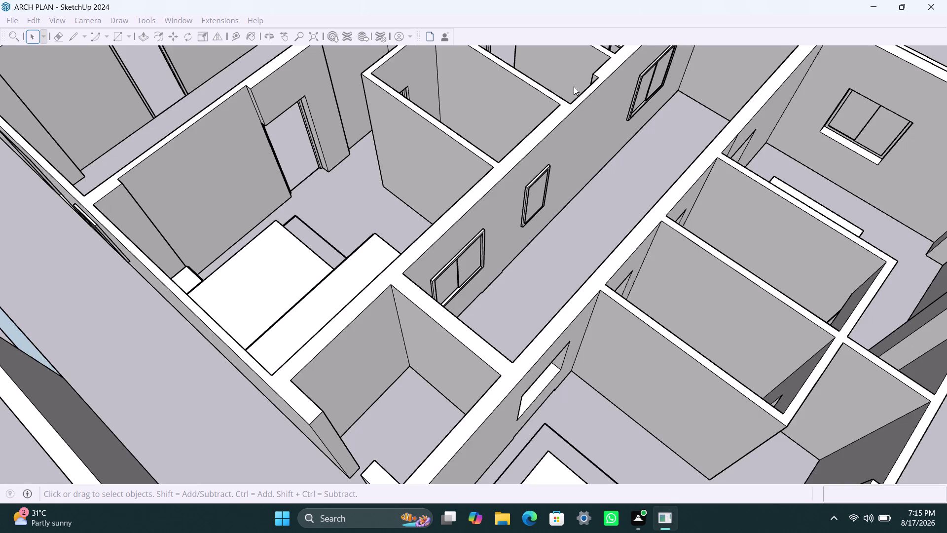
Zoom out over the house layout, then orbit and zoom in on the wall's four window openings.
scroll(down, 3)
scroll(down, 3)
scroll(down, 3)
scroll(down, 3)
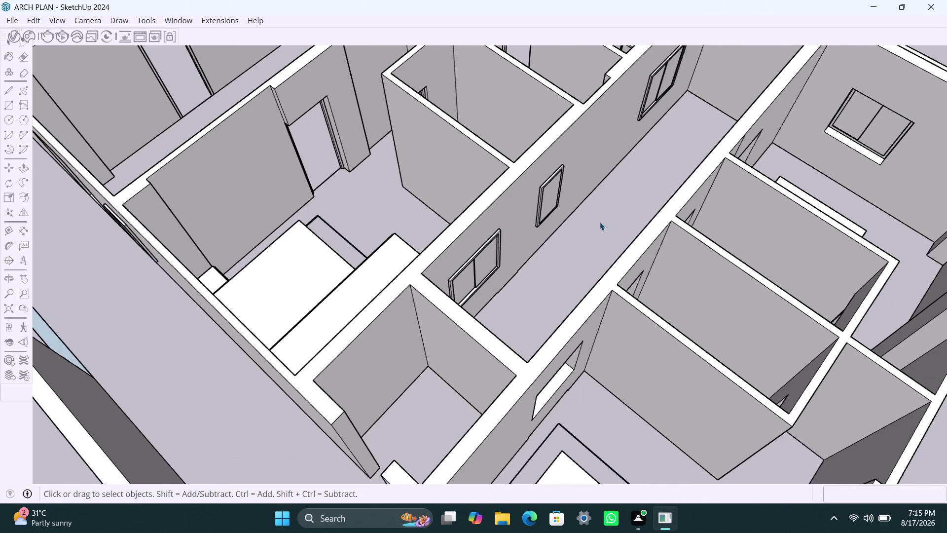
scroll(down, 3)
scroll(down, 3)
scroll(down, 3)
scroll(down, 3)
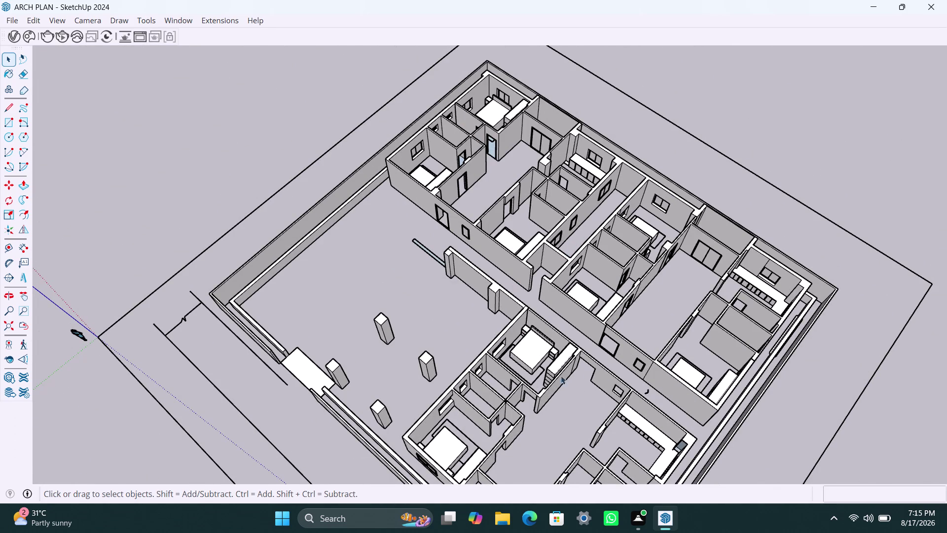
middle_drag(534, 386, 839, 341)
scroll(down, 3)
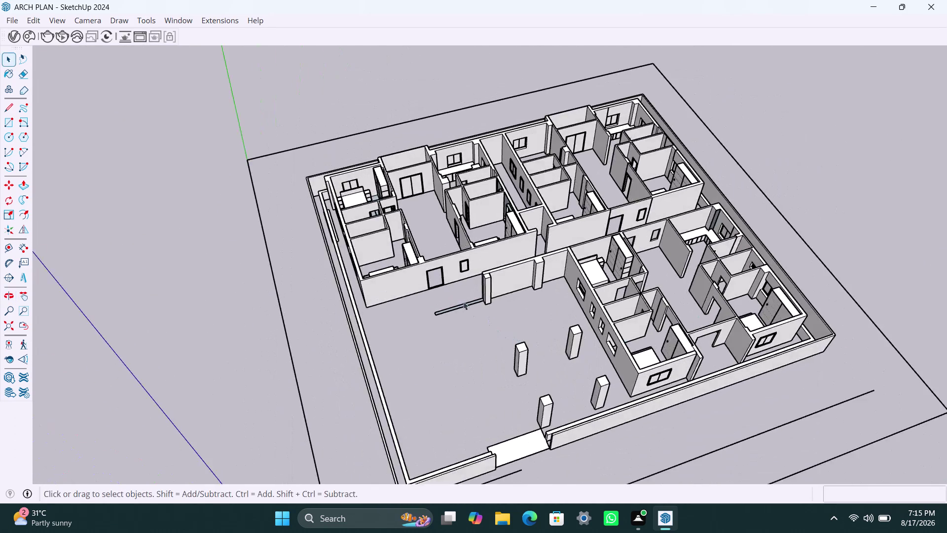
scroll(up, 3)
middle_drag(533, 211, 725, 227)
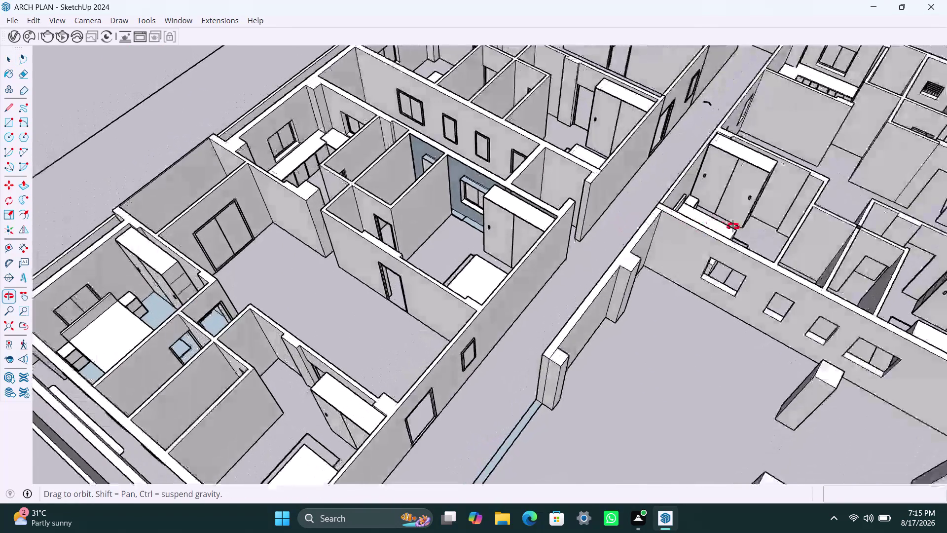
middle_drag(725, 227, 736, 226)
scroll(up, 3)
middle_drag(768, 263, 613, 236)
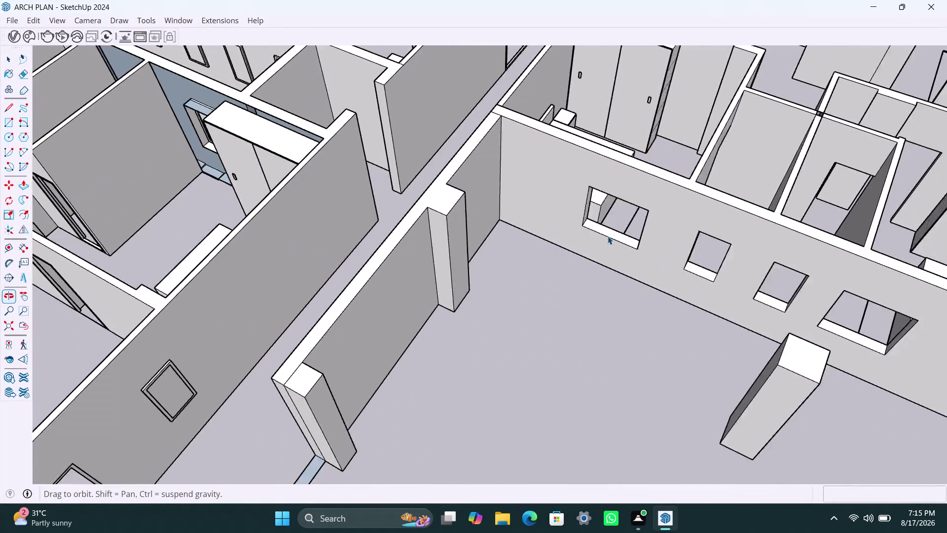
middle_drag(613, 237, 608, 236)
scroll(up, 3)
middle_drag(615, 315, 792, 314)
scroll(down, 3)
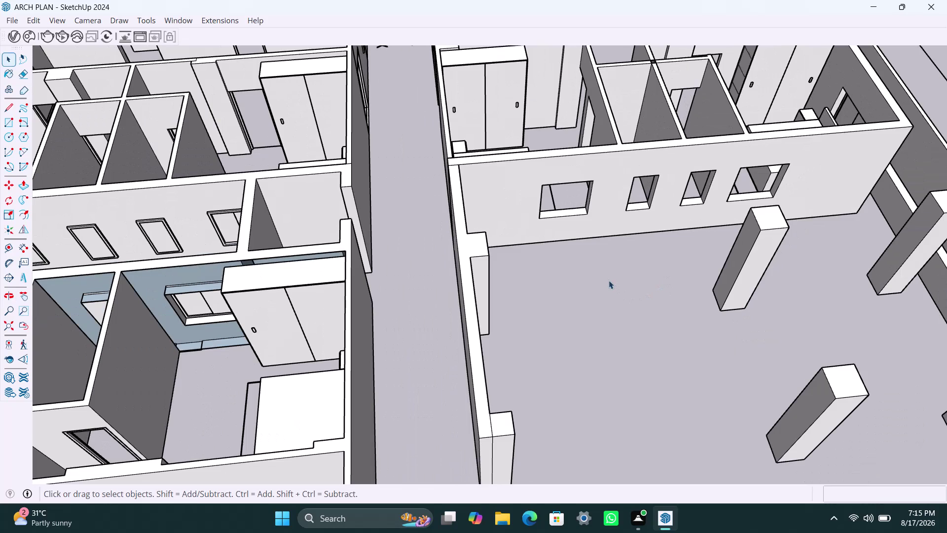
middle_drag(612, 280, 509, 321)
scroll(up, 3)
middle_drag(448, 236, 445, 173)
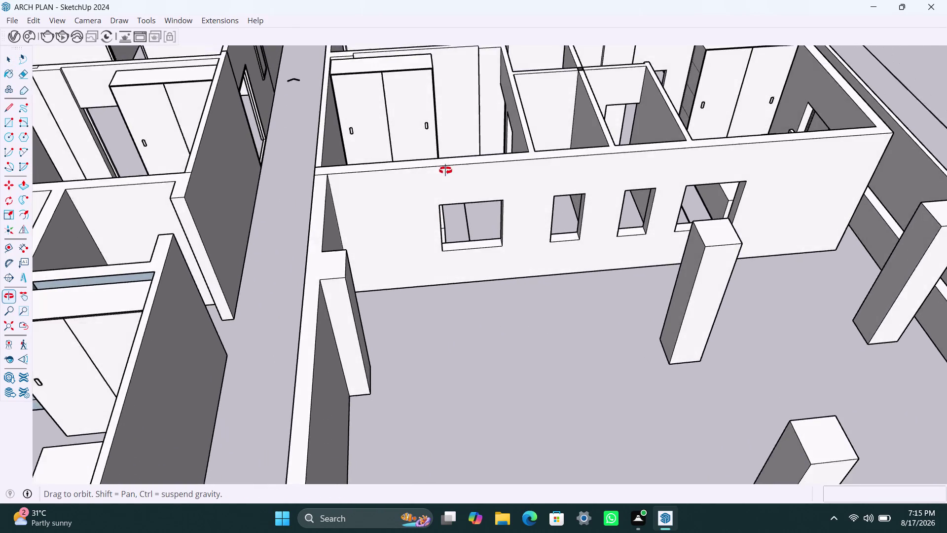
middle_drag(445, 173, 445, 170)
scroll(up, 3)
middle_drag(419, 211, 392, 204)
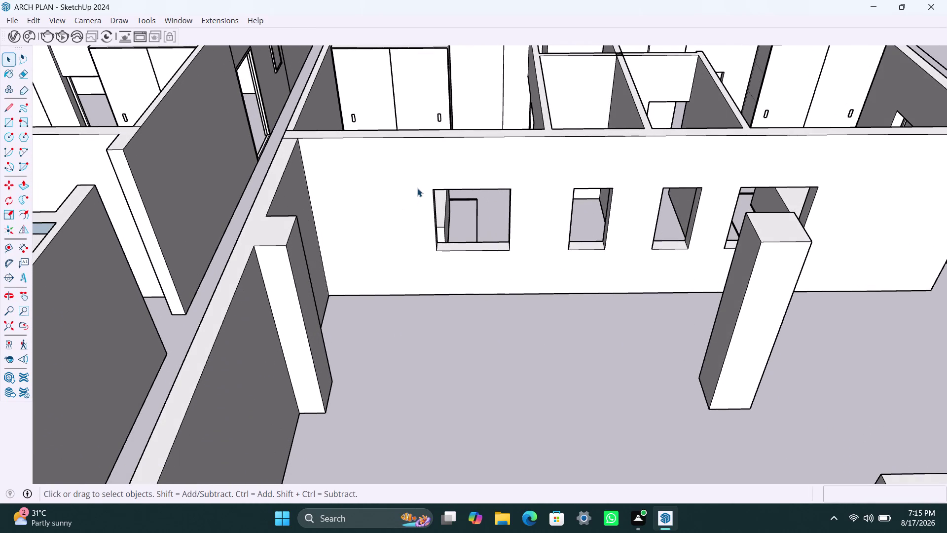
Draw a rectangle covering the first window opening and make it a group.
key(r)
click(434, 190)
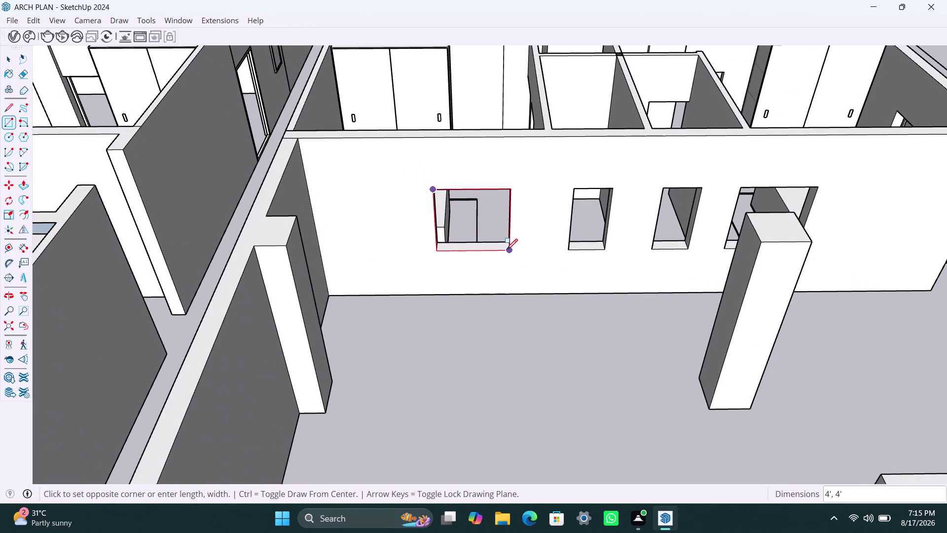
click(506, 250)
key(space)
double_click(487, 228)
right_click(486, 226)
triple_click(450, 224)
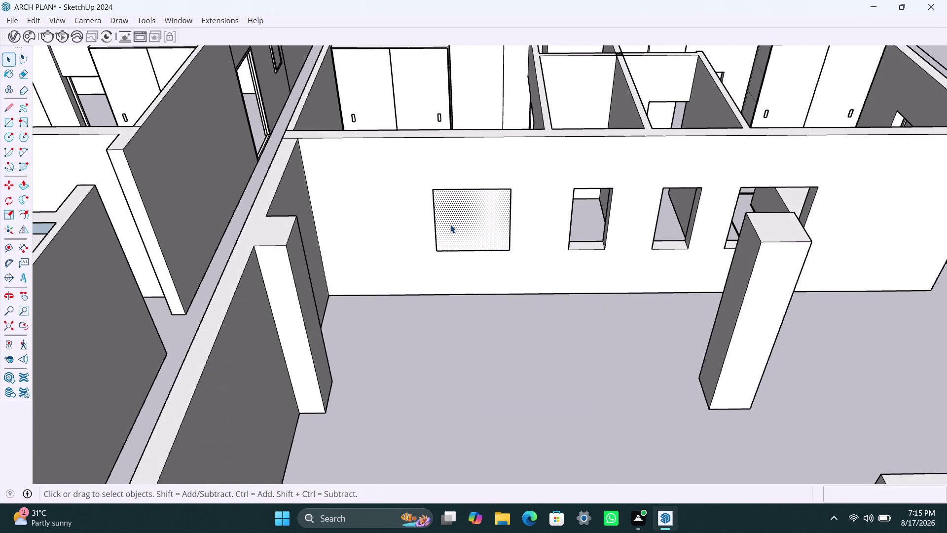
right_click(450, 224)
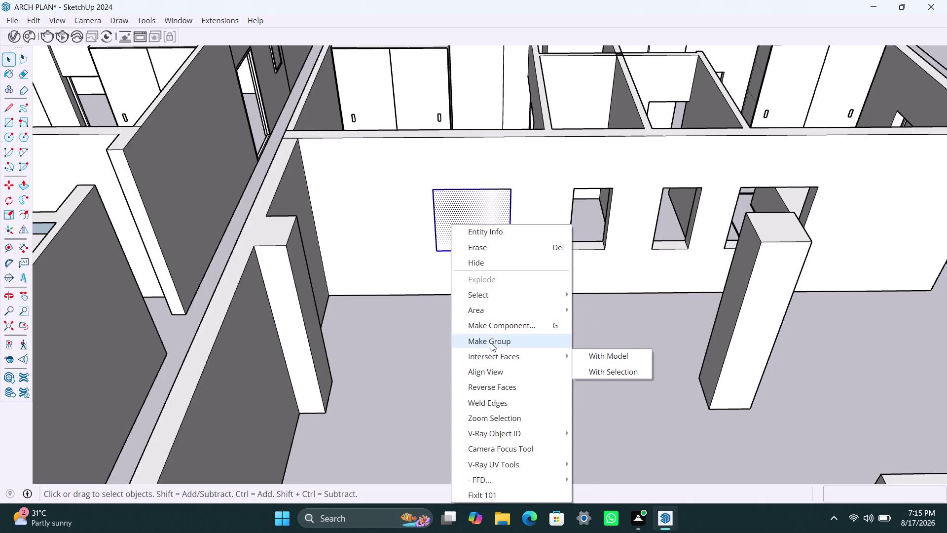
click(491, 343)
triple_click(470, 212)
Offset the rectangle 2" inward and delete the centre face, leaving the frame border.
key(f)
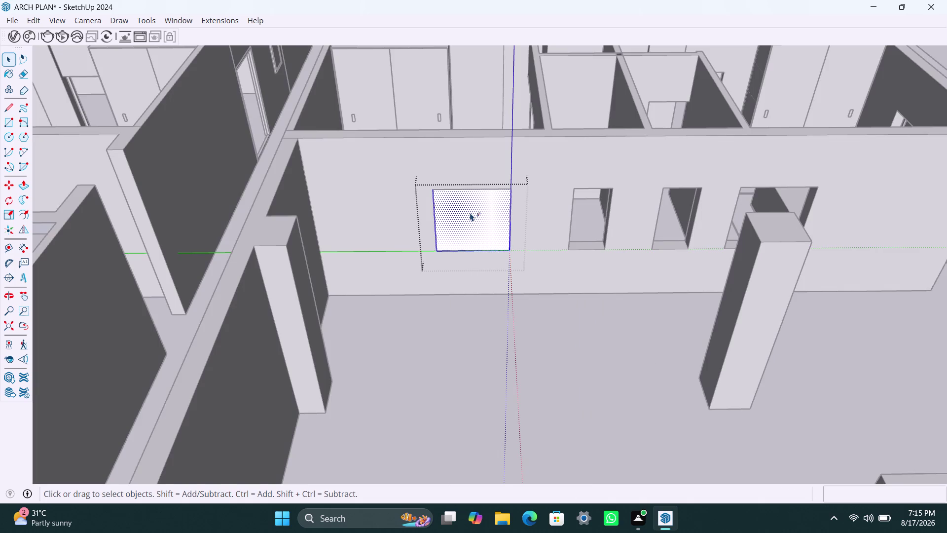
click(456, 213)
key(2)
key(shift+quotedbl)
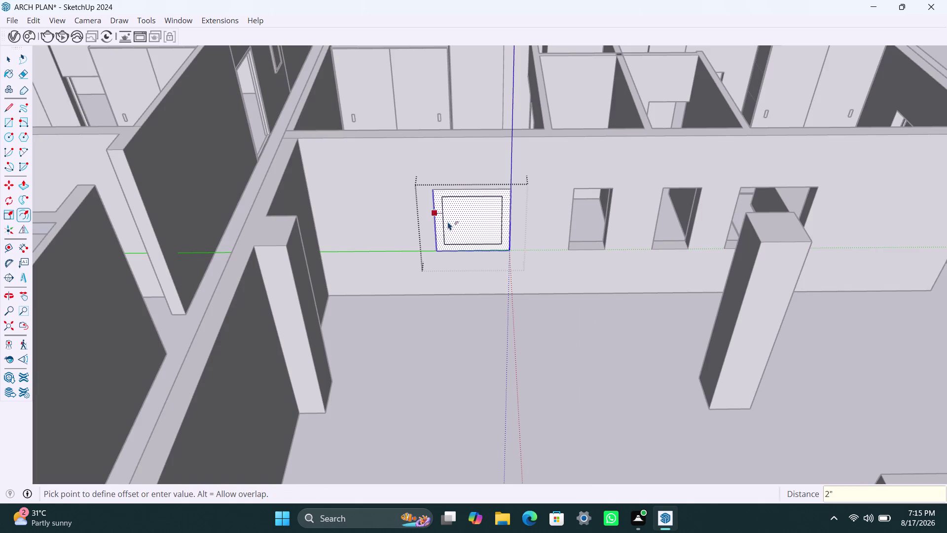
key(Return)
key(space)
click(458, 229)
key(Delete)
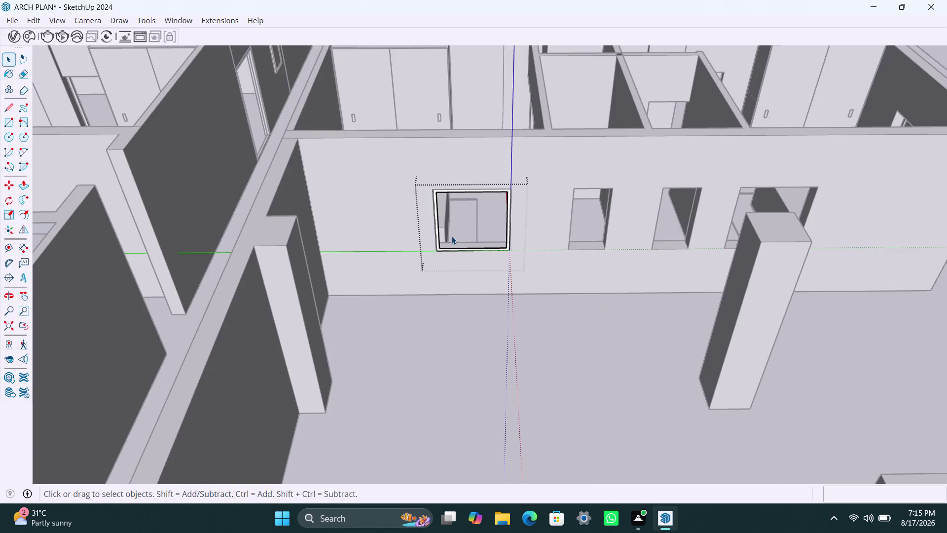
scroll(up, 3)
scroll(down, 3)
scroll(up, 3)
click(434, 202)
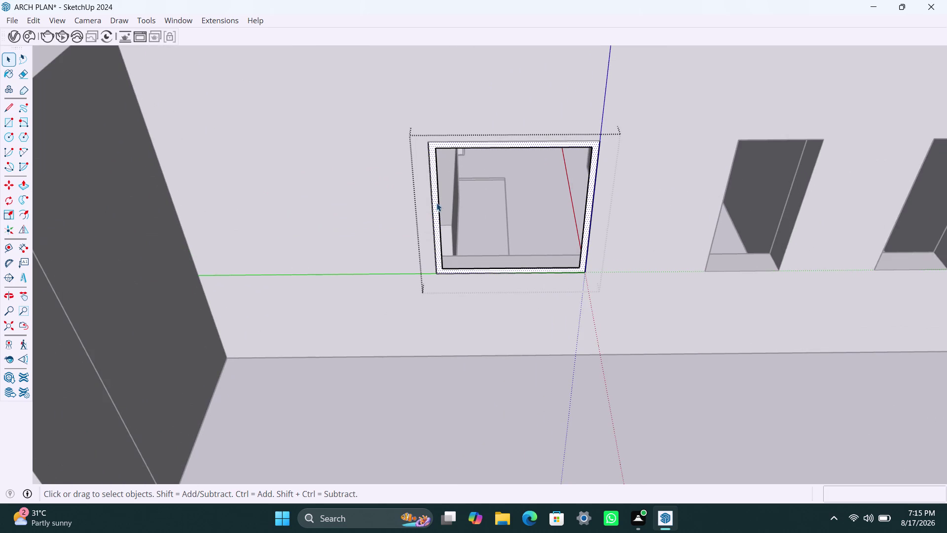
Push/Pull the frame border 1.5", applied twice.
key(p)
click(438, 209)
text(1)
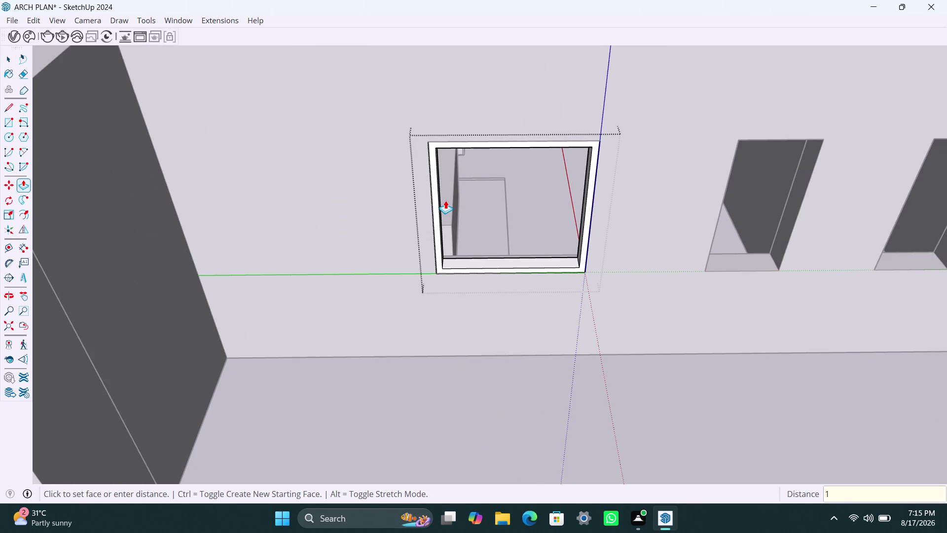
text(.5")
key(Return)
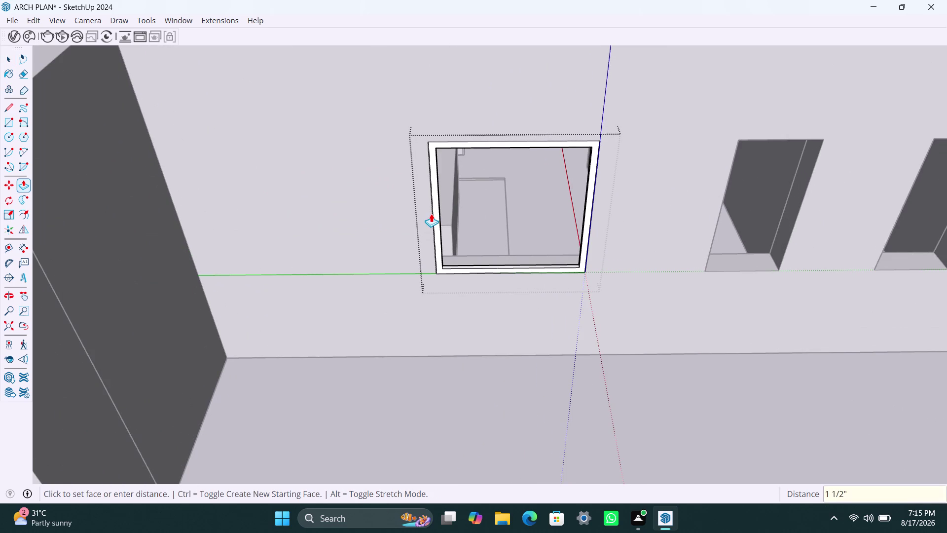
click(435, 208)
text(1)
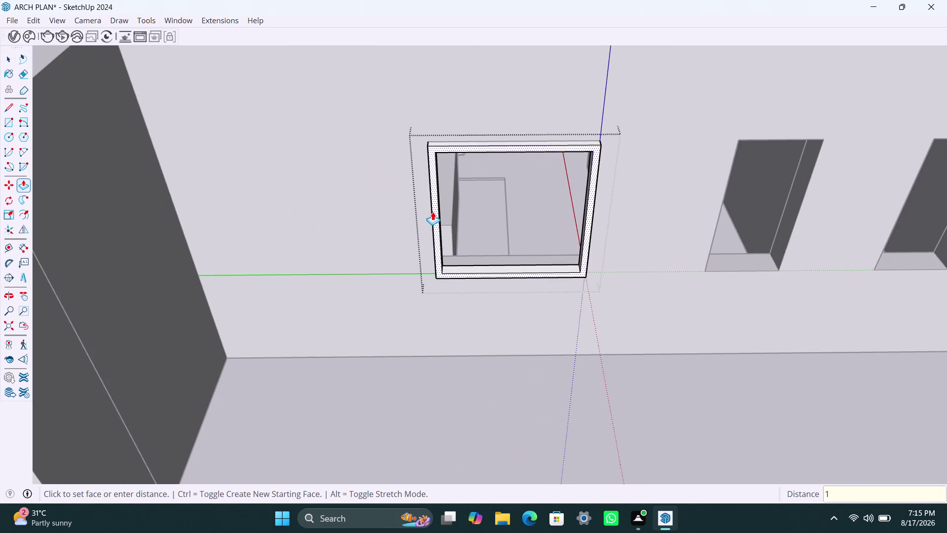
text(.5)
key(shift+quotedbl)
key(Return)
key(space)
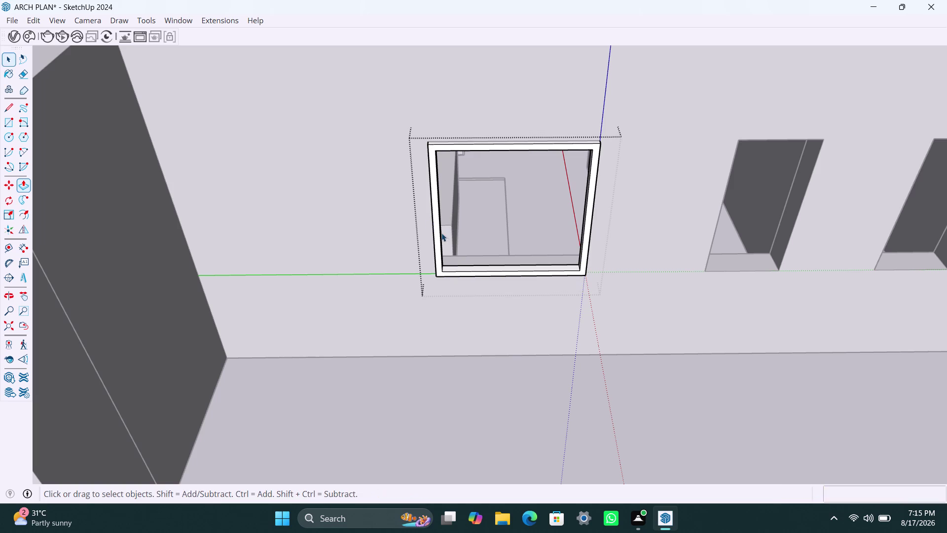
Draw a glass pane rectangle inside the frame and delete its right half.
key(r)
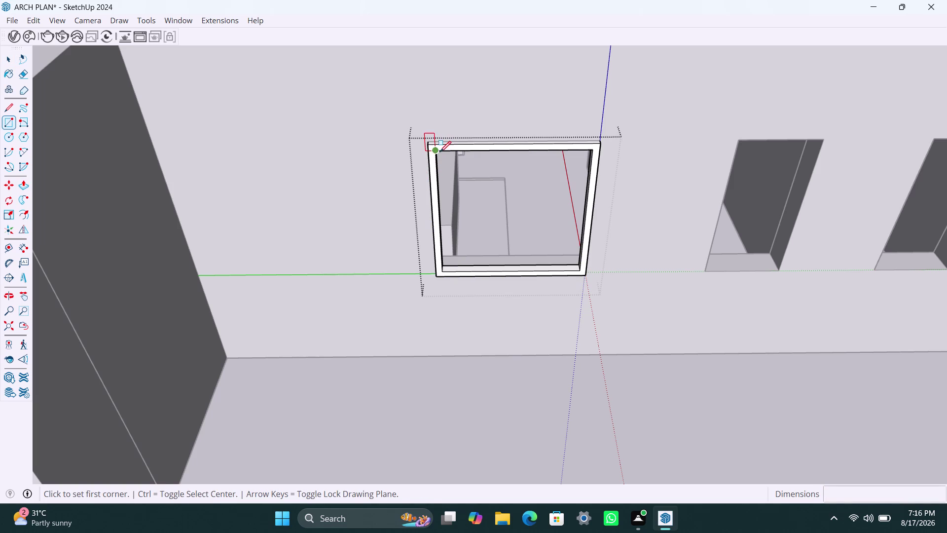
click(440, 152)
click(509, 270)
key(space)
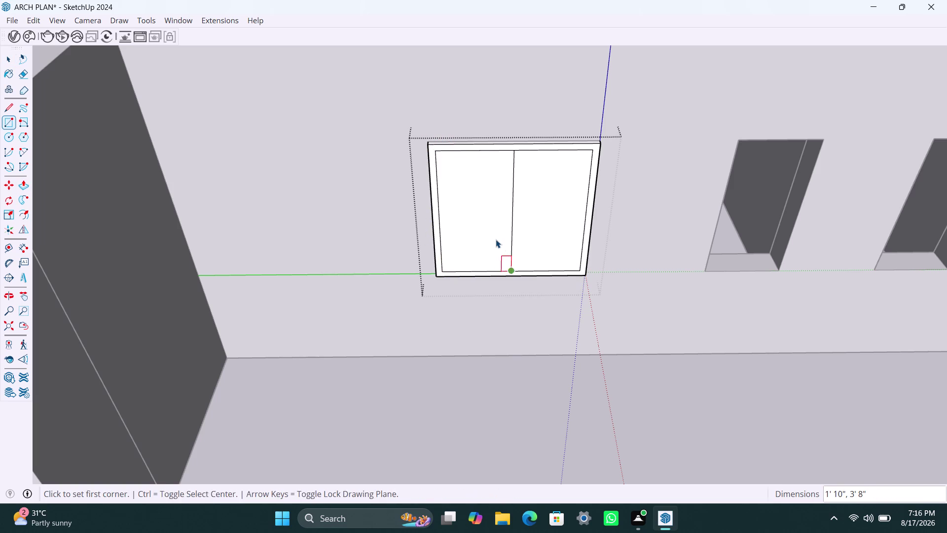
double_click(496, 238)
click(540, 219)
key(Delete)
Group the left glass pane and give it an 18 mm thickness.
double_click(485, 216)
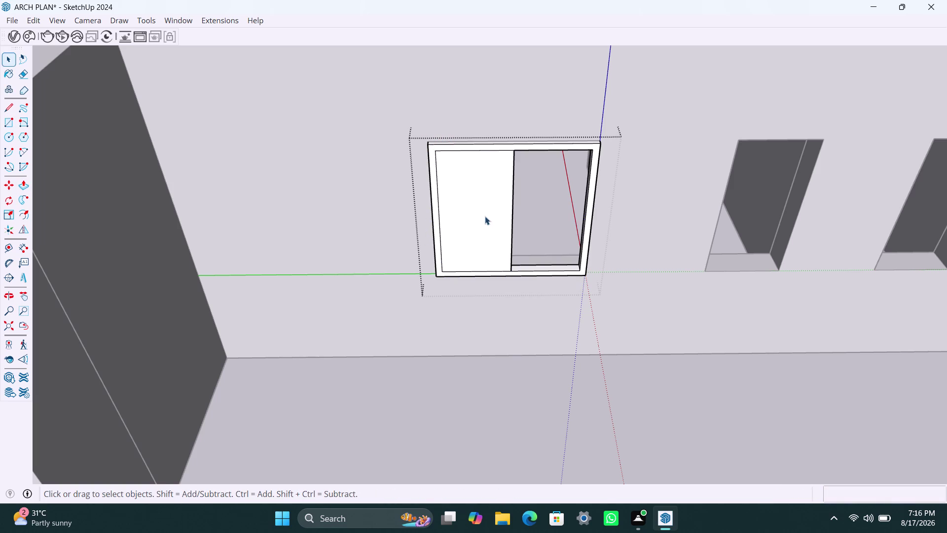
right_click(484, 216)
click(544, 328)
triple_click(503, 239)
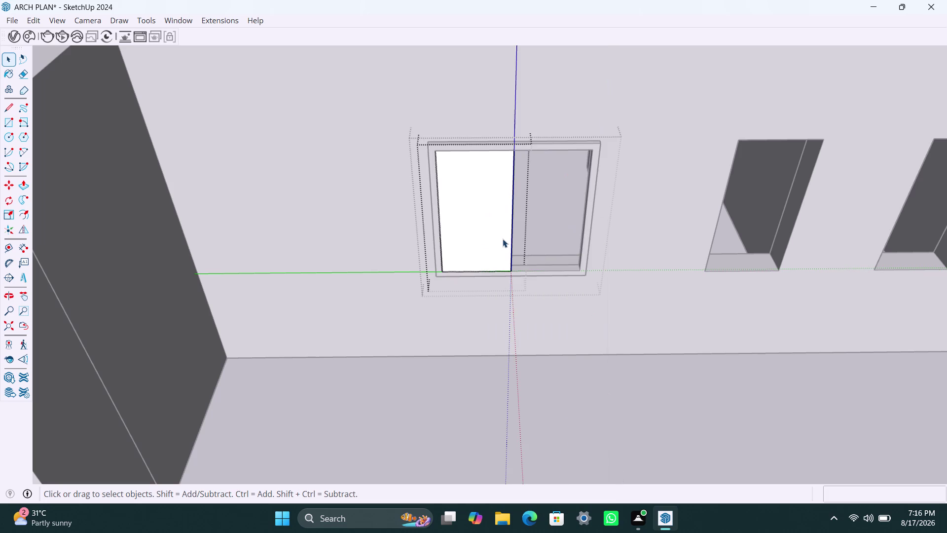
key(p)
click(502, 238)
text(1)
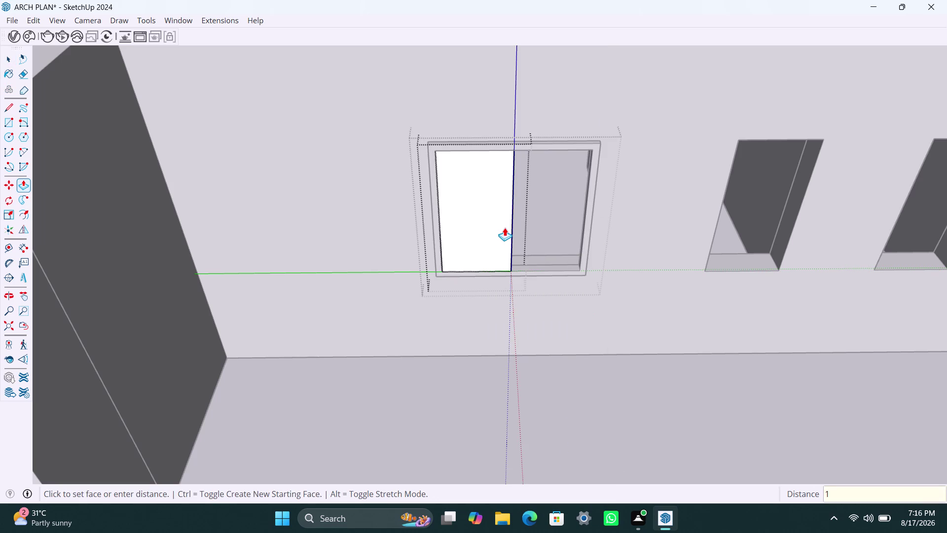
text(8MM)
key(Return)
key(space)
click(515, 324)
click(493, 243)
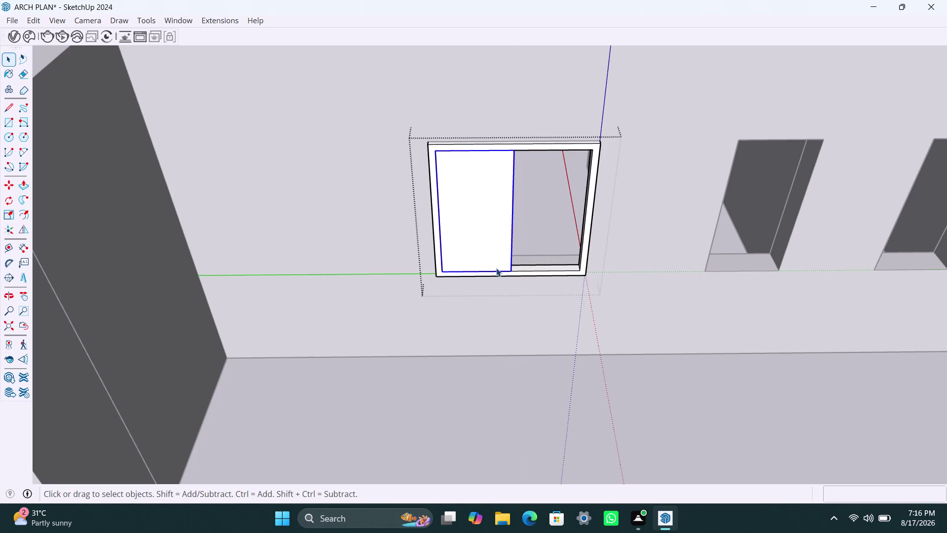
Move the pane back inside the frame and copy it to the right side.
scroll(up, 3)
key(m)
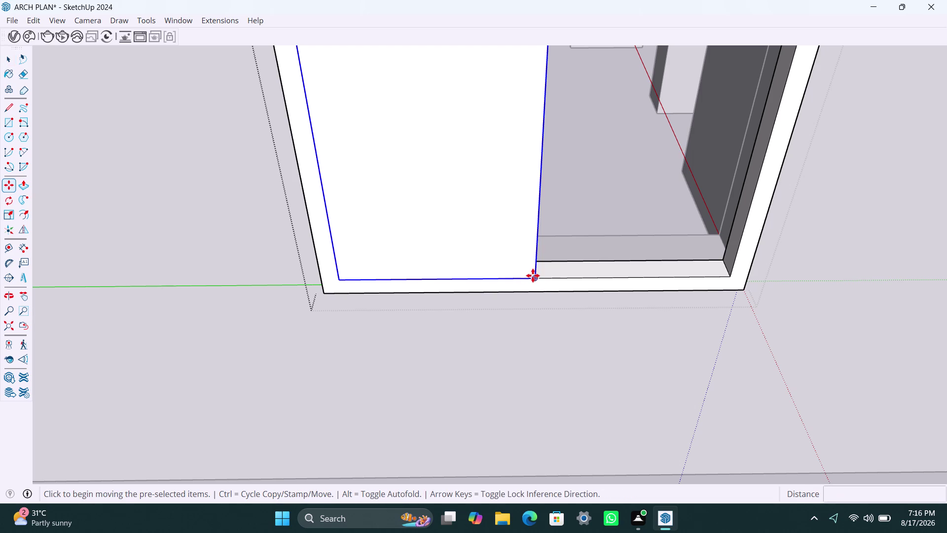
click(533, 276)
click(533, 269)
key(m)
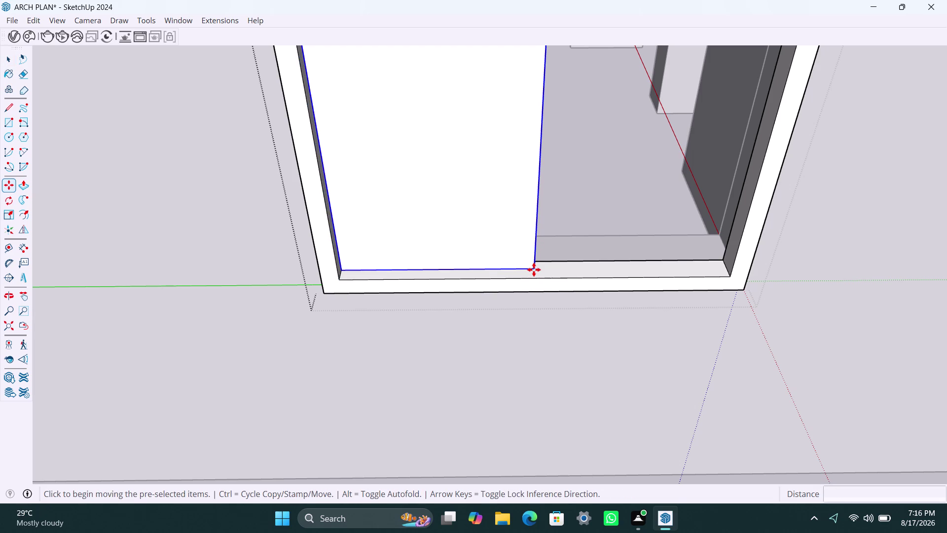
click(536, 273)
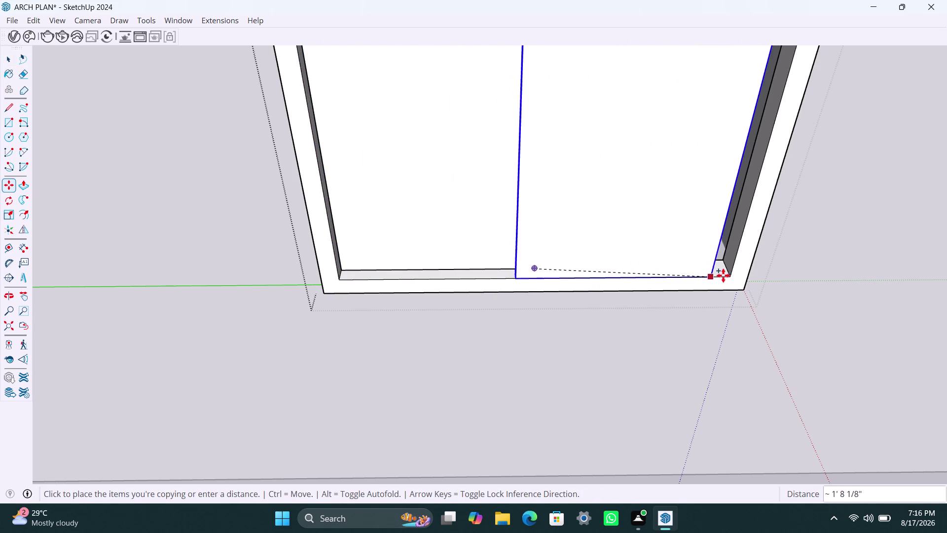
click(725, 275)
Align the copied right pane with the left one and inspect where they overlap.
scroll(up, 3)
middle_drag(523, 290, 595, 320)
scroll(up, 3)
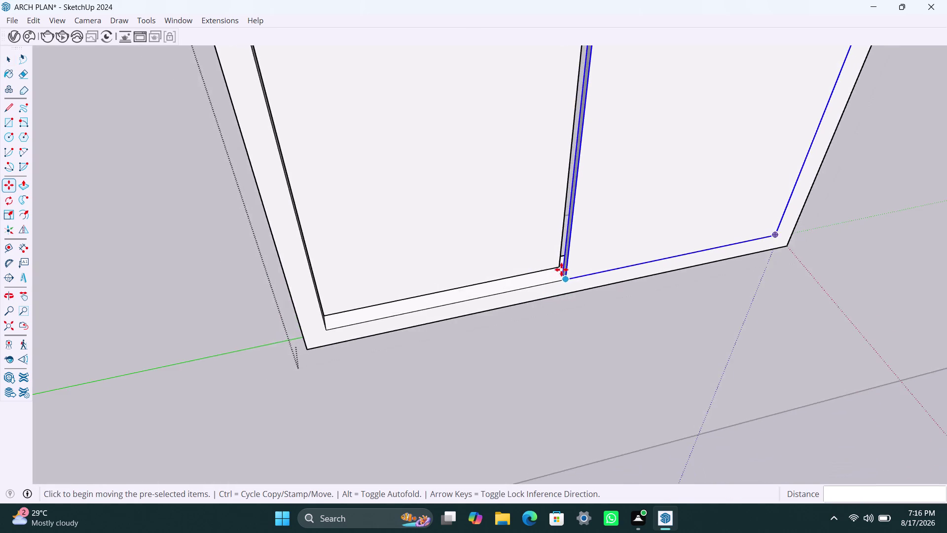
scroll(up, 3)
scroll(up, 3)
click(569, 280)
click(555, 262)
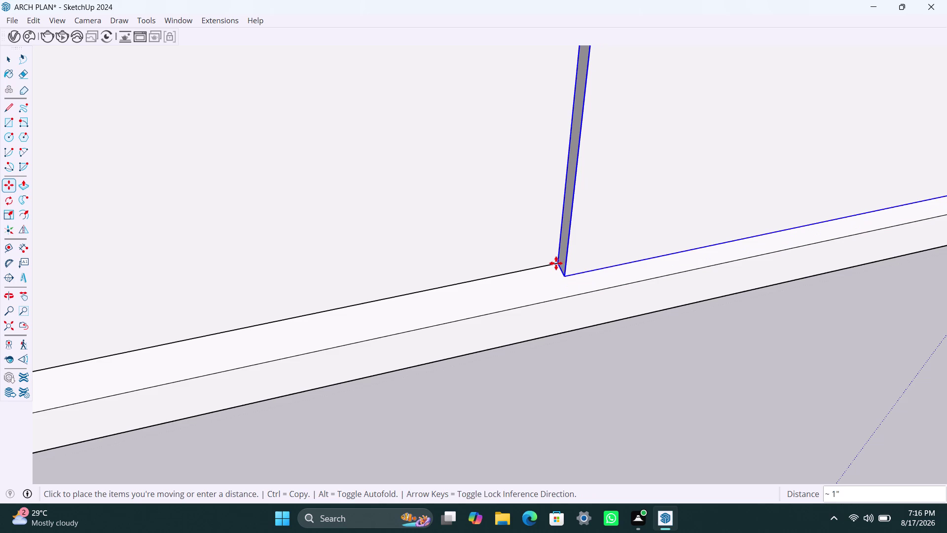
key(space)
scroll(down, 3)
middle_drag(650, 362, 518, 322)
scroll(down, 3)
middle_drag(681, 357, 552, 344)
scroll(up, 3)
middle_click(658, 401)
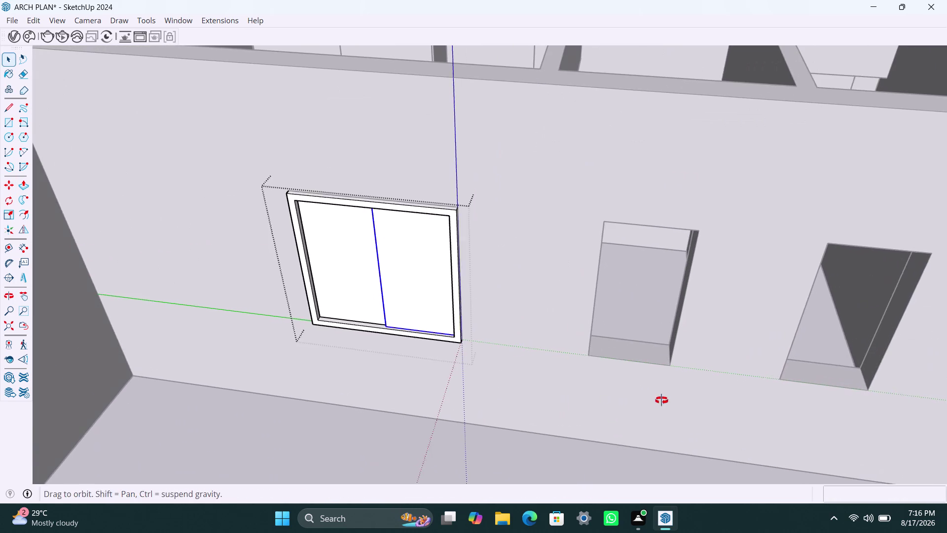
Draw a rectangle across the second wall opening and make it a group.
click(578, 414)
scroll(down, 3)
middle_drag(617, 387, 618, 370)
key(r)
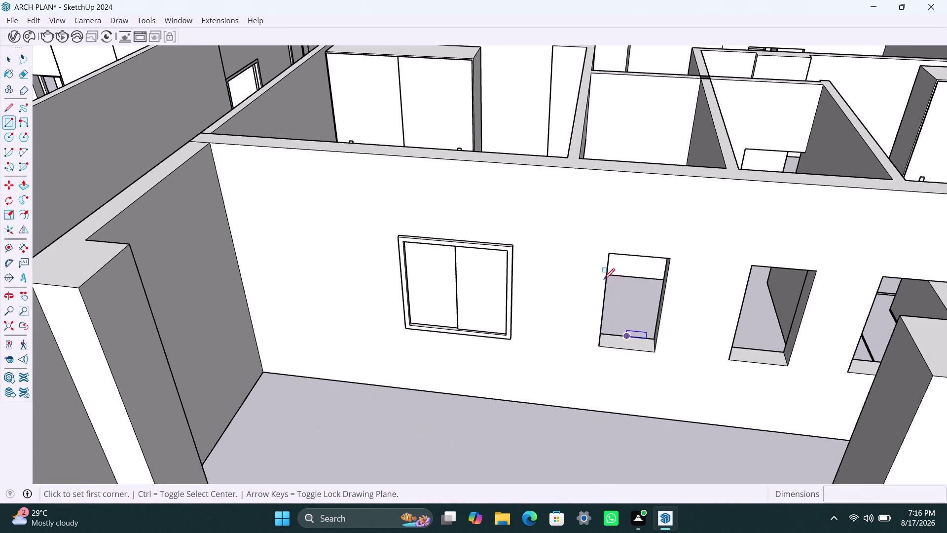
click(607, 256)
click(656, 349)
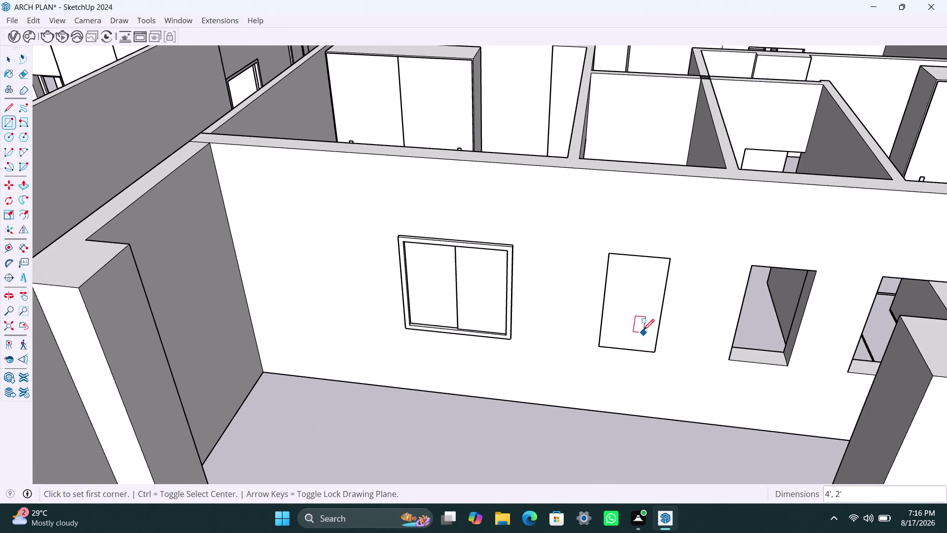
key(space)
click(643, 330)
double_click(640, 326)
right_click(631, 323)
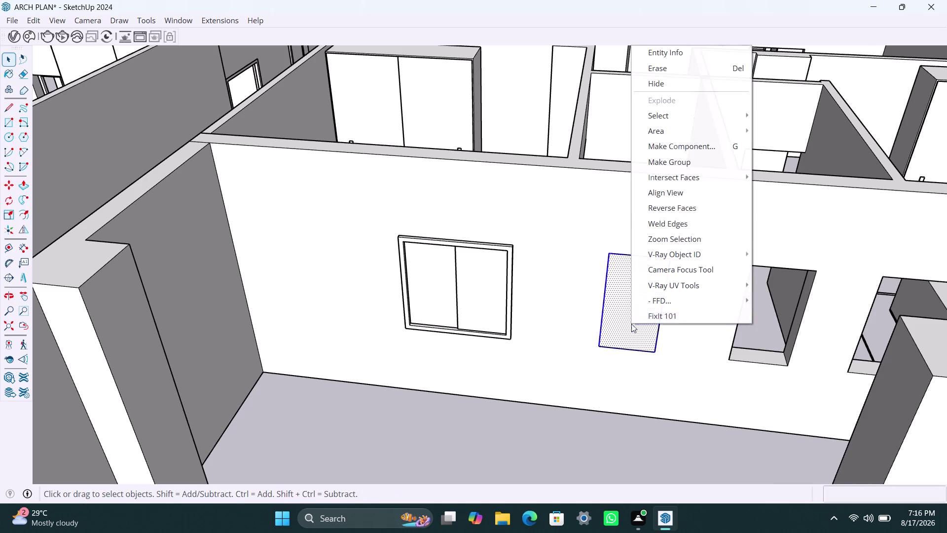
click(693, 162)
Inside the group, offset the rectangle 2" inward and delete the inner face, leaving a frame.
double_click(633, 328)
click(626, 323)
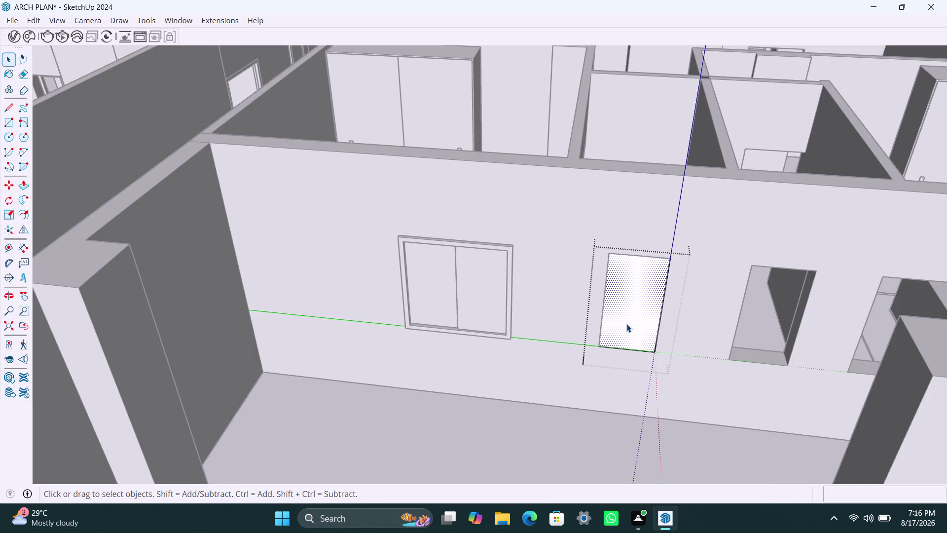
key(f)
click(619, 303)
text(2")
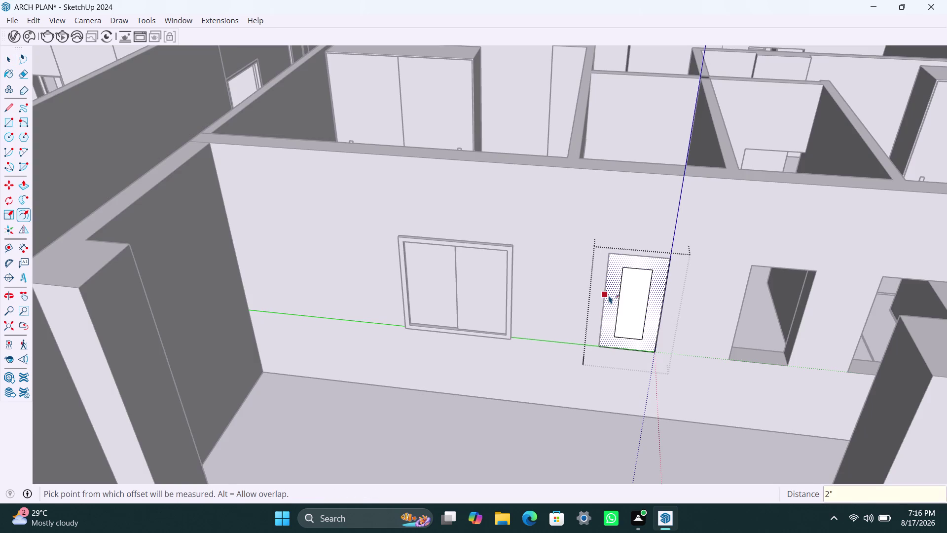
key(Return)
key(space)
click(640, 292)
key(Delete)
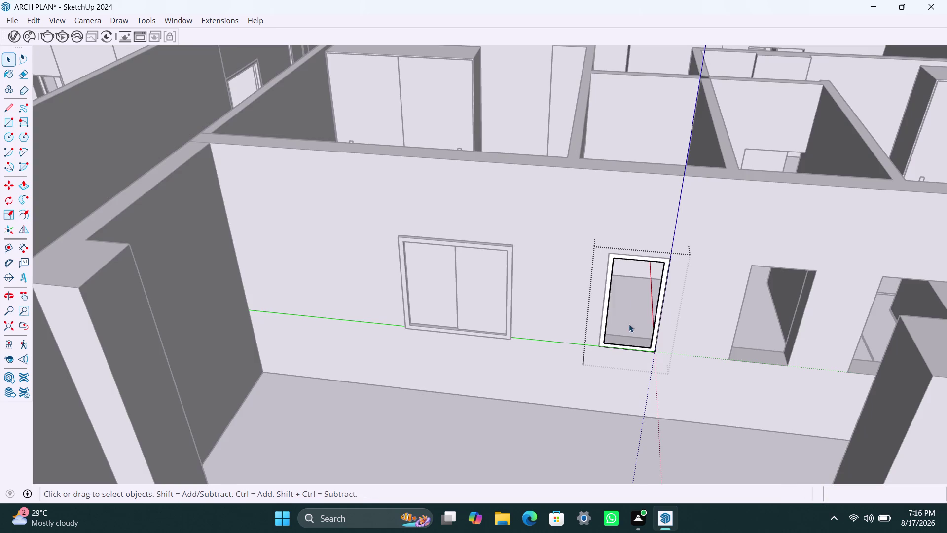
Extrude the frame ring 1.5" deep.
scroll(up, 3)
click(601, 297)
key(p)
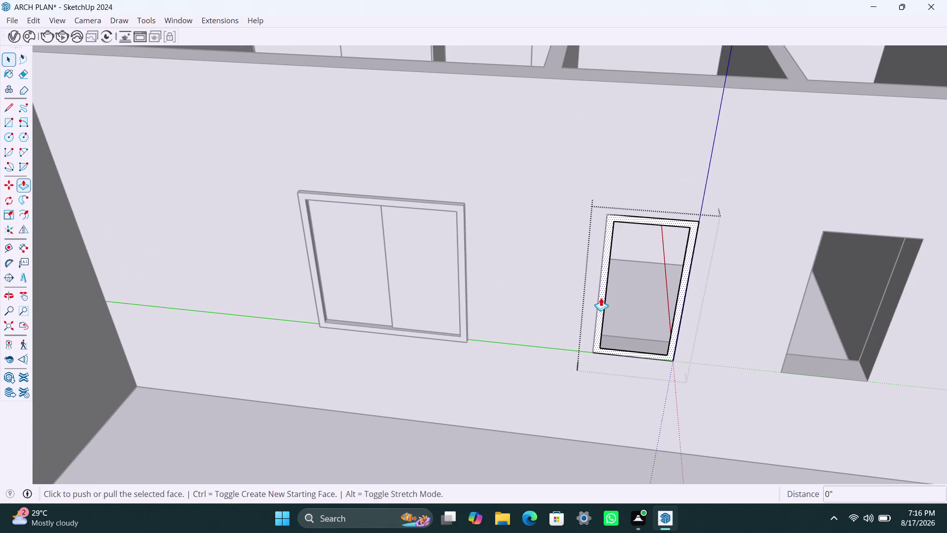
click(600, 298)
text(1.5)
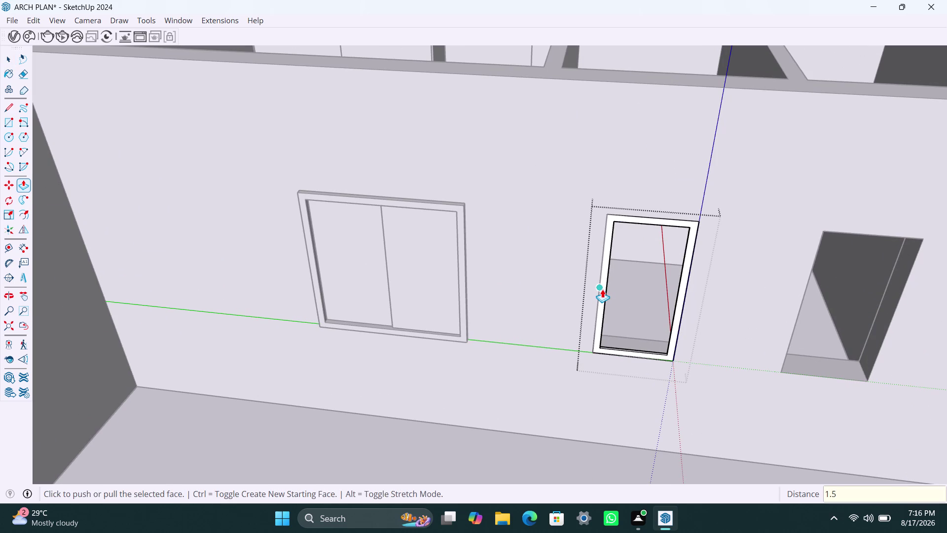
text(")
key(Return)
click(603, 303)
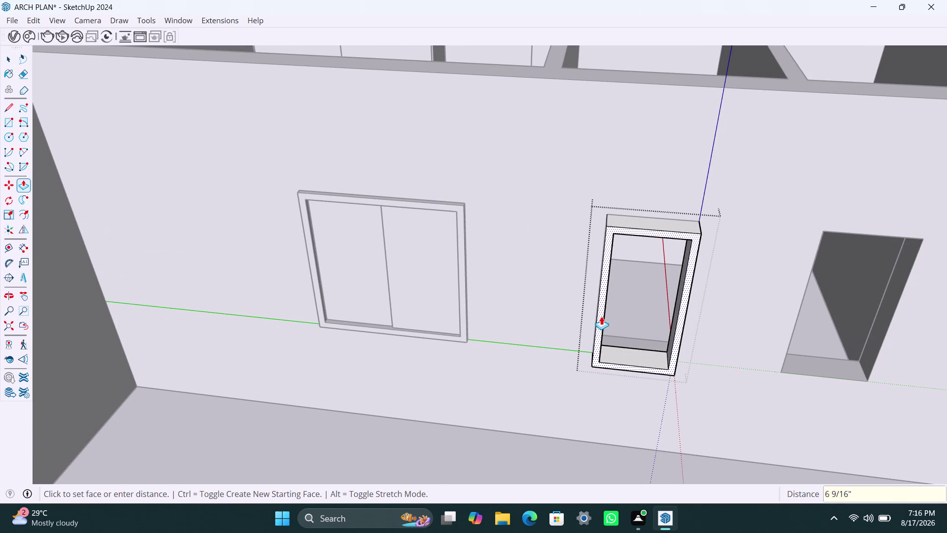
text(1.5")
key(Return)
key(space)
click(622, 400)
Draw a glass rectangle inside the frame and make it a group.
key(r)
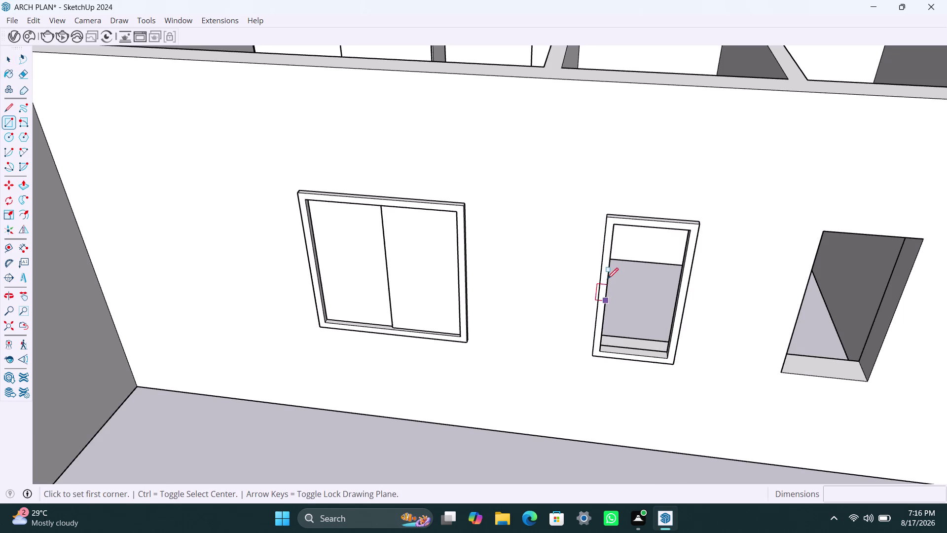
click(617, 225)
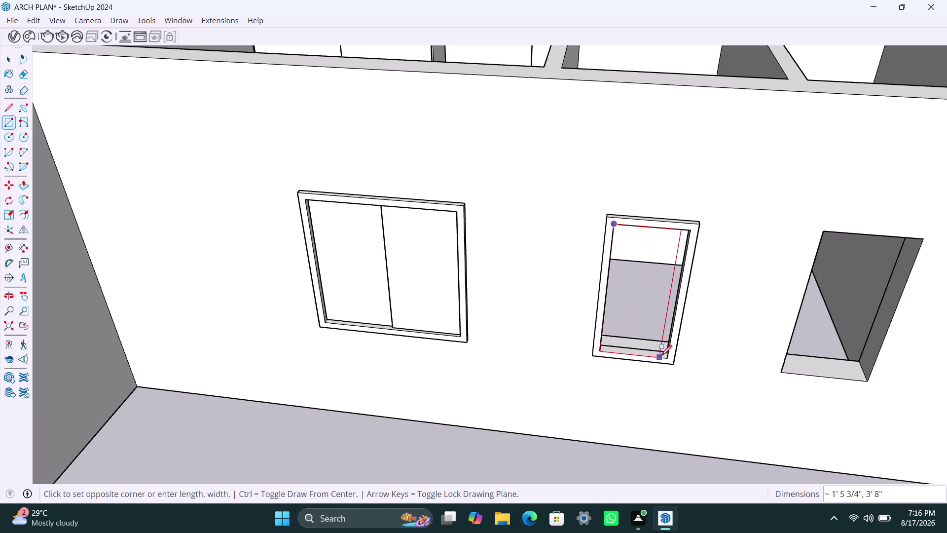
click(666, 356)
key(space)
double_click(630, 284)
right_click(631, 284)
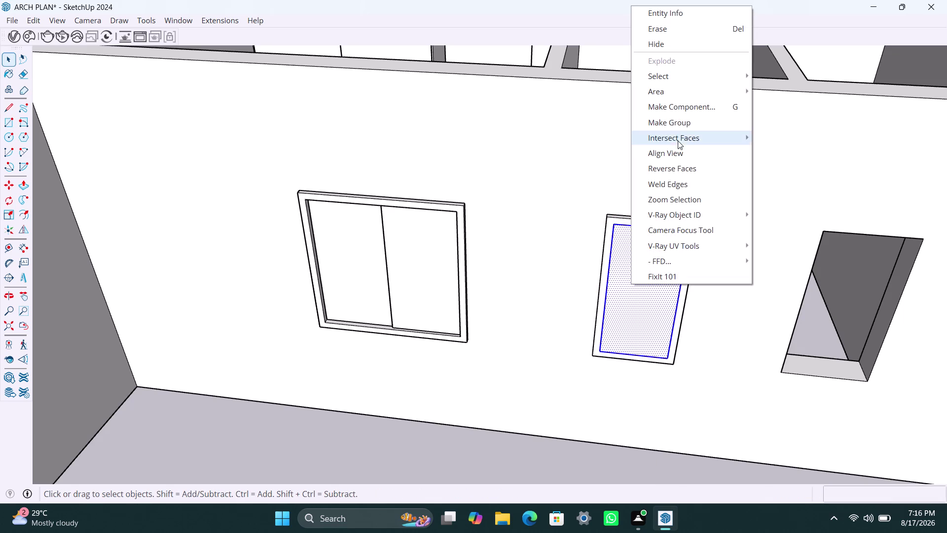
click(678, 129)
Give the glass pane an 18 mm thickness, then step back to view the window.
triple_click(658, 311)
key(p)
click(657, 311)
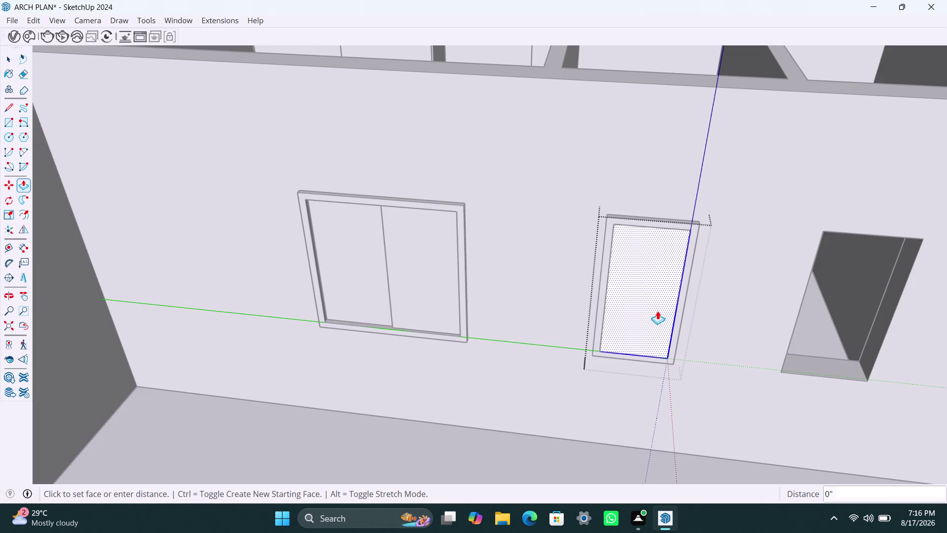
key(1)
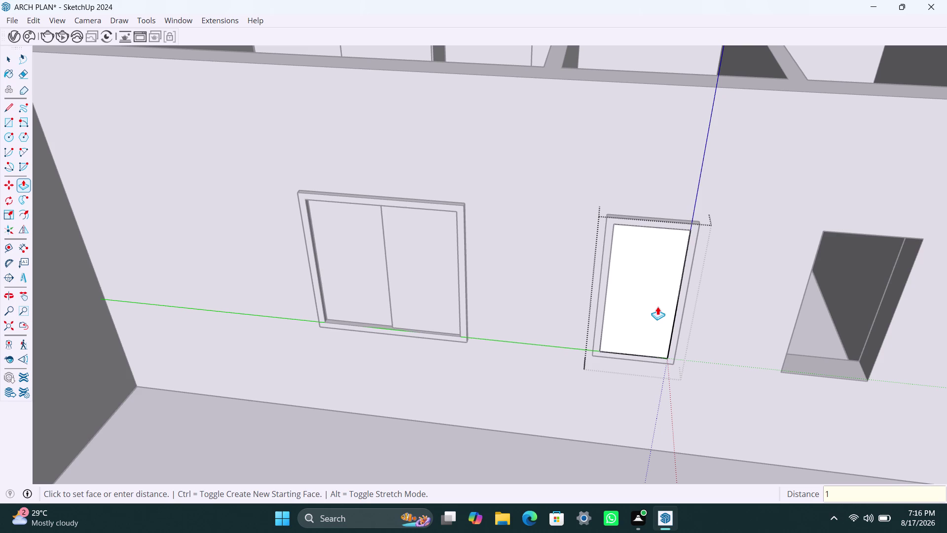
text(8MM)
key(Return)
key(space)
click(710, 291)
scroll(down, 3)
middle_drag(728, 342, 614, 341)
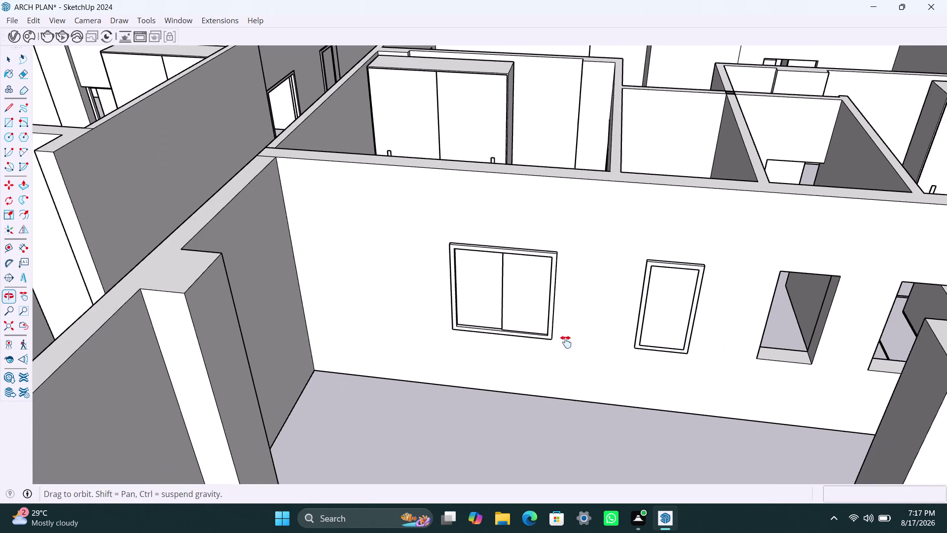
Draw a rectangle across the third wall opening and make it a group.
middle_drag(614, 342, 520, 335)
middle_drag(571, 396, 593, 404)
key(r)
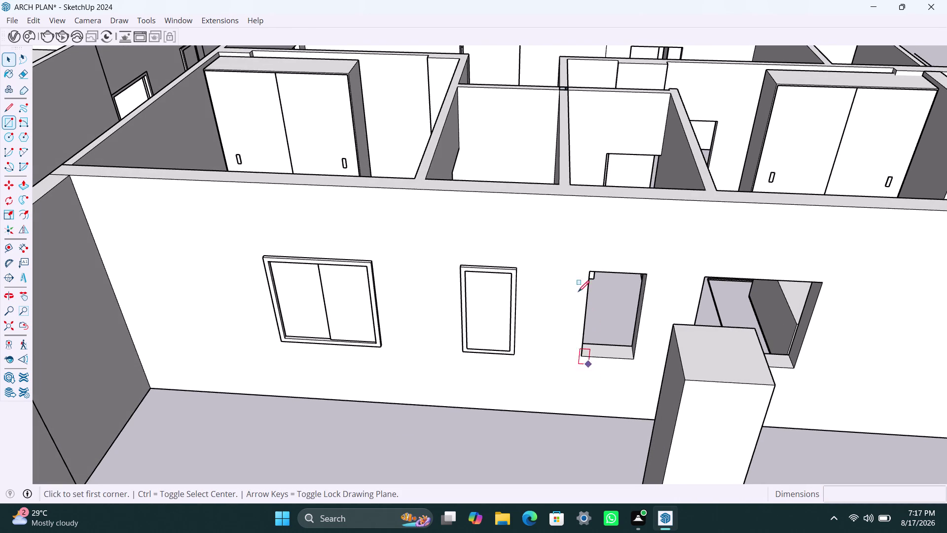
click(593, 272)
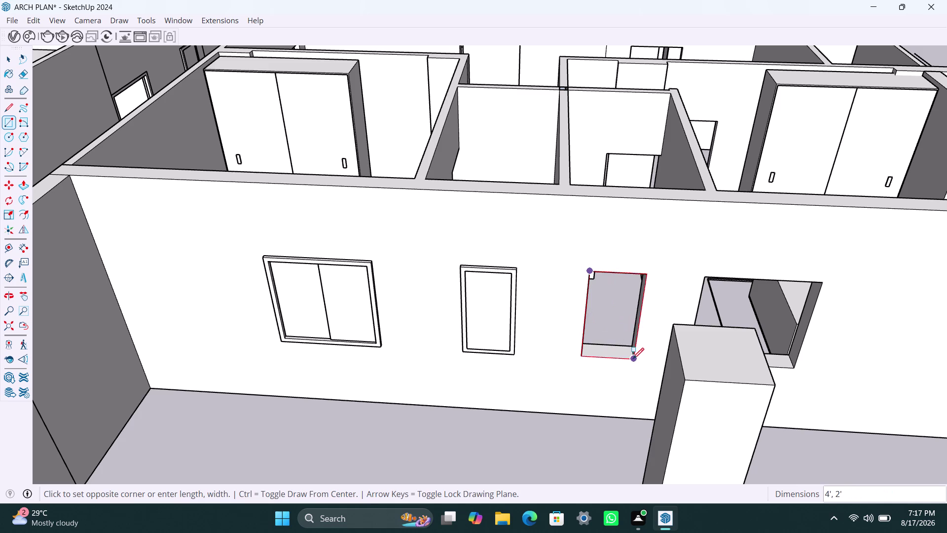
click(632, 358)
key(space)
double_click(623, 322)
right_click(623, 321)
click(675, 164)
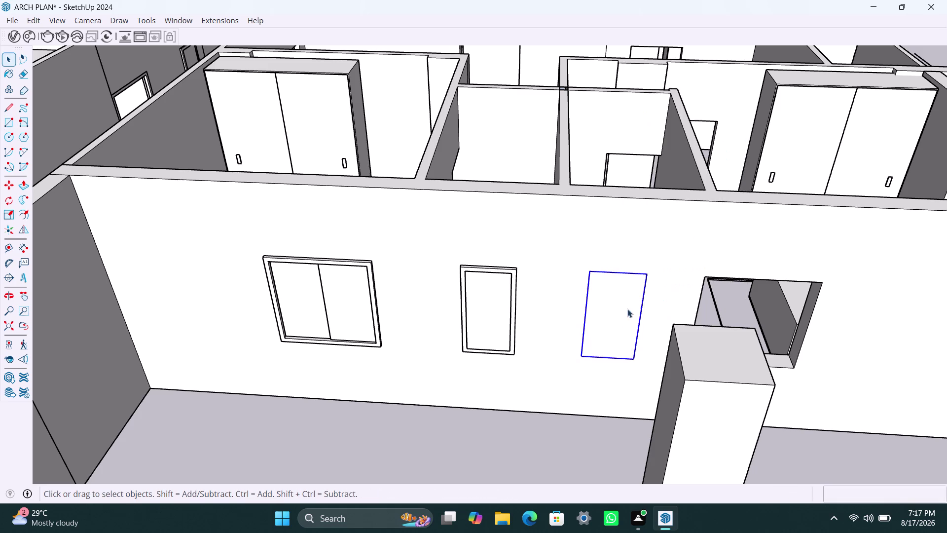
Inside the group, offset the rectangle 2" inward and delete the inner face.
triple_click(622, 317)
key(f)
click(613, 315)
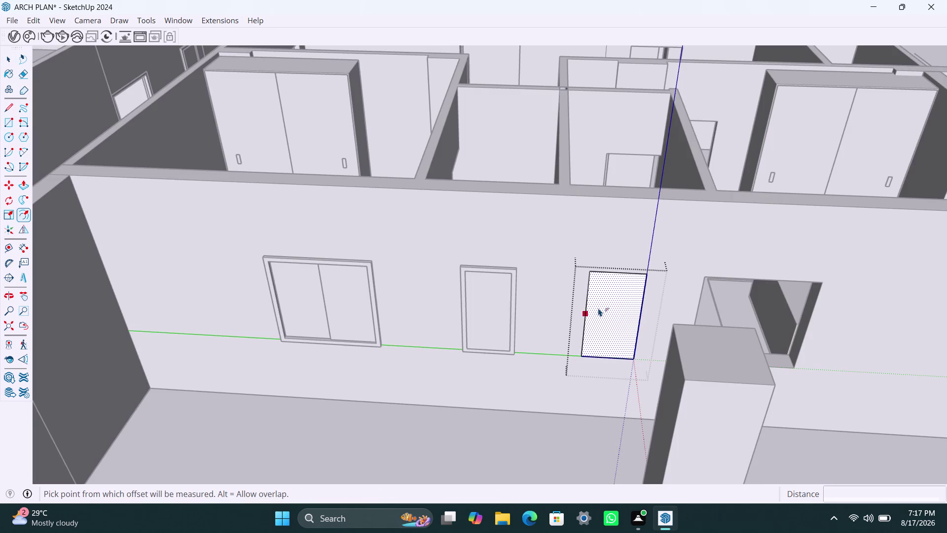
text(2)
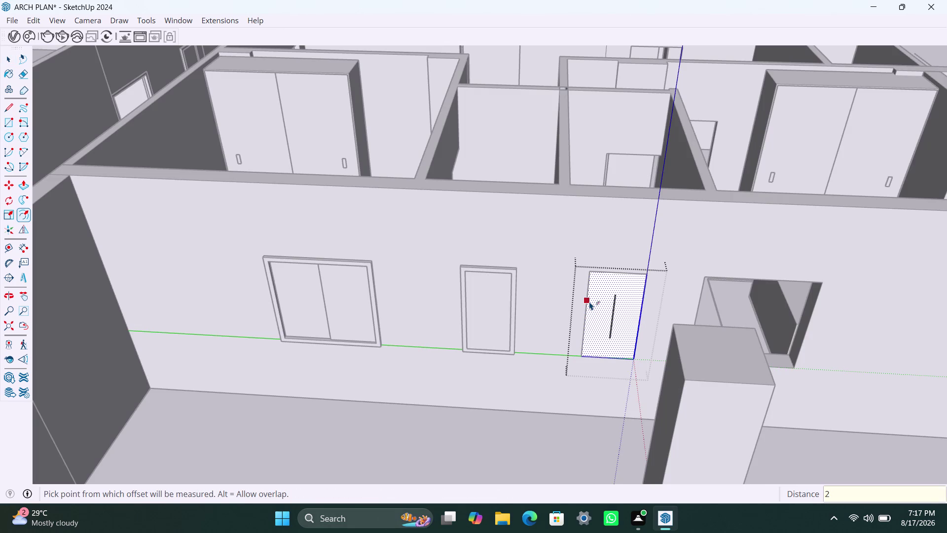
text(")
key(Return)
key(space)
click(613, 327)
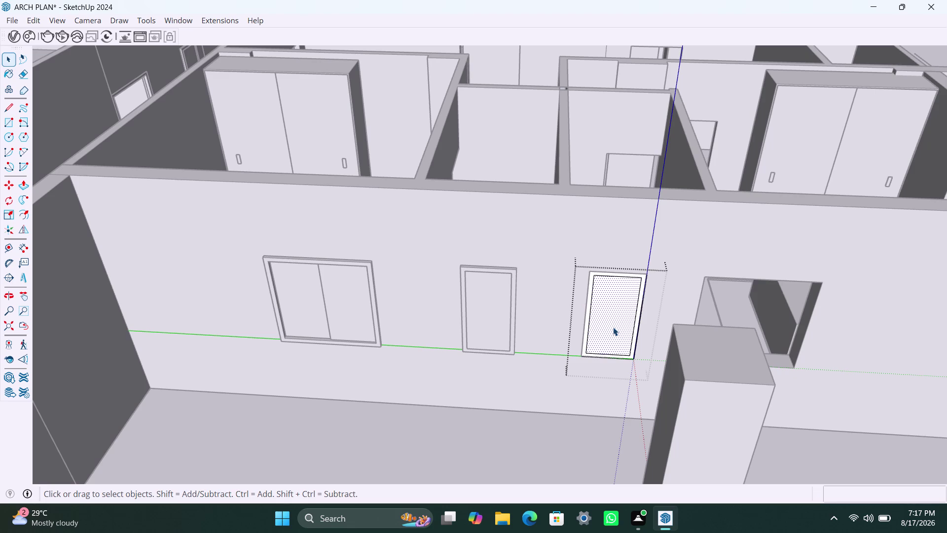
key(Delete)
Extrude the frame ring 1.5" out from the wall.
scroll(up, 3)
click(585, 322)
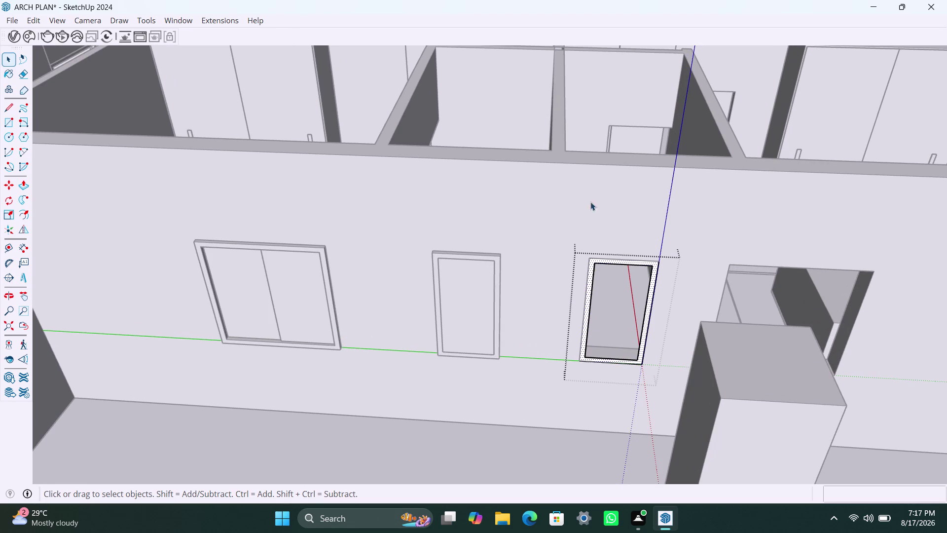
key(p)
click(593, 286)
text(1)
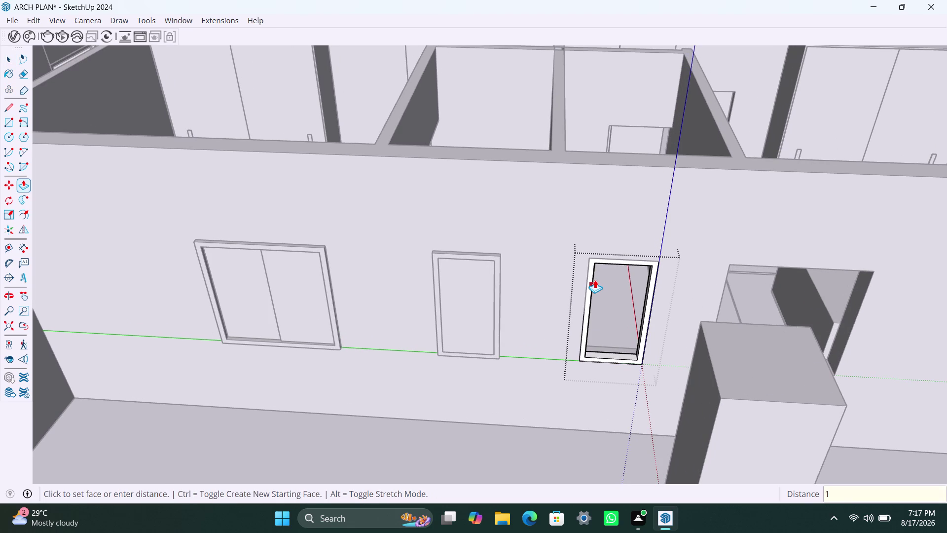
text(.5")
key(Return)
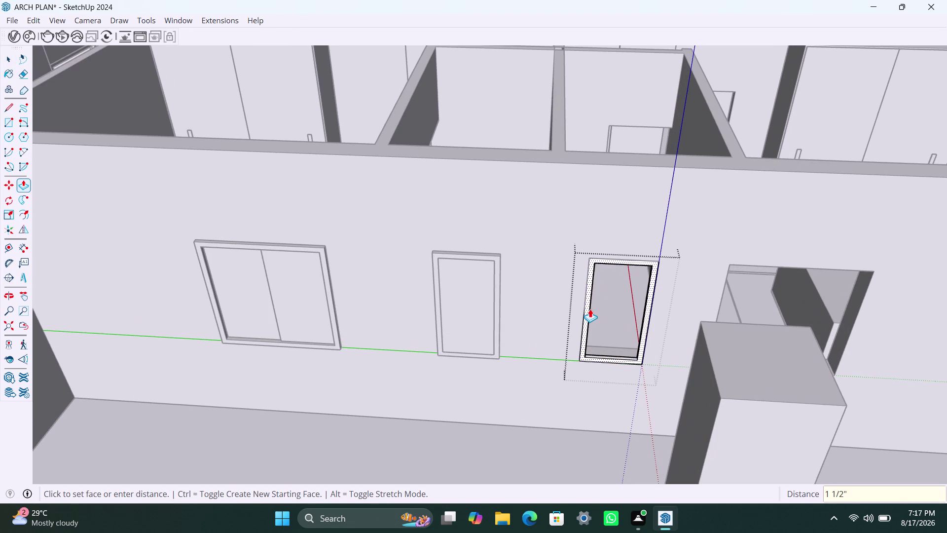
click(590, 309)
text(1.5)
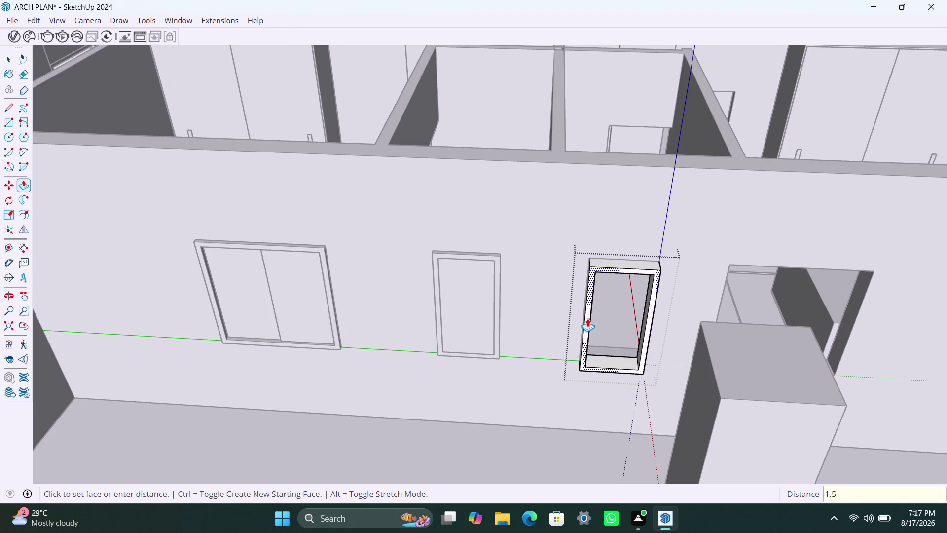
text(")
key(Return)
key(space)
Draw a glass rectangle inside the frame and make it a group.
key(r)
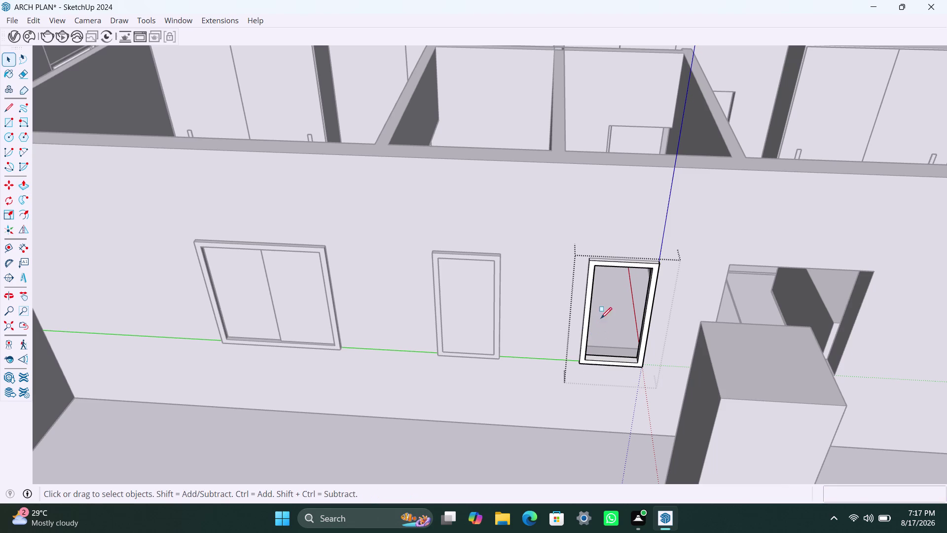
click(593, 264)
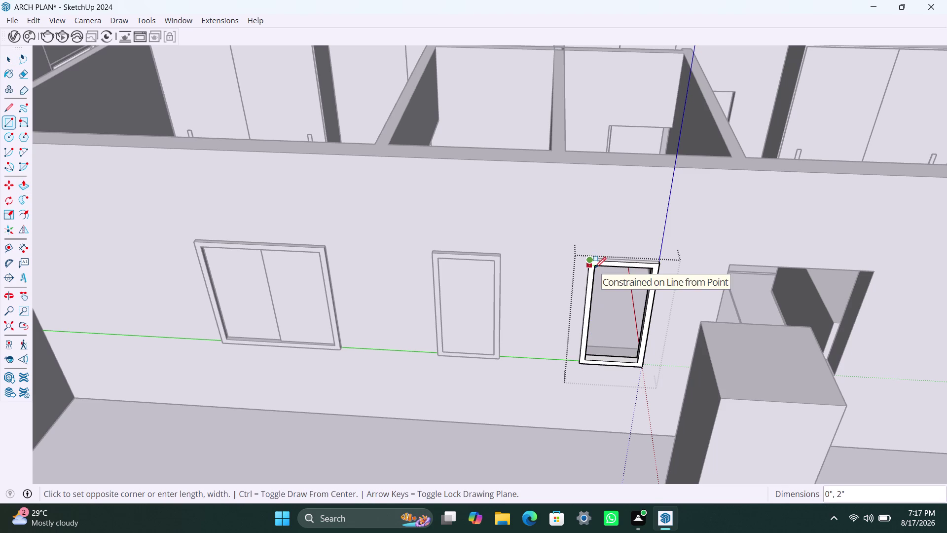
key(Escape)
click(597, 268)
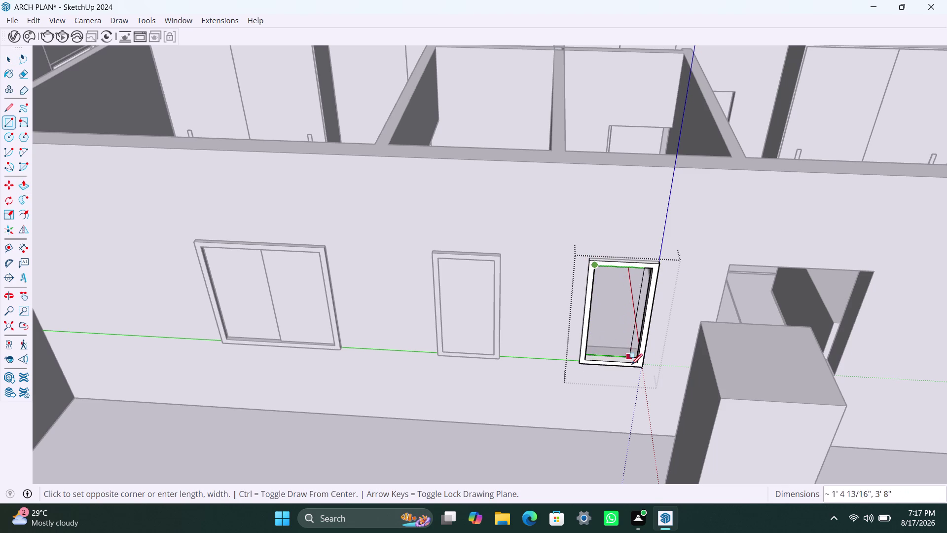
click(636, 361)
key(space)
double_click(625, 324)
right_click(625, 321)
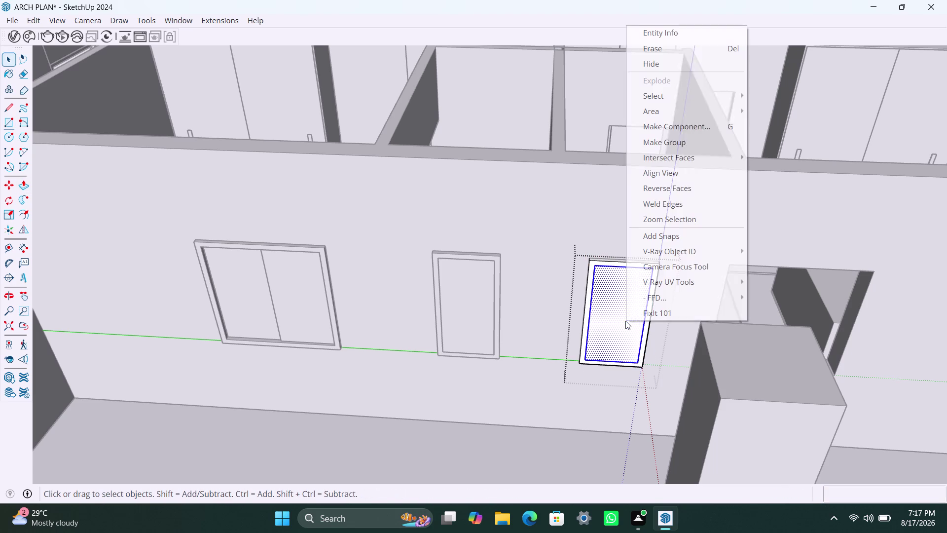
click(689, 149)
Give the glass pane an 18 mm thickness, then orbit toward the square opening.
triple_click(623, 326)
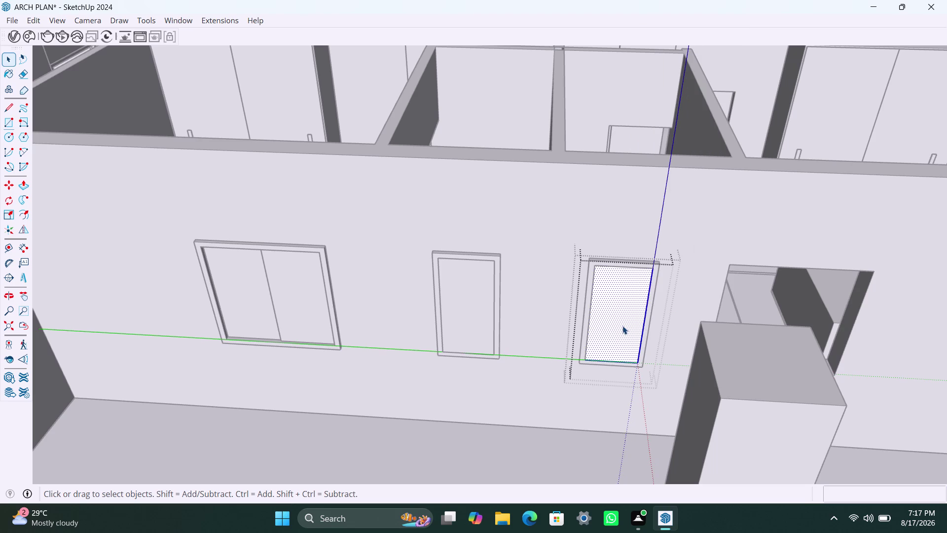
key(p)
click(622, 325)
text(18M)
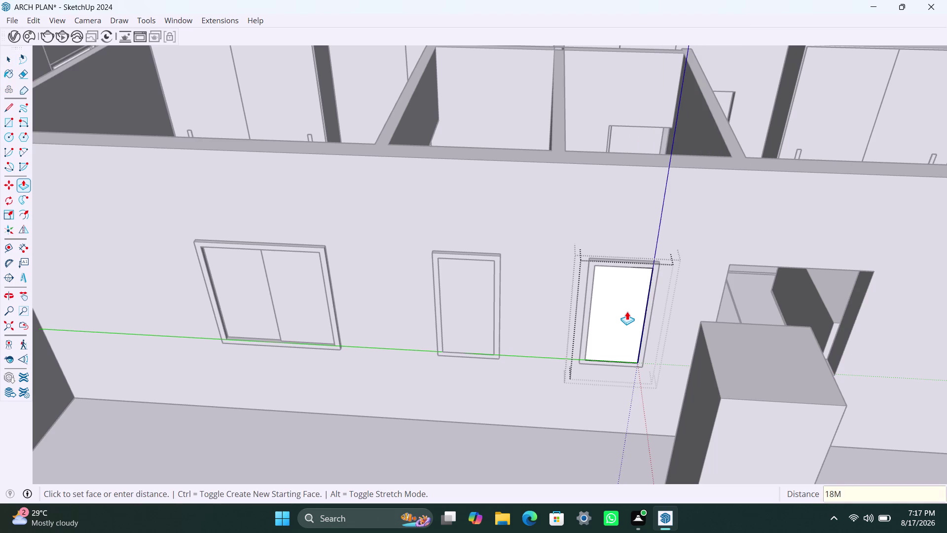
text(M)
key(Return)
key(space)
click(521, 434)
scroll(down, 3)
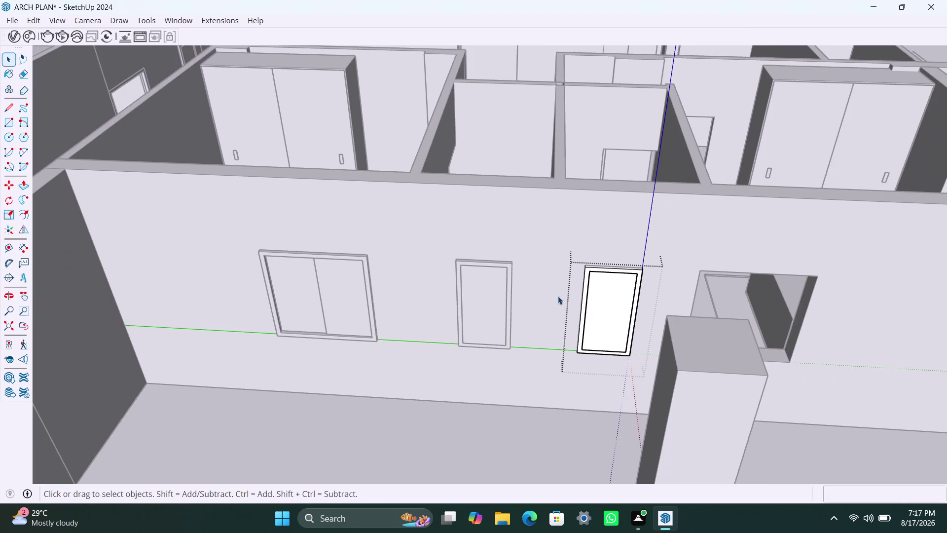
middle_drag(604, 305, 424, 287)
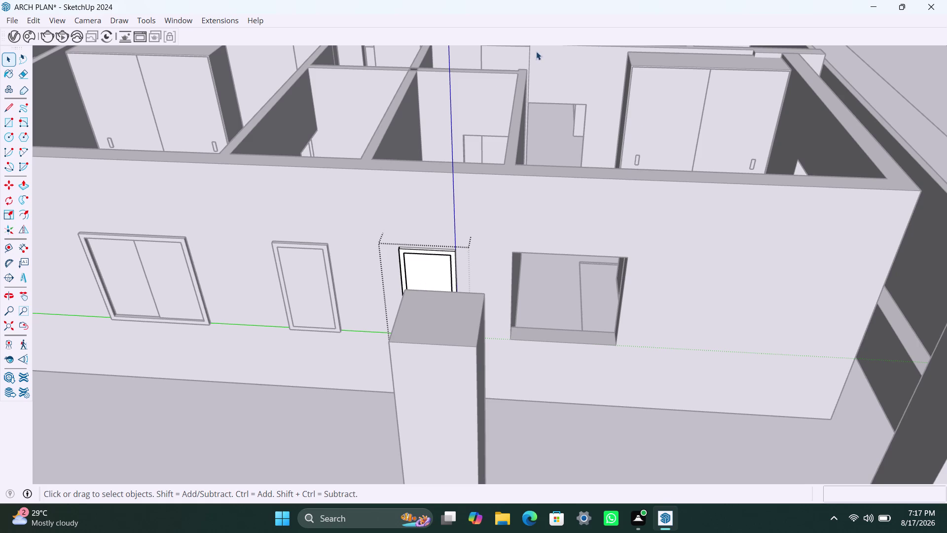
Draw a rectangle across the square opening and make it a group.
click(653, 433)
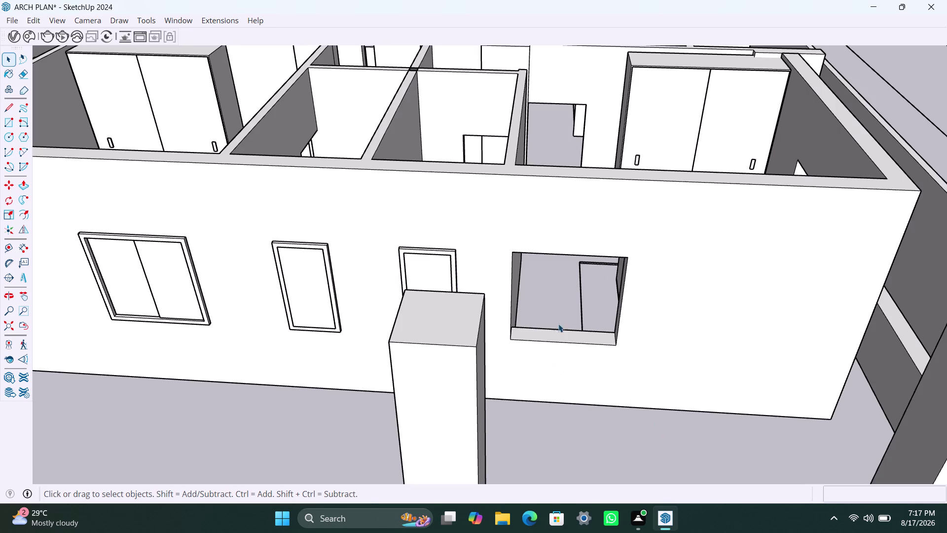
key(r)
click(513, 251)
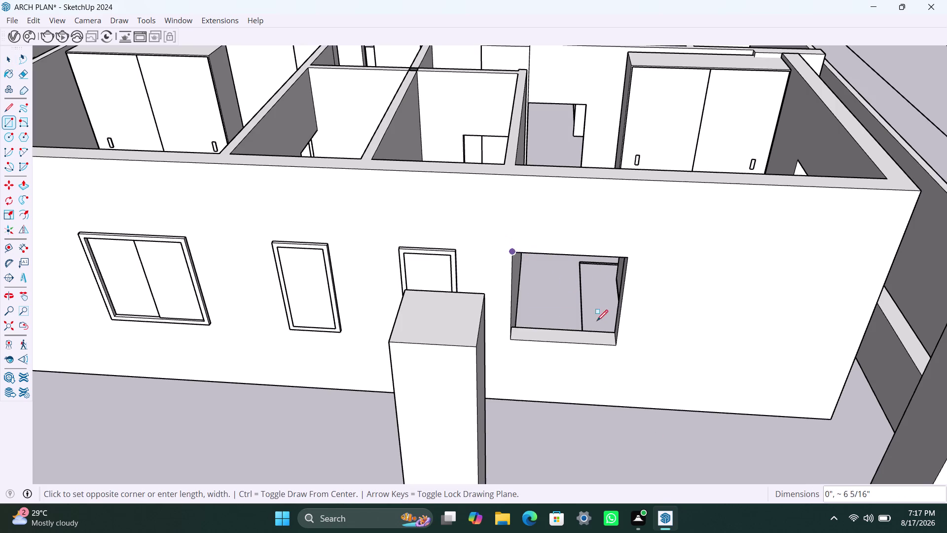
click(614, 341)
key(space)
double_click(578, 314)
right_click(578, 314)
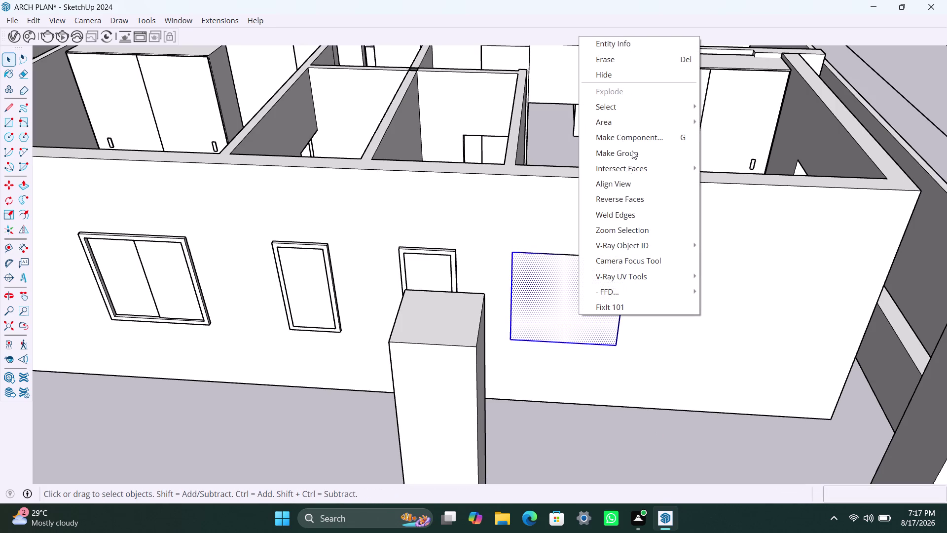
click(633, 158)
Inside the group, offset the rectangle 2" inward and delete the inner face.
double_click(568, 299)
double_click(562, 297)
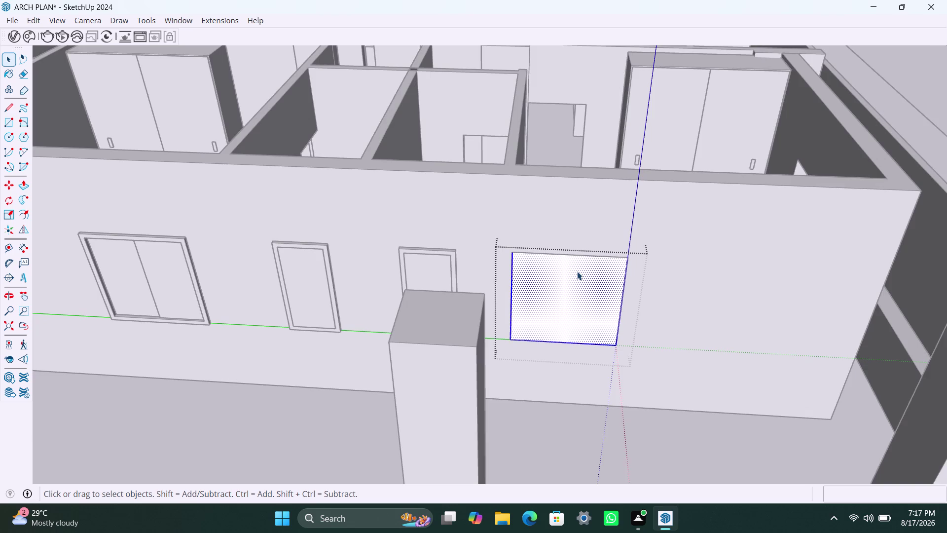
key(f)
click(539, 286)
key(2)
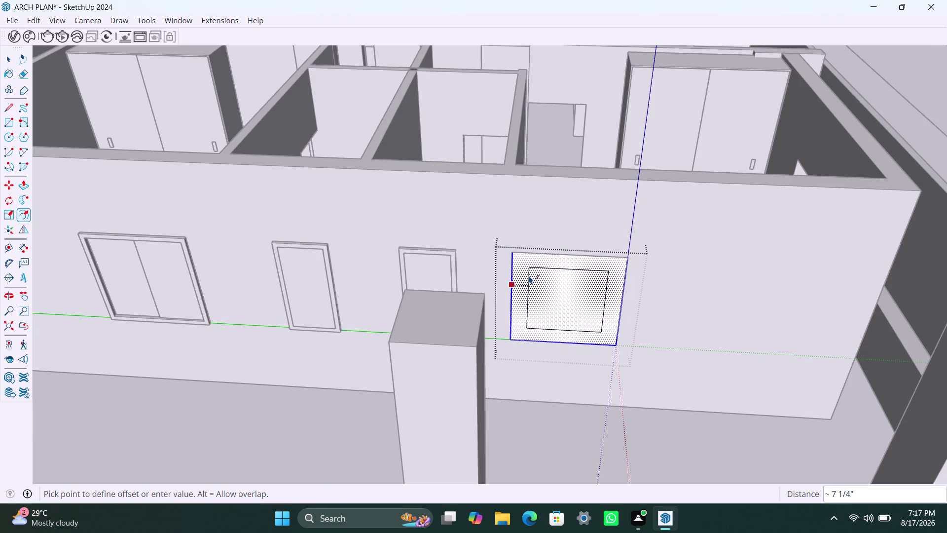
key(shift+quotedbl)
key(Return)
key(space)
click(570, 297)
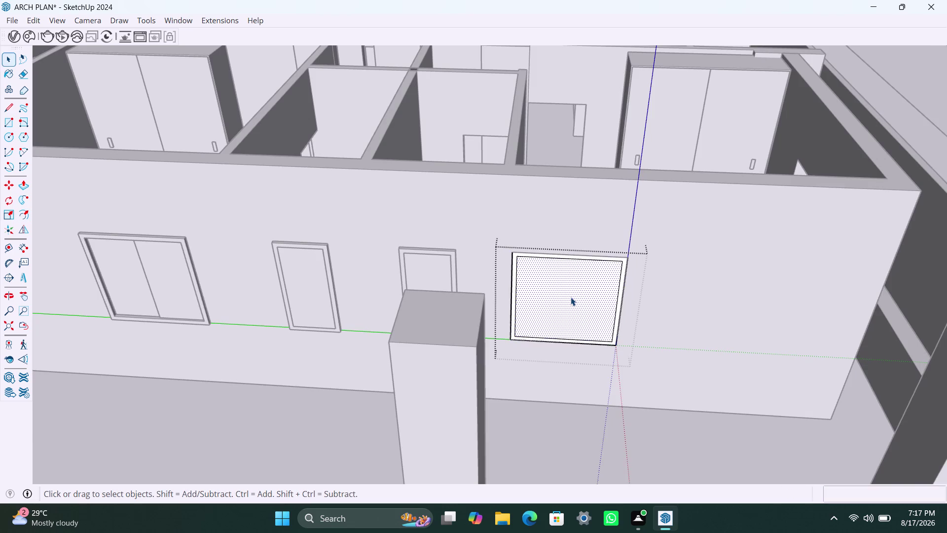
key(Delete)
scroll(up, 3)
click(513, 281)
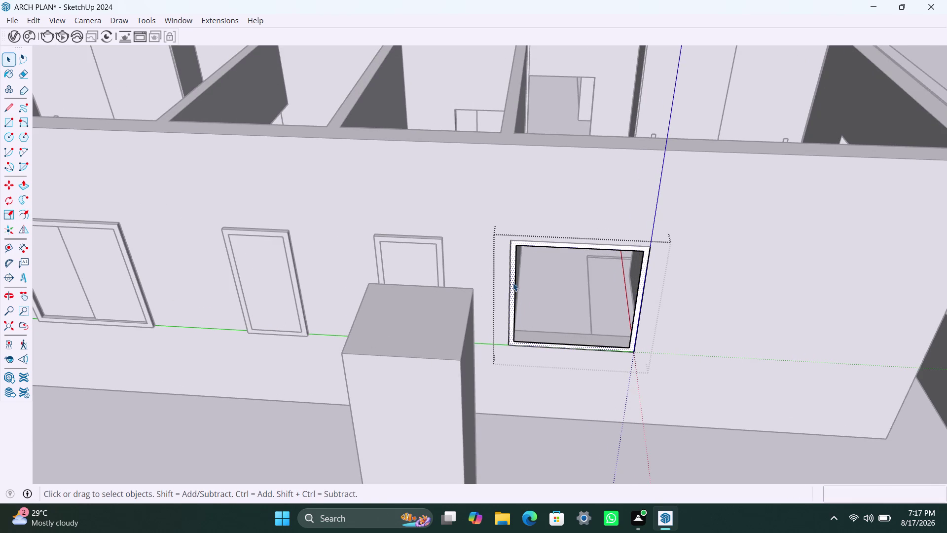
Extrude the square frame ring 1.5" outward and exit the group.
key(p)
click(513, 282)
text(1.)
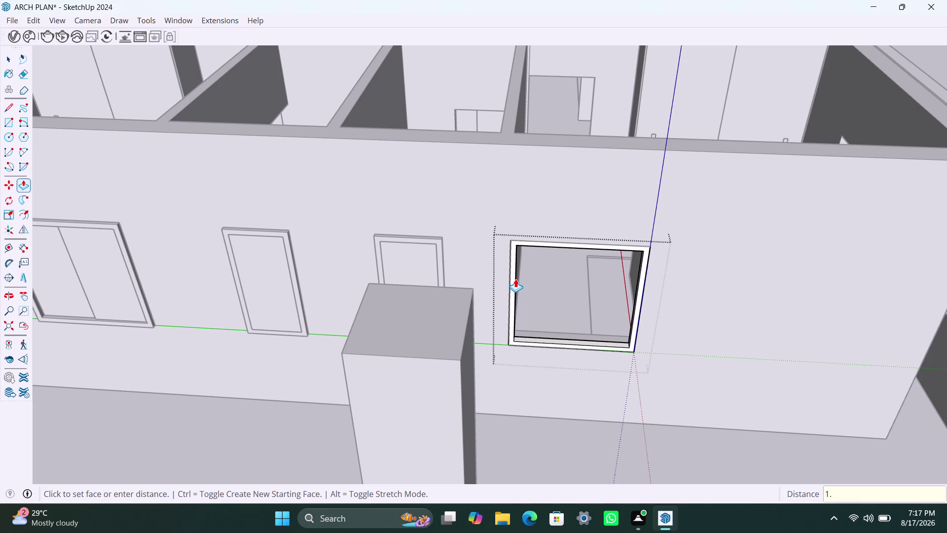
text(5")
key(Return)
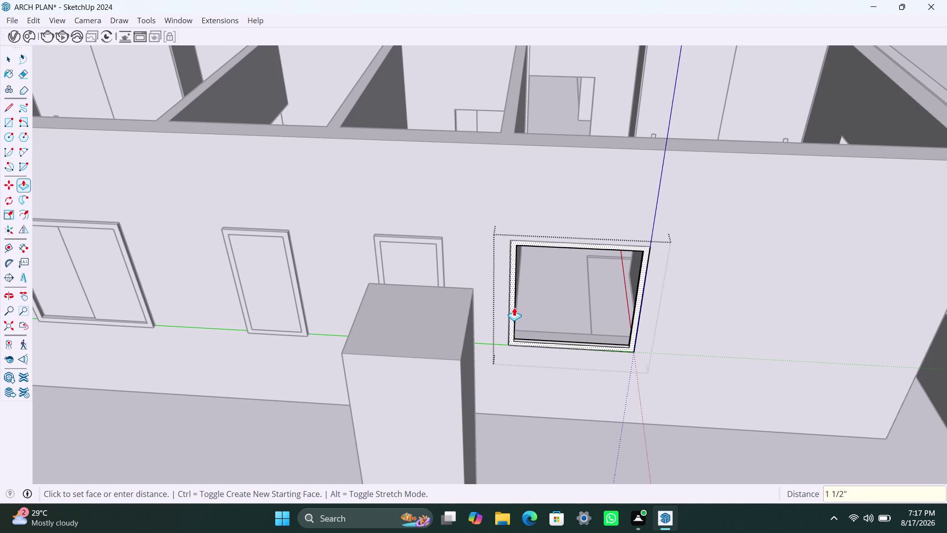
click(514, 307)
text(1.)
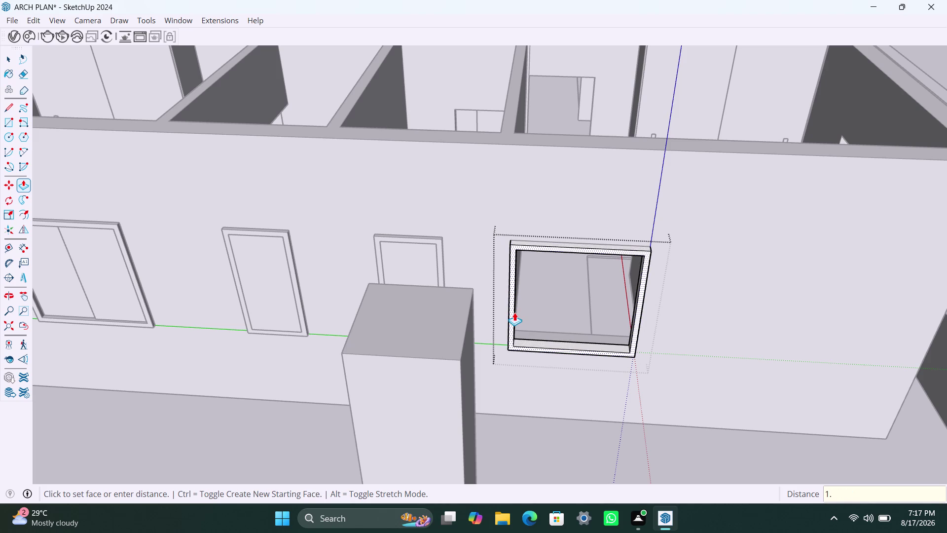
text(5)
key(shift+quotedbl)
key(Return)
key(space)
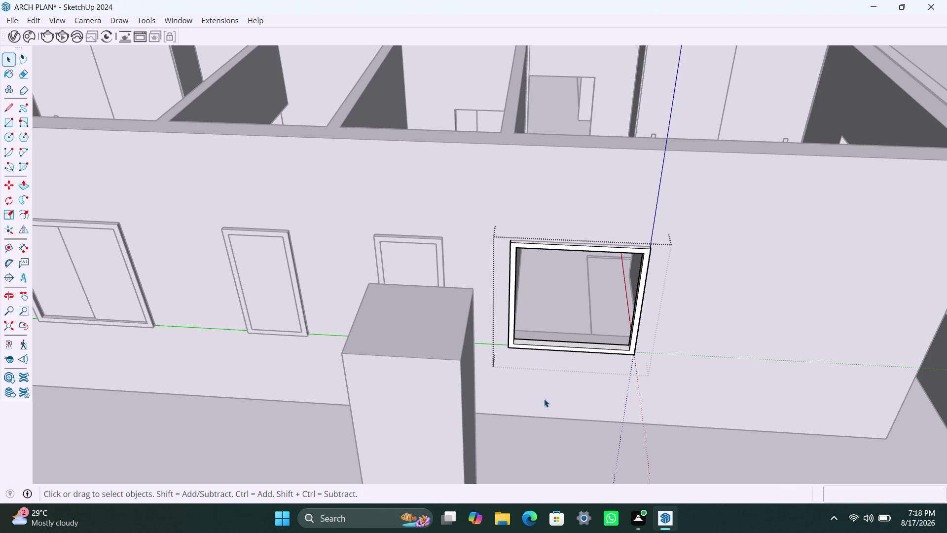
click(532, 399)
Draw a rectangle over the left half of the window frame and make it a group.
key(r)
click(520, 251)
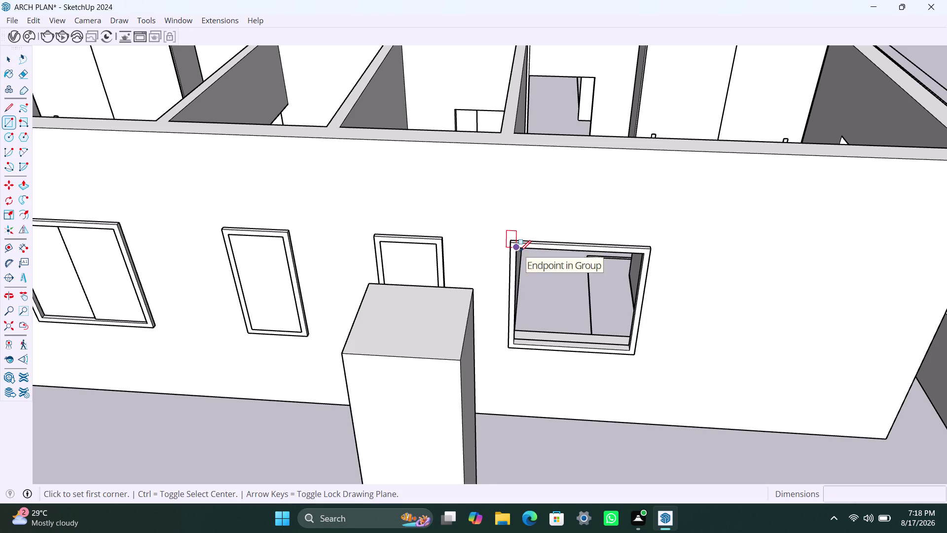
click(564, 346)
key(space)
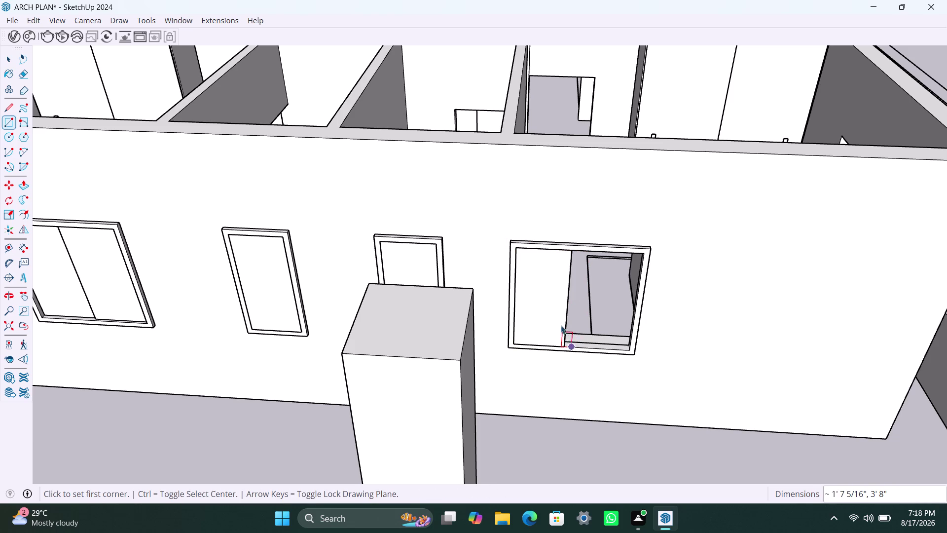
key(ctrl+z)
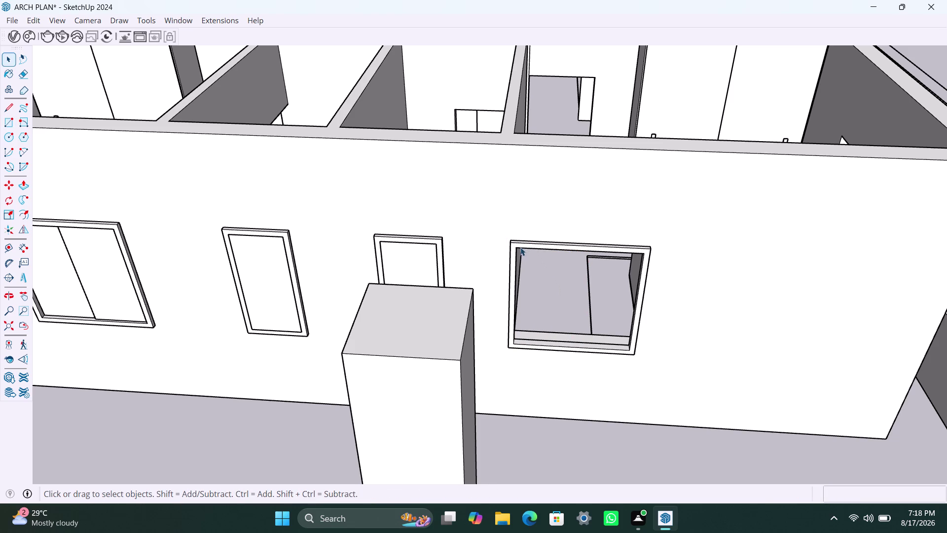
key(r)
click(520, 248)
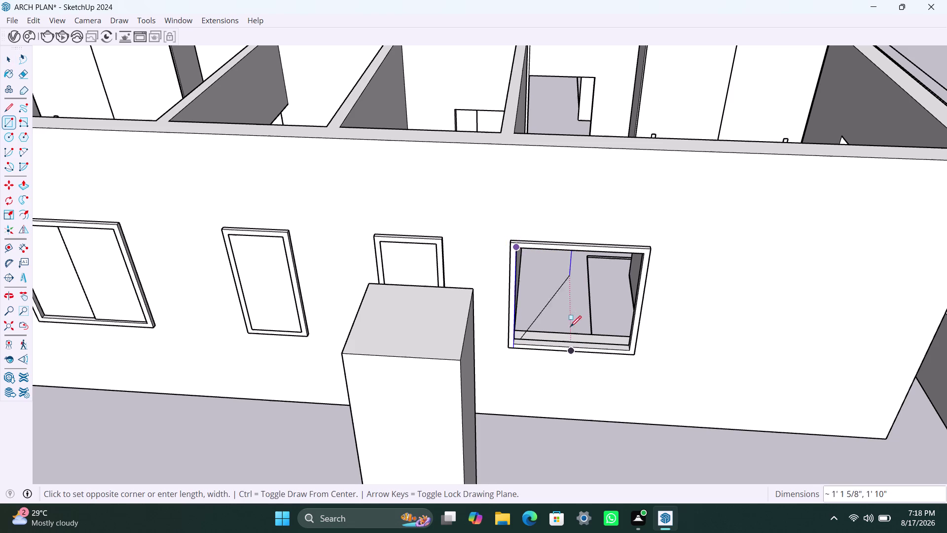
click(569, 347)
key(space)
double_click(566, 327)
right_click(566, 327)
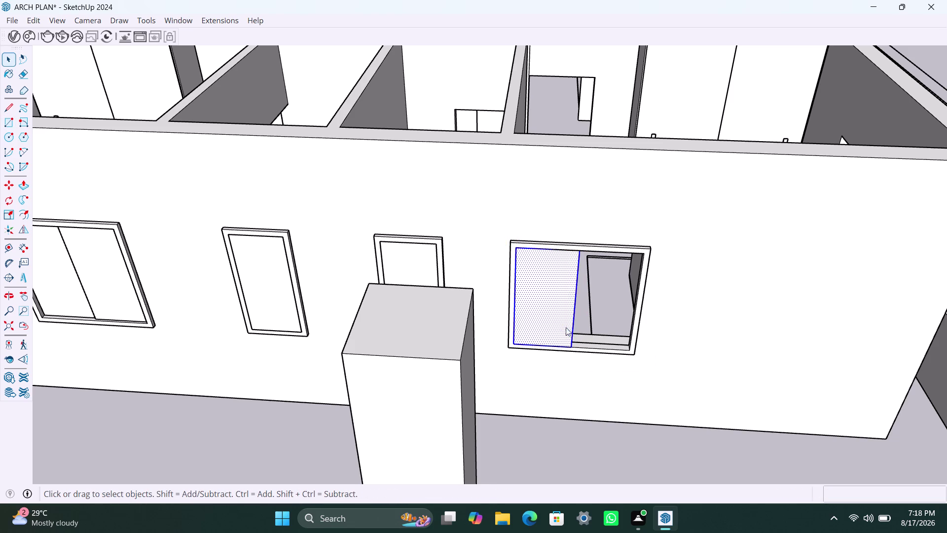
click(615, 172)
Inside the group, push/pull the left pane to 18 mm thick.
triple_click(557, 299)
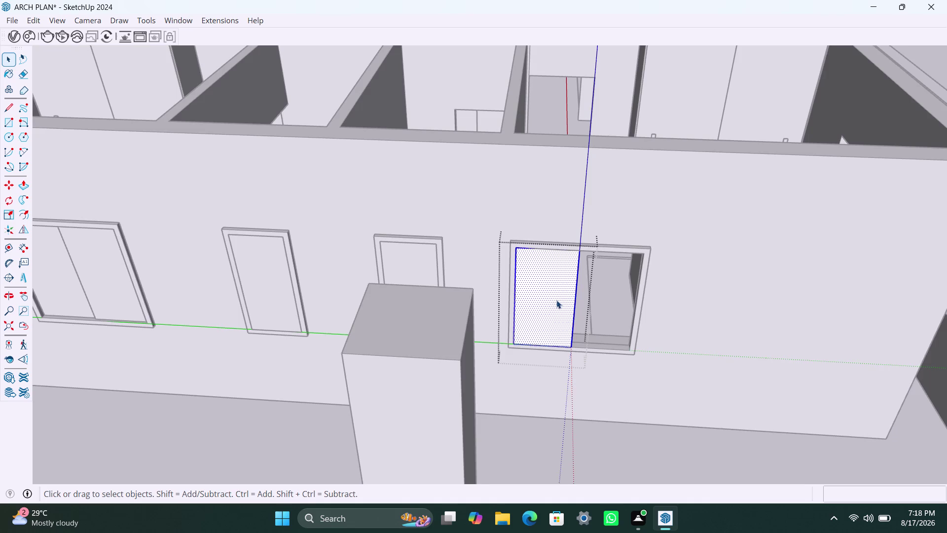
key(p)
click(763, 240)
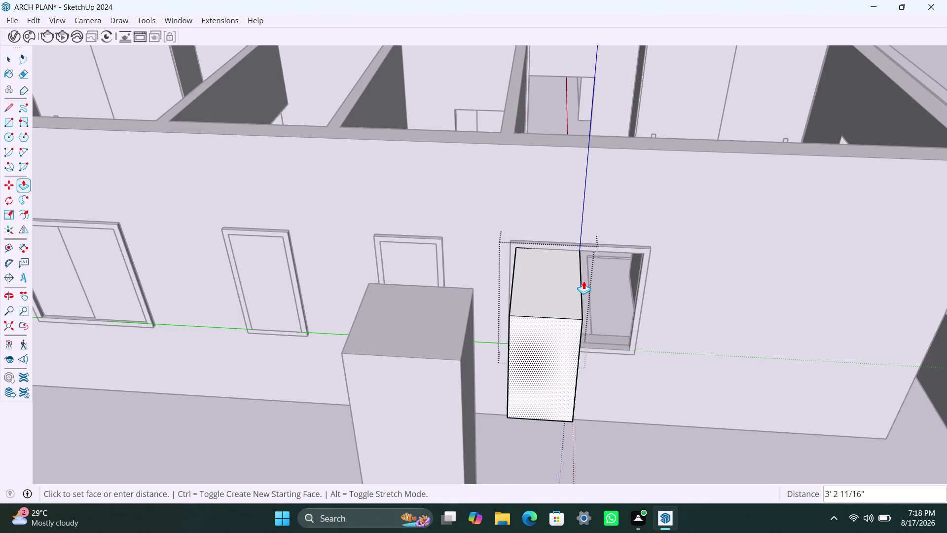
text(1)
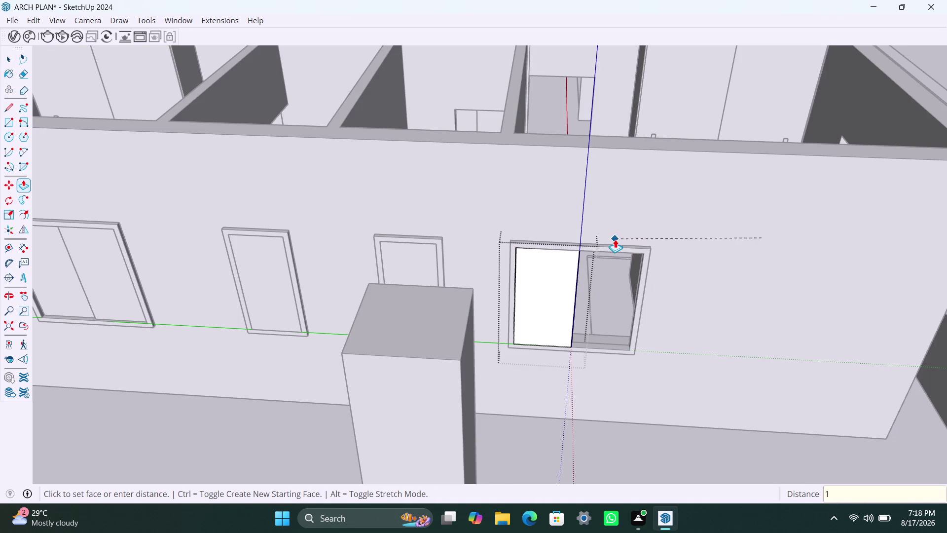
text(8MM)
key(Return)
key(space)
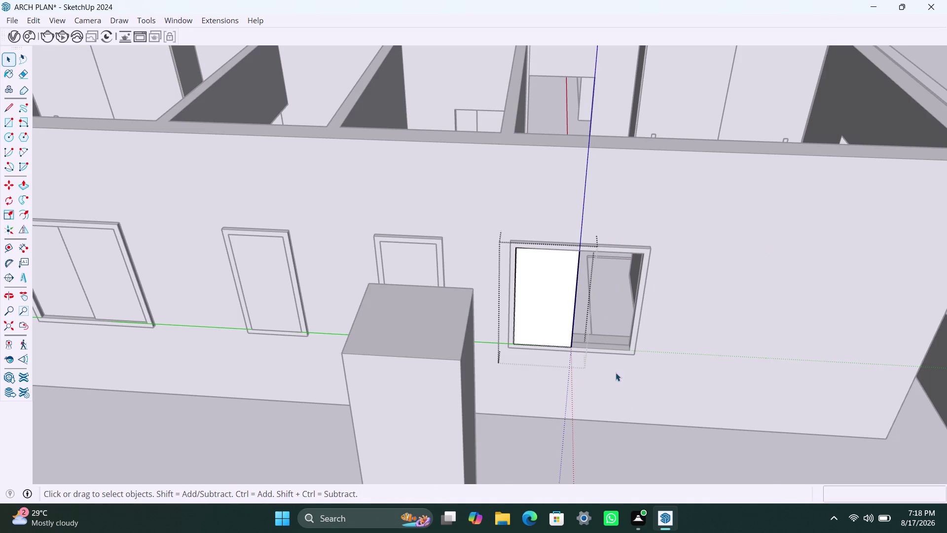
click(624, 407)
scroll(up, 3)
Copy the left pane into the right half of the frame.
click(549, 324)
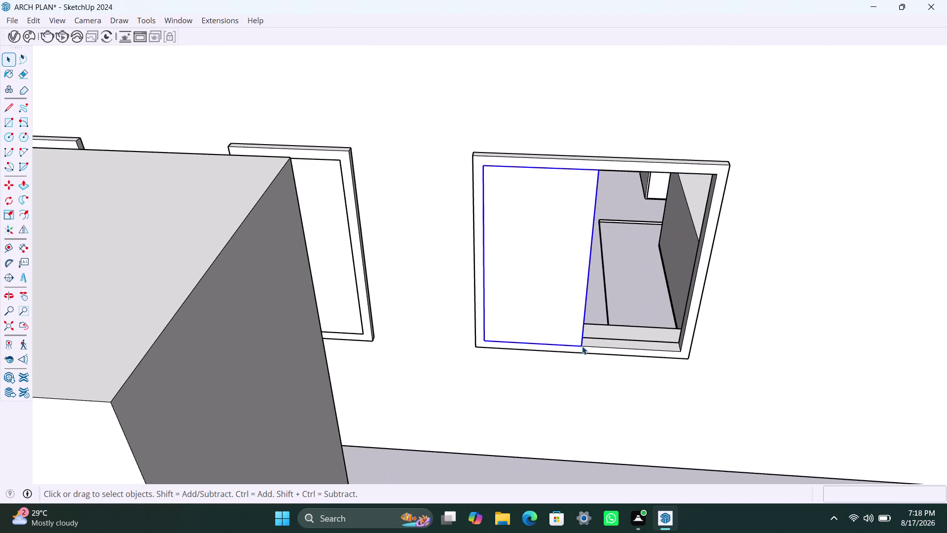
key(m)
click(582, 344)
click(582, 340)
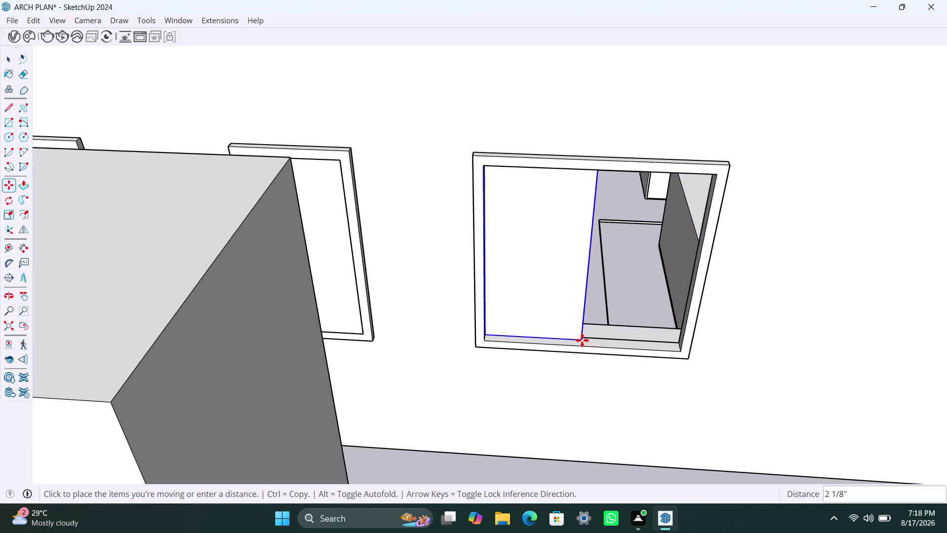
key(m)
click(582, 339)
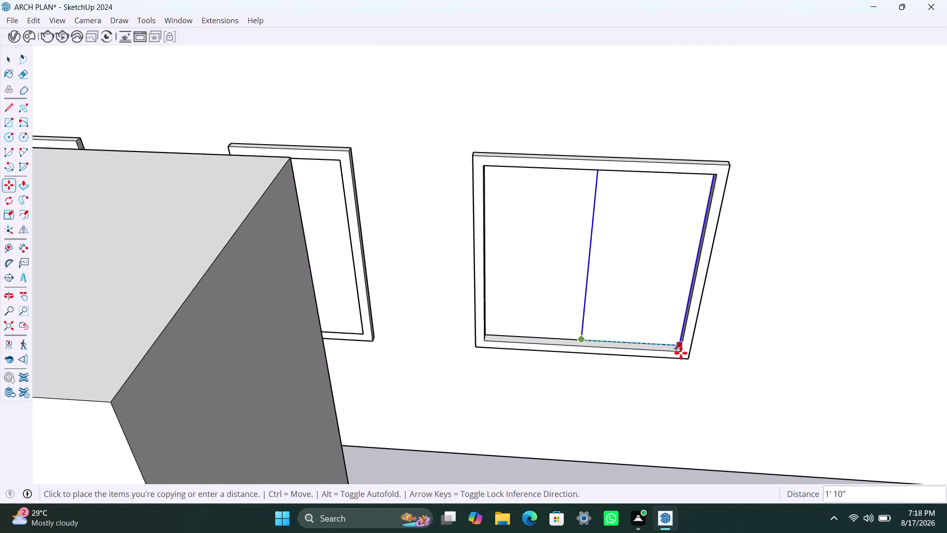
click(681, 353)
scroll(up, 3)
Nudge the right pane 1 inch from the left pane, then zoom back out.
middle_drag(567, 356, 624, 403)
scroll(up, 3)
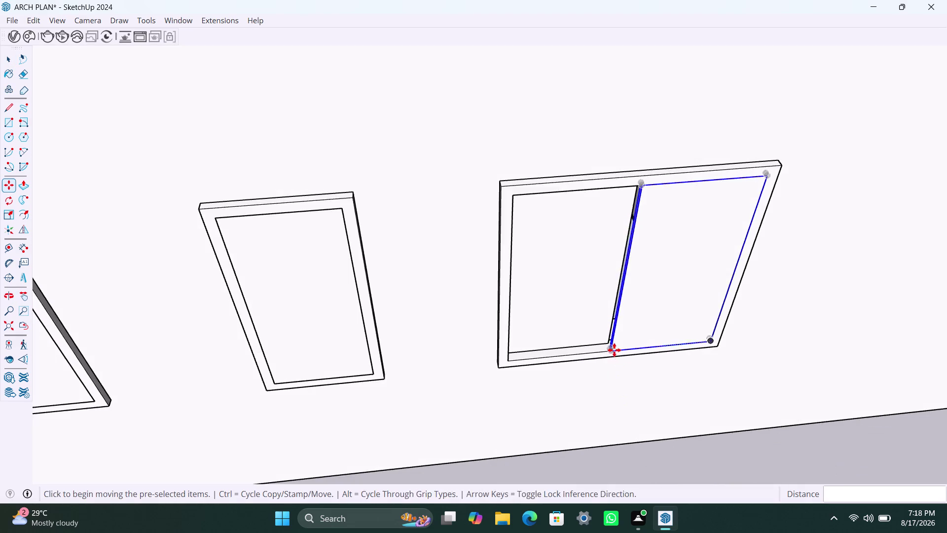
scroll(up, 3)
scroll(up, 3)
click(614, 342)
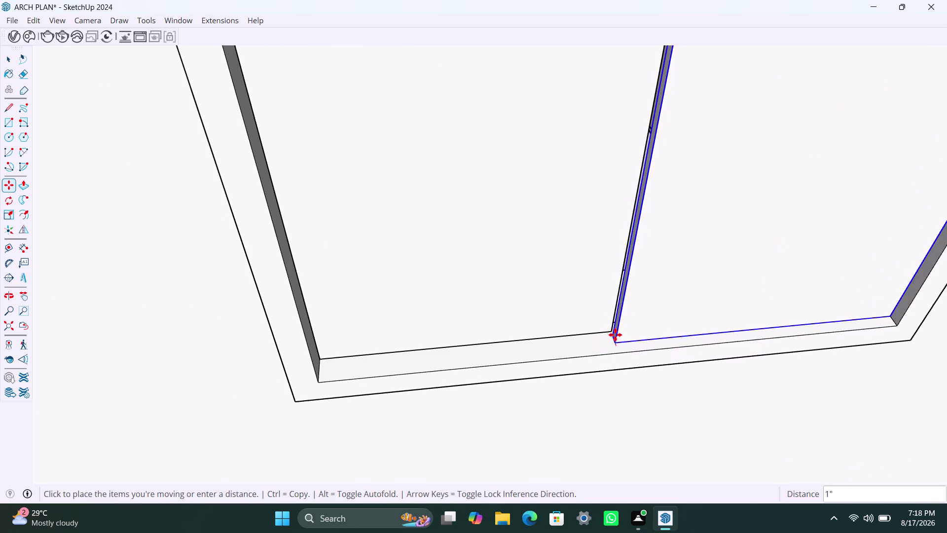
click(613, 333)
scroll(down, 3)
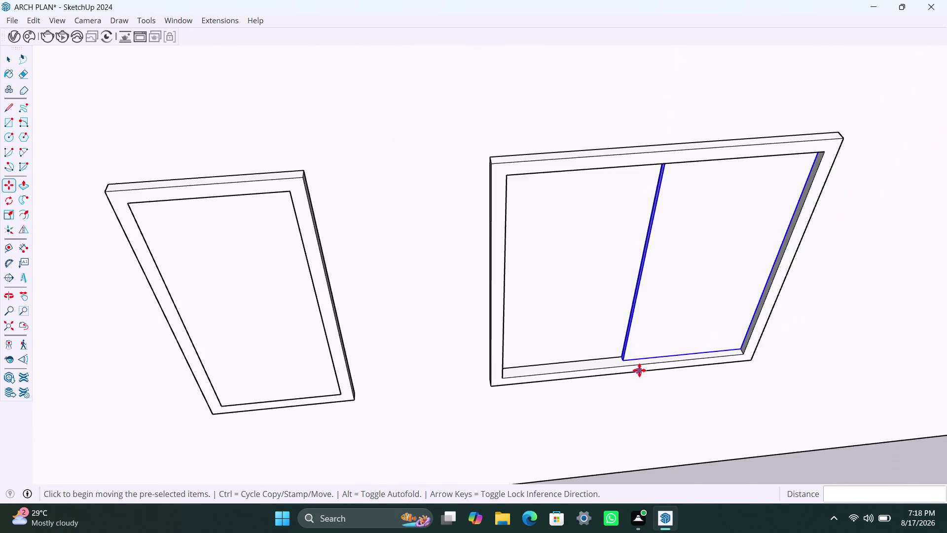
scroll(down, 3)
scroll(down, 3)
key(space)
click(759, 434)
scroll(down, 3)
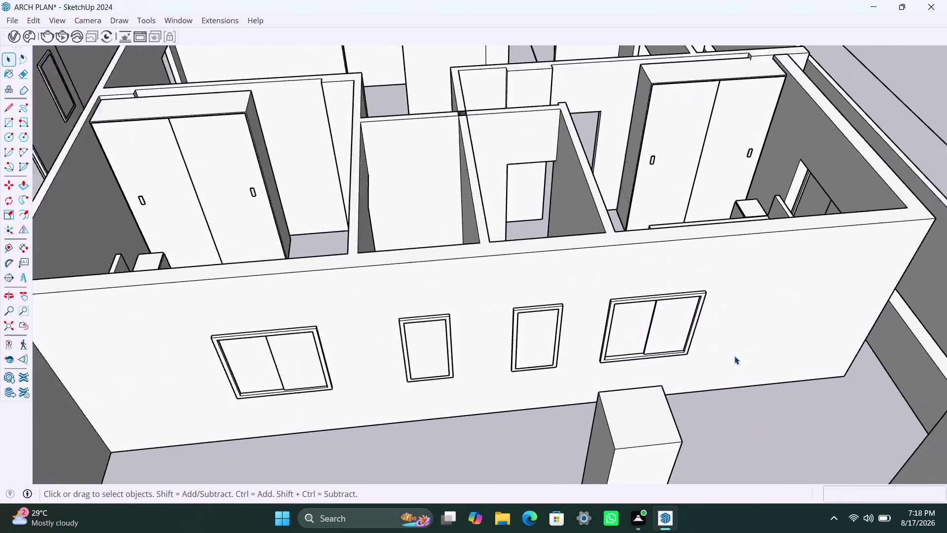
scroll(down, 3)
Delete the stray edge splitting the wall face between the doorways.
middle_drag(568, 409, 858, 334)
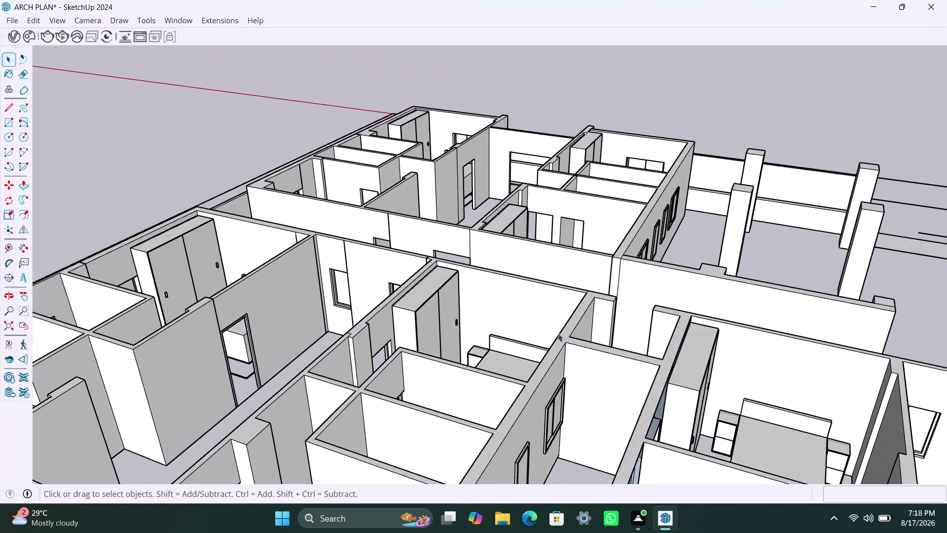
scroll(up, 3)
middle_drag(541, 291, 663, 424)
scroll(up, 3)
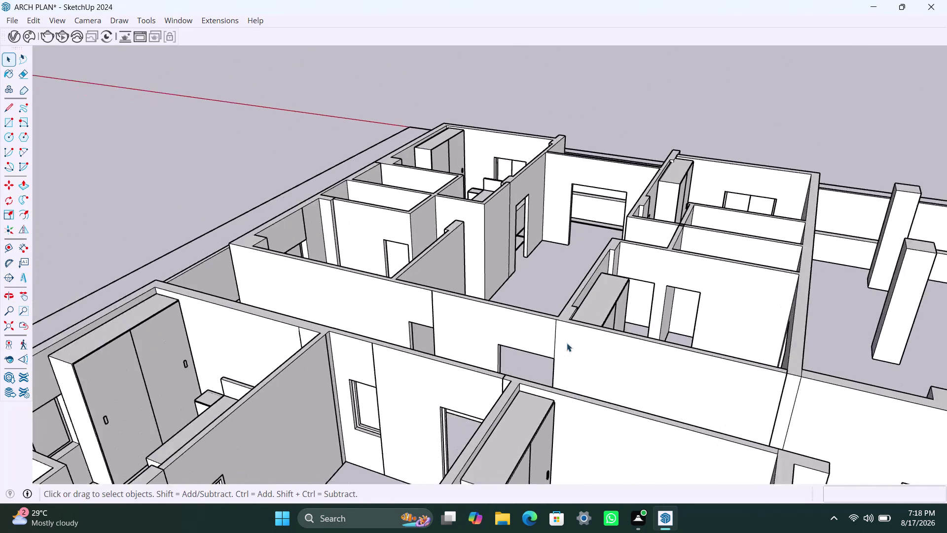
middle_drag(593, 376, 709, 433)
scroll(up, 3)
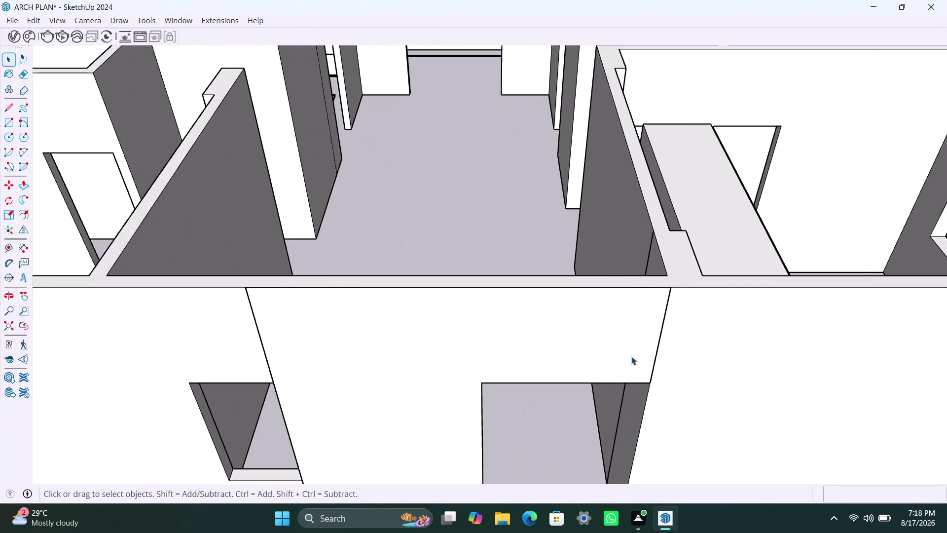
click(631, 356)
double_click(630, 356)
click(606, 349)
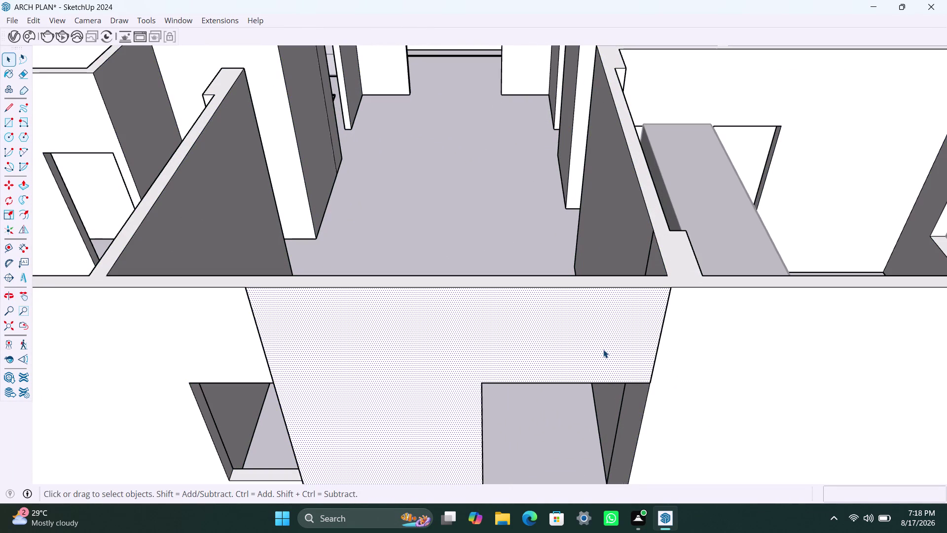
key(p)
click(604, 350)
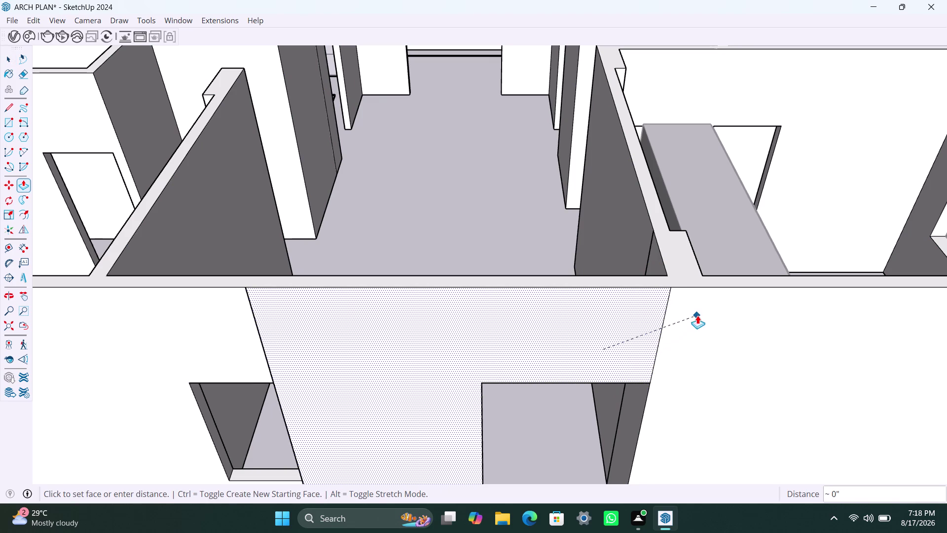
click(698, 316)
key(space)
click(660, 335)
key(Delete)
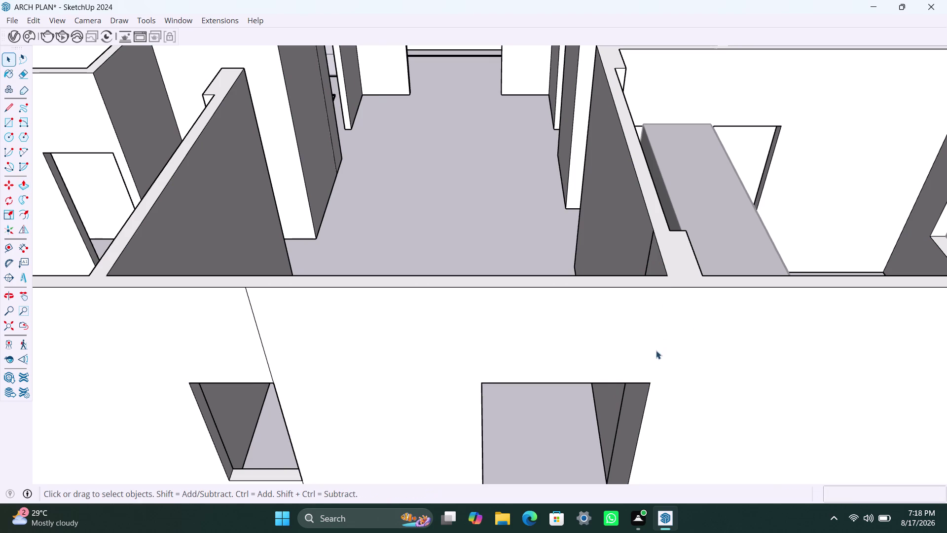
scroll(down, 3)
Delete the vertical edges splitting the wall beside the small opening.
middle_drag(611, 408, 614, 362)
scroll(up, 3)
scroll(up, 3)
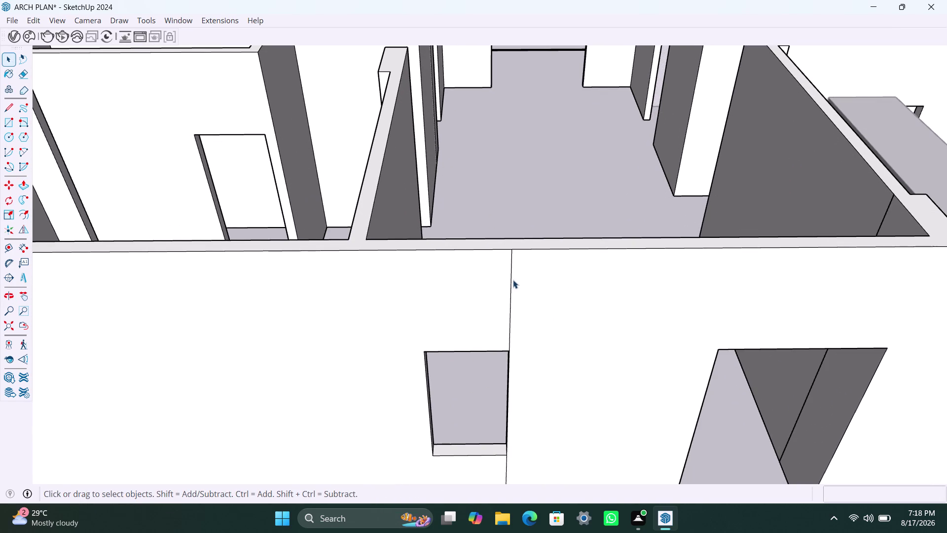
click(511, 284)
key(Delete)
click(509, 467)
click(508, 472)
key(Delete)
key(r)
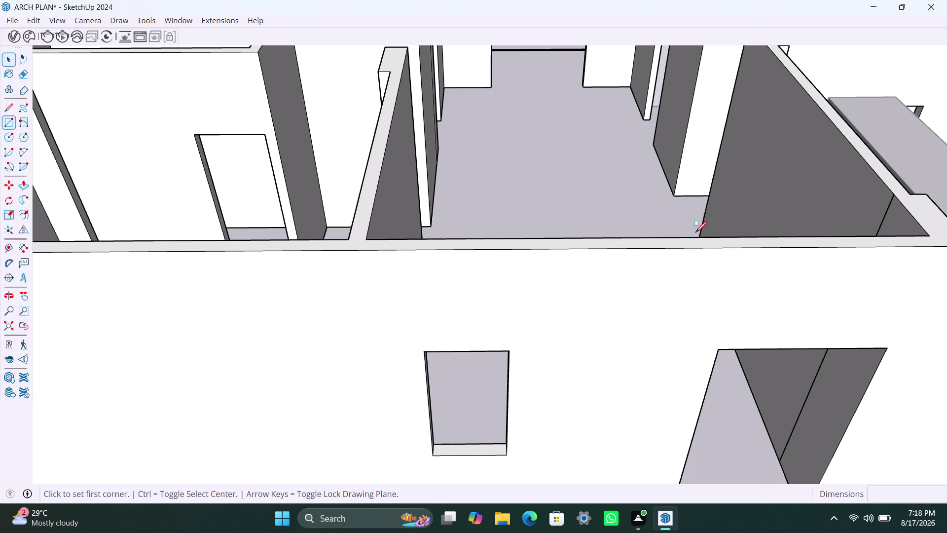
Draw a rectangle filling the small opening and make it a group.
click(427, 349)
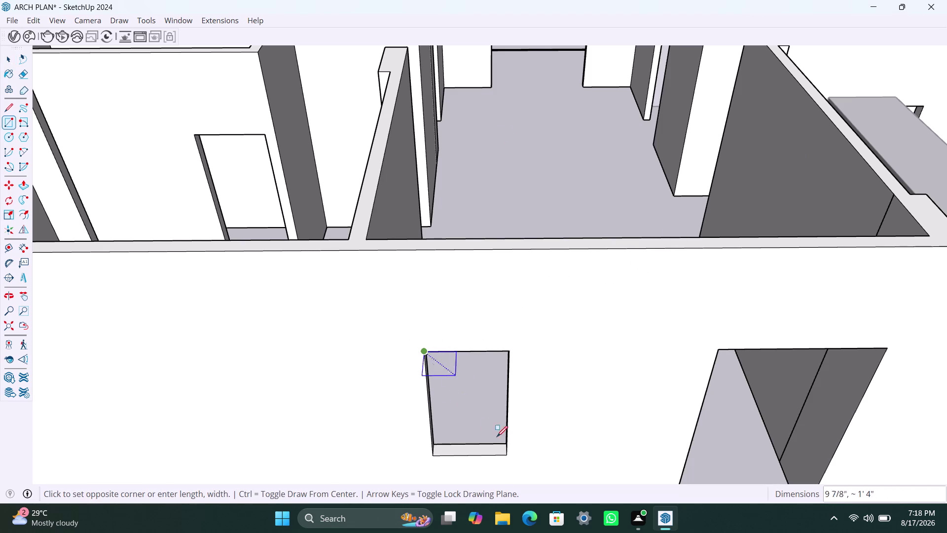
click(504, 455)
key(space)
double_click(491, 415)
right_click(489, 415)
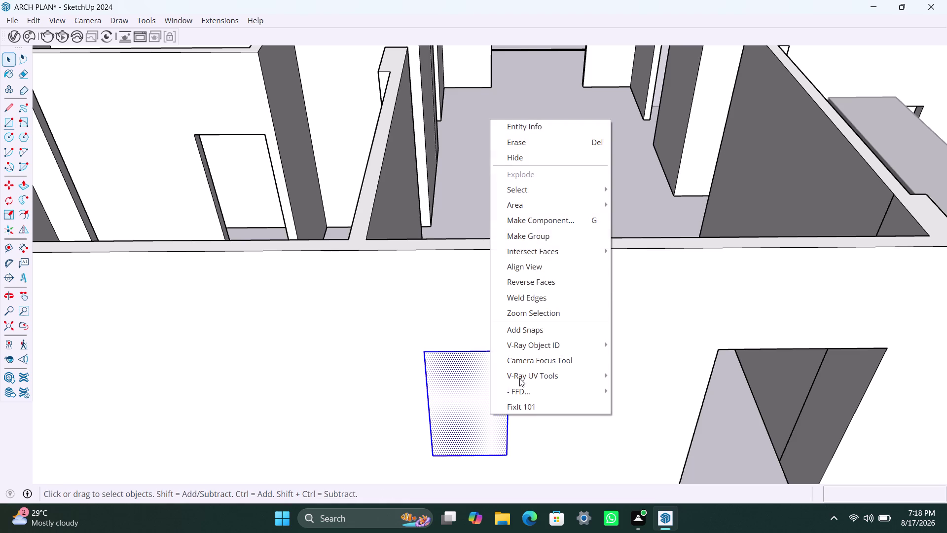
click(547, 238)
double_click(454, 418)
click(455, 410)
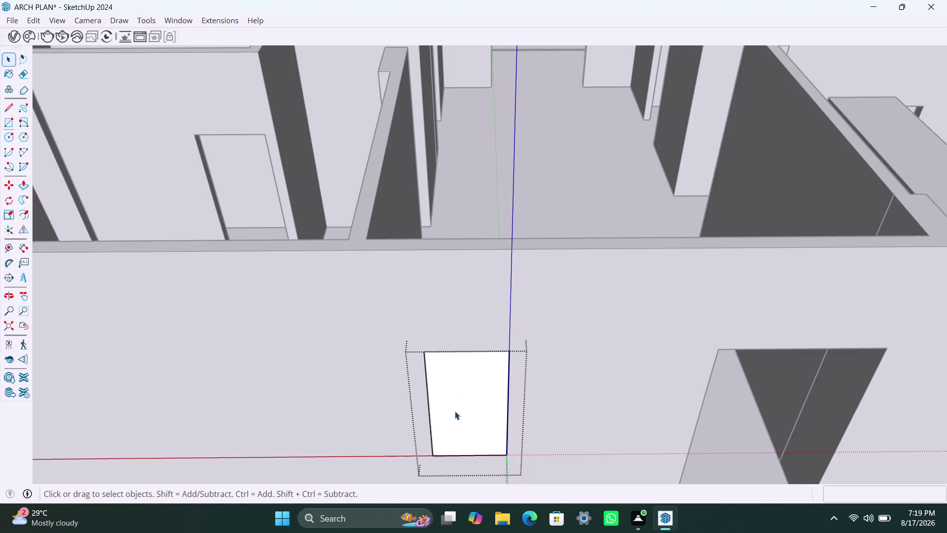
Offset the window face inward 2 inches and delete the inner face, leaving a frame ring.
key(f)
click(450, 386)
text(2)
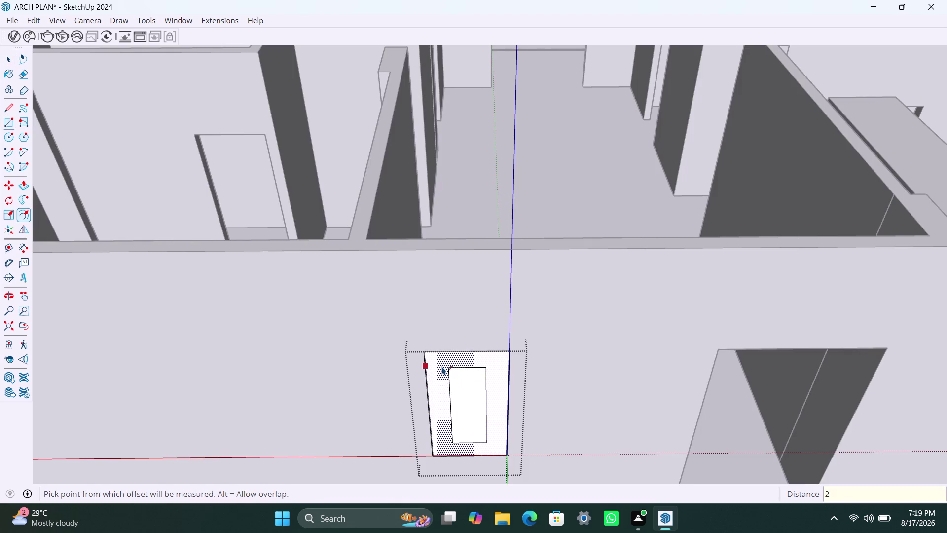
text(")
key(Return)
key(space)
click(468, 385)
key(Delete)
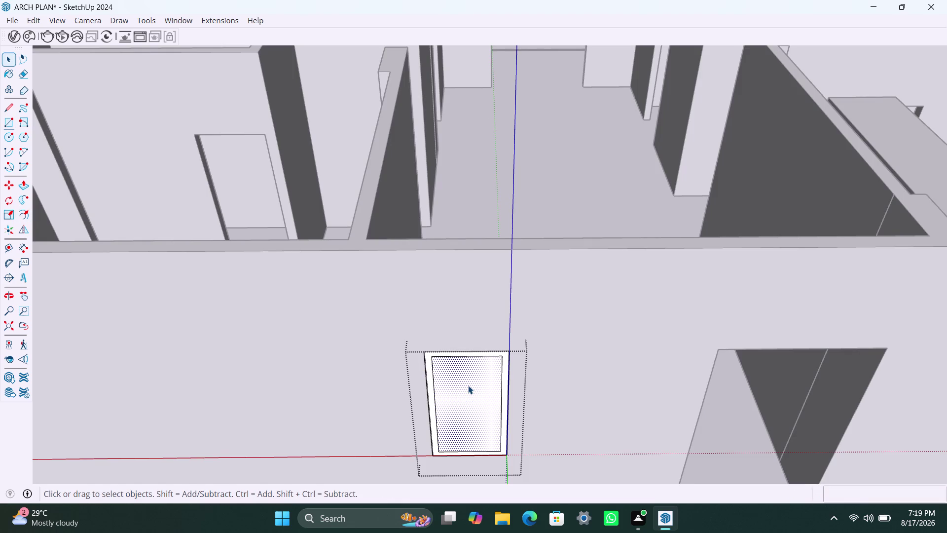
click(433, 409)
Push/pull the frame ring out 1.5 inches.
key(p)
click(433, 409)
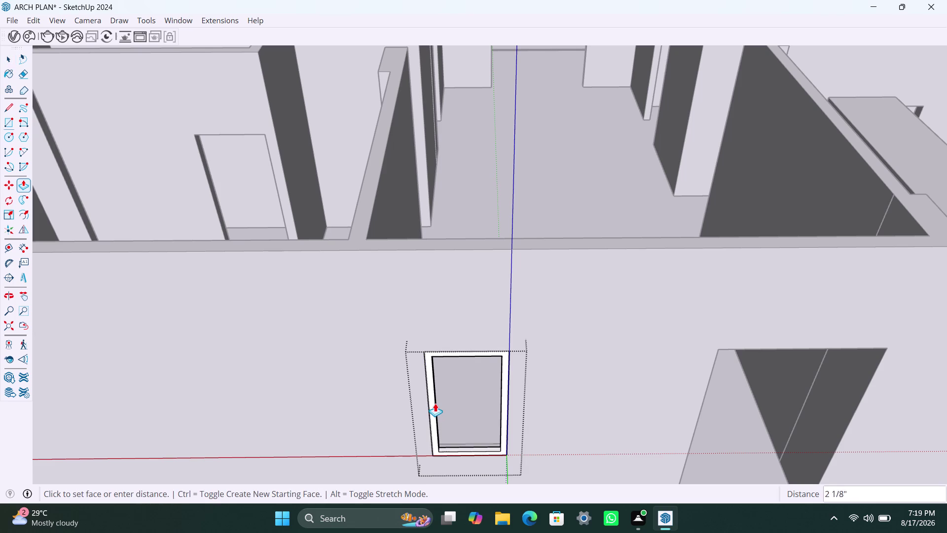
text(1.5)
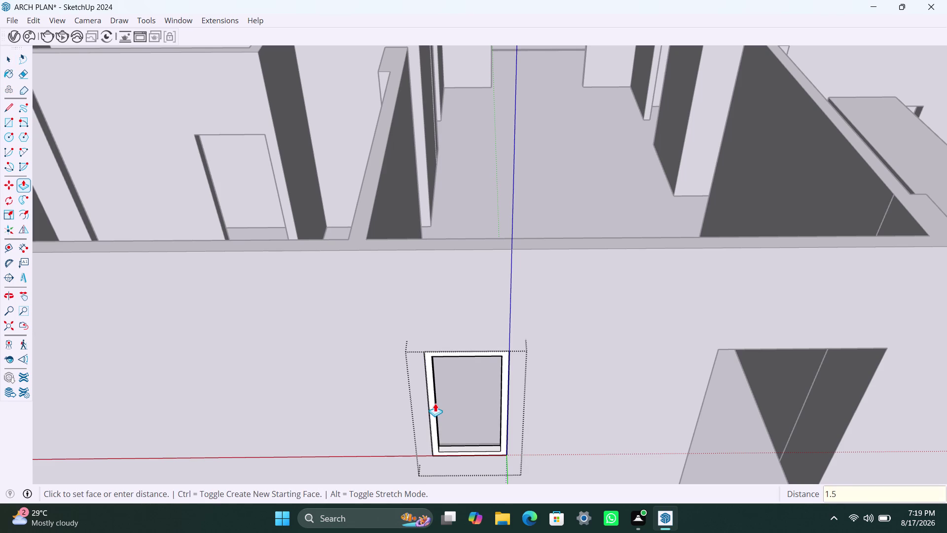
text(")
key(Return)
click(430, 403)
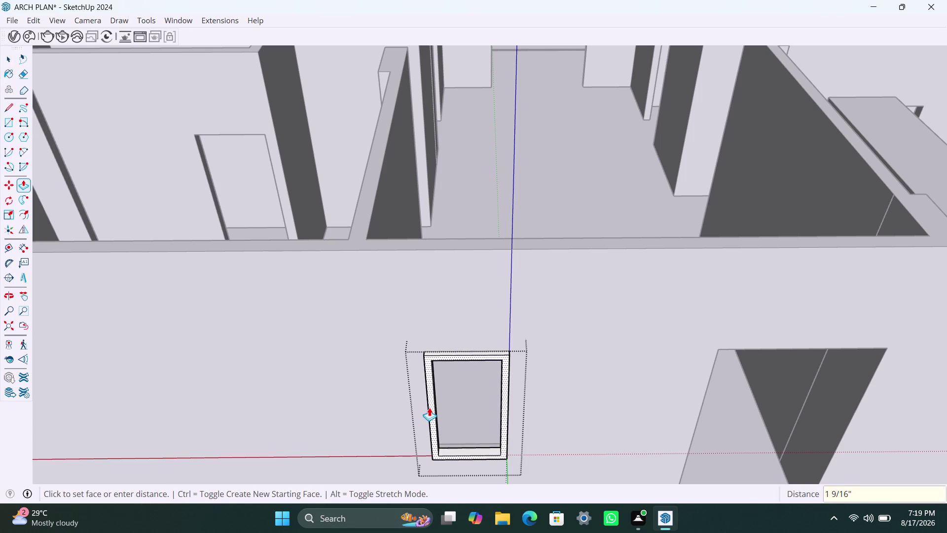
key(1)
text(.5")
key(Return)
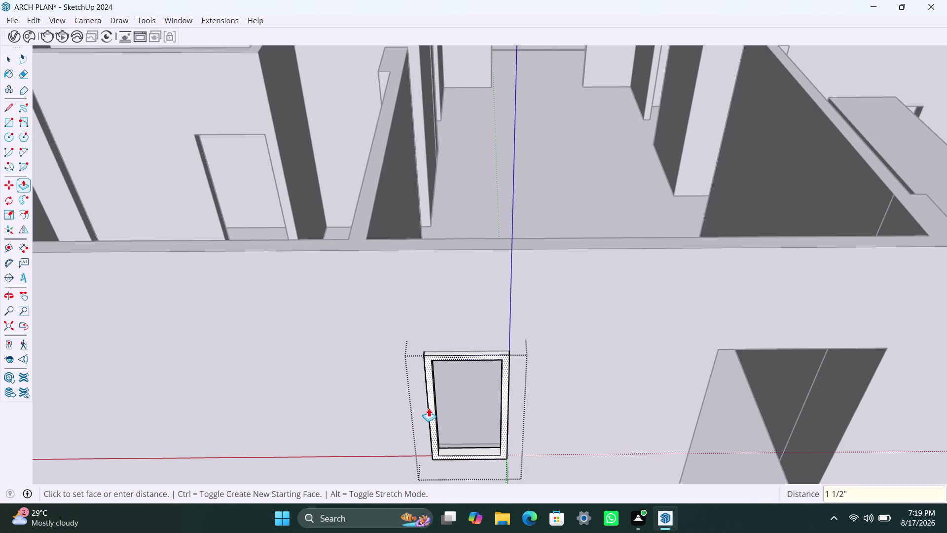
Draw a glass pane rectangle inside the frame and make it a group.
key(space)
key(r)
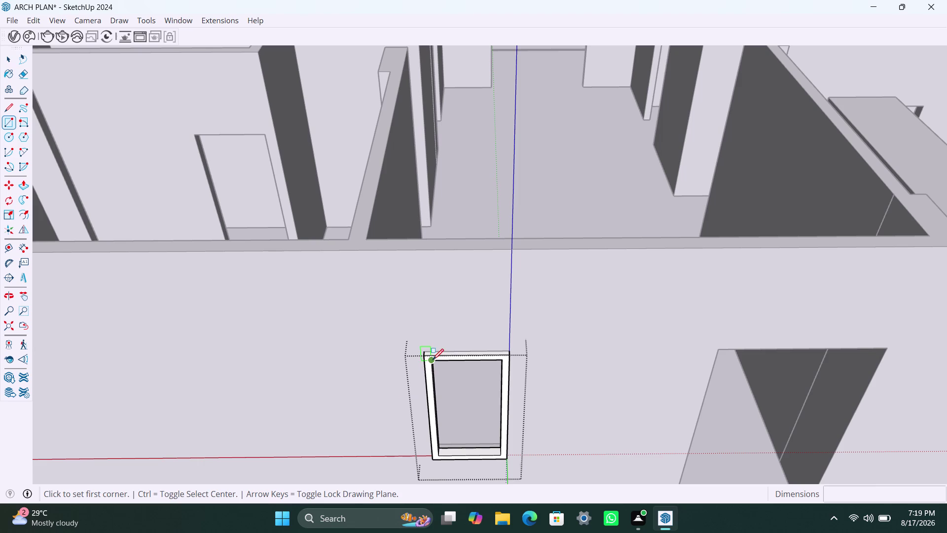
click(432, 359)
click(497, 456)
key(space)
double_click(476, 423)
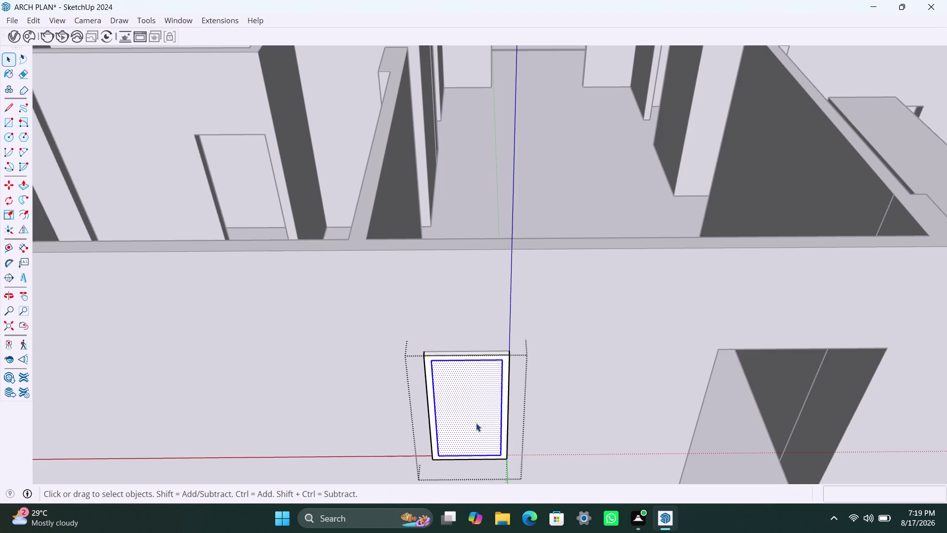
right_click(476, 422)
click(557, 249)
double_click(488, 409)
click(483, 407)
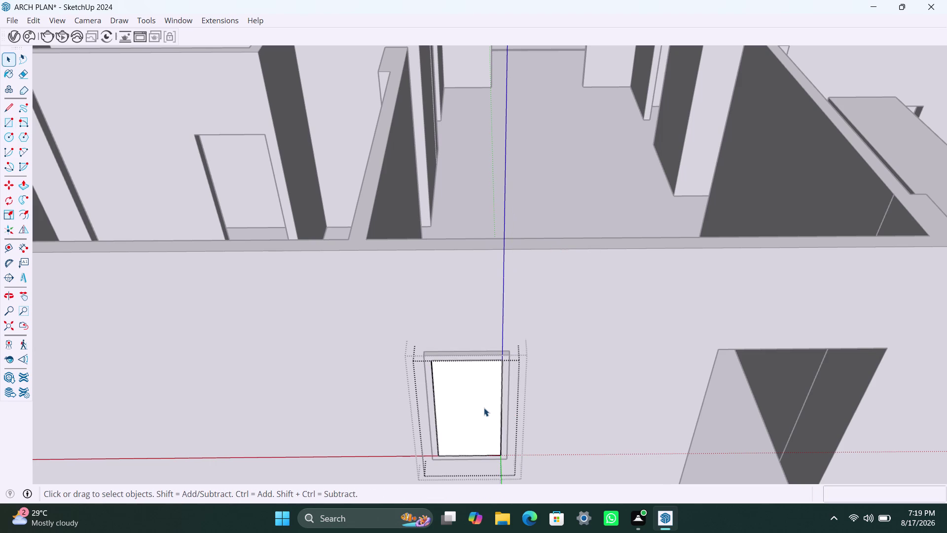
Push/pull the glass pane to 18 mm thick.
key(p)
click(484, 407)
text(18)
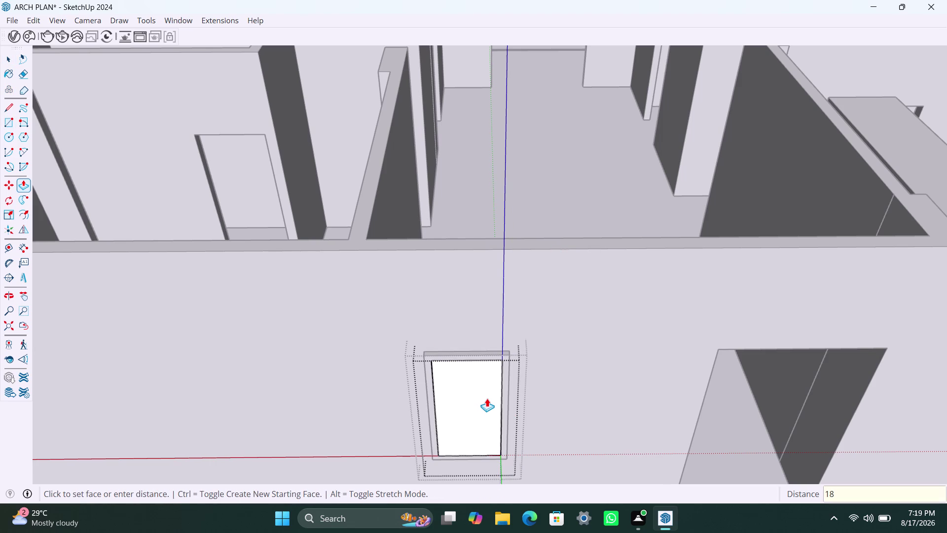
text(MM)
key(Return)
key(space)
click(543, 252)
scroll(down, 3)
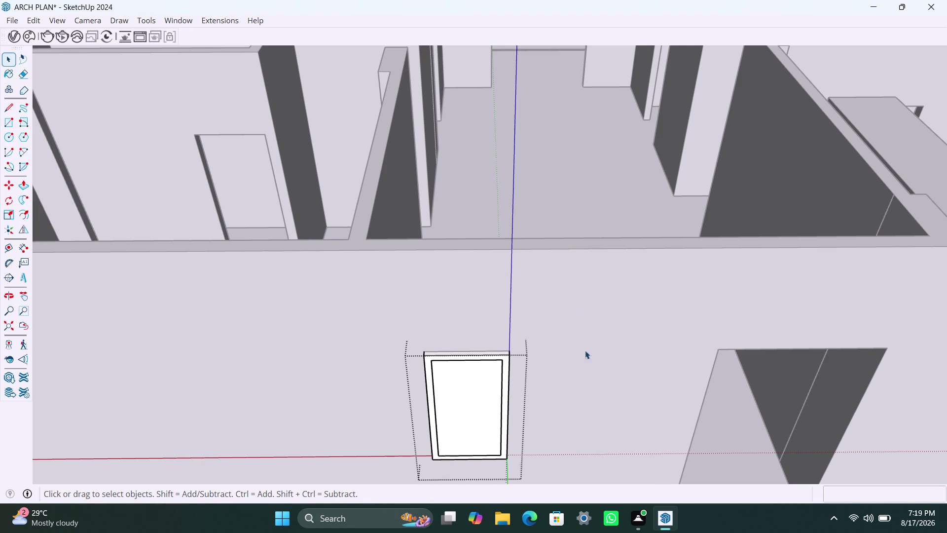
scroll(down, 3)
scroll(down, 3)
middle_drag(600, 376, 583, 283)
scroll(up, 3)
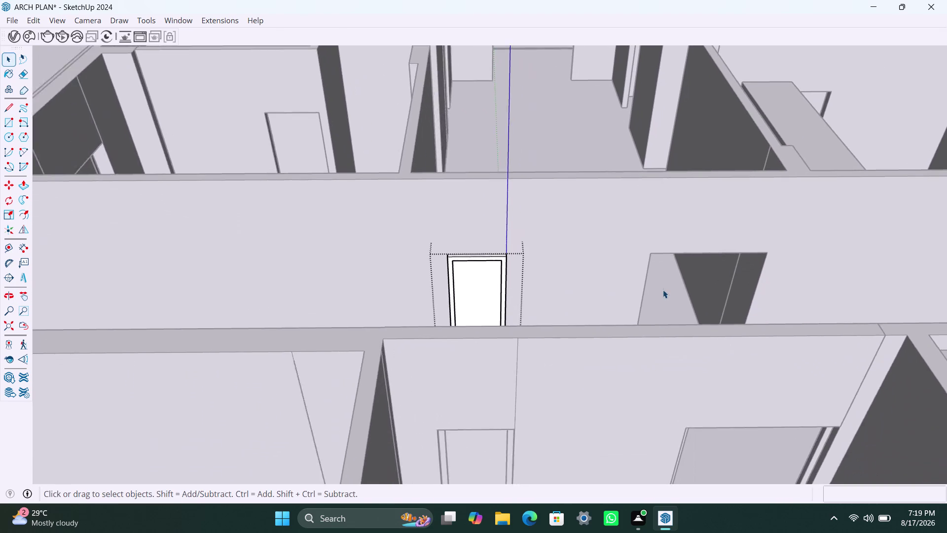
middle_drag(664, 299, 662, 363)
scroll(up, 3)
middle_drag(696, 347, 671, 313)
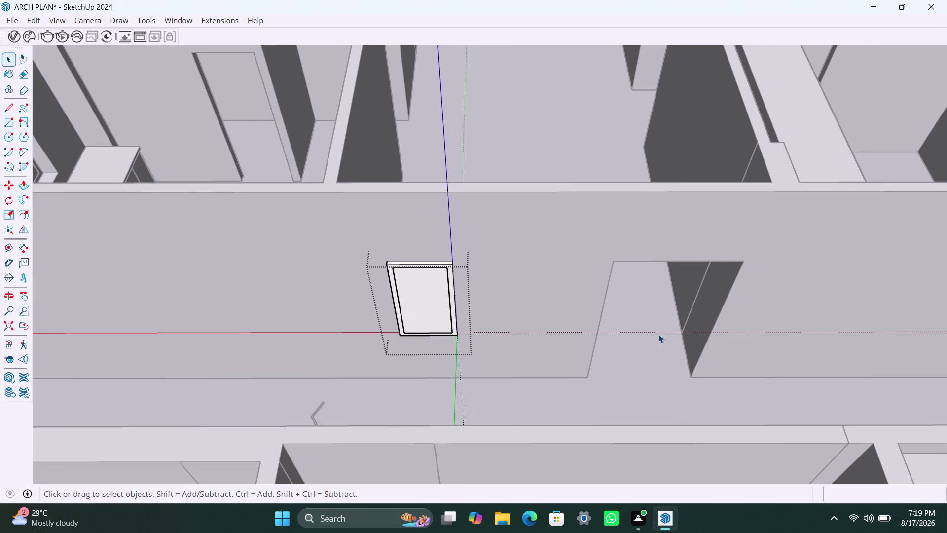
key(r)
click(617, 263)
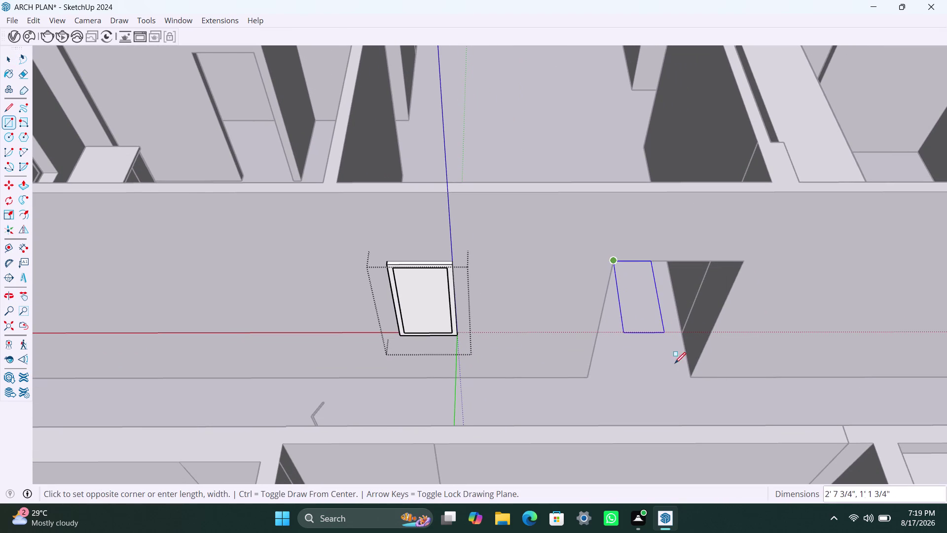
click(691, 375)
key(space)
double_click(673, 343)
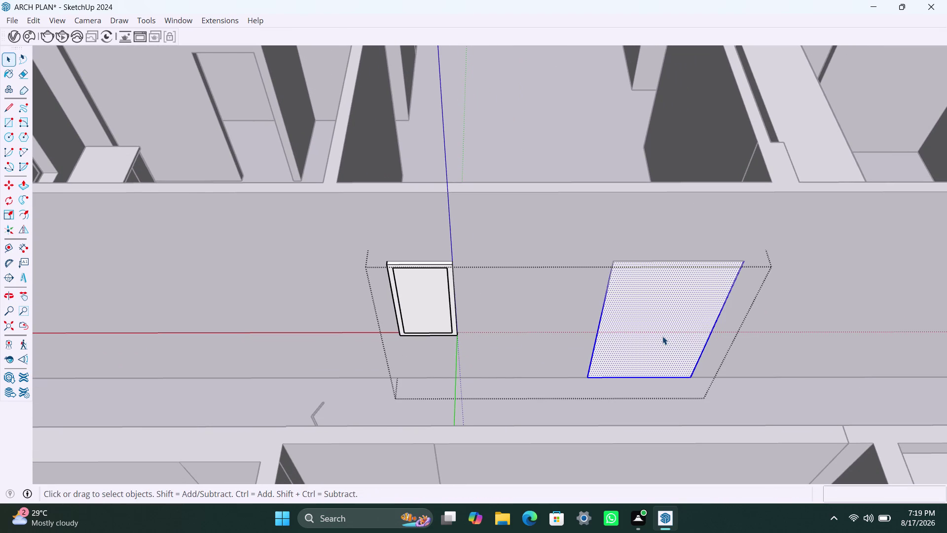
click(594, 176)
click(630, 309)
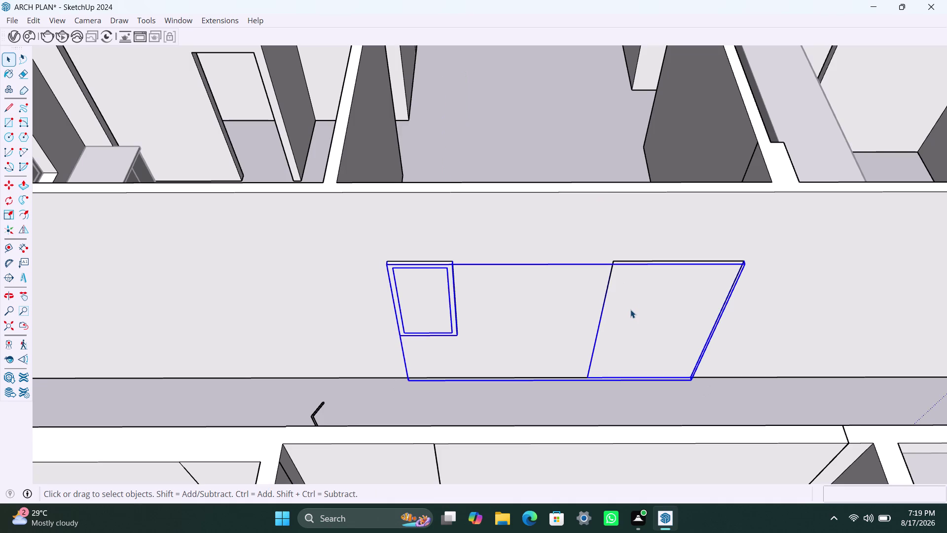
double_click(630, 309)
click(640, 299)
key(f)
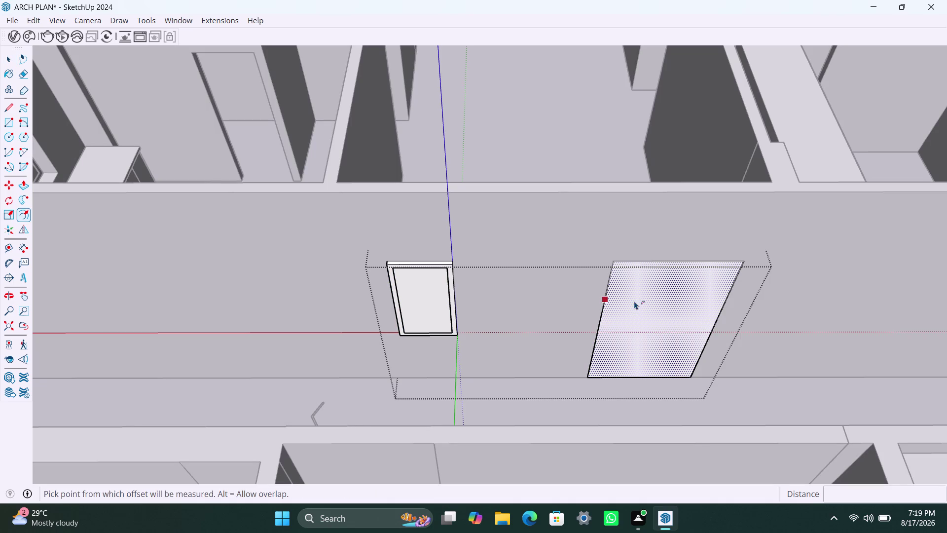
click(634, 301)
text(2")
key(Return)
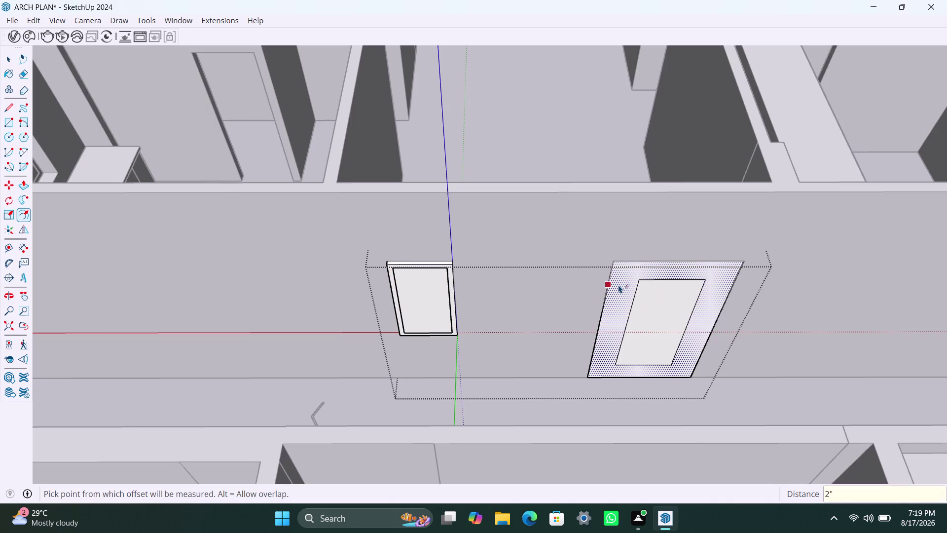
key(space)
click(659, 316)
key(Delete)
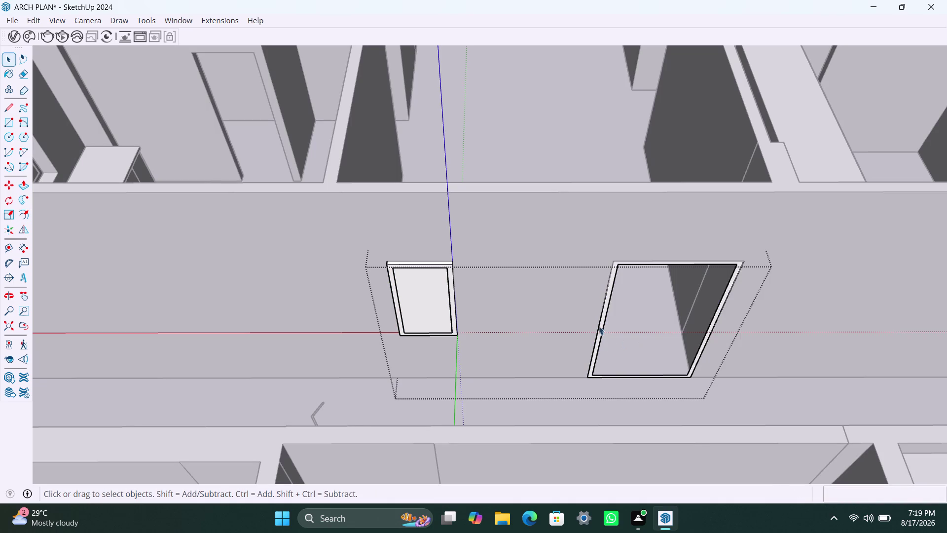
click(605, 306)
key(p)
click(606, 305)
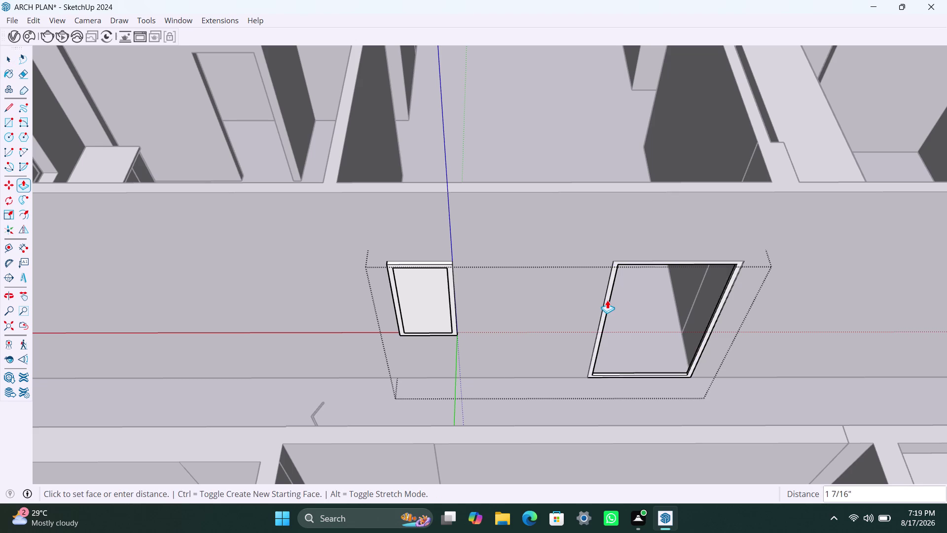
key(2)
key(shift+quotedbl)
key(Return)
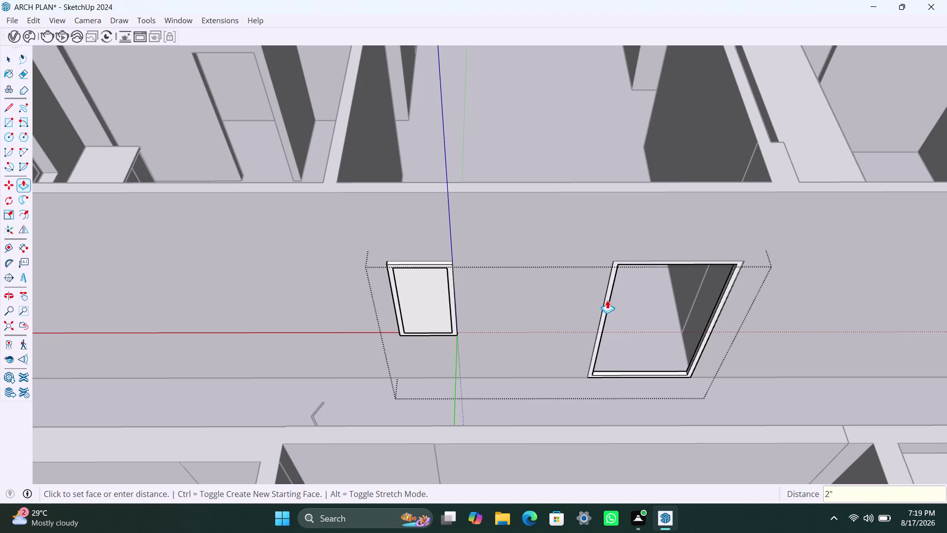
key(space)
click(621, 162)
scroll(down, 3)
scroll(down, 3)
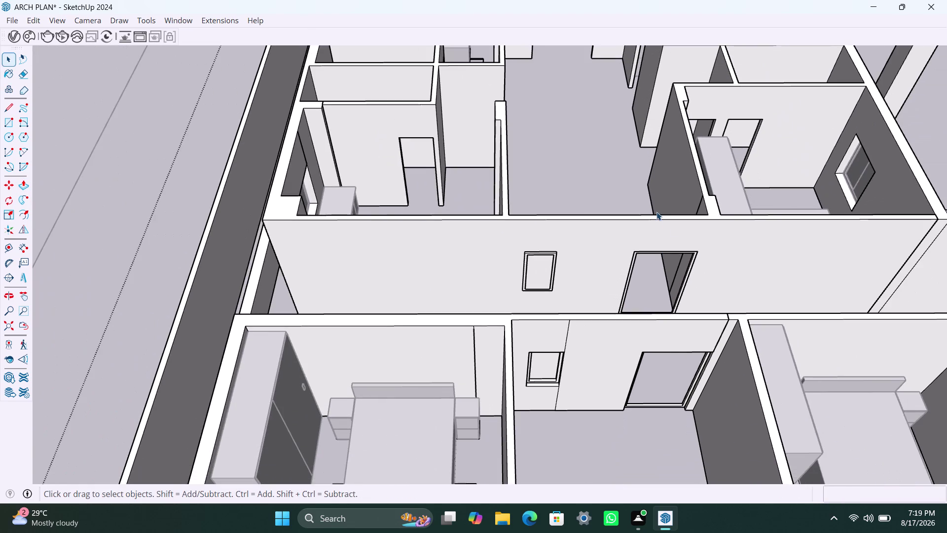
Draw a rectangle filling the small room's back doorway and make it a group.
middle_drag(658, 213, 363, 233)
middle_drag(540, 268, 637, 279)
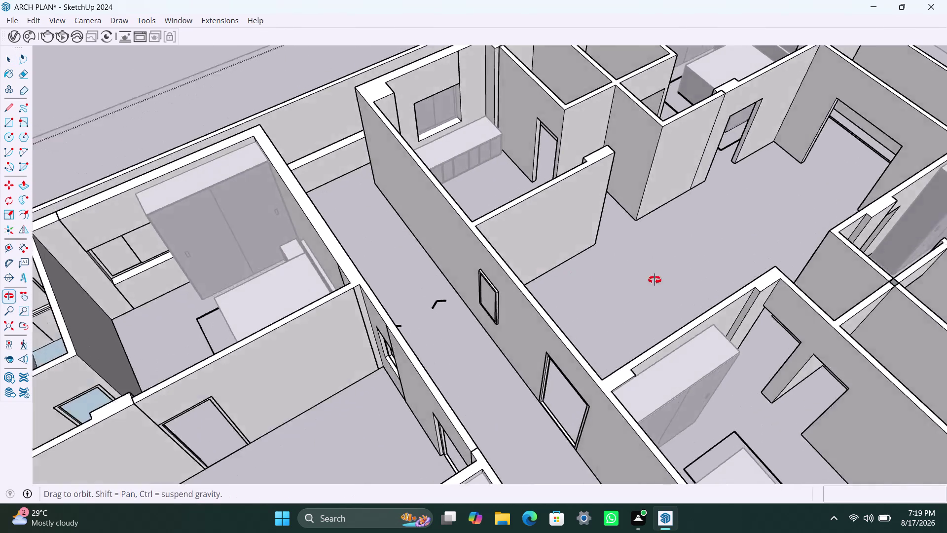
middle_drag(637, 279, 815, 271)
scroll(up, 3)
middle_drag(538, 224, 569, 314)
scroll(up, 3)
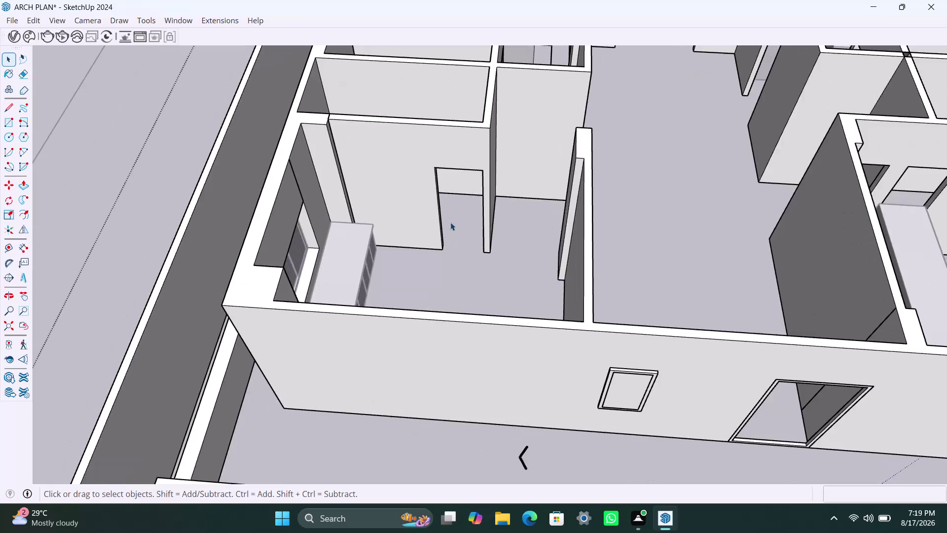
middle_drag(461, 247, 484, 279)
scroll(up, 3)
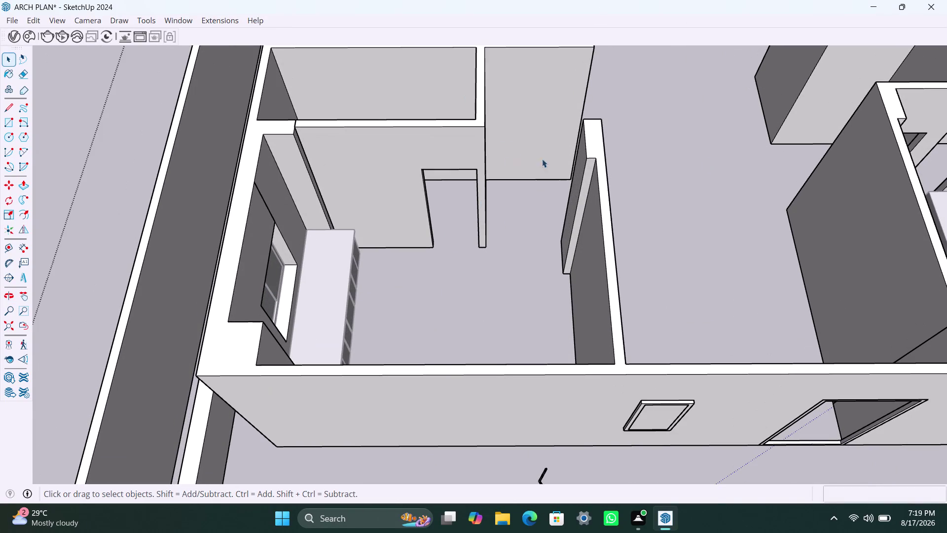
key(r)
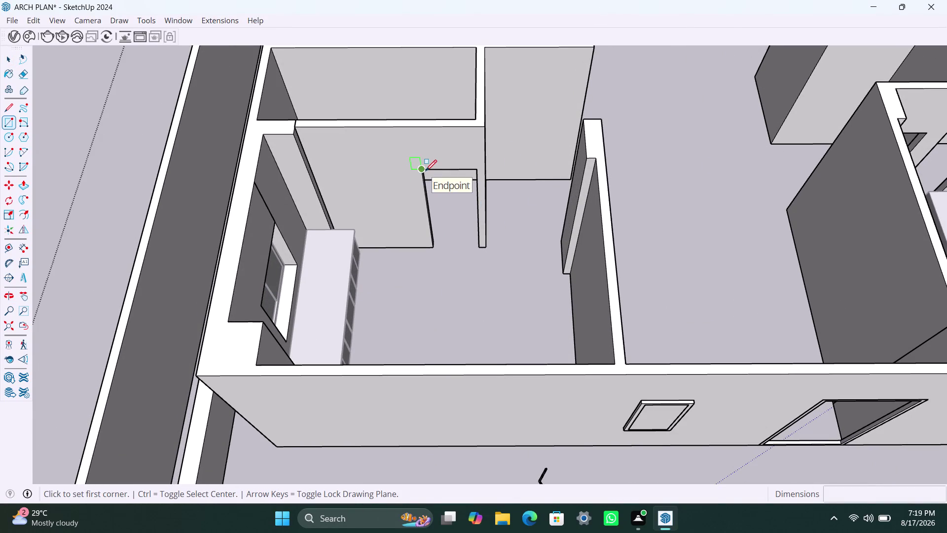
click(426, 171)
click(479, 247)
key(space)
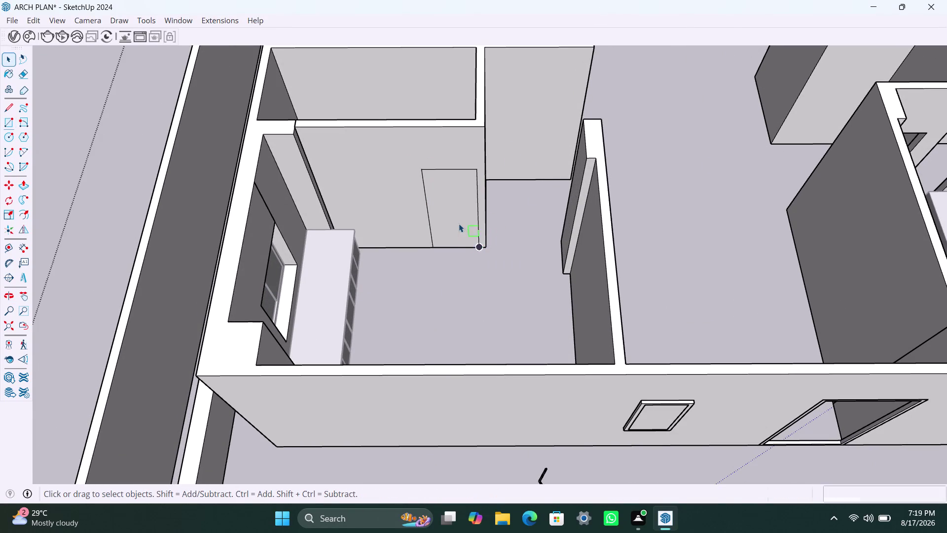
double_click(459, 222)
right_click(459, 221)
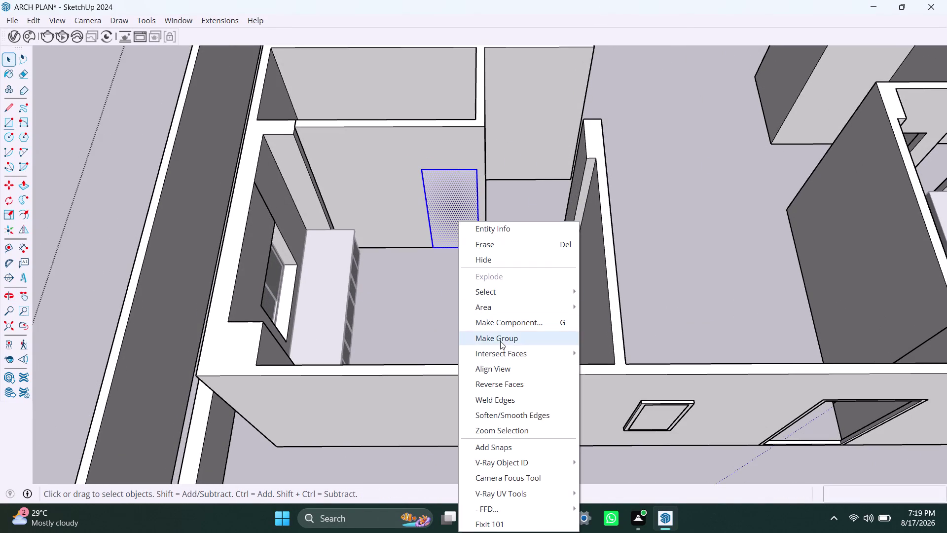
click(500, 341)
Inside the door group, offset the outline 2 inches inward.
triple_click(461, 209)
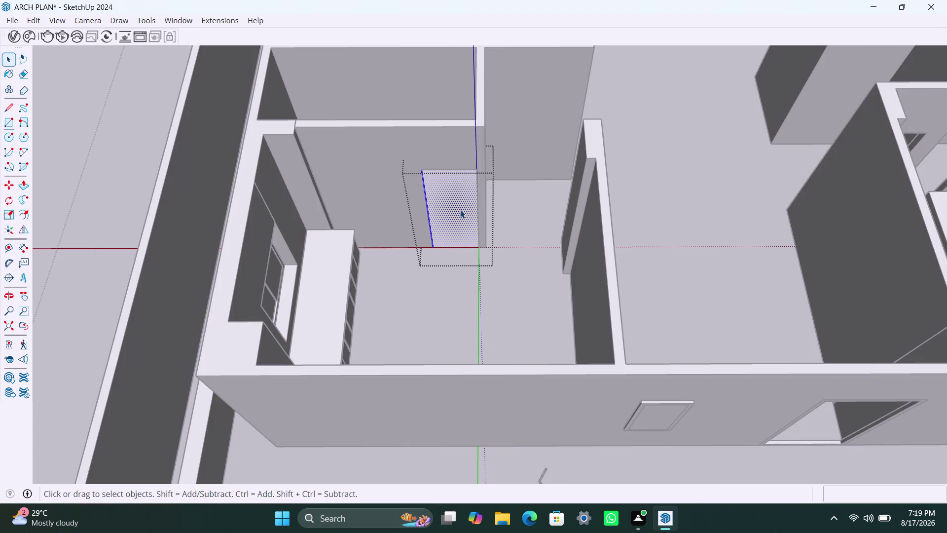
key(f)
click(438, 204)
key(2)
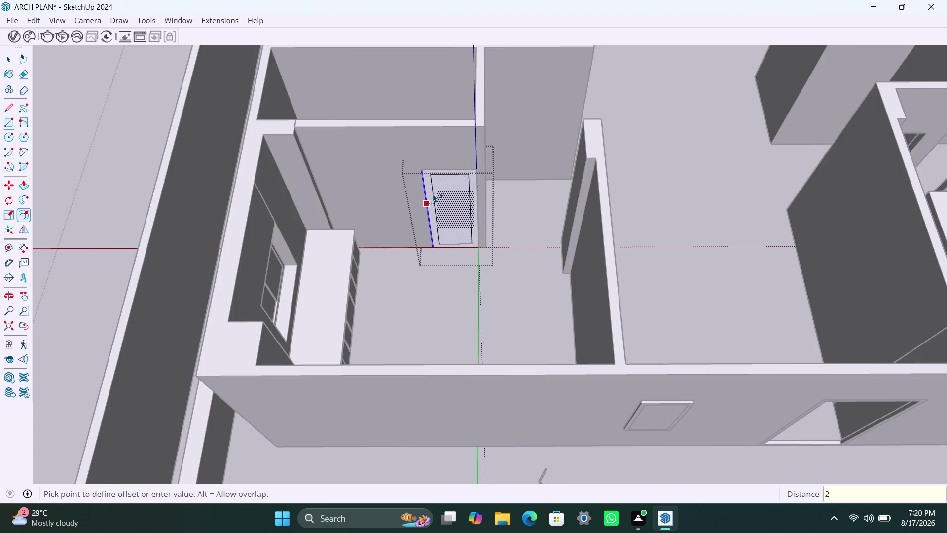
key(shift+quotedbl)
key(Return)
scroll(up, 3)
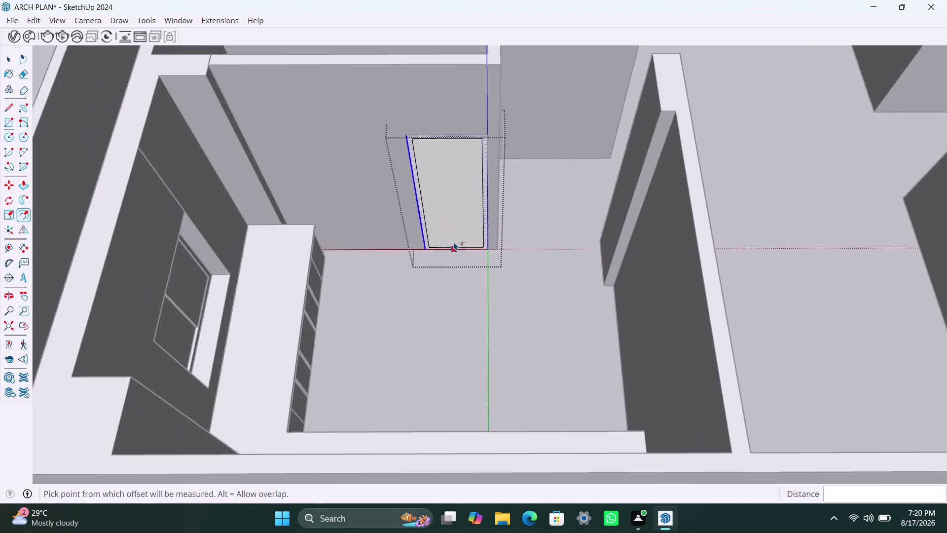
scroll(up, 3)
key(space)
scroll(up, 3)
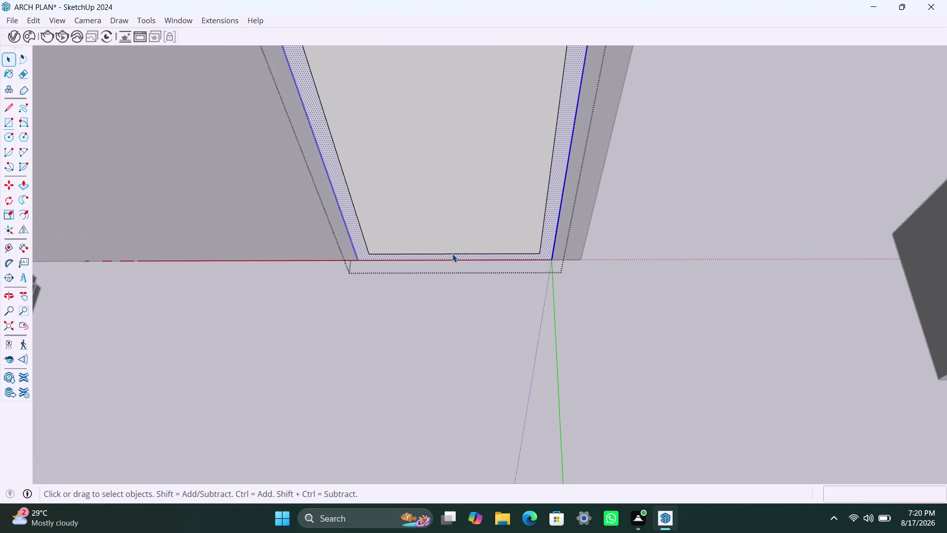
Move the frame's inner bottom edge down to floor level.
click(452, 253)
key(m)
click(452, 254)
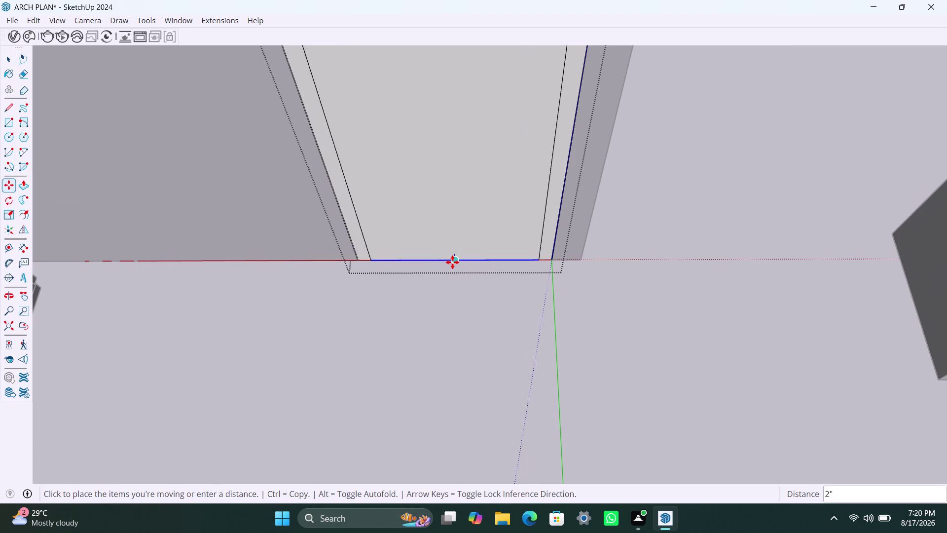
click(452, 262)
key(space)
click(453, 226)
key(Delete)
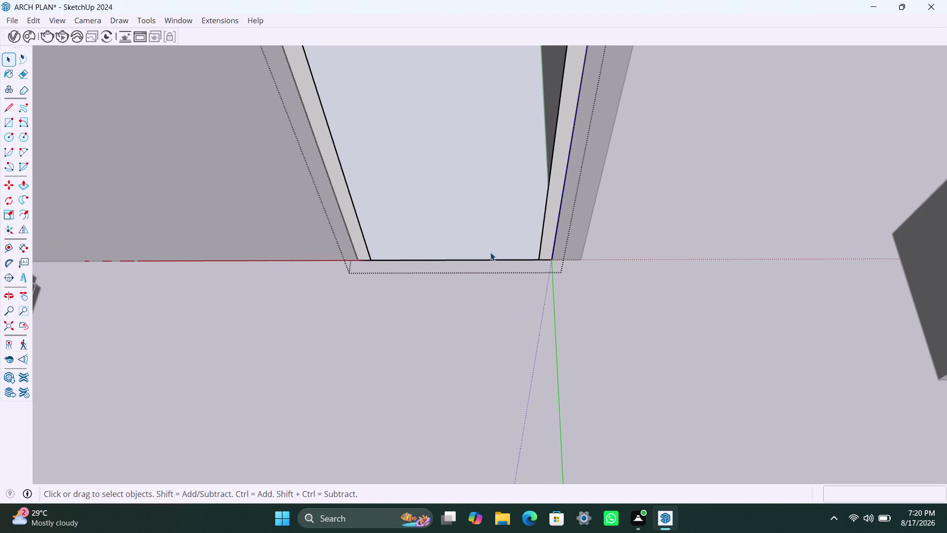
scroll(down, 3)
scroll(down, 3)
click(418, 198)
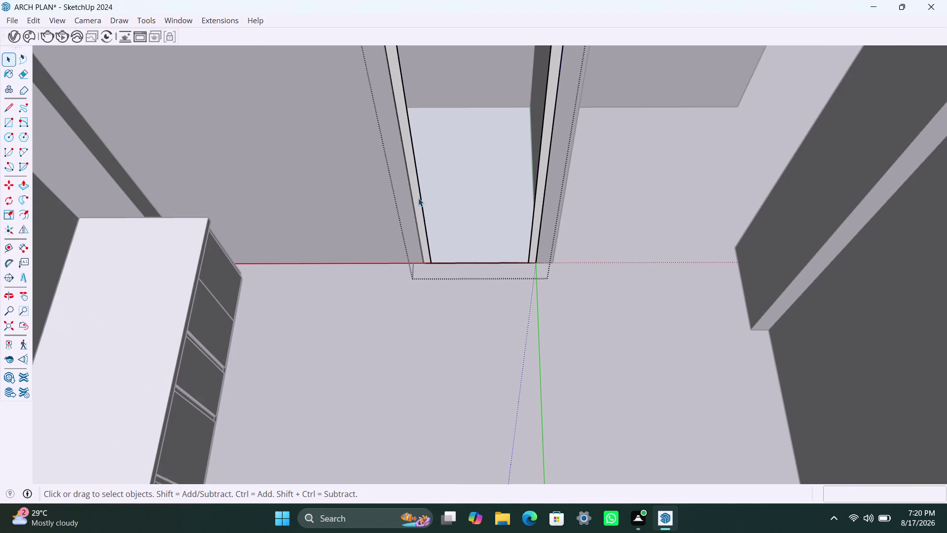
Push/pull the door frame face out 2 inches and close the group.
key(p)
click(416, 200)
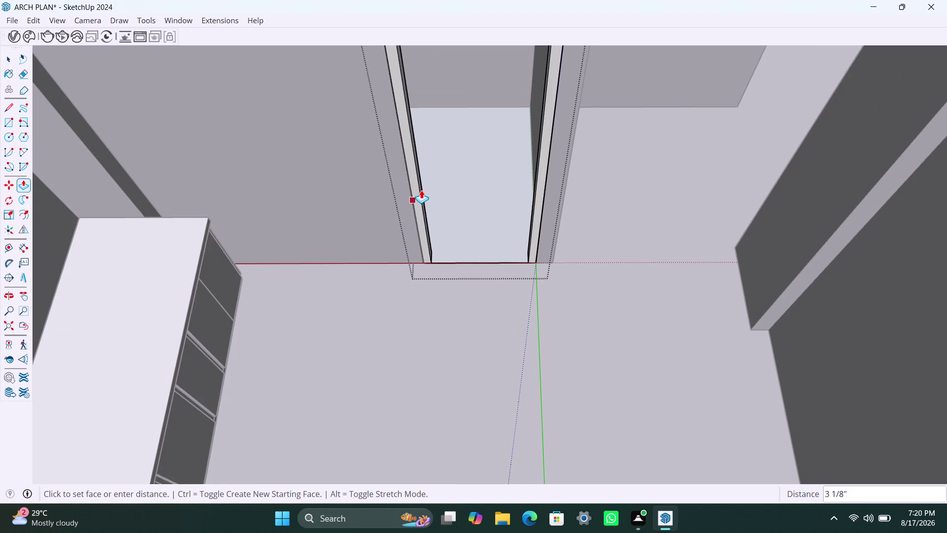
text(2")
key(Return)
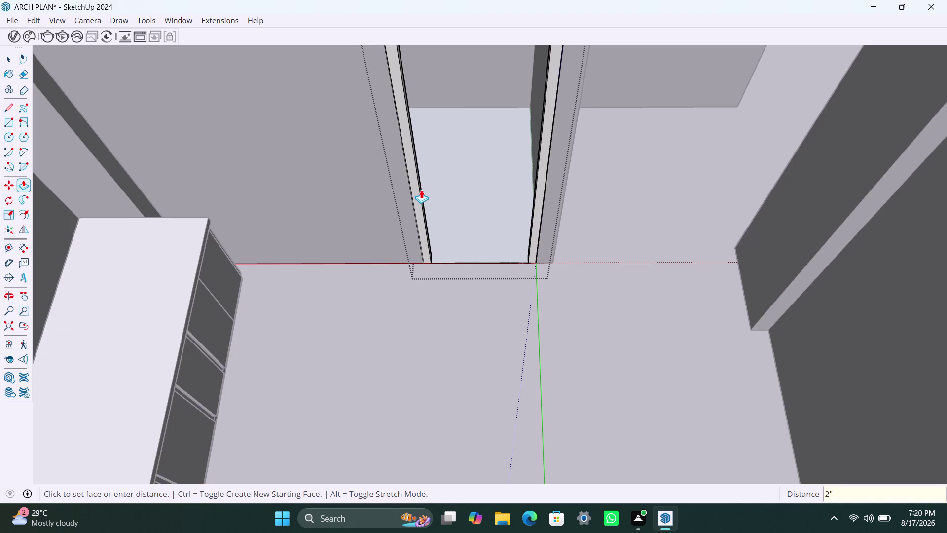
key(space)
click(581, 298)
scroll(down, 3)
scroll(down, 3)
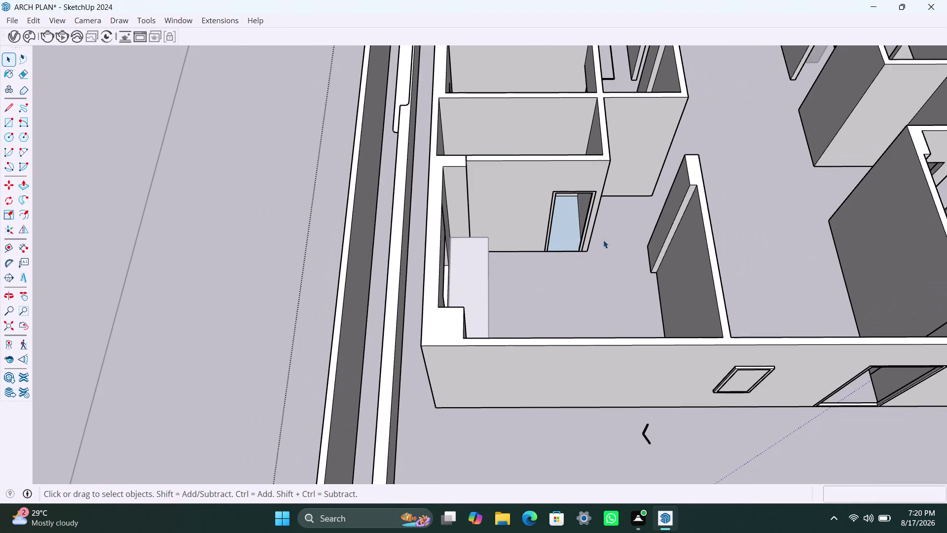
Orbit to the partition wall and delete the first stray line on its top.
middle_drag(603, 240, 400, 207)
scroll(down, 3)
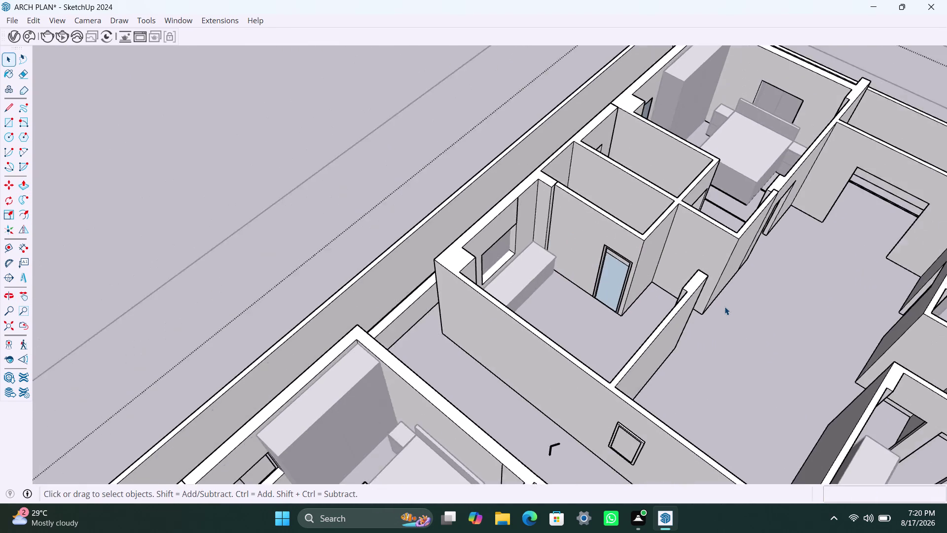
middle_drag(733, 351, 576, 344)
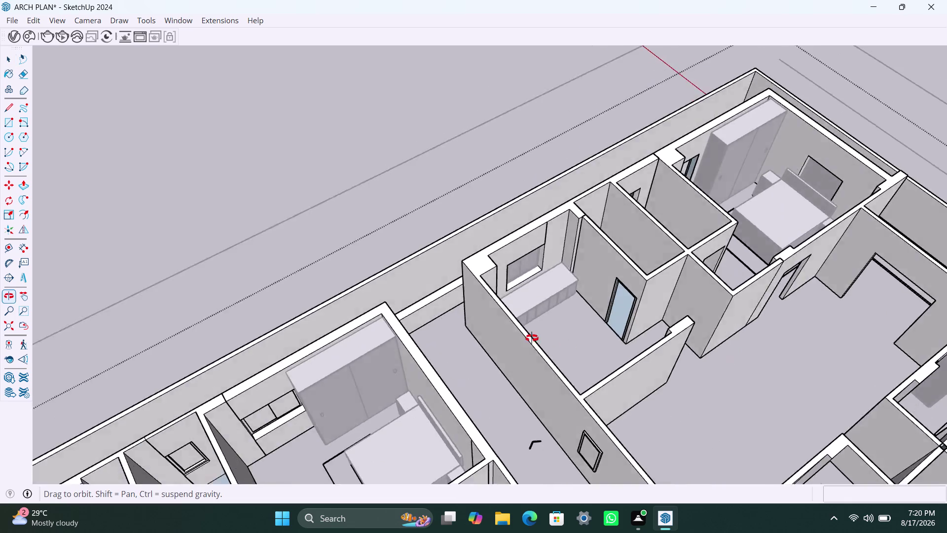
middle_drag(576, 343, 496, 330)
scroll(up, 3)
scroll(up, 3)
middle_drag(743, 416, 651, 374)
scroll(up, 3)
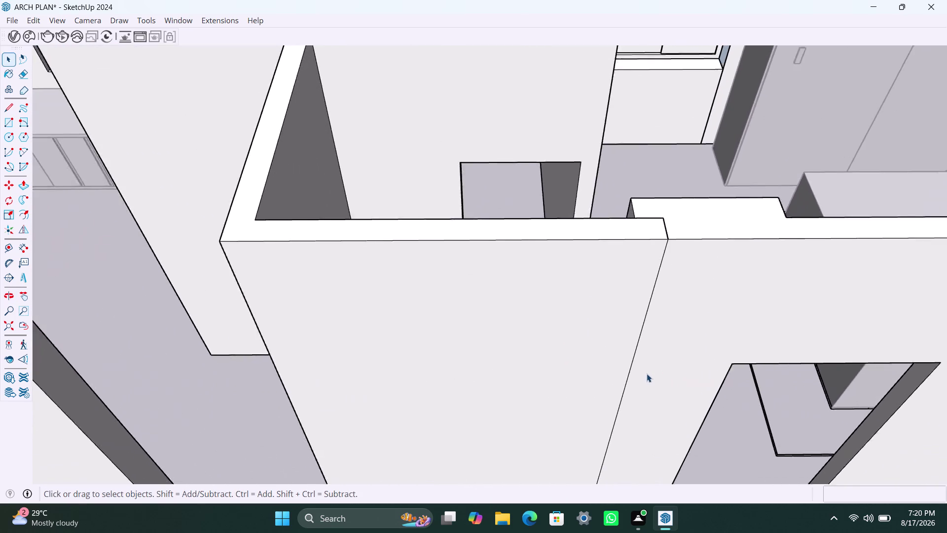
scroll(up, 3)
click(640, 304)
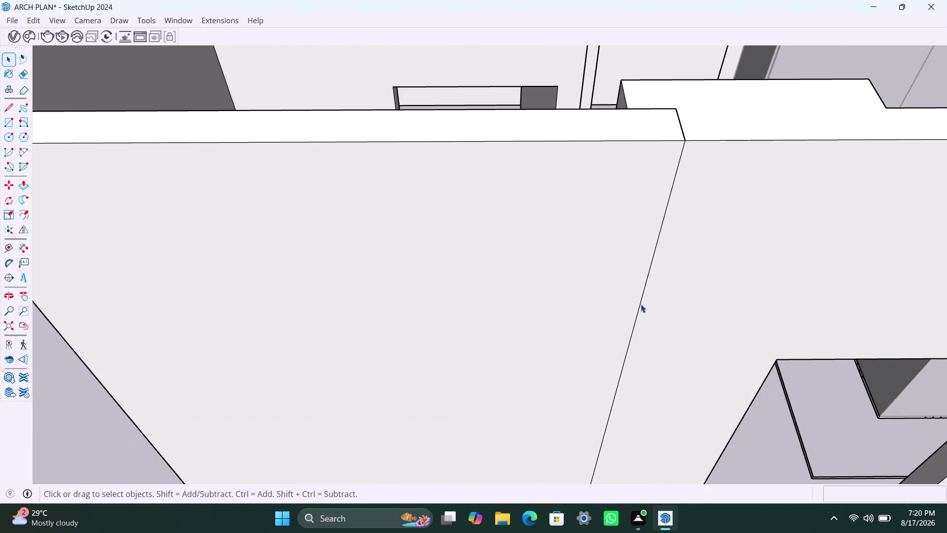
key(Delete)
Delete the remaining stray and leftover lines on the wall top, then orbit to the next doorway.
scroll(down, 3)
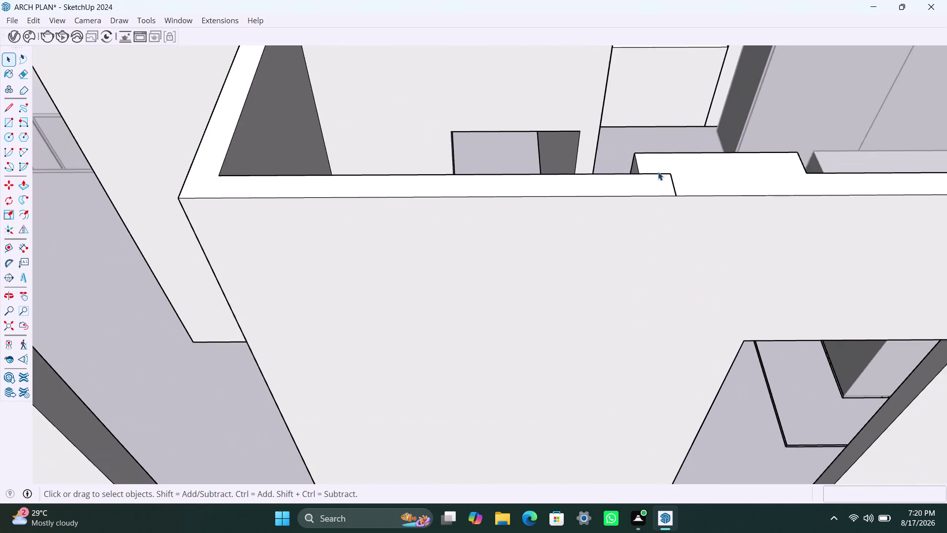
scroll(up, 3)
scroll(up, 3)
click(685, 197)
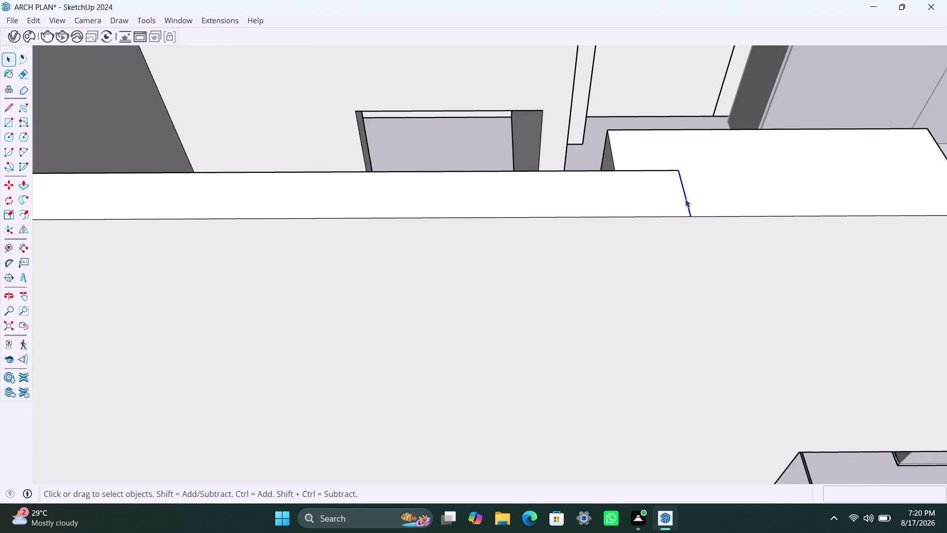
key(Delete)
click(656, 176)
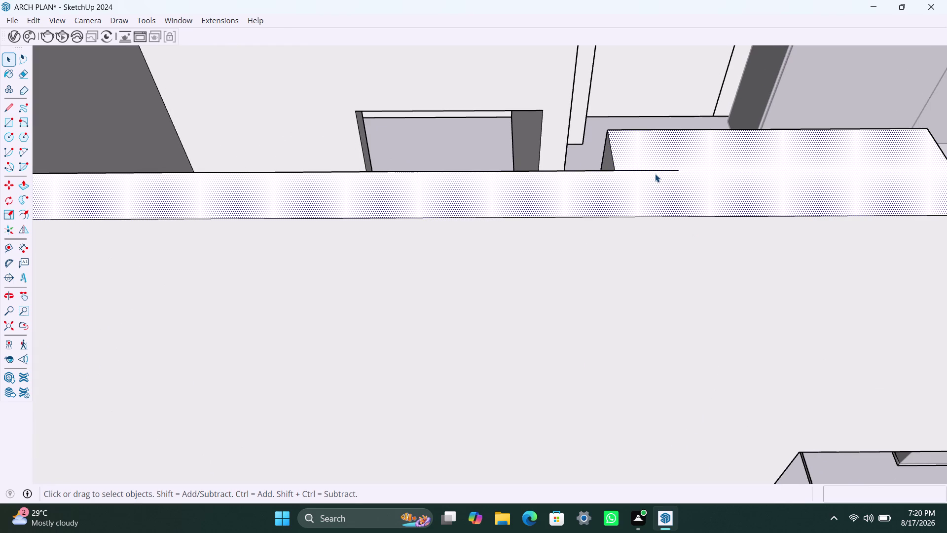
click(655, 174)
click(652, 173)
click(640, 173)
scroll(up, 3)
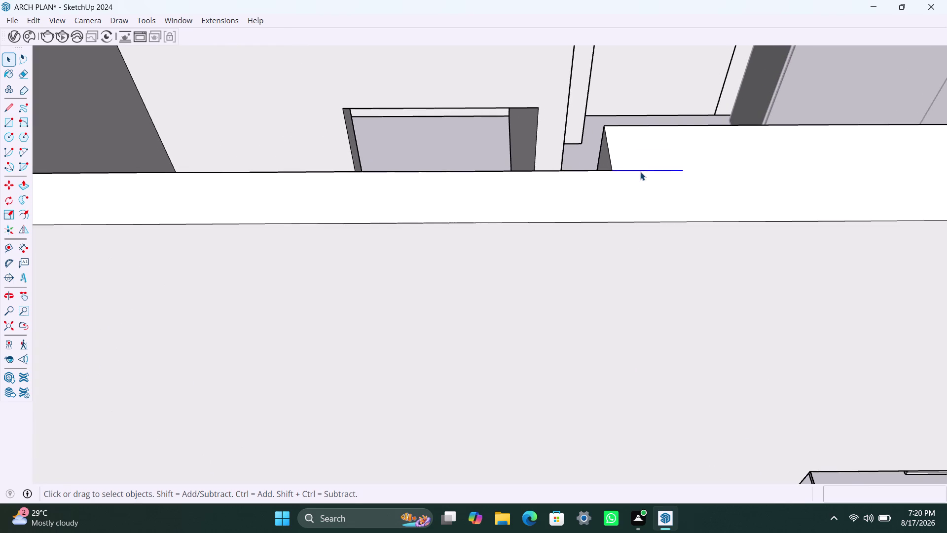
key(Delete)
scroll(down, 3)
middle_drag(688, 328, 582, 143)
scroll(down, 3)
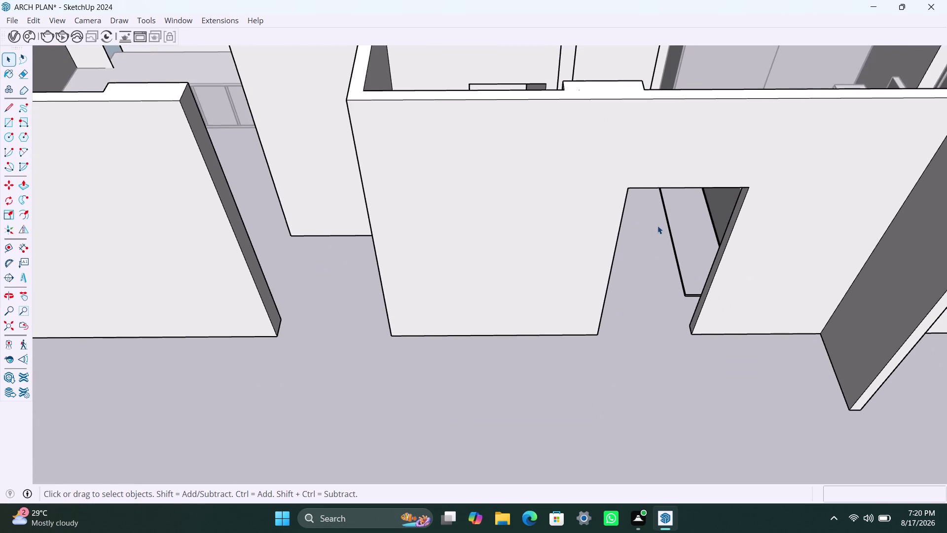
Draw a rectangle over the next doorway and make it a group.
key(r)
click(631, 189)
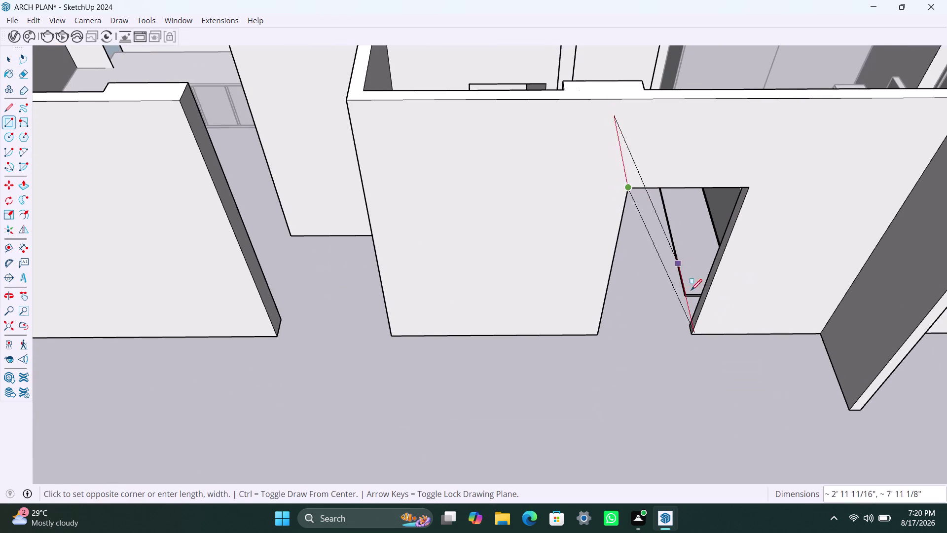
click(692, 331)
key(space)
double_click(672, 276)
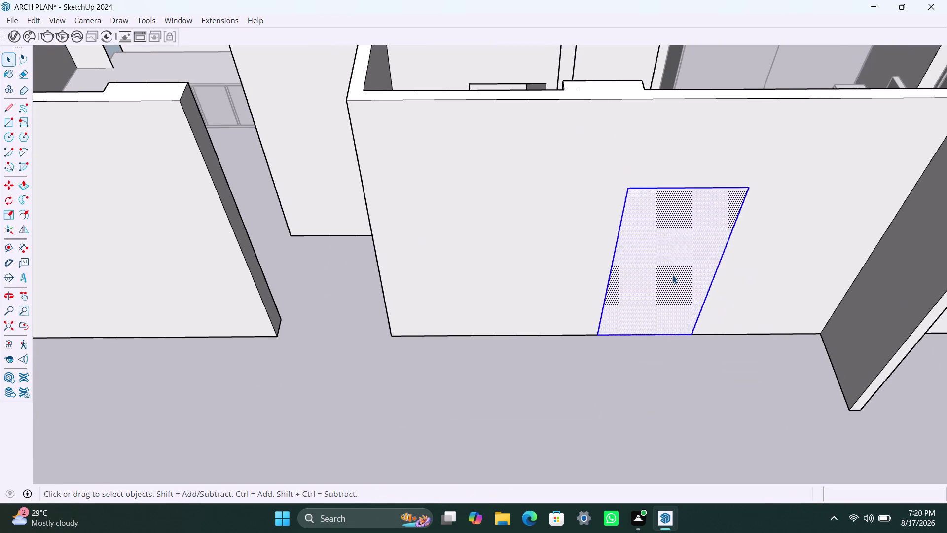
right_click(672, 275)
click(726, 116)
Inside the group, offset the door outline 2 inches inward.
double_click(665, 303)
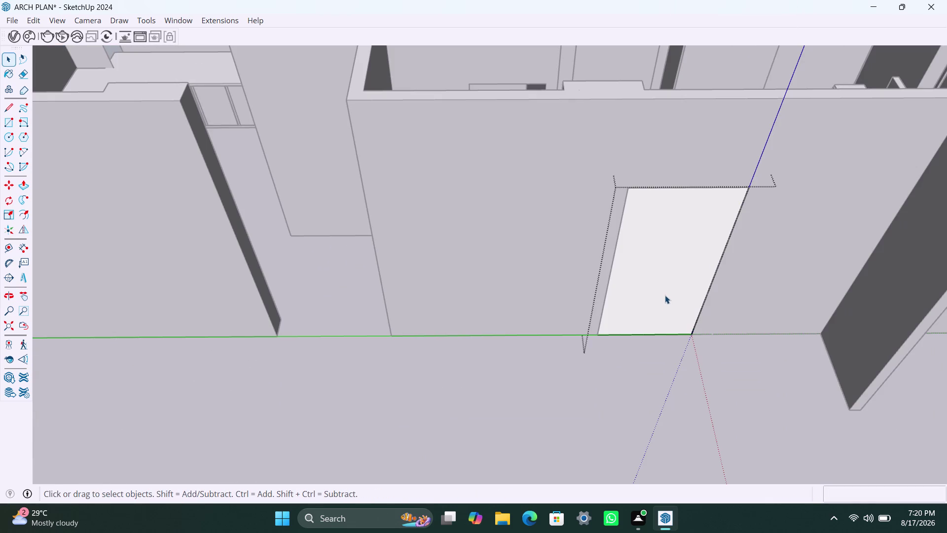
click(665, 295)
key(f)
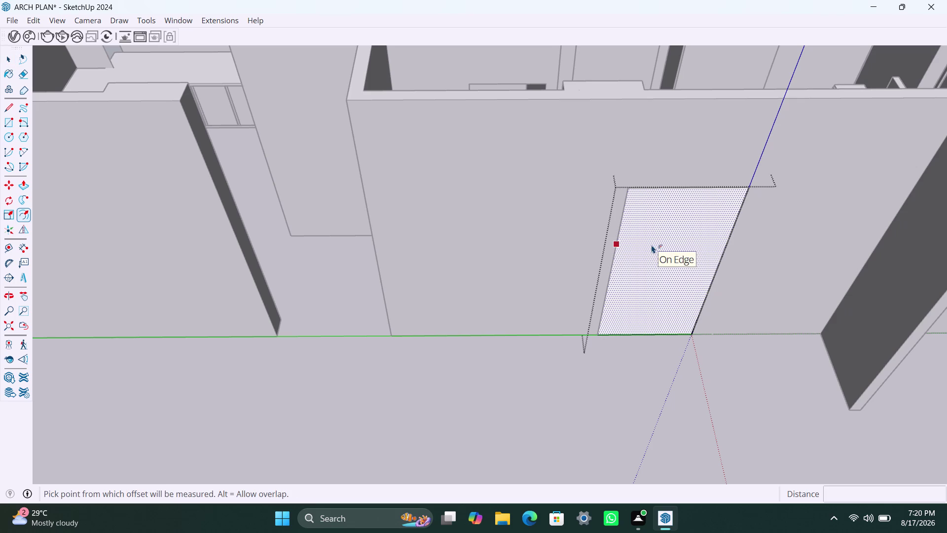
click(652, 245)
text(2")
key(Return)
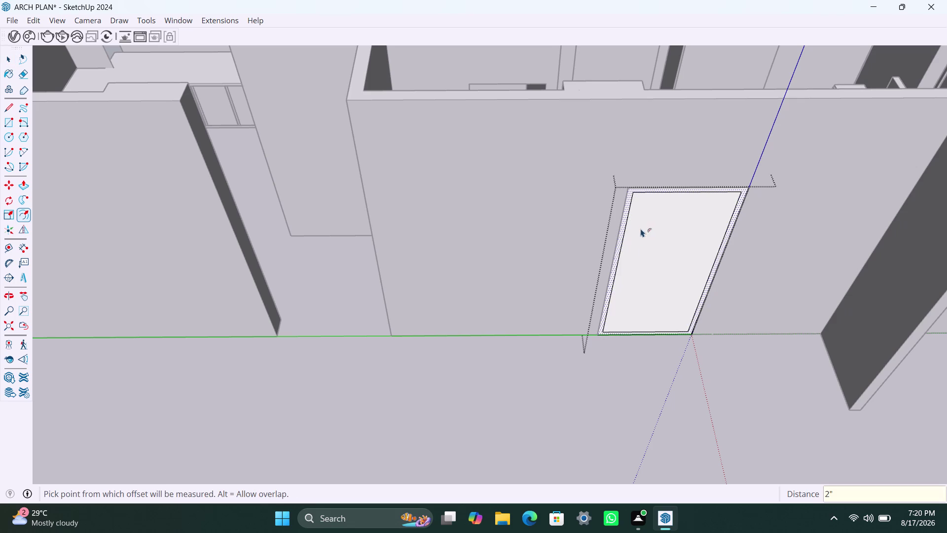
key(space)
scroll(up, 3)
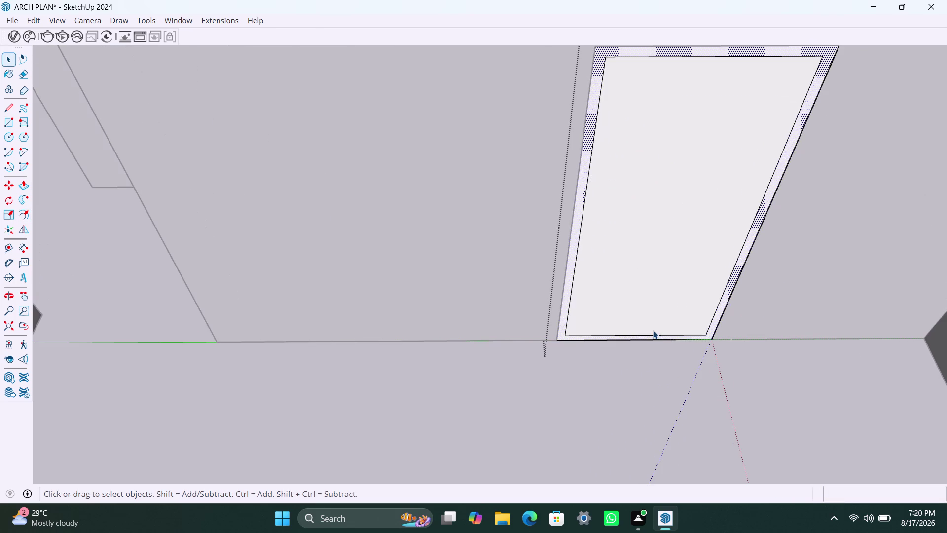
Move the inner outline's bottom edge to floor level and delete the inner face.
click(653, 332)
click(653, 332)
click(652, 337)
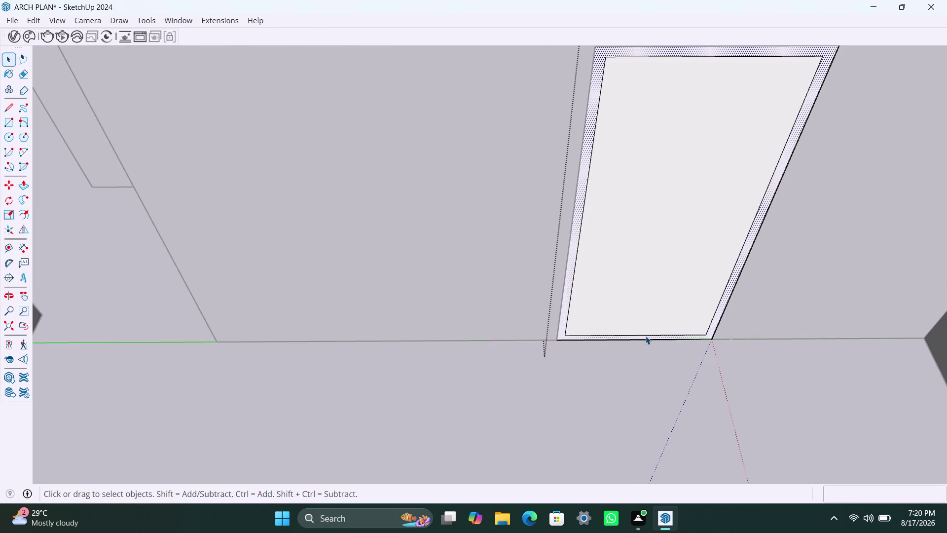
click(646, 336)
key(m)
click(647, 337)
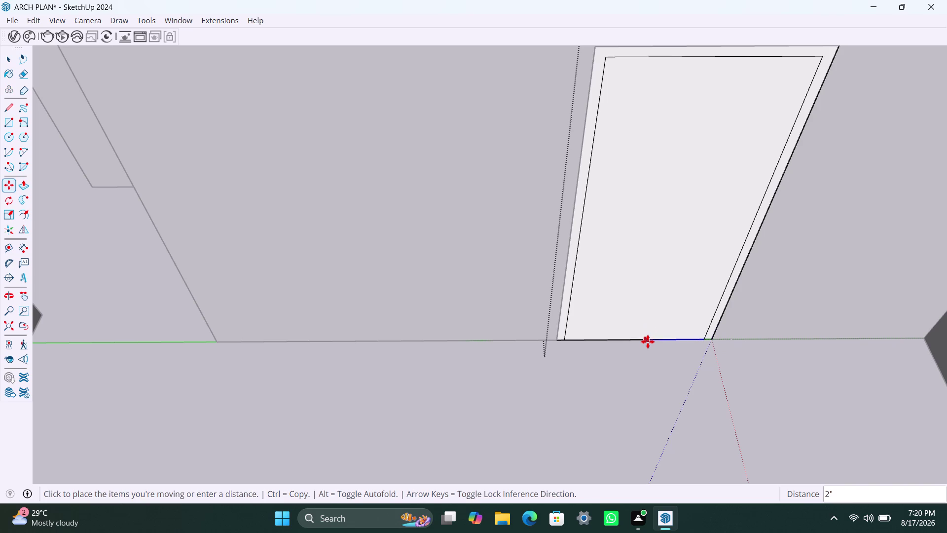
click(647, 342)
key(space)
click(644, 274)
key(Delete)
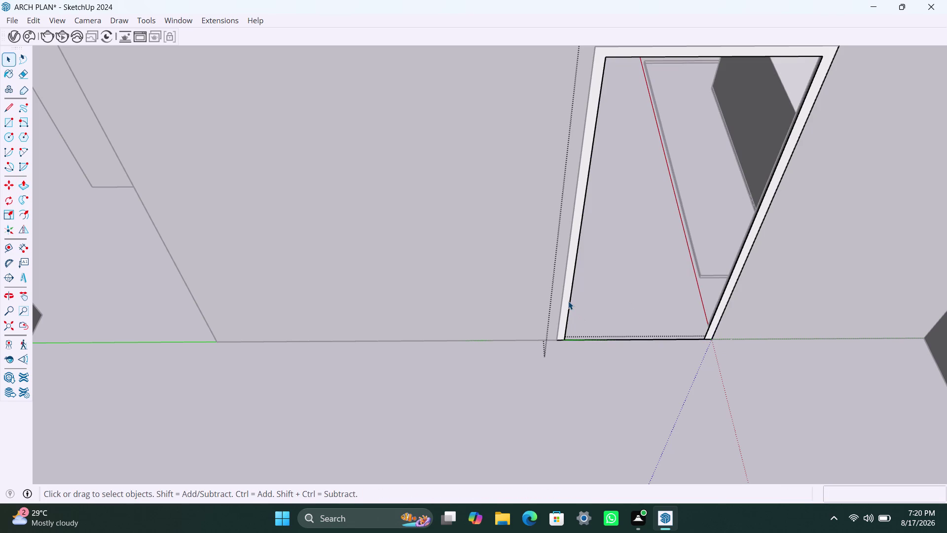
Push/pull the door jamb faces out 2 inches.
click(568, 301)
click(567, 293)
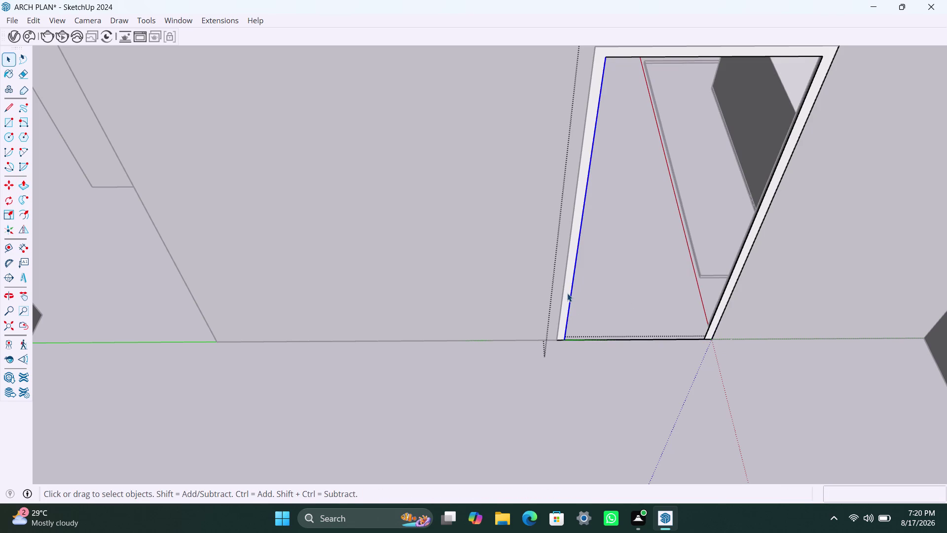
key(p)
click(562, 297)
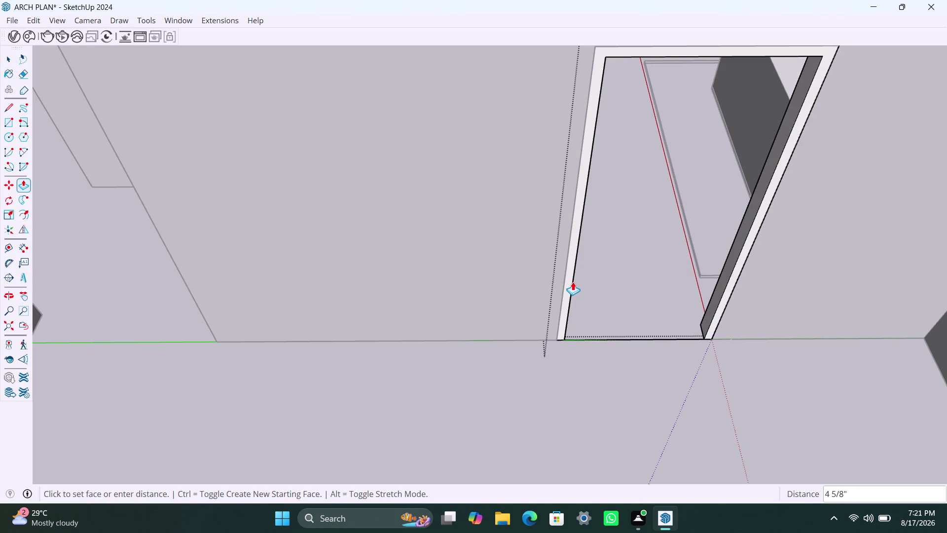
key(2)
key(shift+quotedbl)
key(Return)
key(space)
click(680, 369)
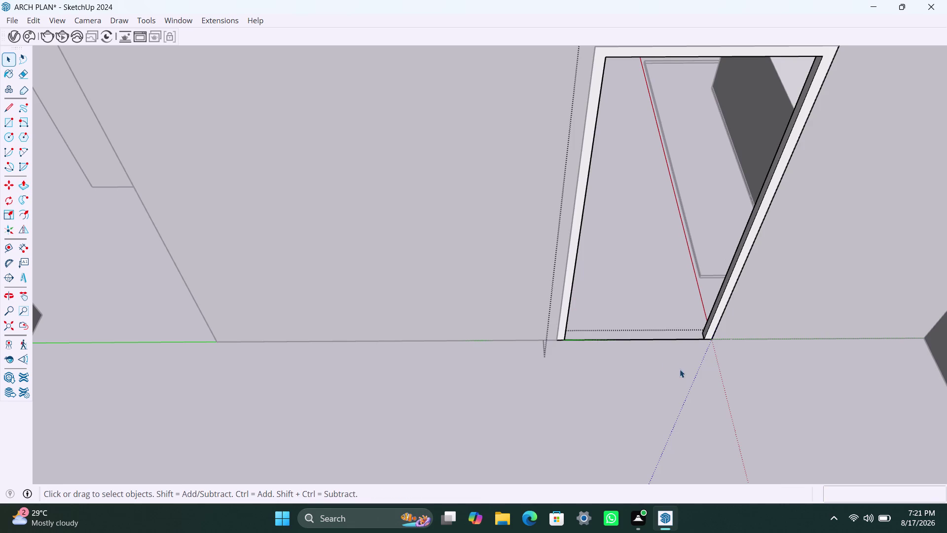
scroll(down, 3)
Orbit into the small room and draw the opening's rectangle down to floor level.
middle_drag(665, 196, 632, 276)
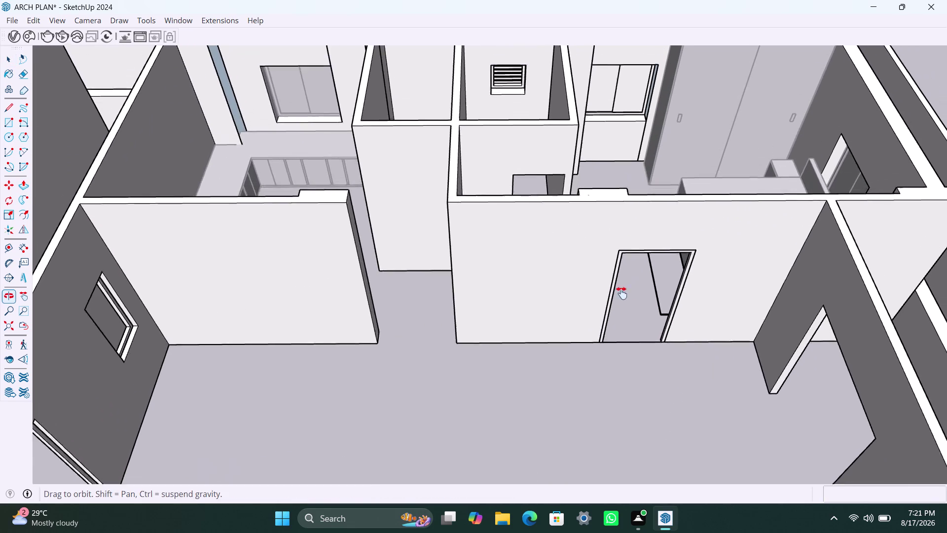
middle_drag(633, 275, 616, 303)
scroll(up, 3)
middle_drag(536, 263, 530, 293)
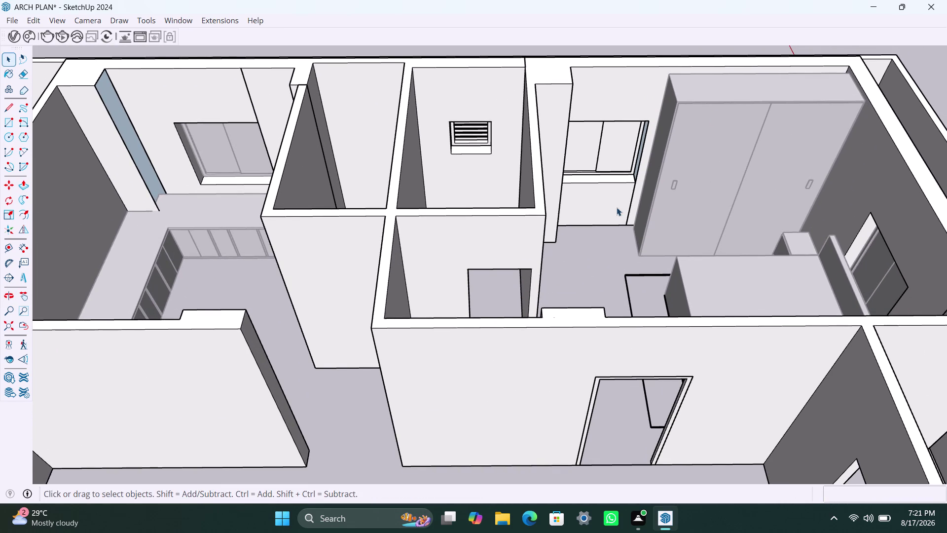
middle_drag(493, 300, 486, 354)
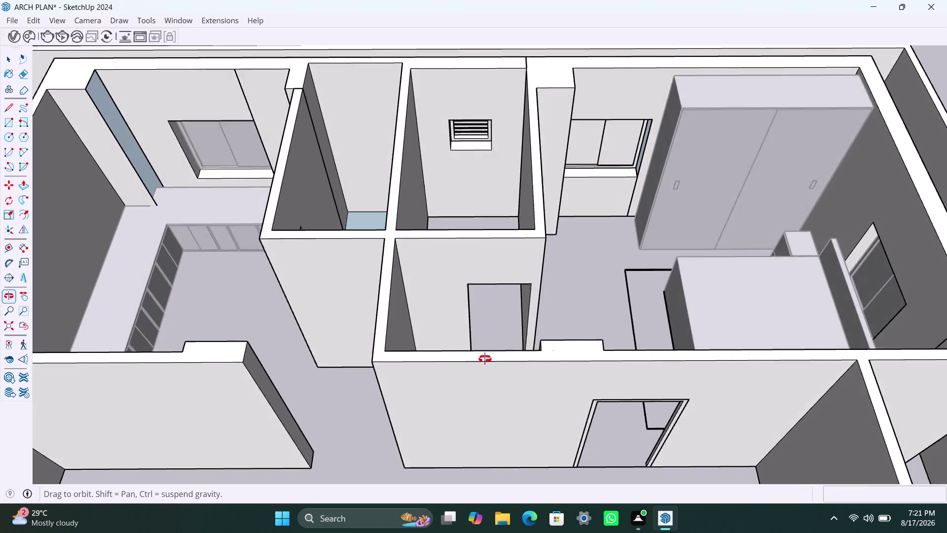
middle_drag(485, 355, 484, 365)
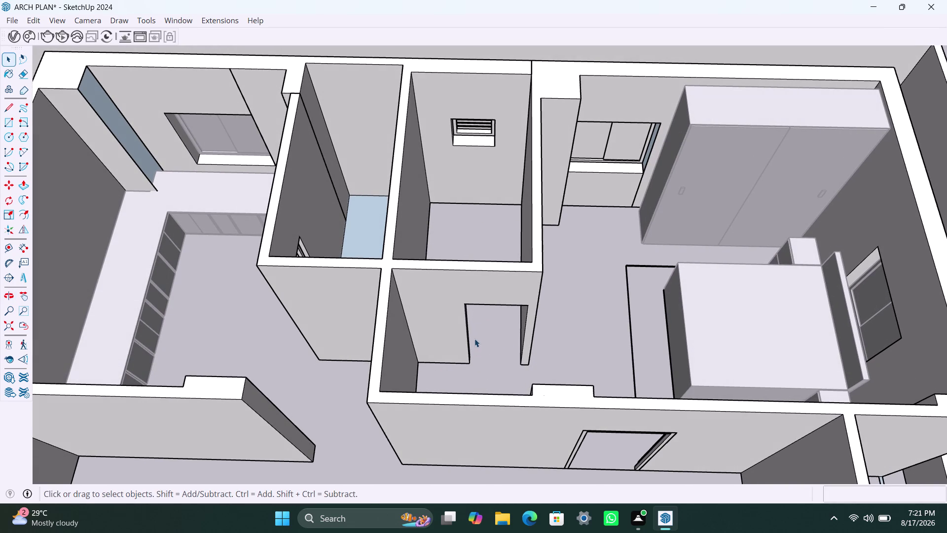
key(r)
click(467, 302)
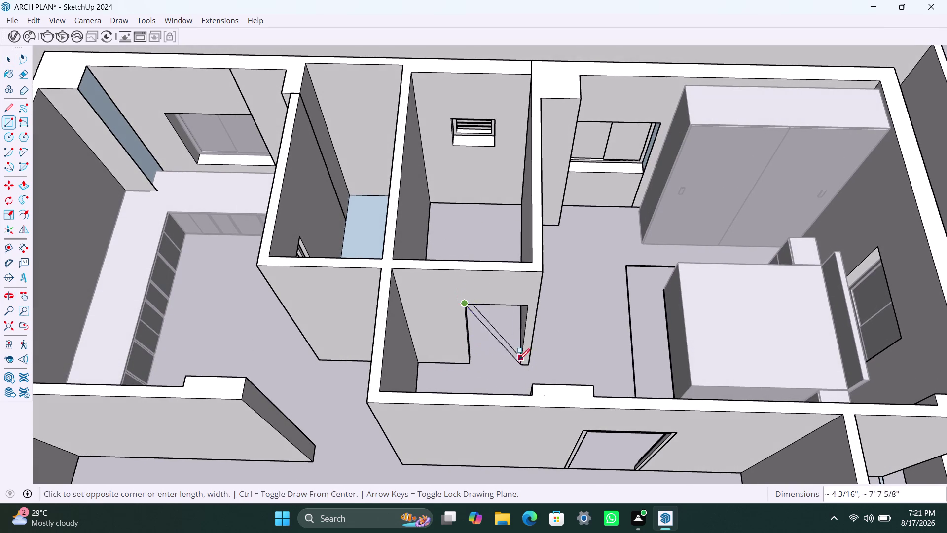
click(519, 363)
key(space)
double_click(513, 347)
right_click(513, 347)
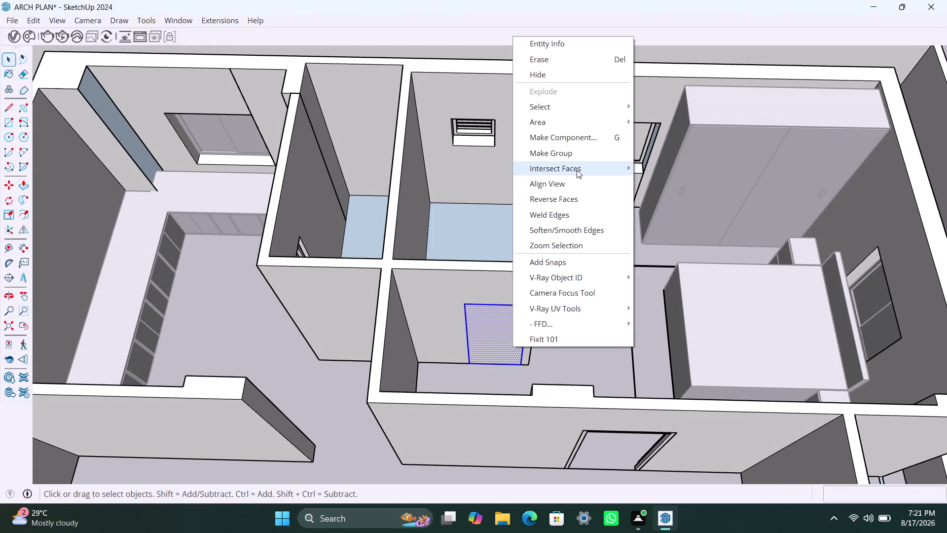
click(578, 157)
Offset the rectangle 2 inches inward and delete the inner face to open the wall.
triple_click(494, 338)
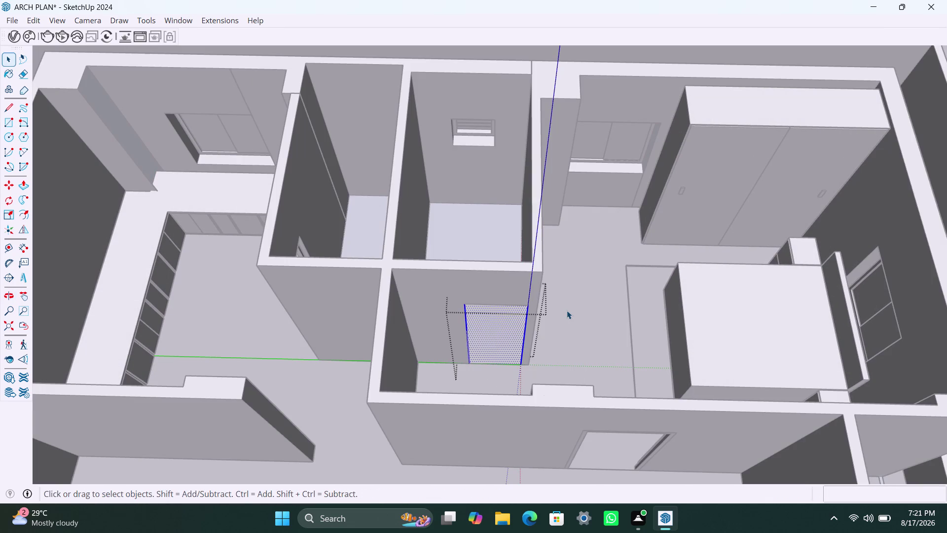
key(f)
click(479, 328)
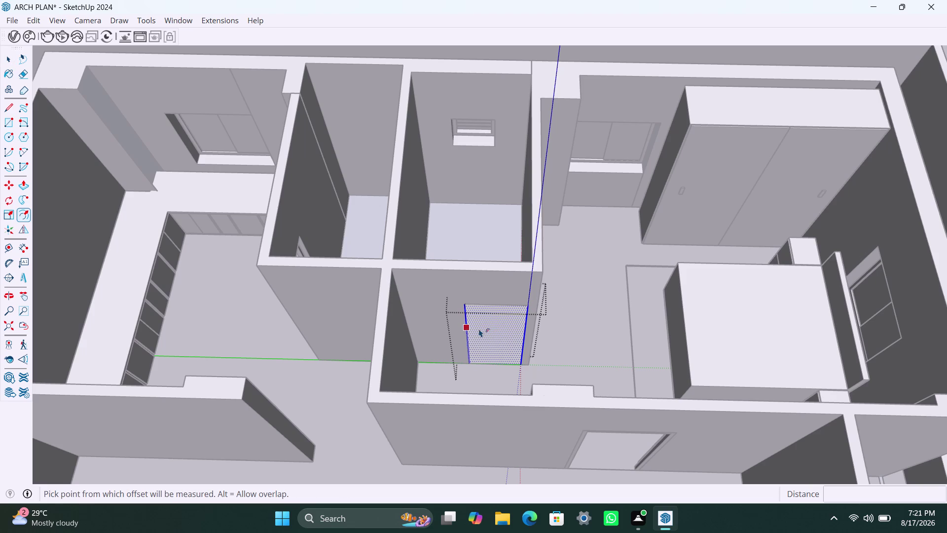
text(2")
key(Return)
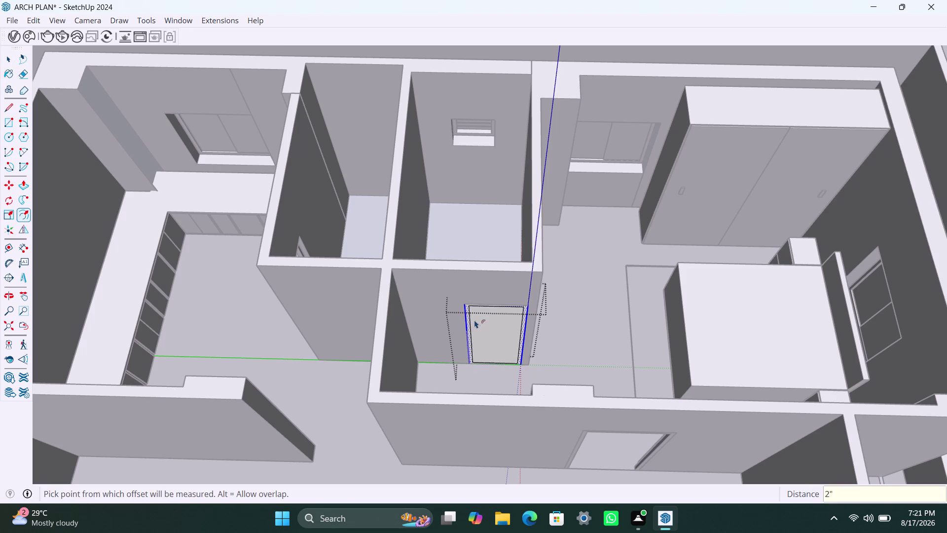
key(space)
click(509, 349)
key(Delete)
Pull the frame ring out 2 inches from the wall.
scroll(up, 3)
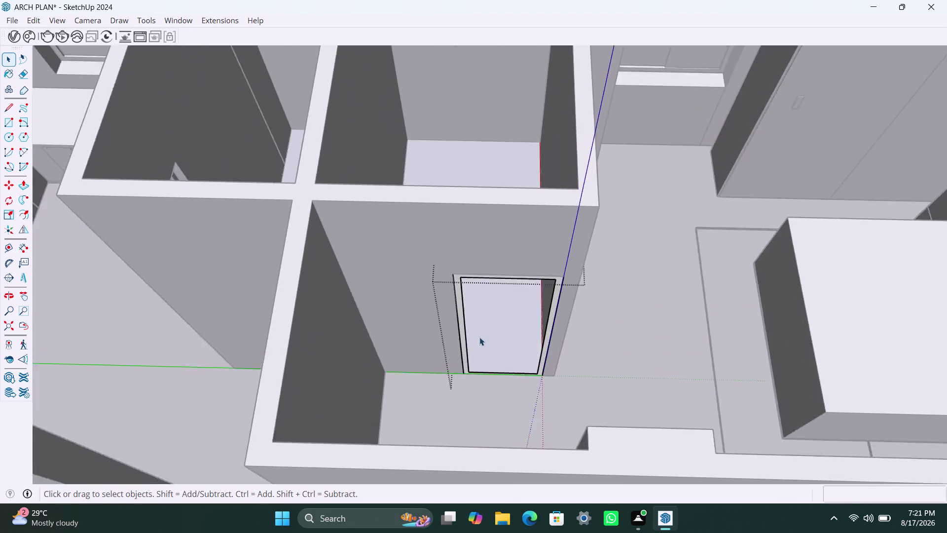
scroll(up, 3)
click(452, 330)
key(p)
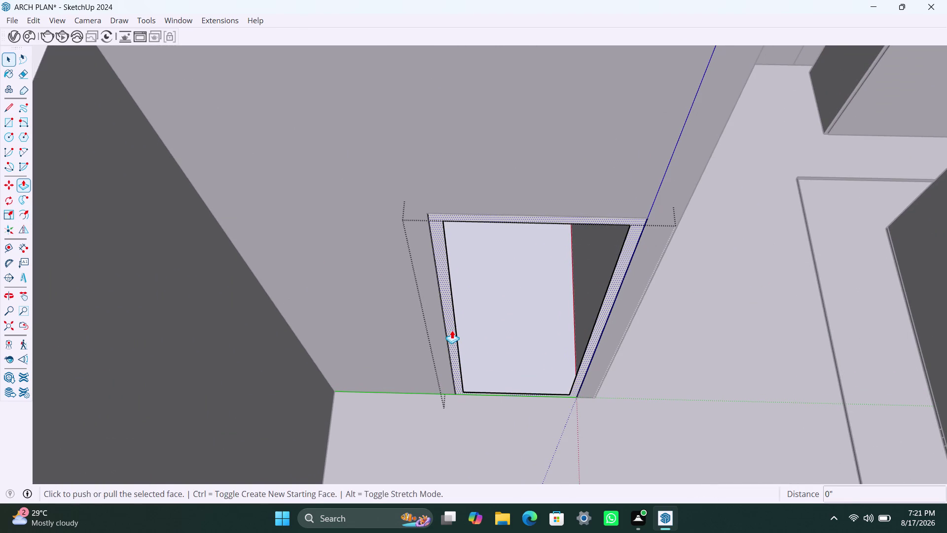
click(452, 330)
text(2")
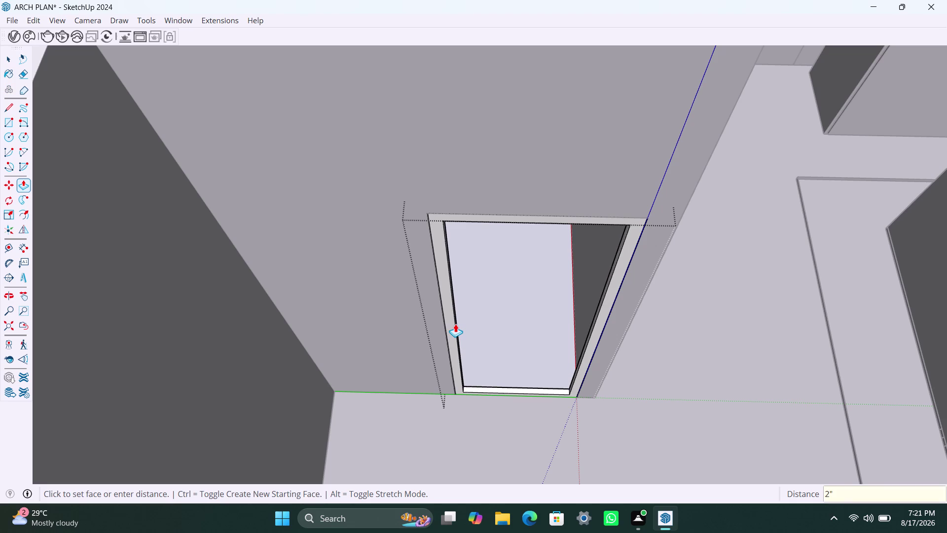
key(Return)
key(space)
click(654, 324)
scroll(down, 3)
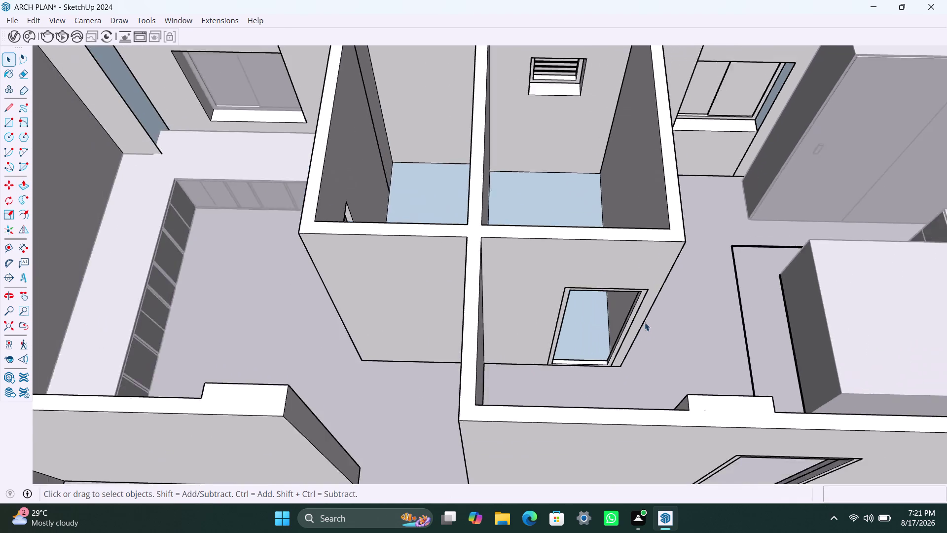
scroll(down, 3)
scroll(down, 3)
Draw a rectangle on the corridor end wall for the window opening.
scroll(down, 3)
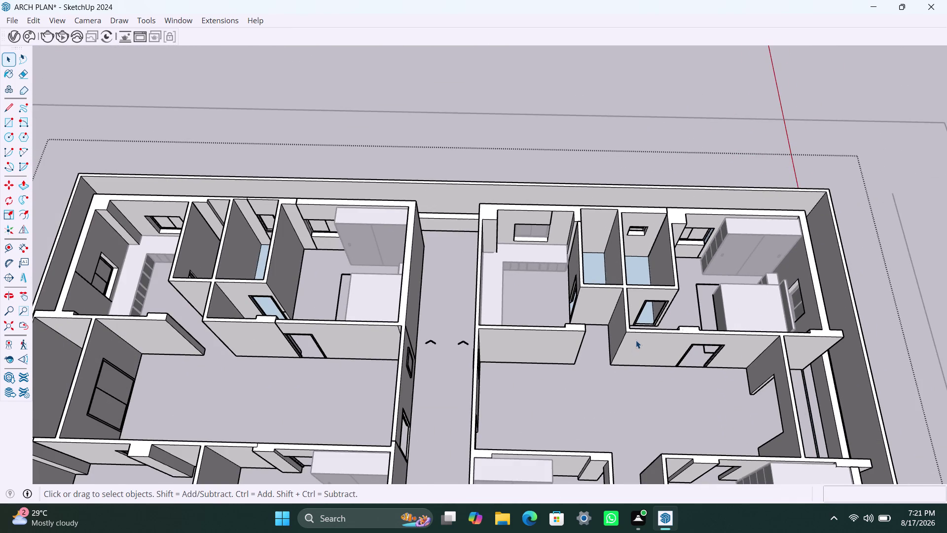
scroll(down, 3)
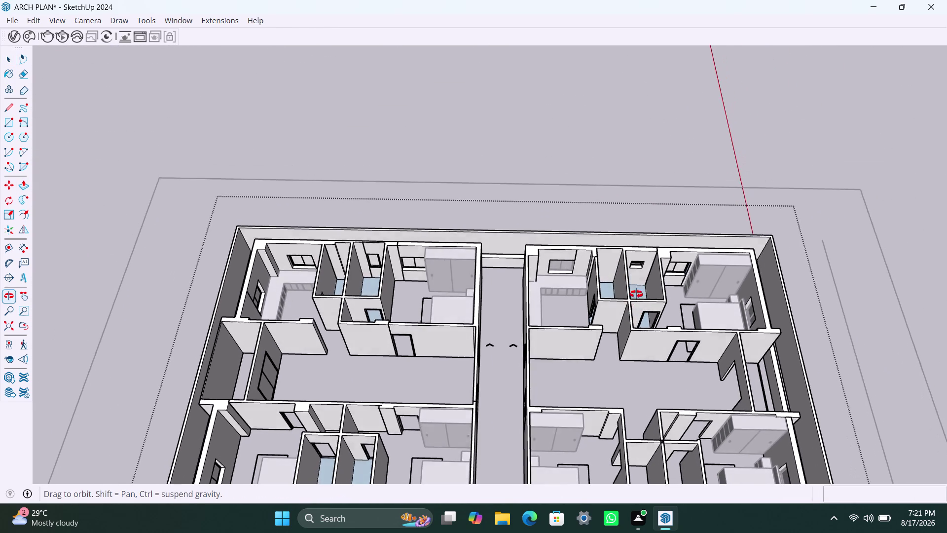
middle_drag(612, 331, 946, 361)
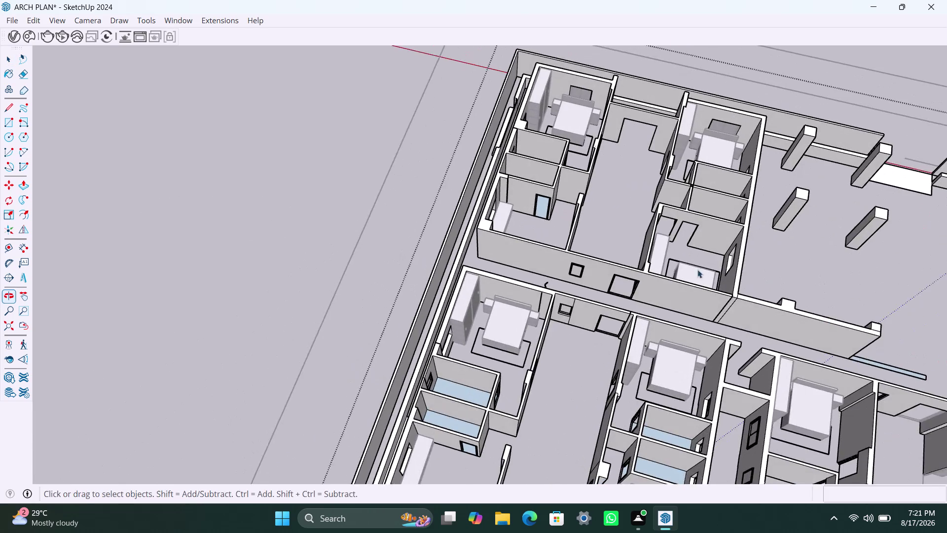
scroll(up, 3)
middle_drag(640, 292, 697, 228)
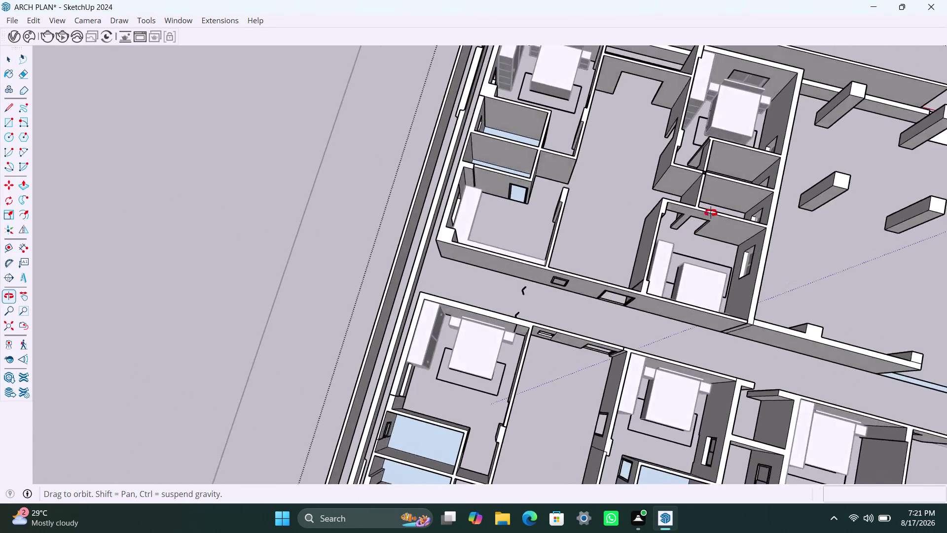
middle_drag(697, 228, 754, 184)
scroll(down, 3)
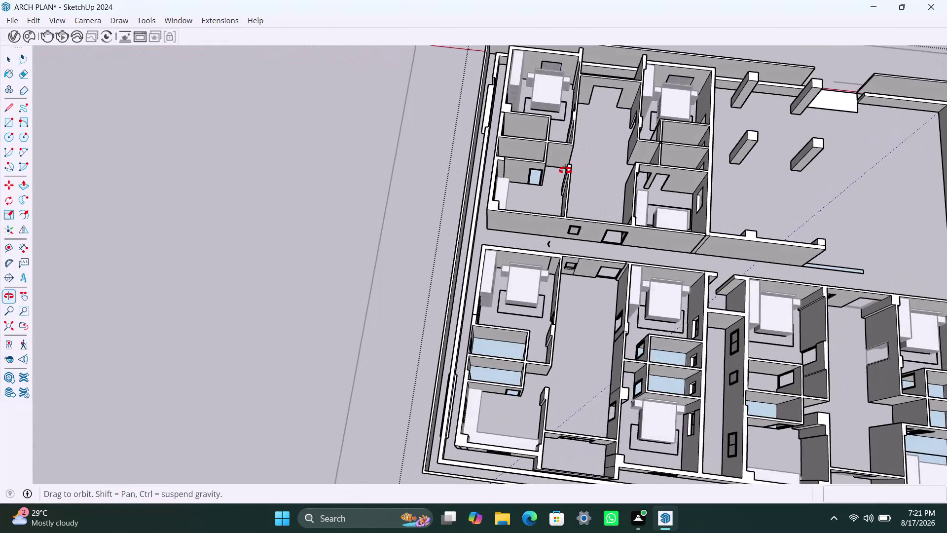
scroll(up, 3)
middle_drag(491, 315, 524, 273)
scroll(up, 3)
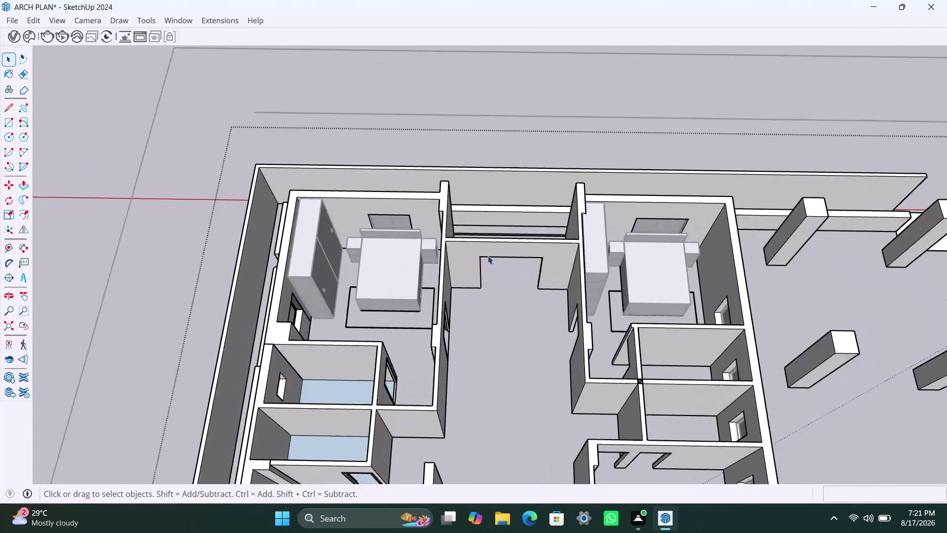
middle_drag(509, 291, 518, 252)
key(r)
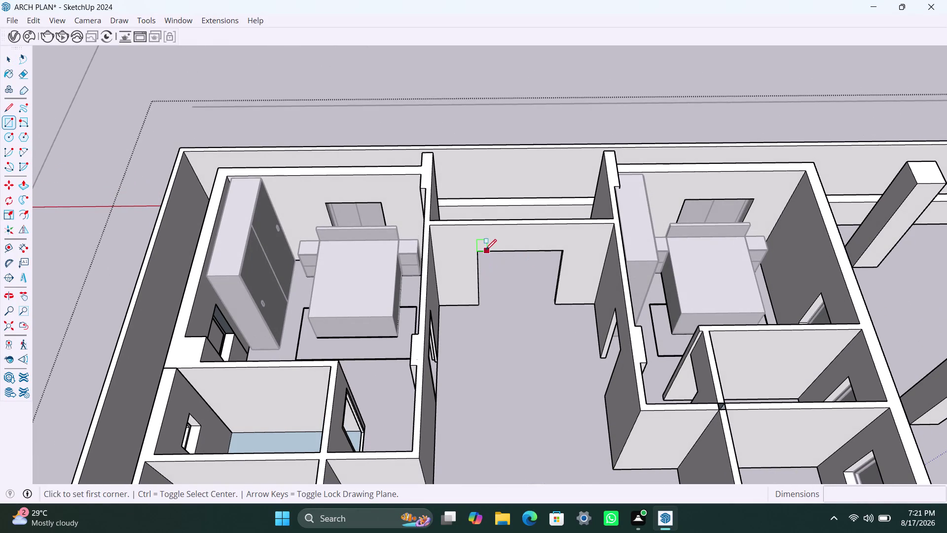
click(483, 250)
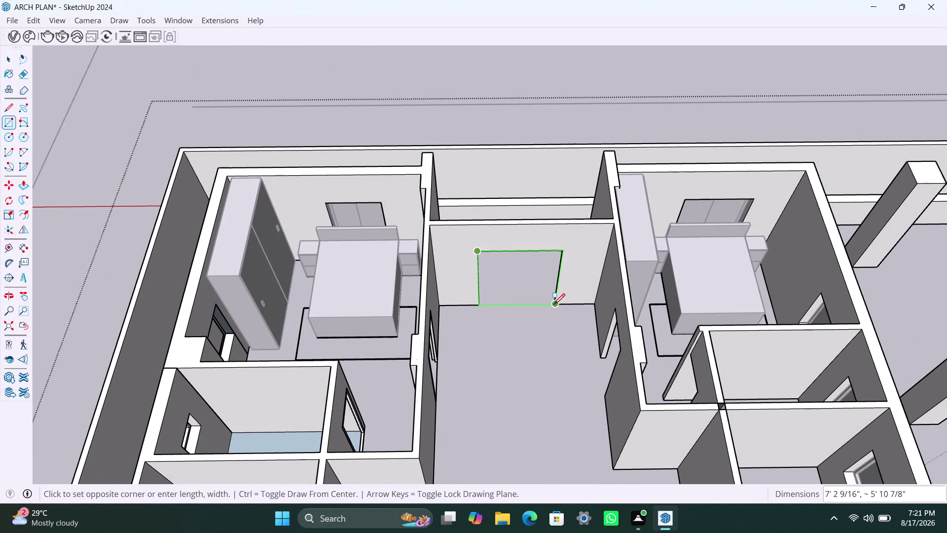
click(554, 304)
Select the new window rectangle and make it a group.
key(space)
double_click(534, 282)
right_click(534, 281)
click(587, 114)
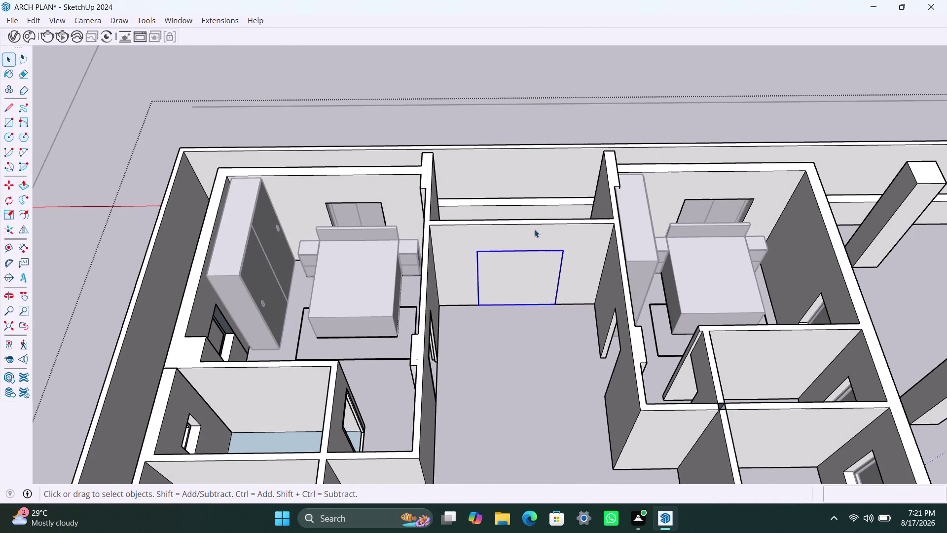
Offset the window rectangle 2" inward and delete the inner face.
triple_click(515, 281)
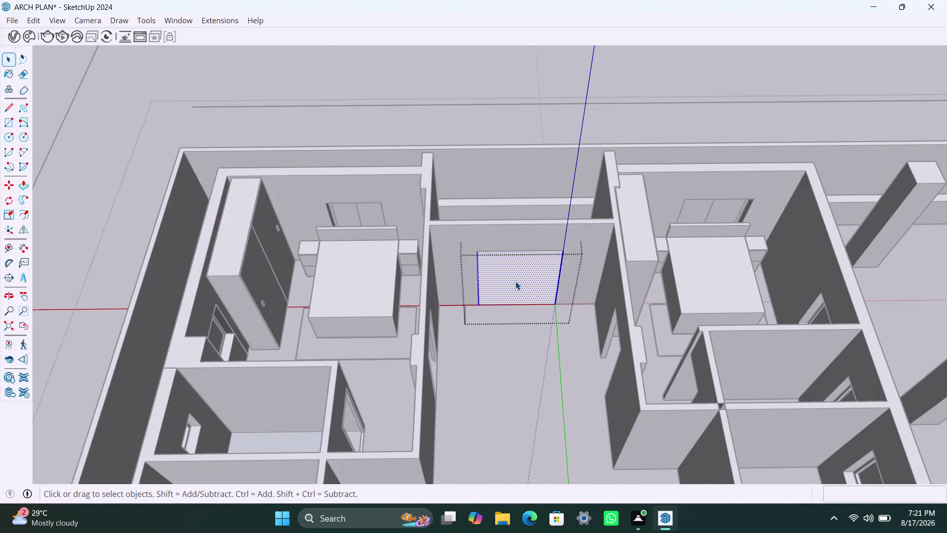
key(f)
click(510, 278)
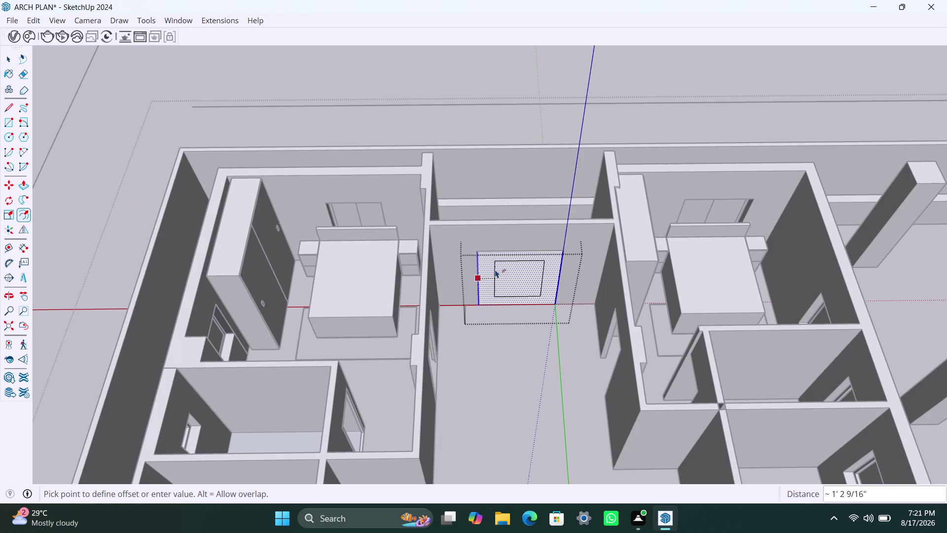
text(2")
key(Return)
key(space)
click(501, 275)
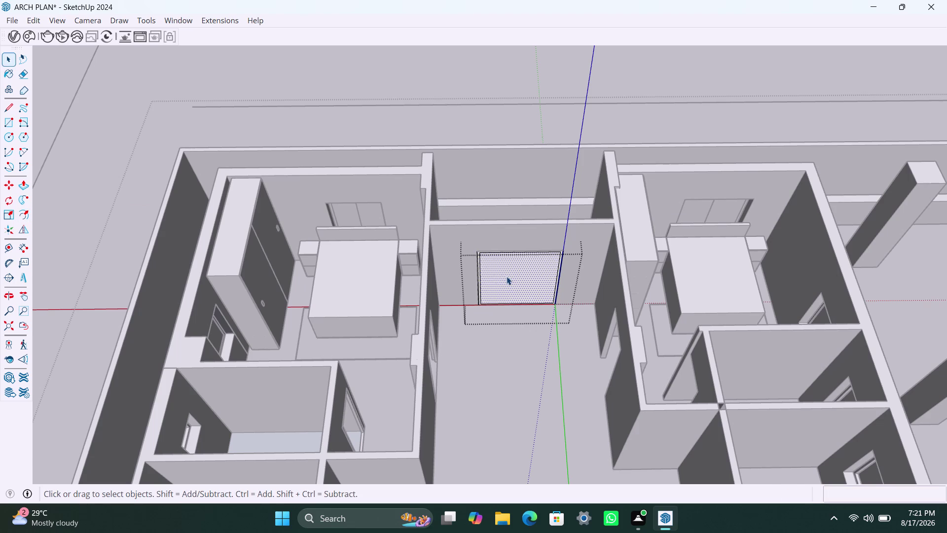
key(Delete)
scroll(up, 3)
scroll(up, 3)
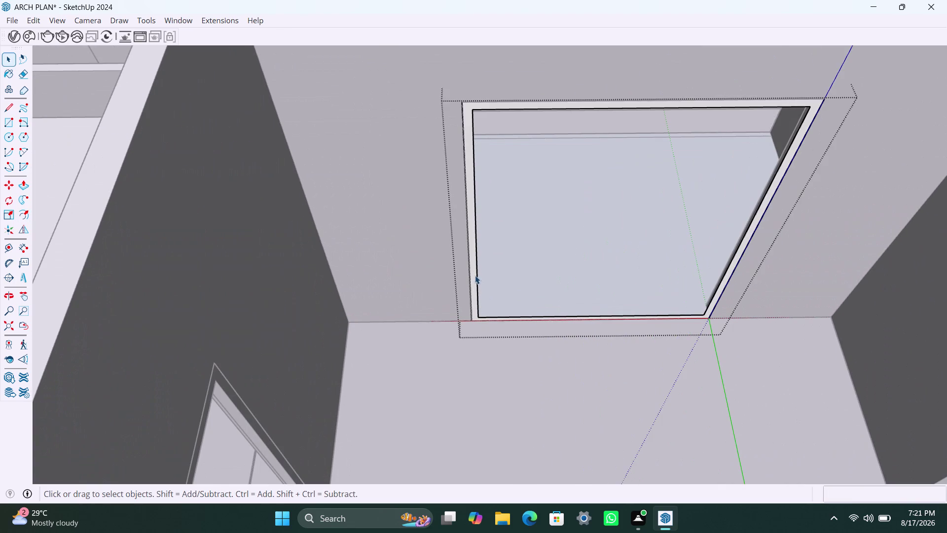
Push/Pull the window border strips out 1.5" to form the frame.
click(475, 275)
key(p)
click(475, 278)
text(1)
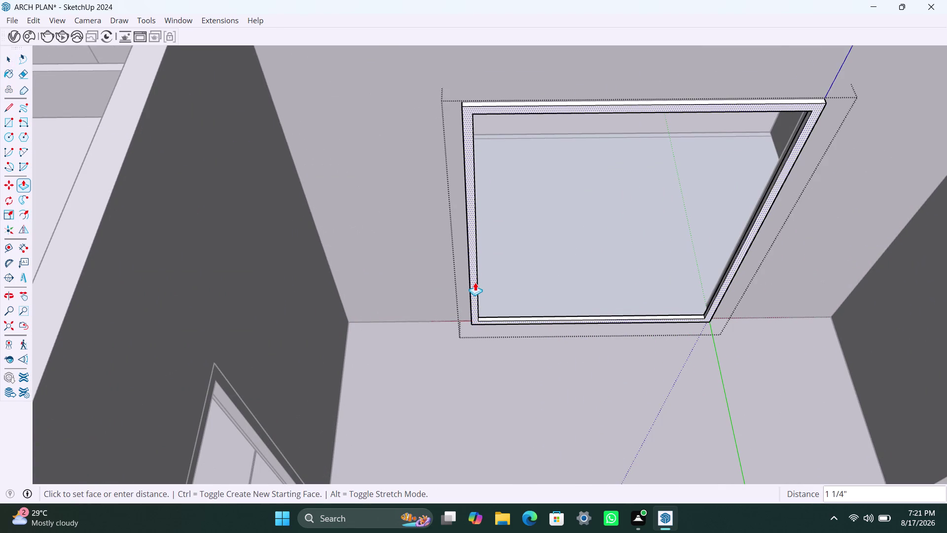
text(.5)
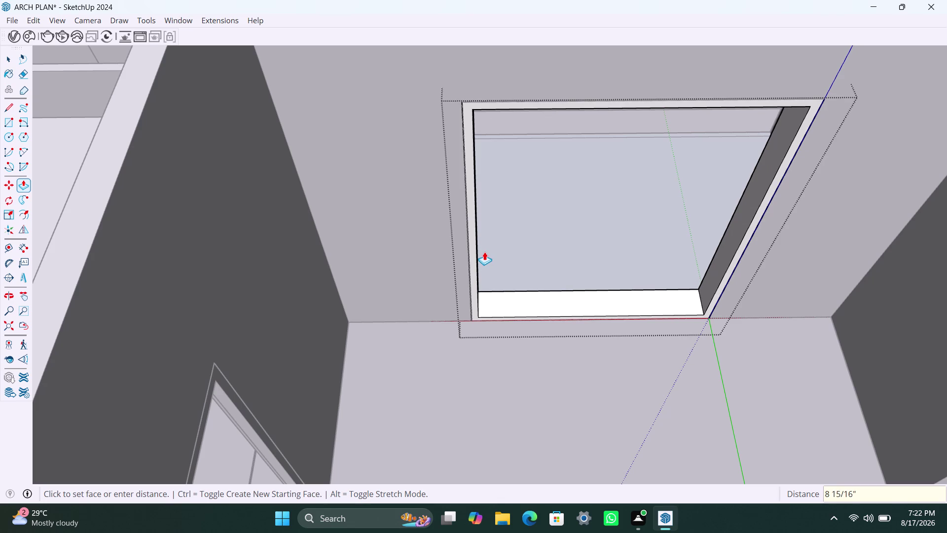
text(1.)
key(5)
key(shift+quotedbl)
key(Return)
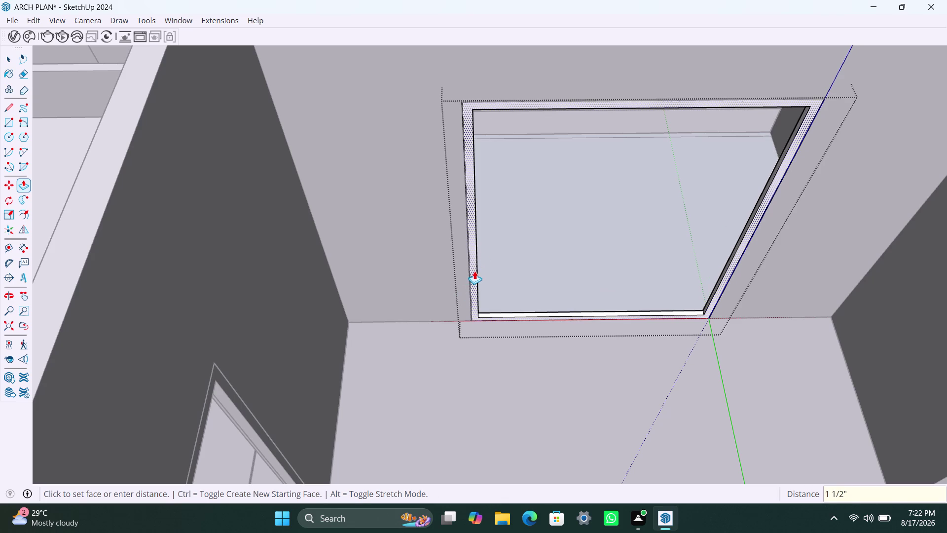
click(474, 271)
text(1.)
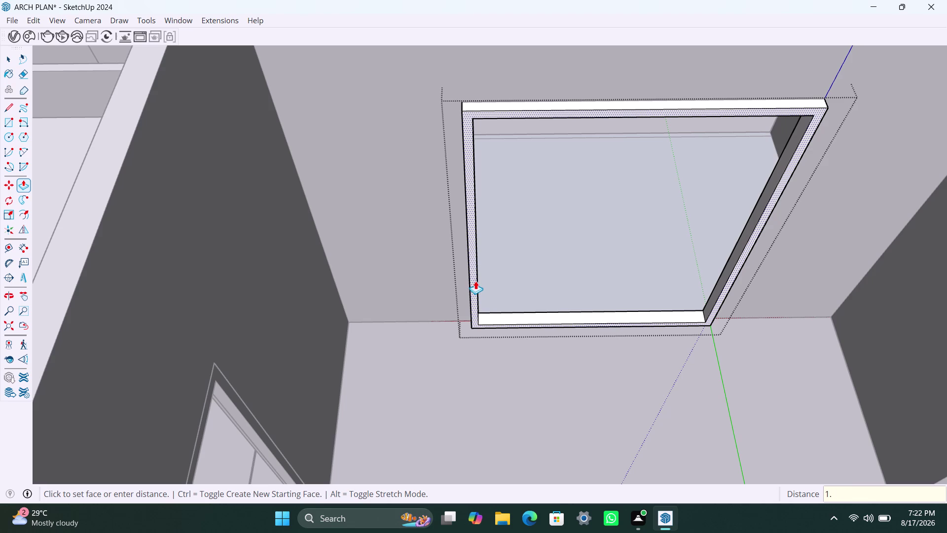
key(5)
key(shift+quotedbl)
key(Return)
key(space)
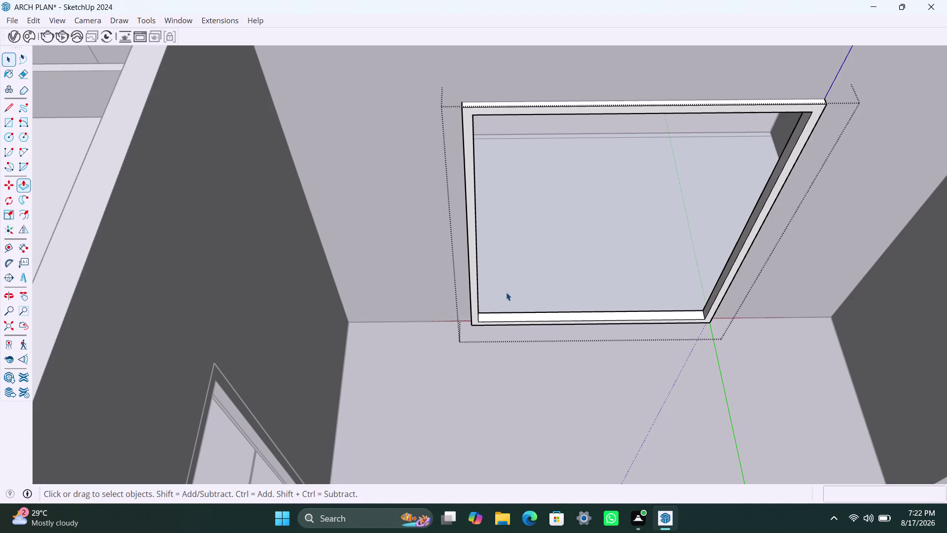
key(r)
click(431, 193)
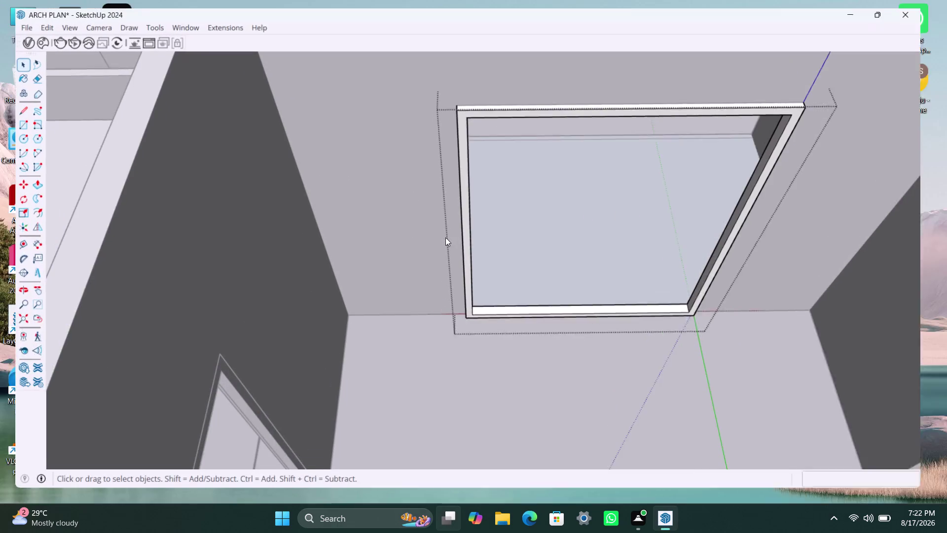
Draw a pane rectangle inside the frame, delete its right half, and group the left half.
key(r)
click(475, 116)
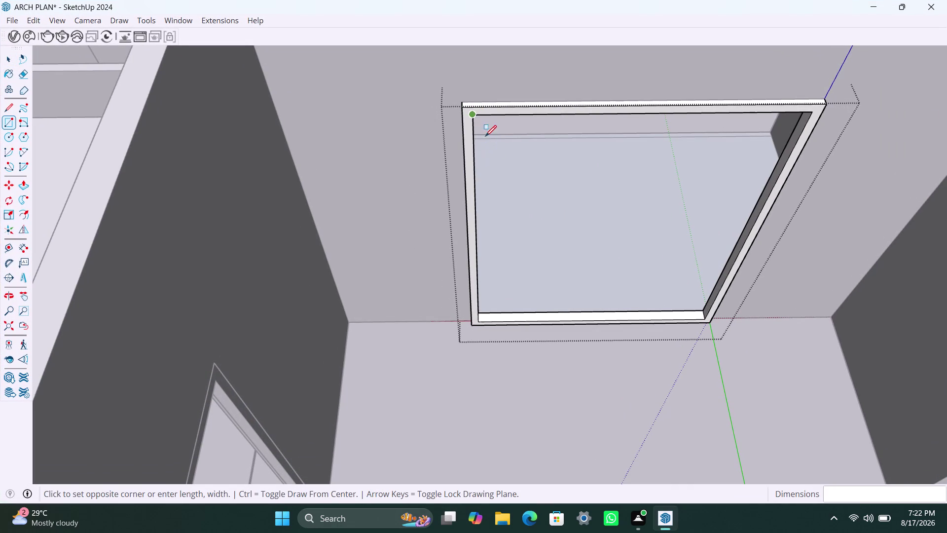
click(592, 320)
key(space)
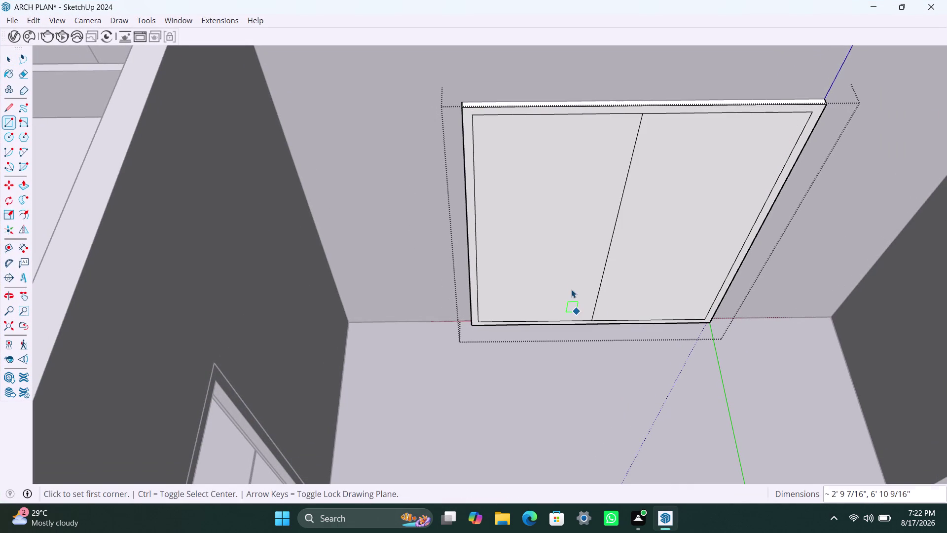
click(649, 261)
key(Delete)
double_click(581, 243)
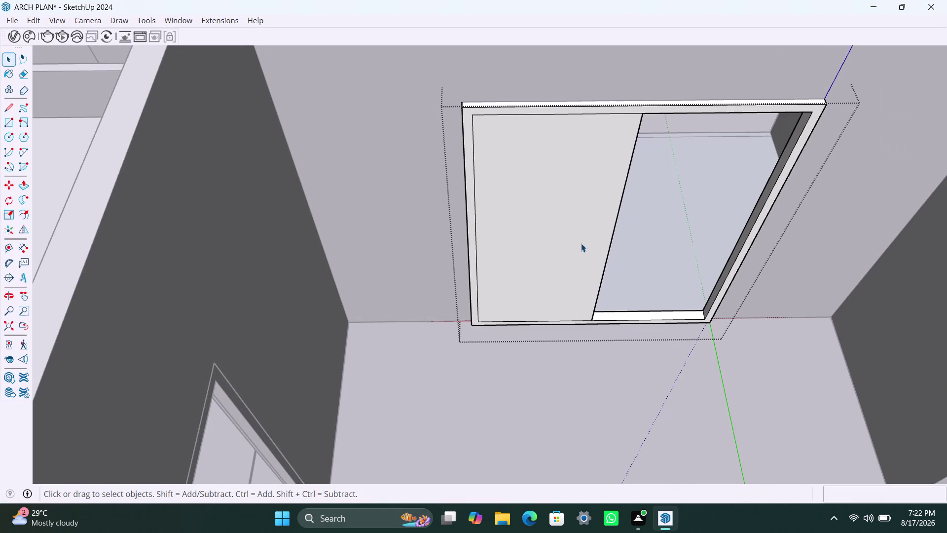
right_click(581, 243)
click(641, 123)
Give the left pane group an 8mm thickness.
triple_click(576, 232)
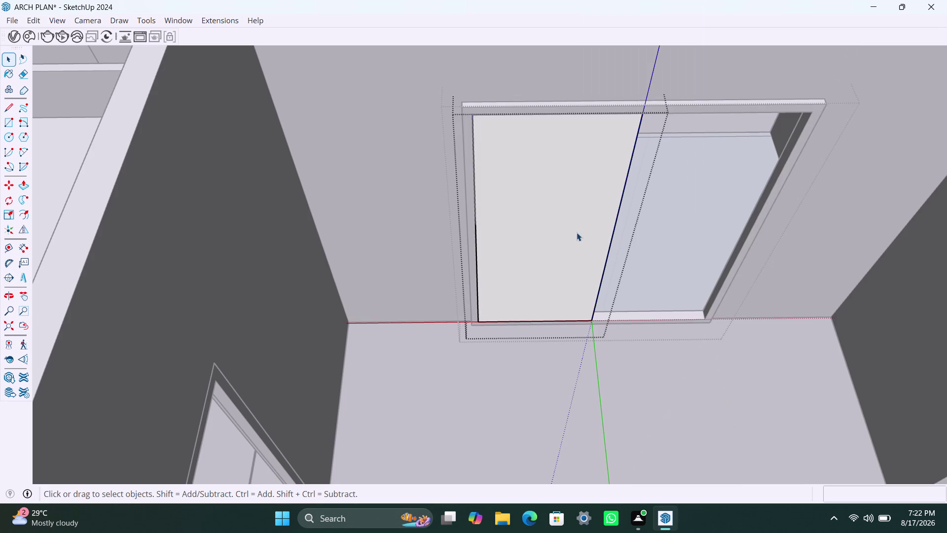
key(p)
click(576, 232)
text(1)
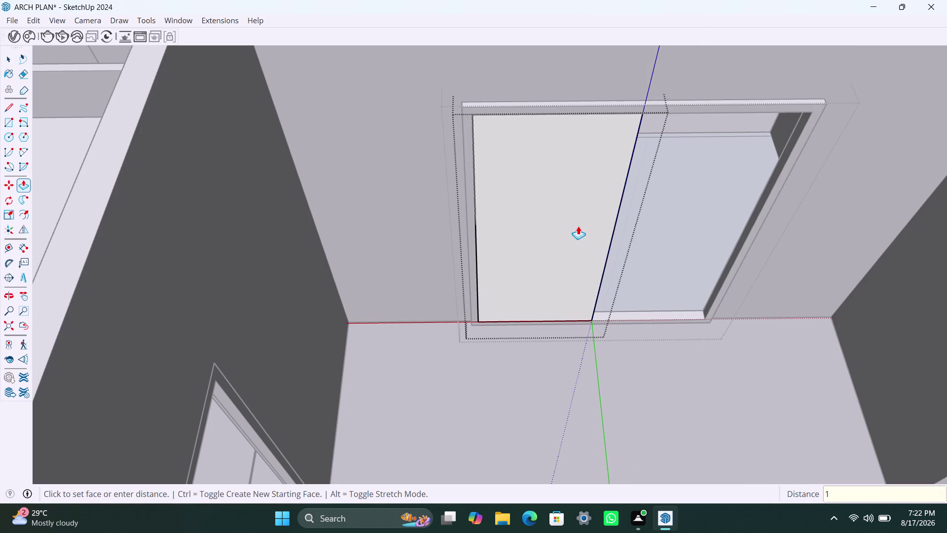
text(8mm)
key(Return)
key(space)
click(653, 363)
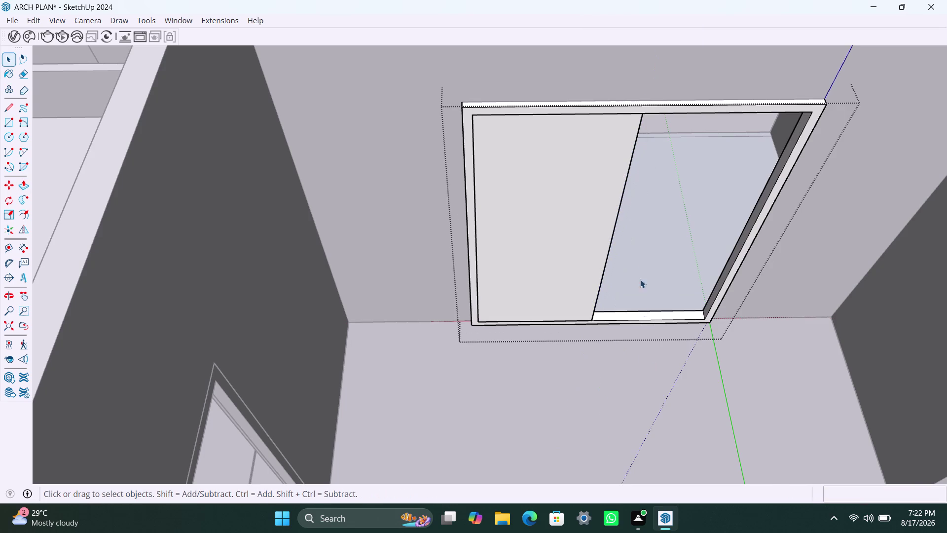
click(572, 275)
Move the left pane slightly inward within the frame.
scroll(up, 3)
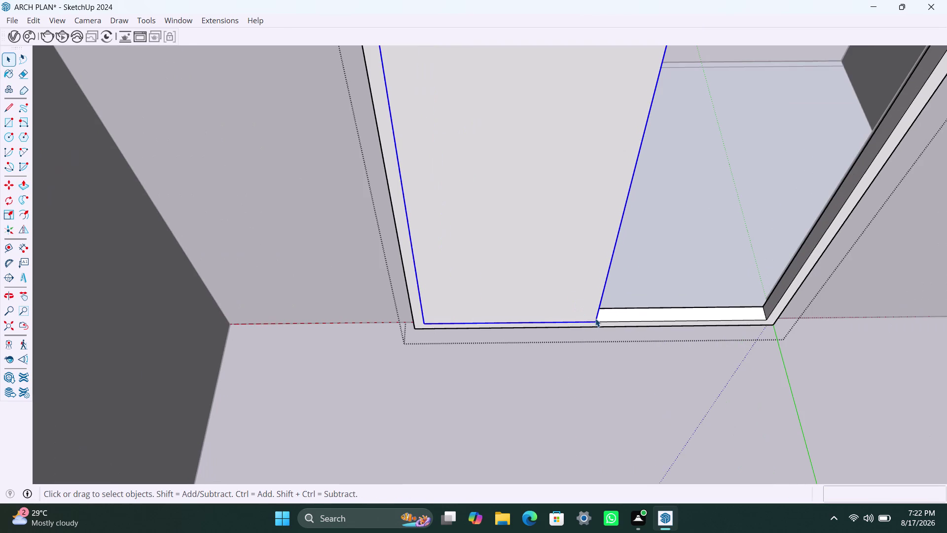
key(m)
scroll(up, 3)
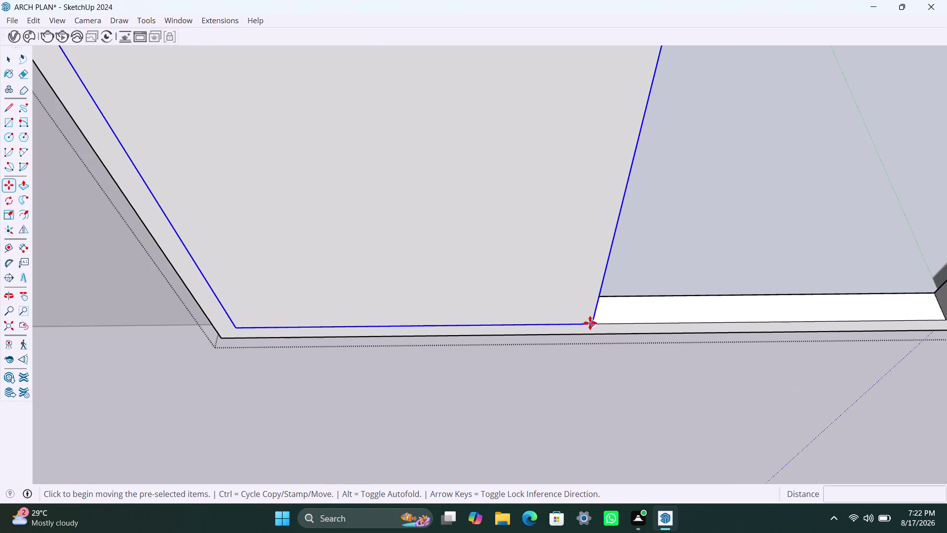
click(590, 323)
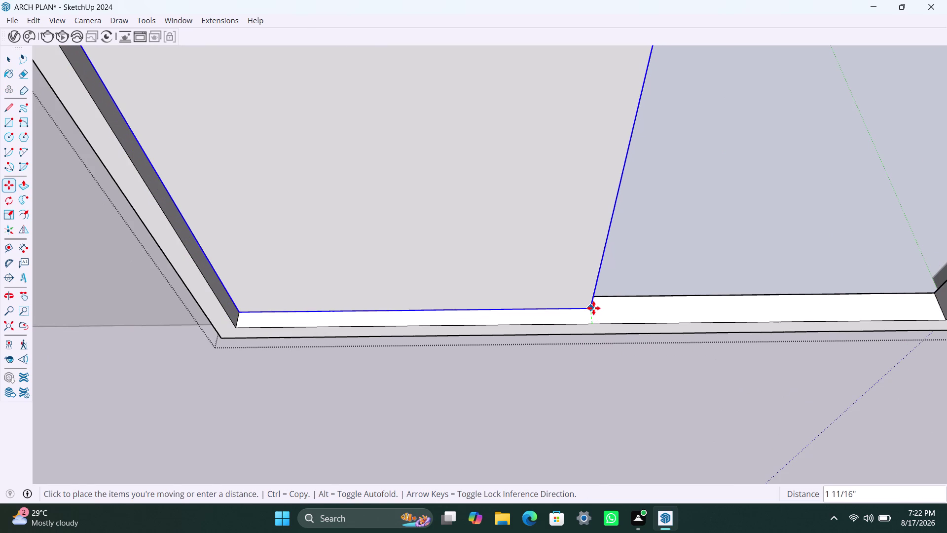
click(594, 308)
Copy the pane to the right side and snap it to the frame corner.
key(m)
click(593, 308)
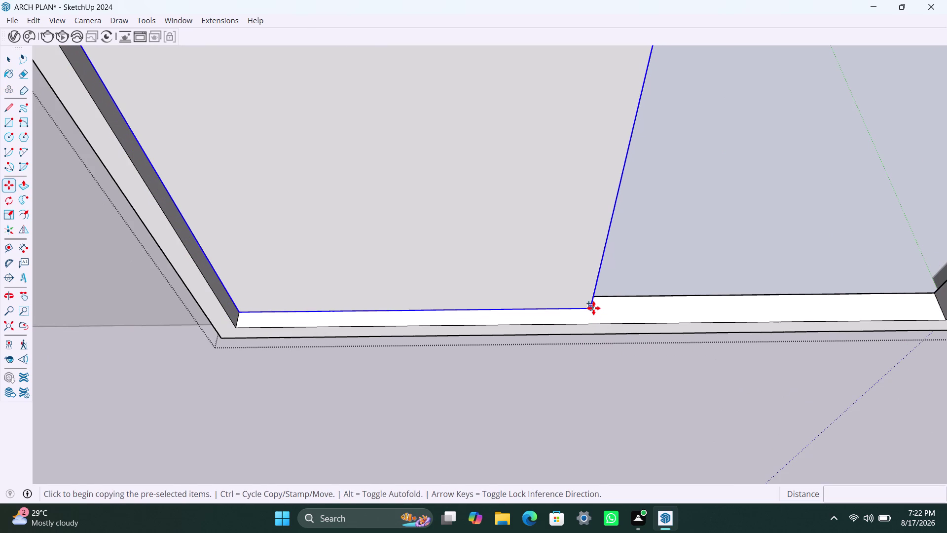
scroll(down, 3)
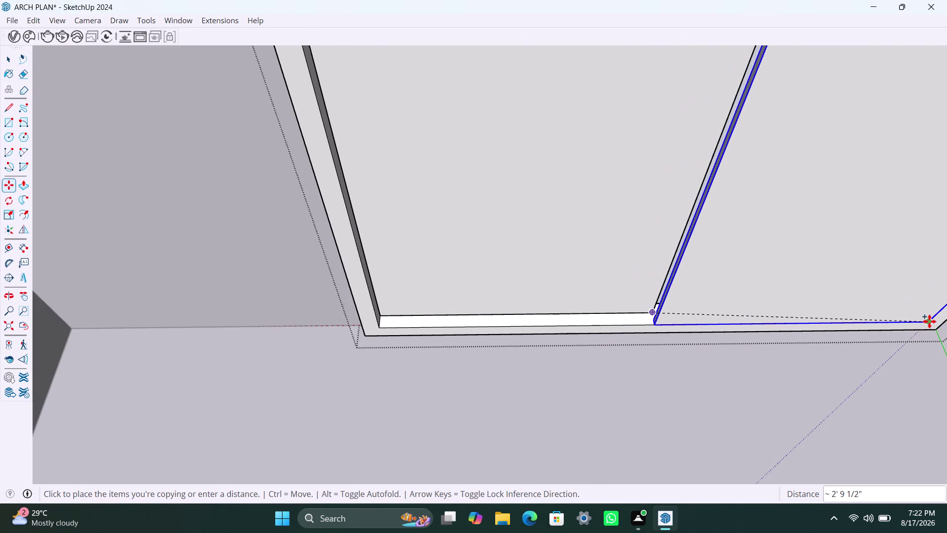
click(930, 321)
scroll(up, 3)
scroll(up, 3)
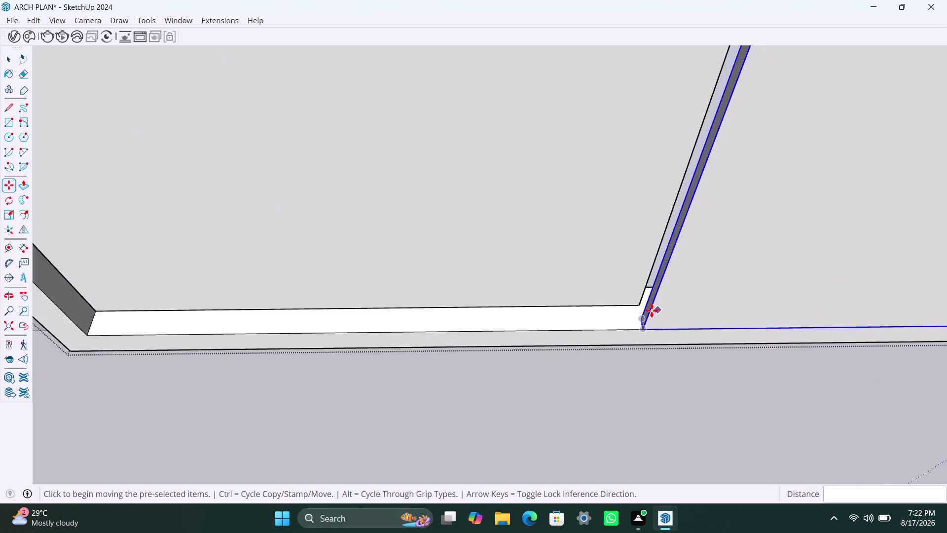
scroll(up, 3)
click(629, 321)
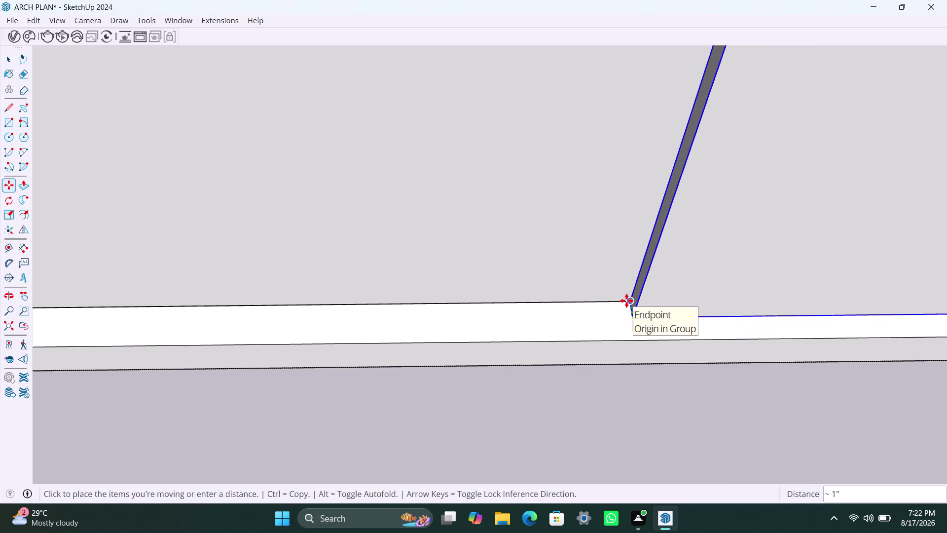
click(627, 300)
scroll(down, 3)
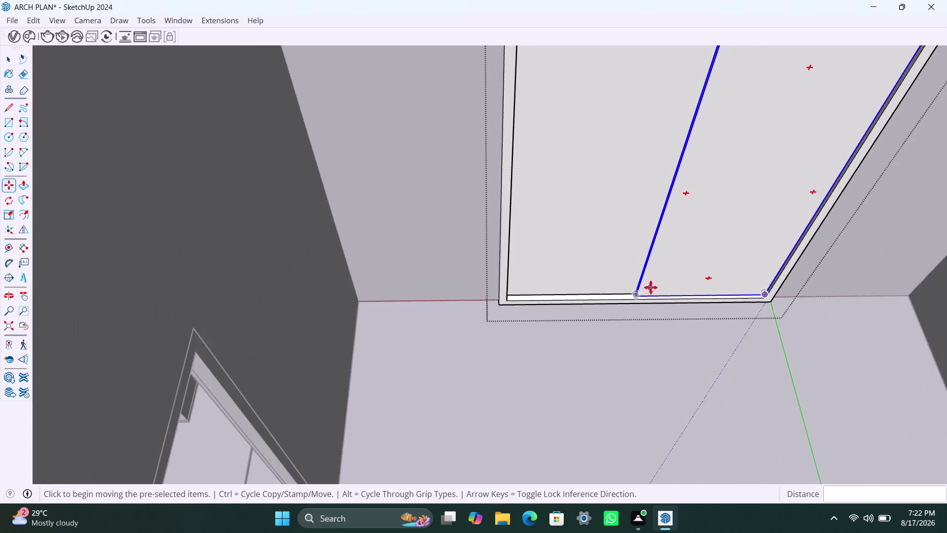
scroll(down, 3)
scroll(down, 3)
scroll(down, 3)
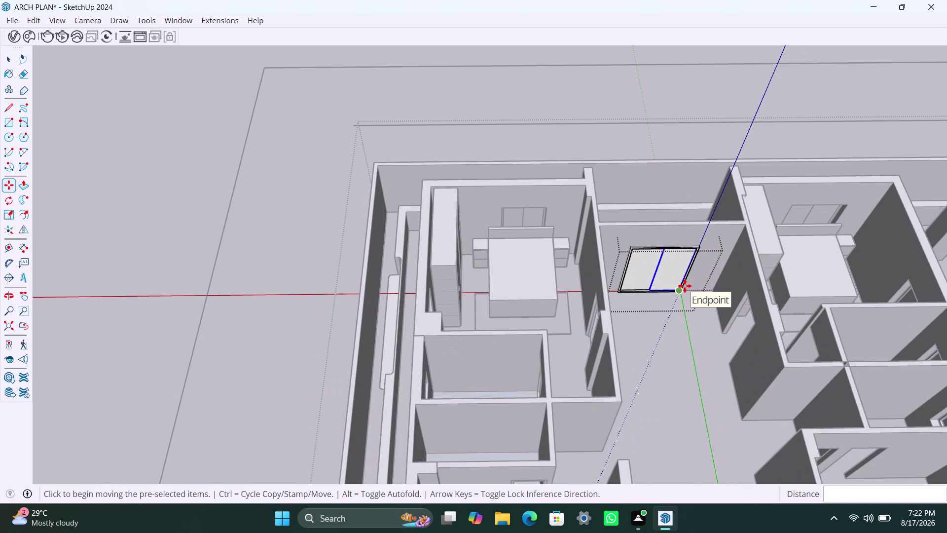
key(space)
click(633, 120)
Draw a rectangle filling the door opening in the hall wall.
scroll(down, 3)
middle_drag(635, 349, 904, 367)
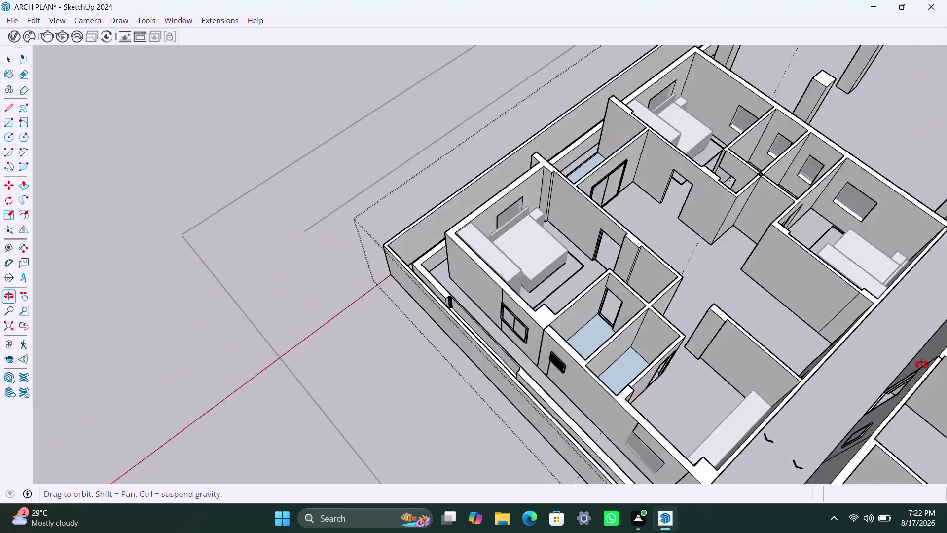
middle_drag(904, 367, 946, 360)
scroll(up, 3)
middle_drag(629, 269, 583, 377)
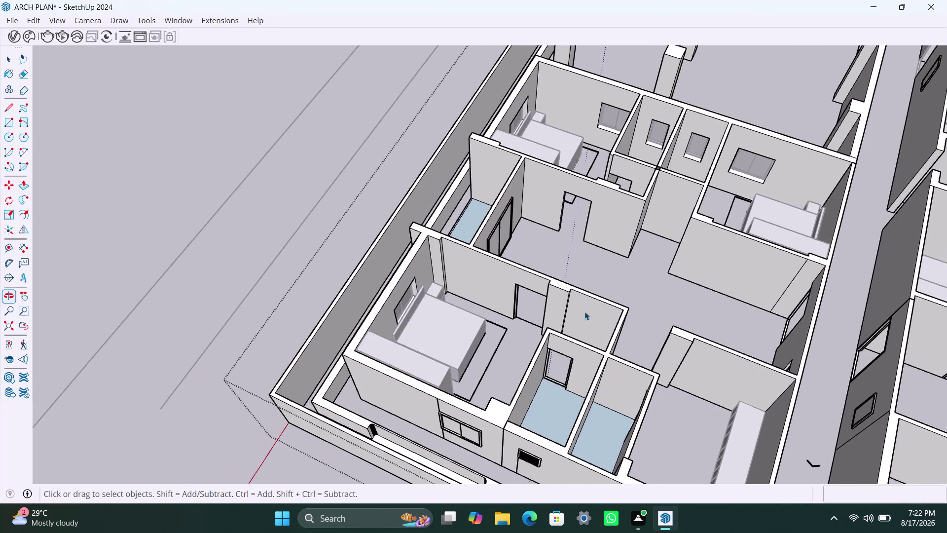
scroll(up, 3)
middle_drag(624, 321, 784, 357)
middle_drag(630, 247, 621, 274)
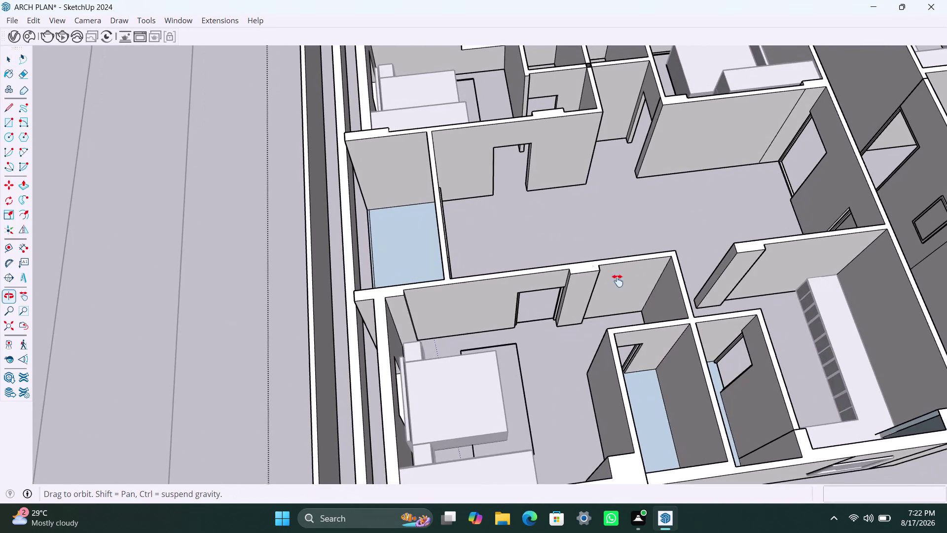
middle_drag(621, 274, 600, 349)
scroll(up, 3)
middle_drag(524, 305, 464, 300)
scroll(up, 3)
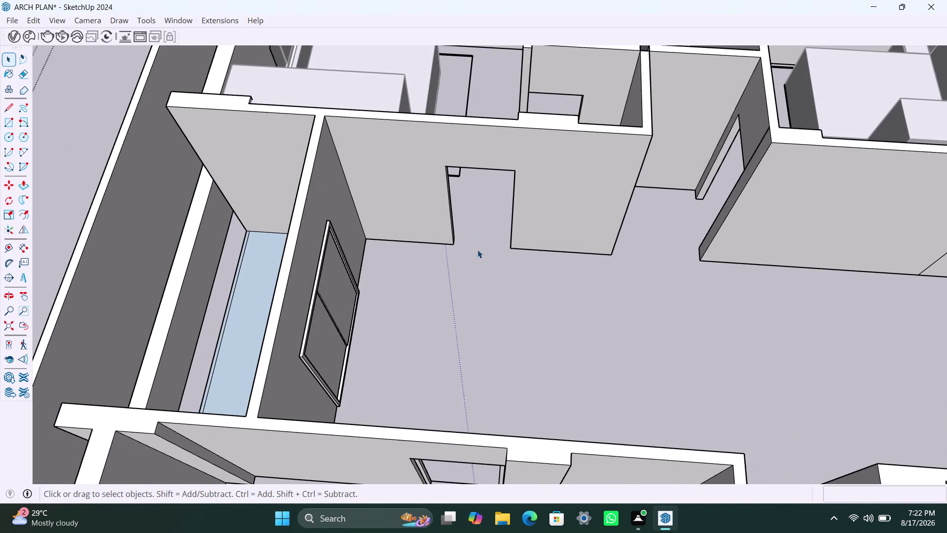
middle_drag(477, 247, 471, 227)
key(r)
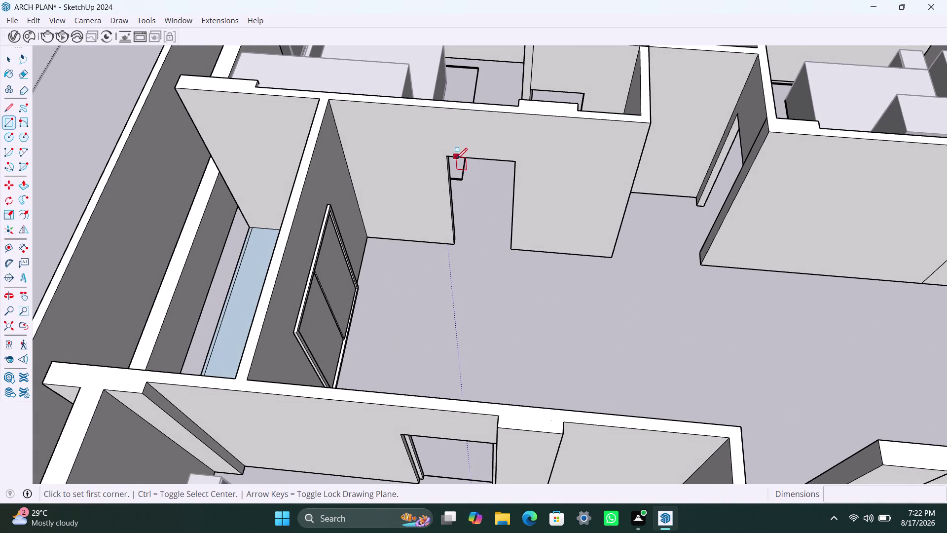
click(454, 156)
click(511, 245)
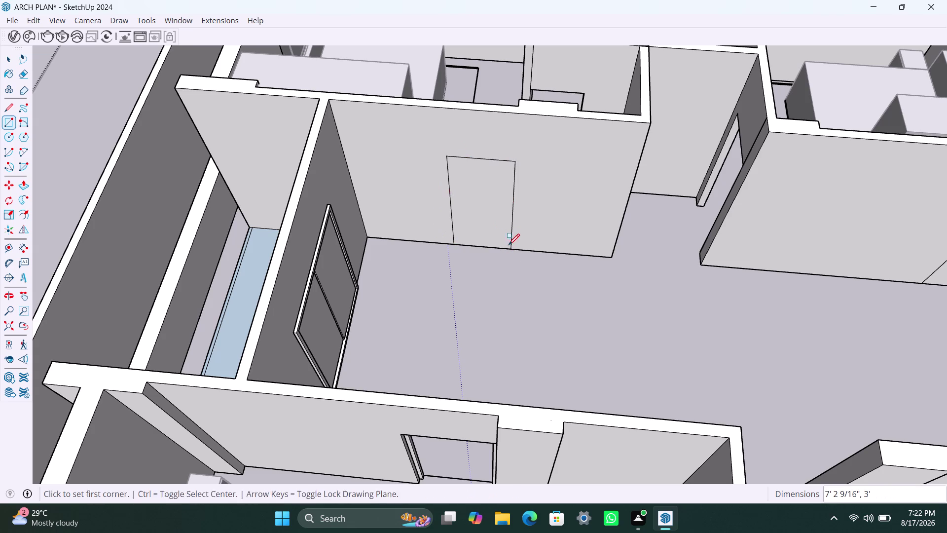
Make the door rectangle a group and open it for editing.
key(space)
double_click(479, 221)
right_click(479, 220)
click(515, 331)
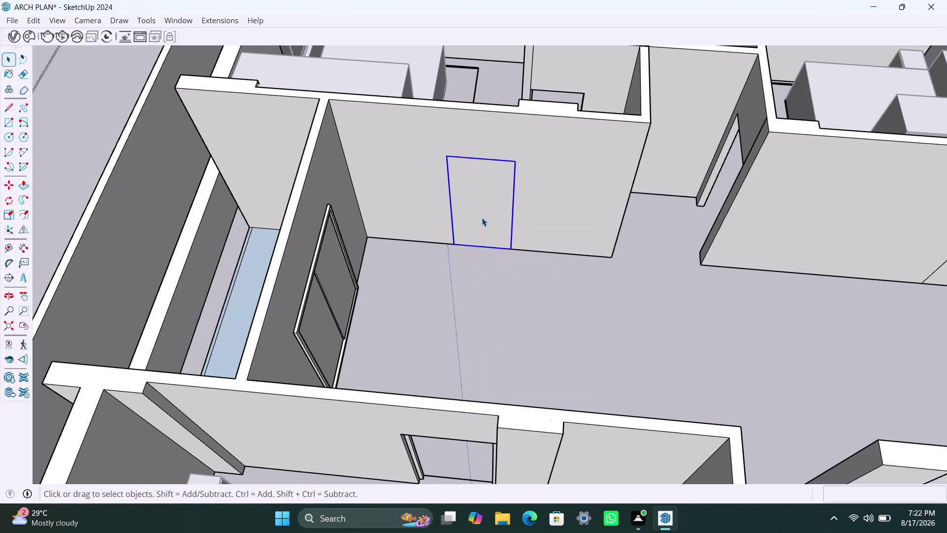
triple_click(482, 217)
Offset the door rectangle's edges by 2".
key(f)
click(477, 202)
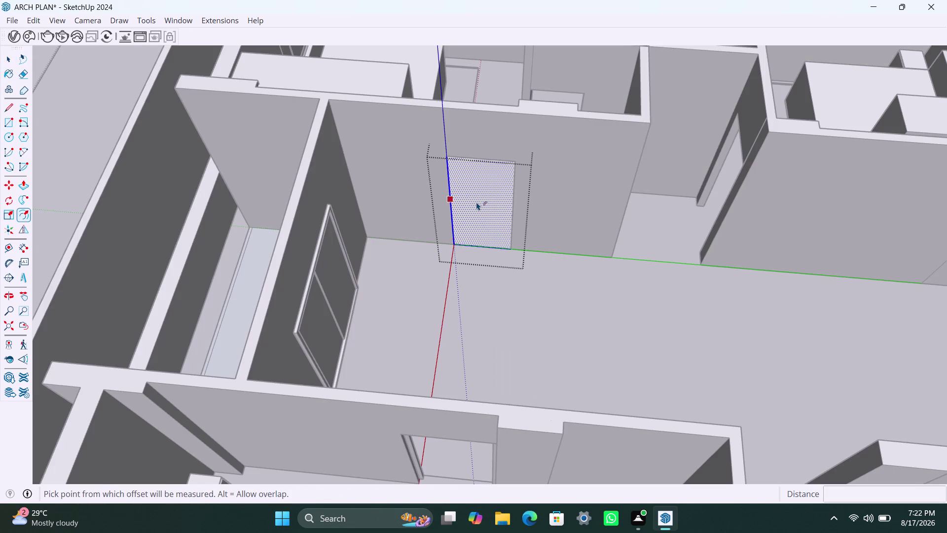
key(2)
key(shift+quotedbl)
key(Return)
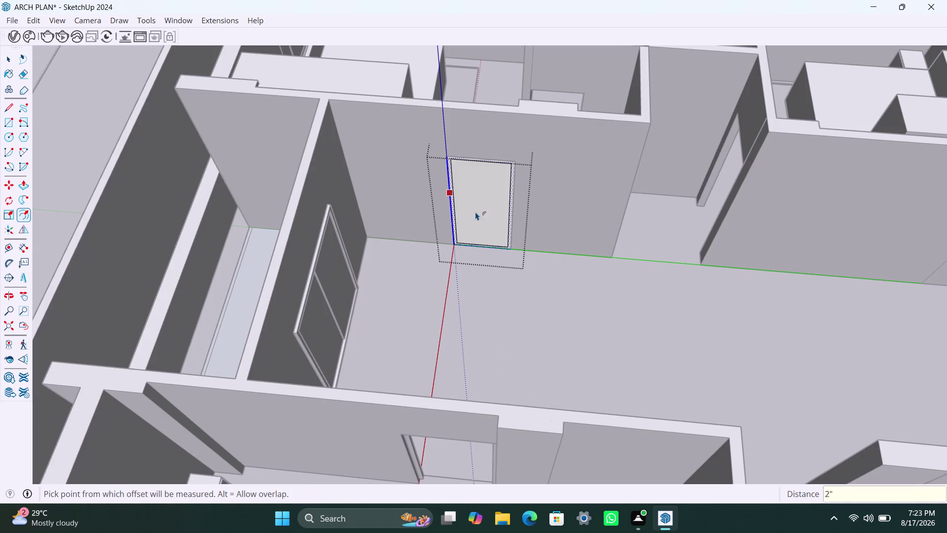
key(space)
Nudge the door face, then delete the inner face to open the doorway.
scroll(up, 3)
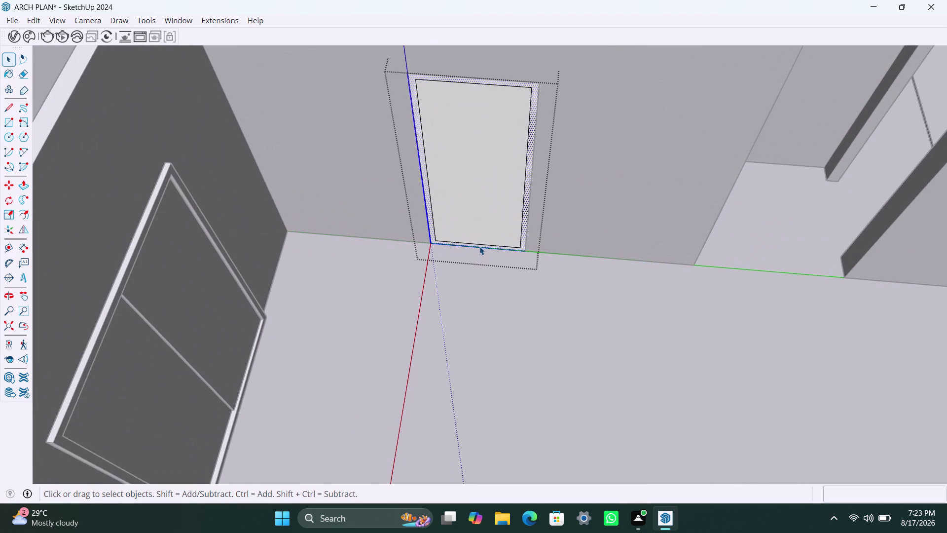
click(479, 247)
key(m)
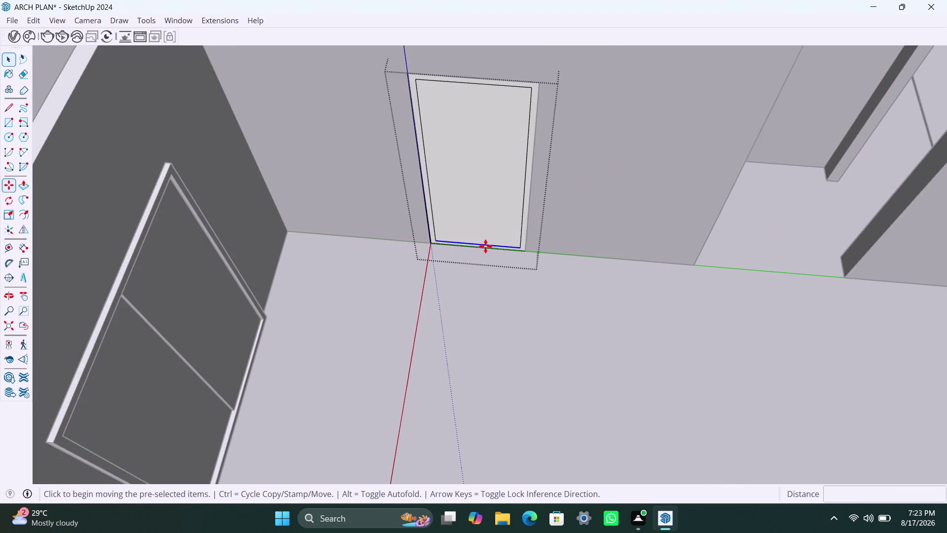
click(486, 246)
click(486, 251)
key(space)
click(483, 209)
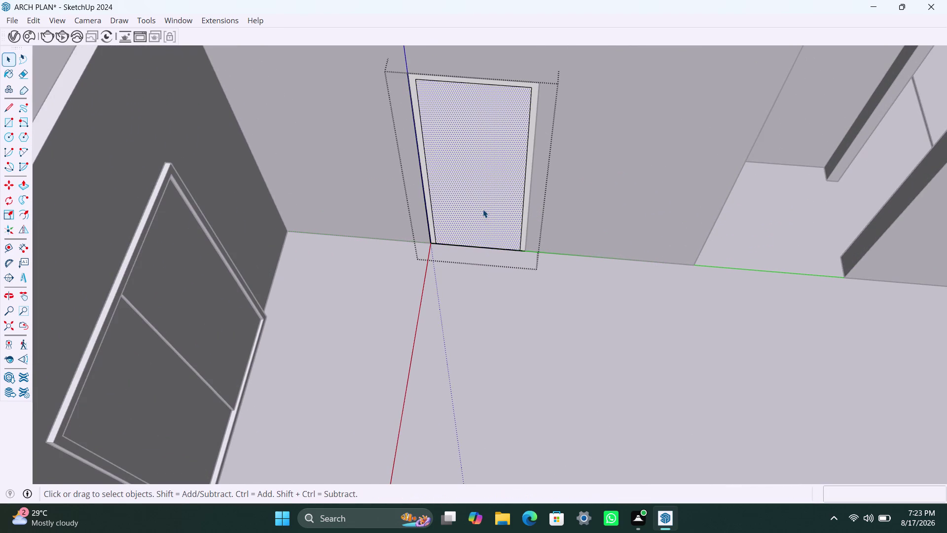
key(BackSpace)
key(Delete)
scroll(up, 3)
Push/Pull the doorway frame strip out 2".
click(527, 213)
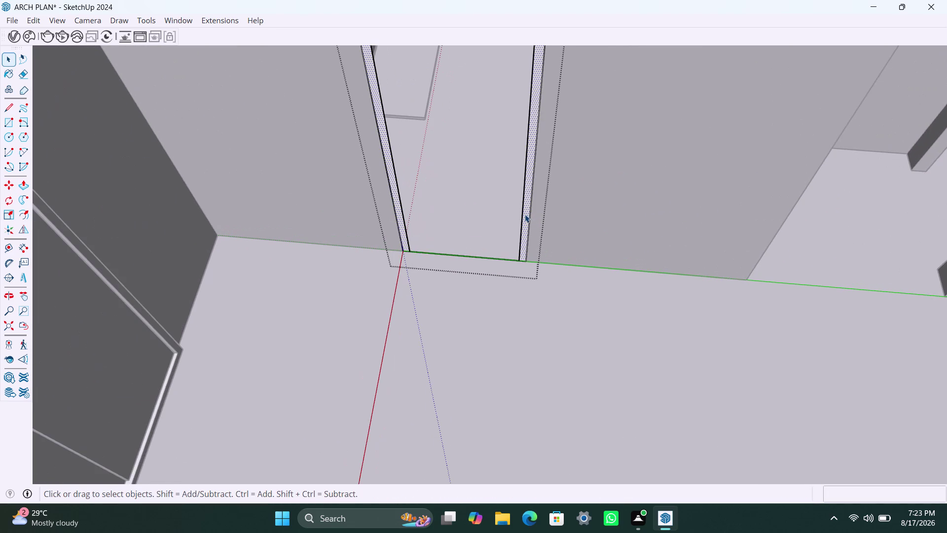
key(p)
click(525, 214)
text(1)
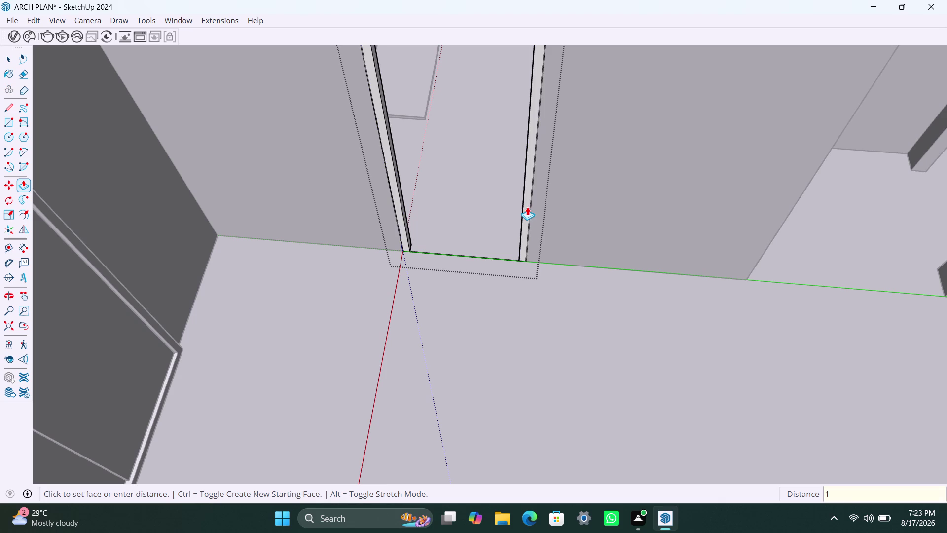
text(.)
key(BackSpace)
key(2)
key(BackSpace)
key(BackSpace)
key(BackSpace)
text(2")
key(Return)
key(space)
click(532, 308)
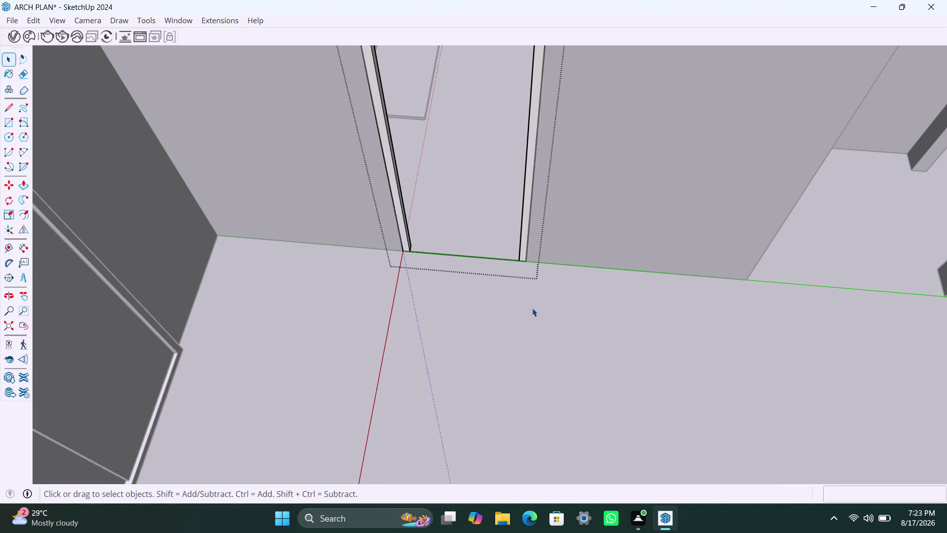
Draw the door rectangle on the small room's wall, from top corner to floor level.
scroll(down, 3)
middle_drag(539, 236, 553, 284)
middle_drag(606, 133, 510, 239)
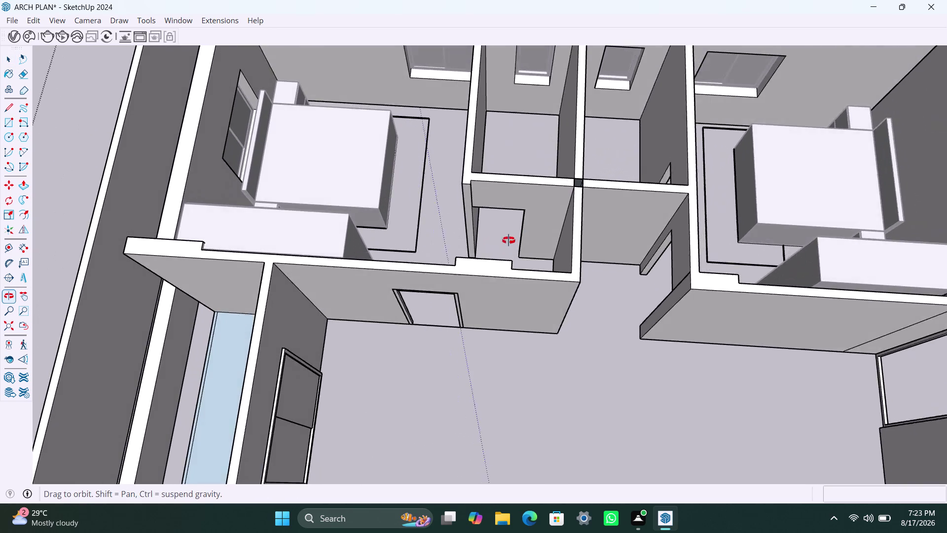
middle_drag(510, 239, 508, 242)
scroll(up, 3)
middle_drag(513, 196, 482, 170)
scroll(up, 3)
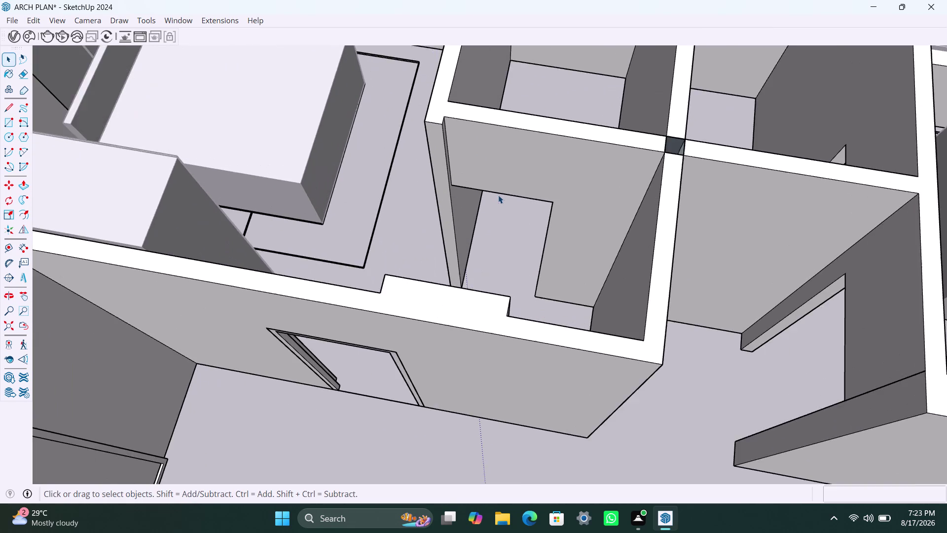
scroll(up, 3)
middle_drag(485, 227, 469, 224)
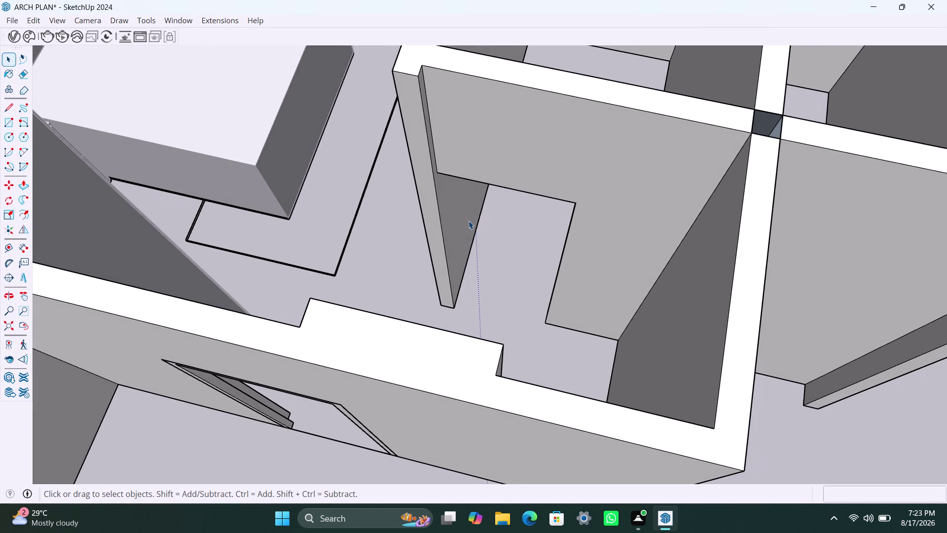
key(r)
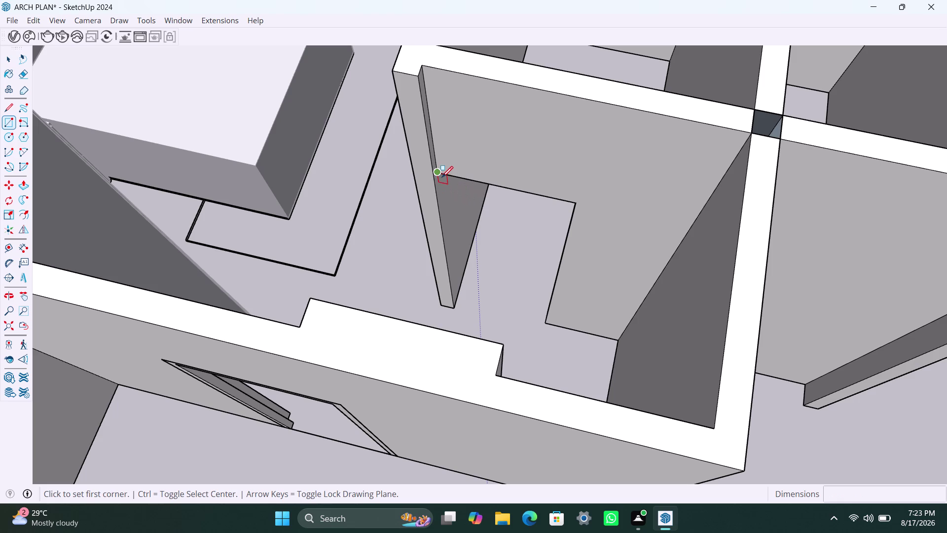
click(442, 177)
click(549, 322)
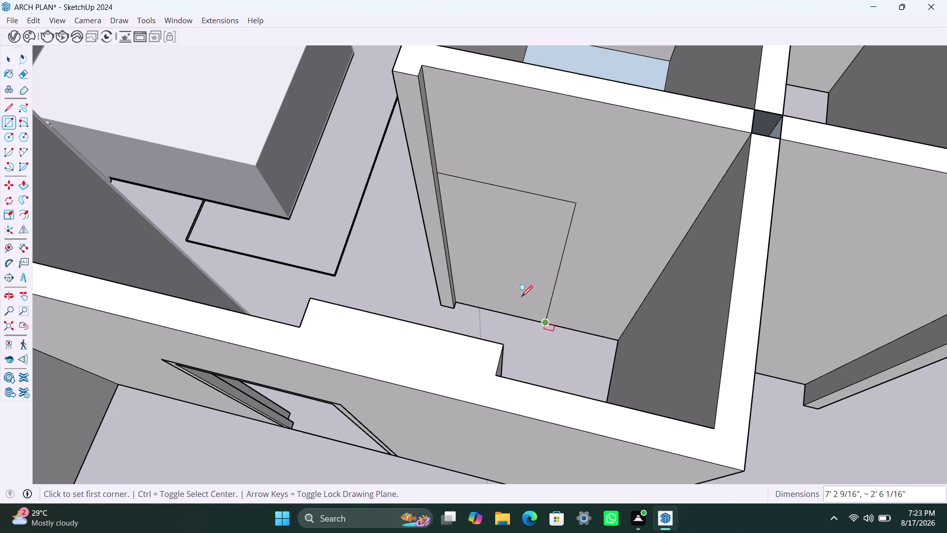
Turn the door rectangle into a group and open the group for editing.
key(space)
double_click(509, 268)
right_click(509, 264)
double_click(493, 262)
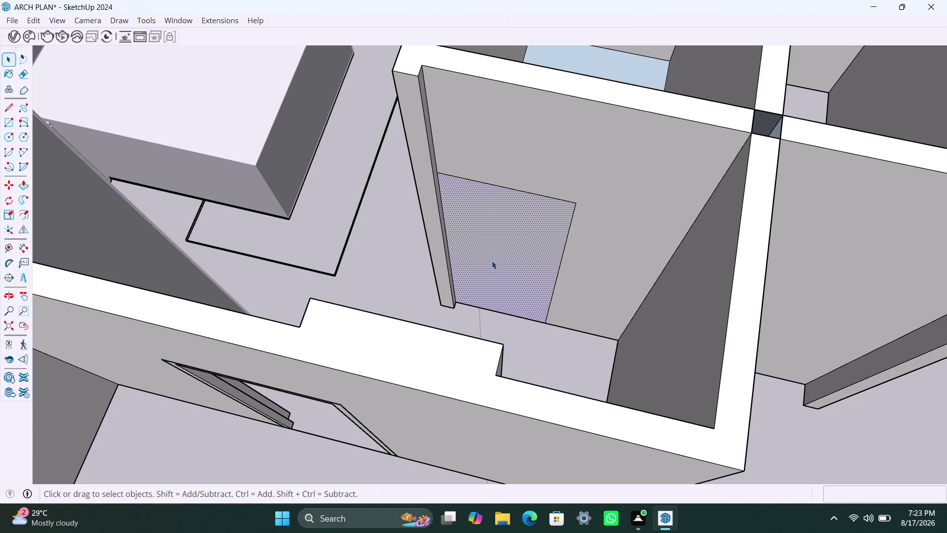
double_click(492, 260)
right_click(492, 260)
click(397, 258)
double_click(467, 233)
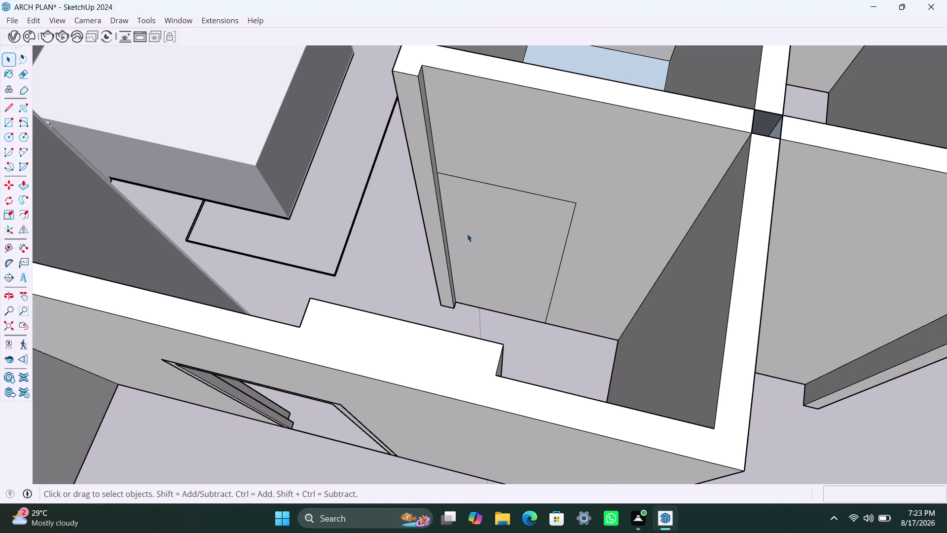
right_click(485, 223)
click(542, 337)
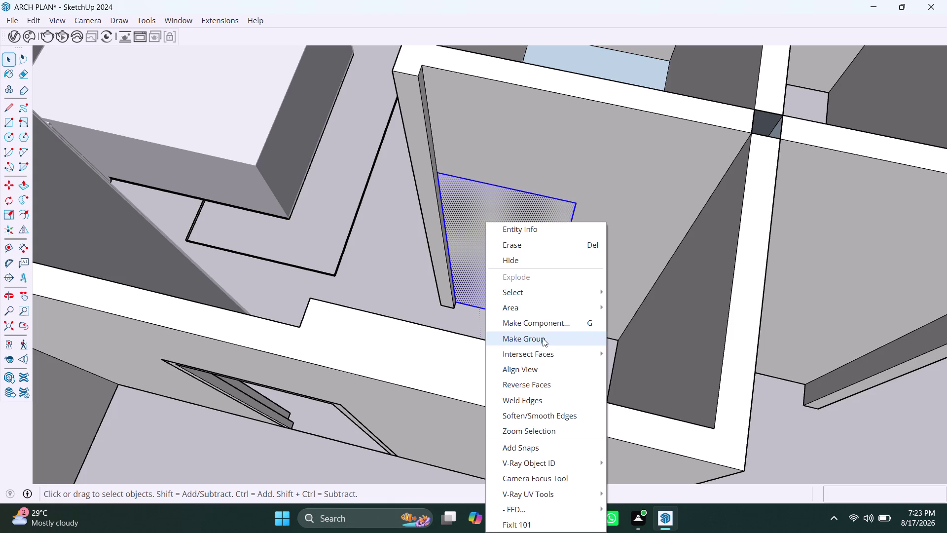
double_click(510, 254)
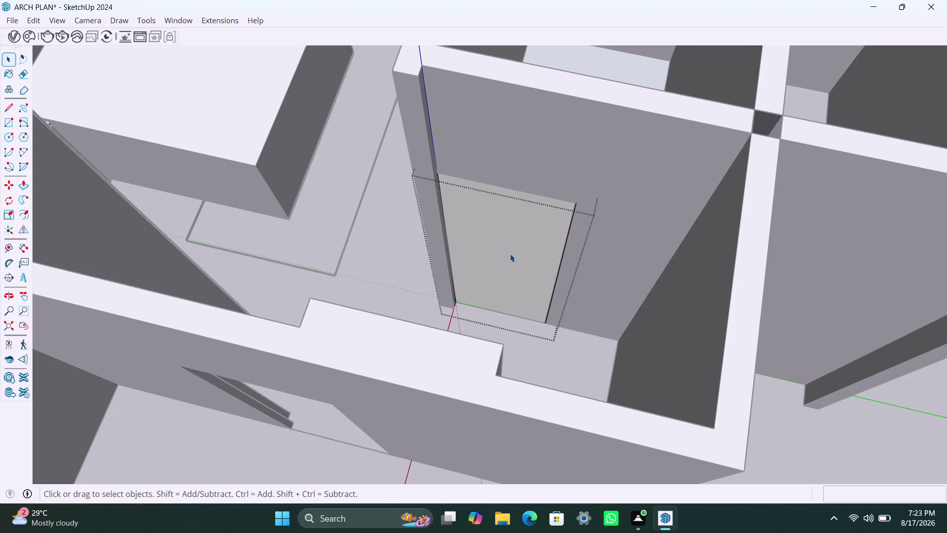
Offset the door outline 2 inches inward to form the frame.
key(f)
click(485, 244)
key(2)
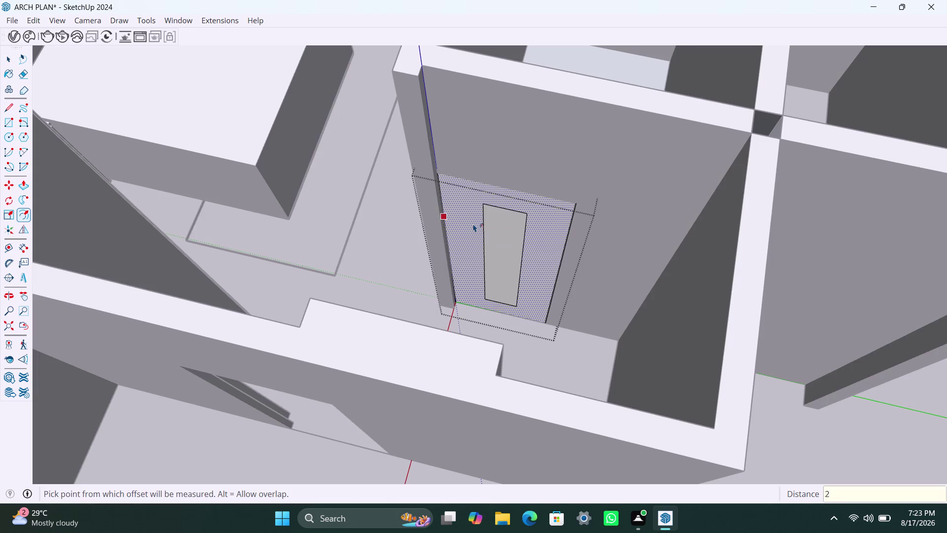
key(shift+quotedbl)
key(Return)
key(space)
click(498, 234)
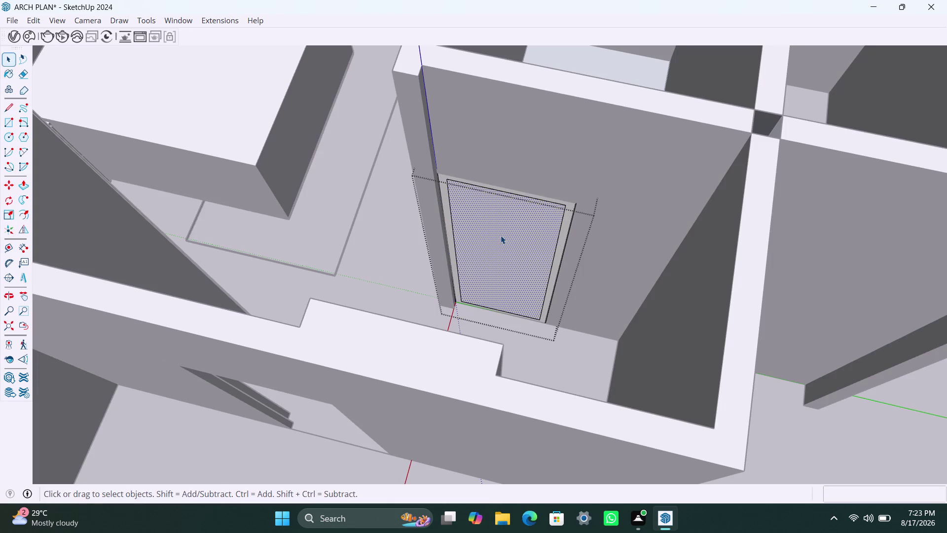
key(Delete)
Push the inner door face 2 inches through the wall and close the group.
click(451, 243)
key(p)
click(451, 244)
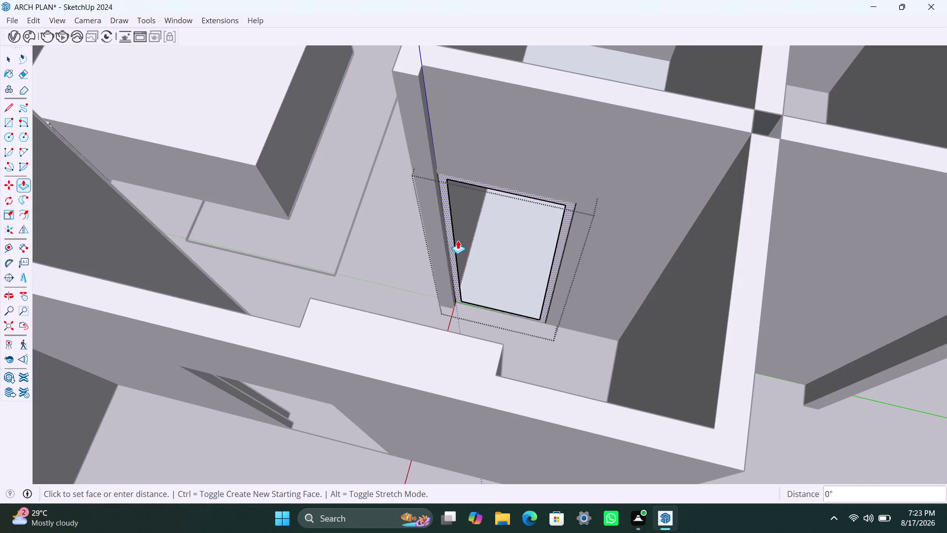
text(2")
key(Return)
key(space)
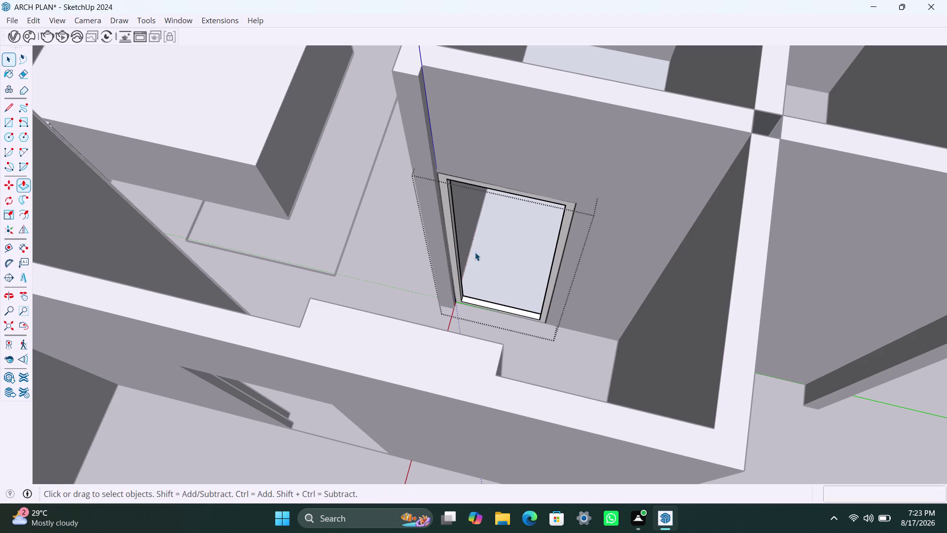
click(373, 239)
scroll(down, 3)
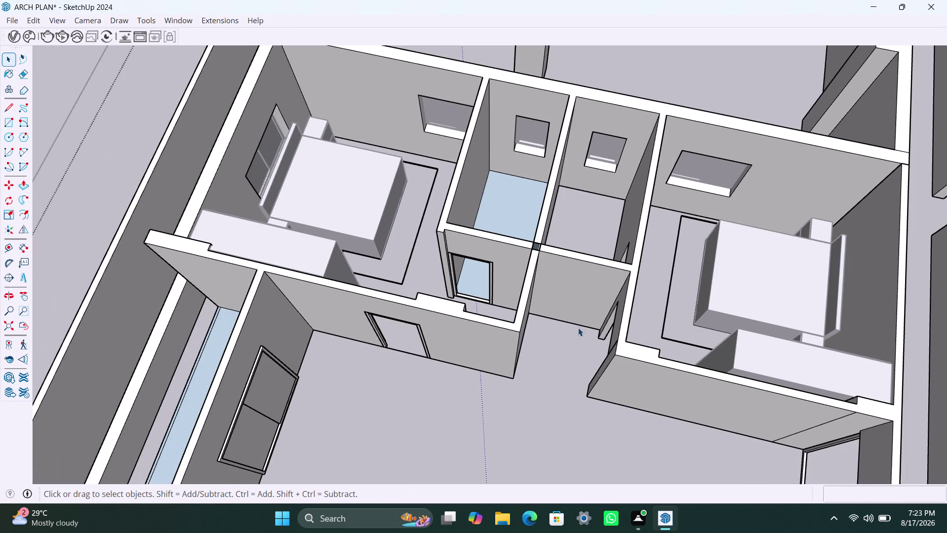
scroll(down, 3)
middle_drag(574, 356, 850, 359)
scroll(up, 3)
middle_drag(624, 247, 647, 256)
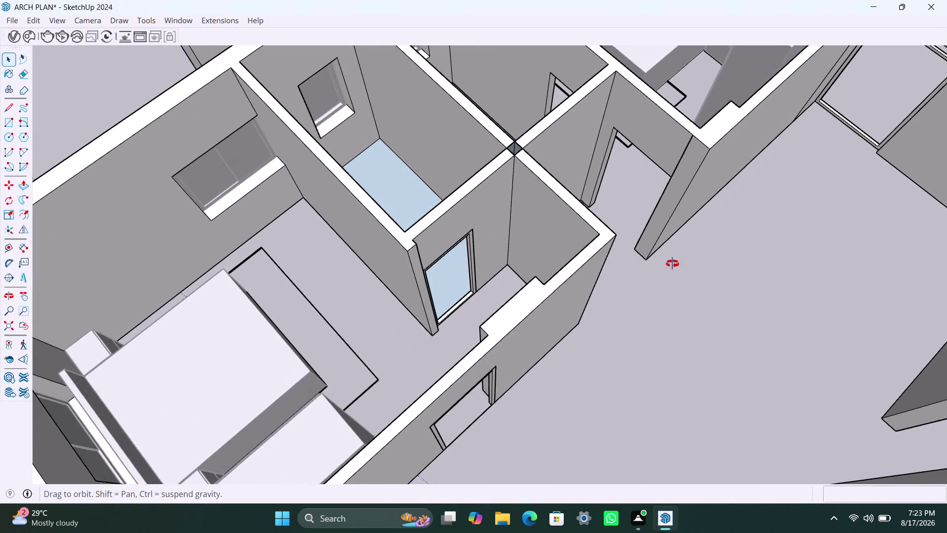
middle_drag(648, 257, 806, 272)
scroll(up, 3)
middle_drag(555, 129, 542, 265)
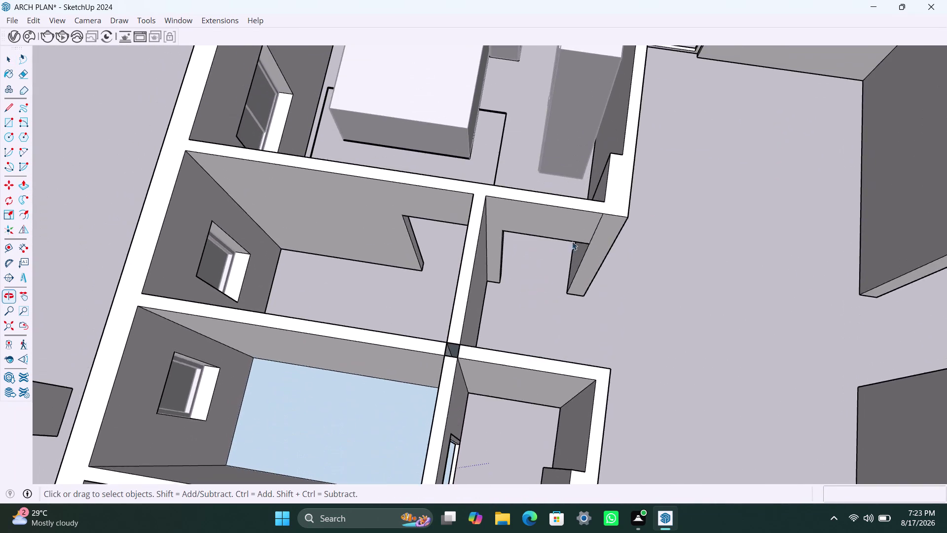
scroll(up, 3)
click(602, 225)
double_click(601, 227)
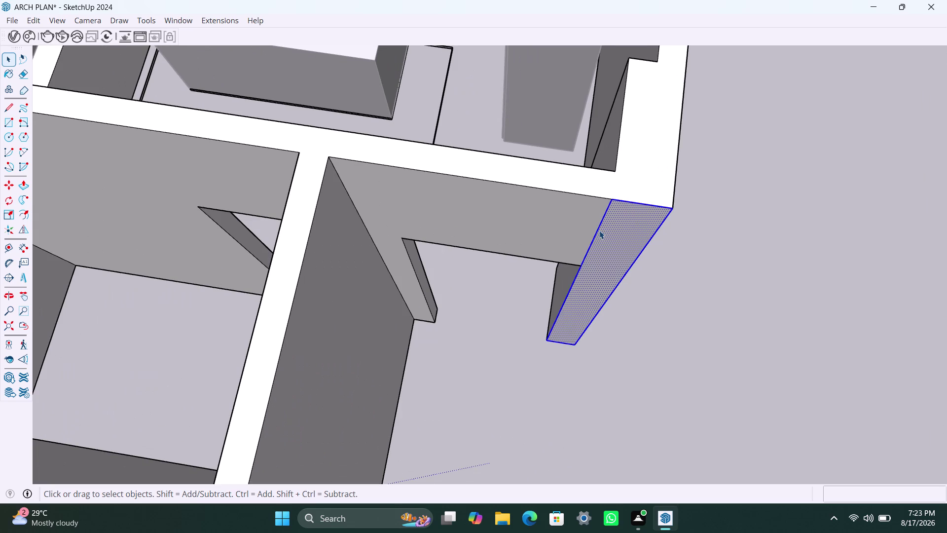
click(598, 231)
click(599, 227)
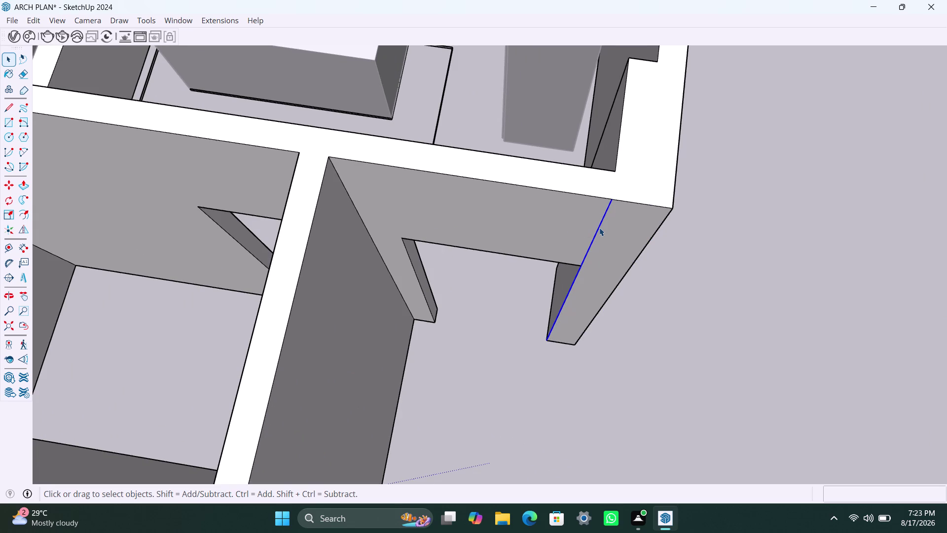
key(Delete)
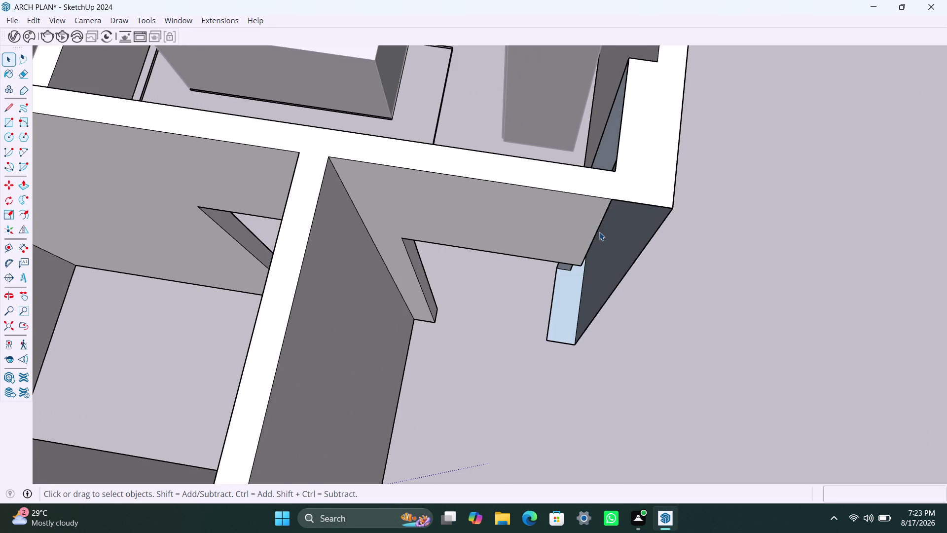
key(ctrl+z)
click(559, 226)
scroll(up, 3)
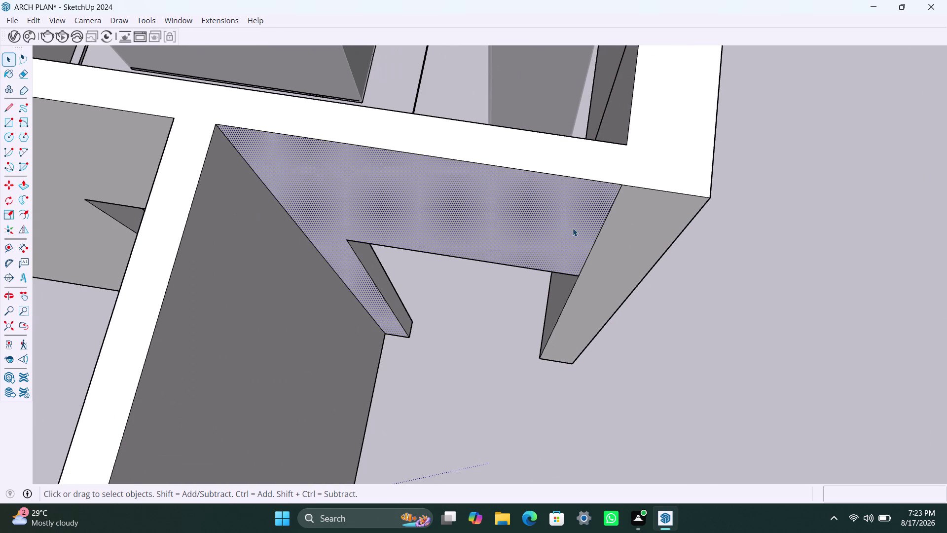
key(p)
click(569, 227)
click(625, 230)
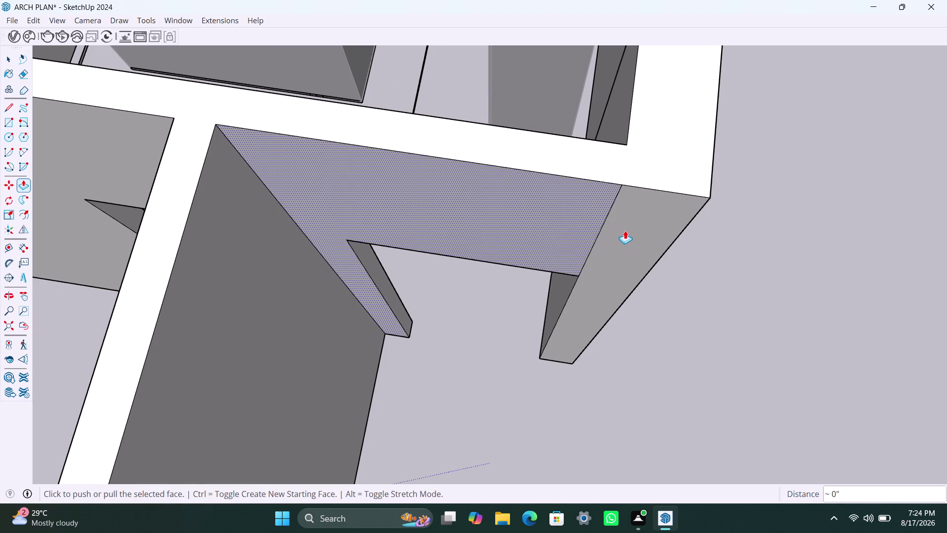
key(space)
click(607, 223)
key(Delete)
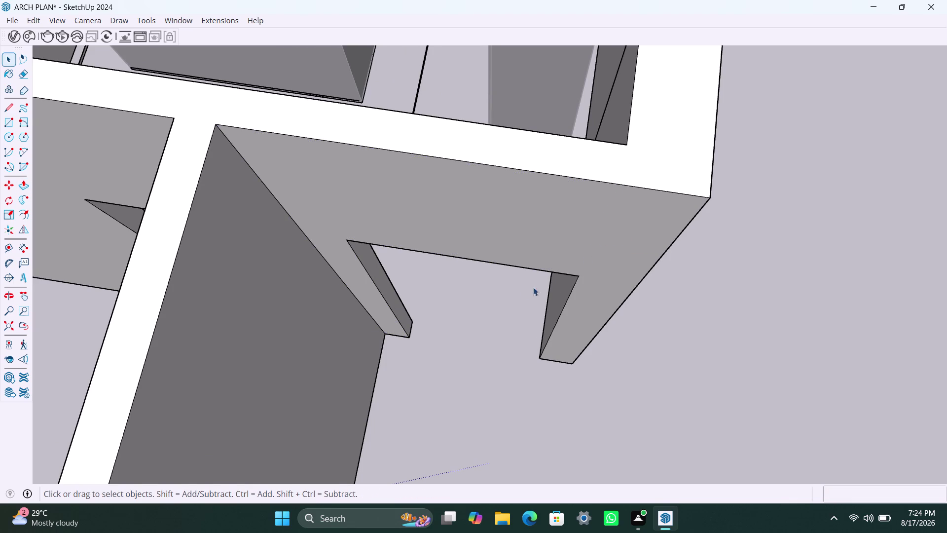
scroll(down, 3)
middle_drag(548, 276, 529, 225)
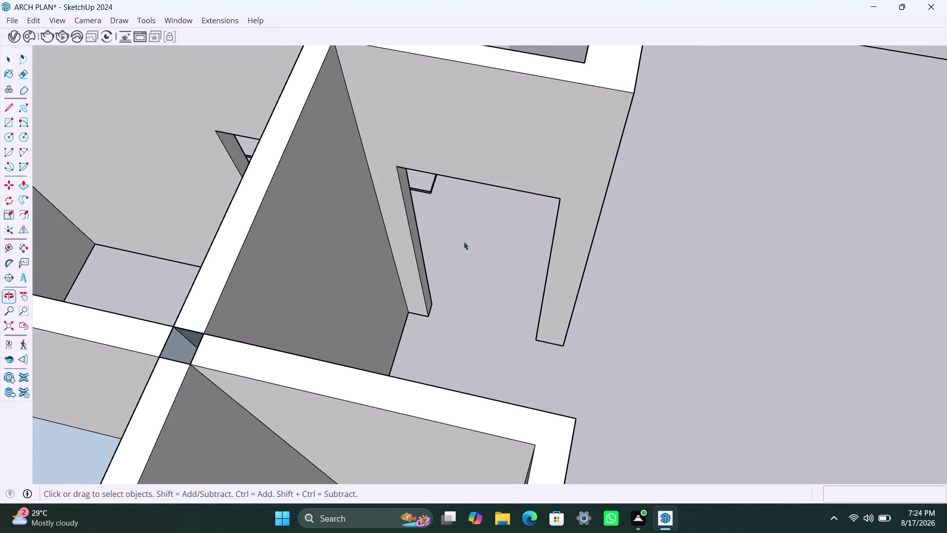
key(r)
Draw the door rectangle on the wall, make it a group, and open it.
click(402, 172)
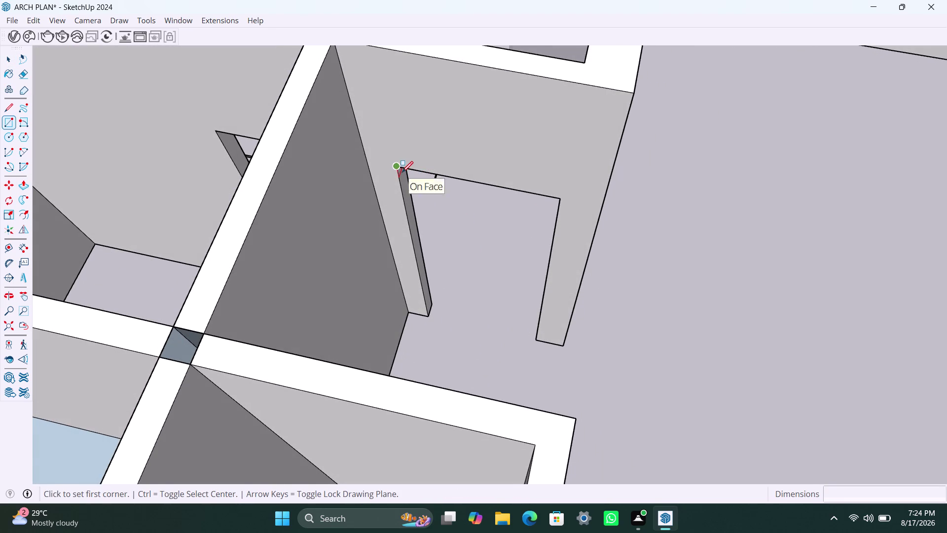
click(534, 336)
key(space)
click(502, 285)
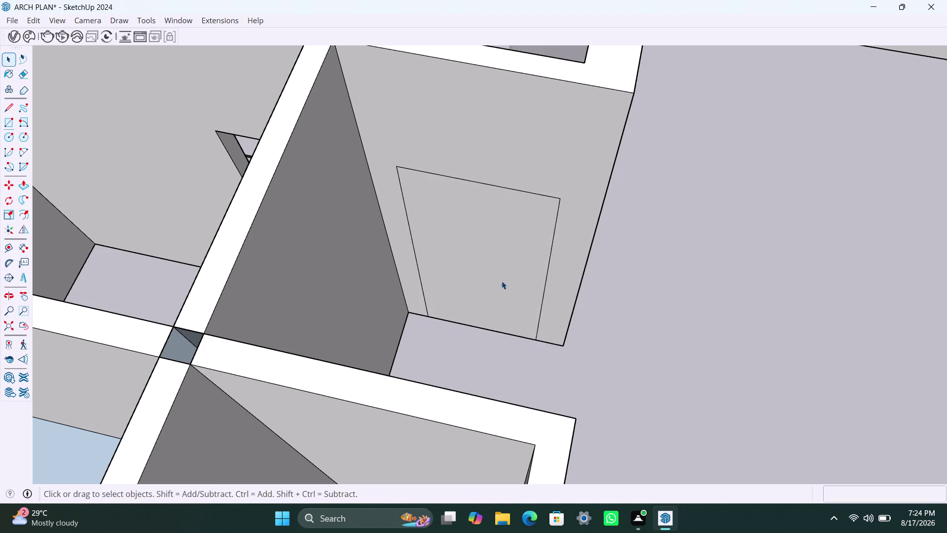
click(501, 280)
right_click(501, 280)
triple_click(483, 280)
right_click(484, 281)
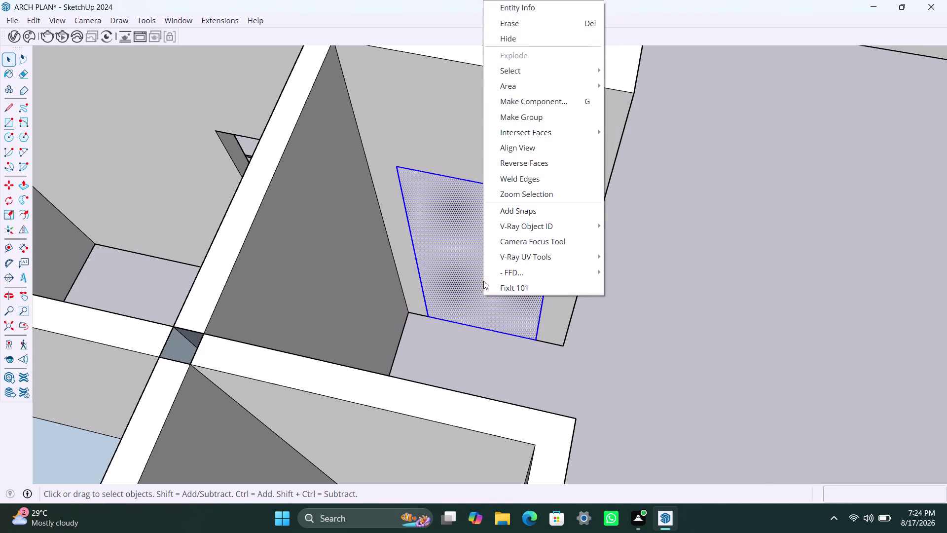
click(553, 123)
triple_click(497, 260)
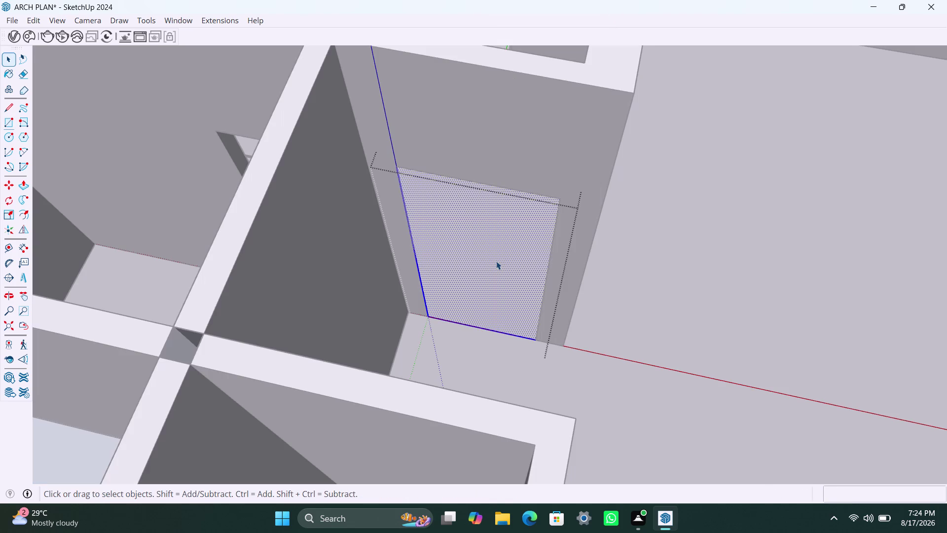
Offset the door outline 2 inches inward.
key(f)
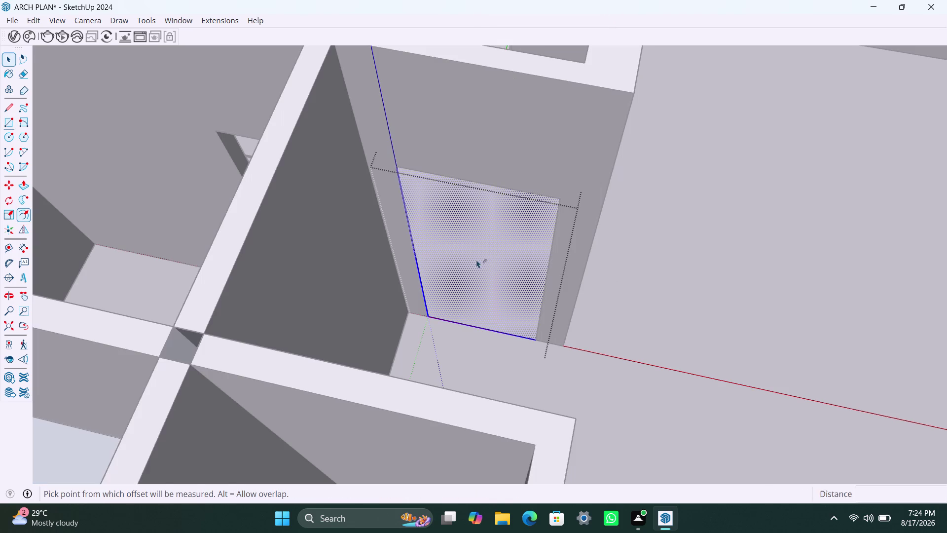
drag(455, 246, 454, 240)
text(2")
key(Return)
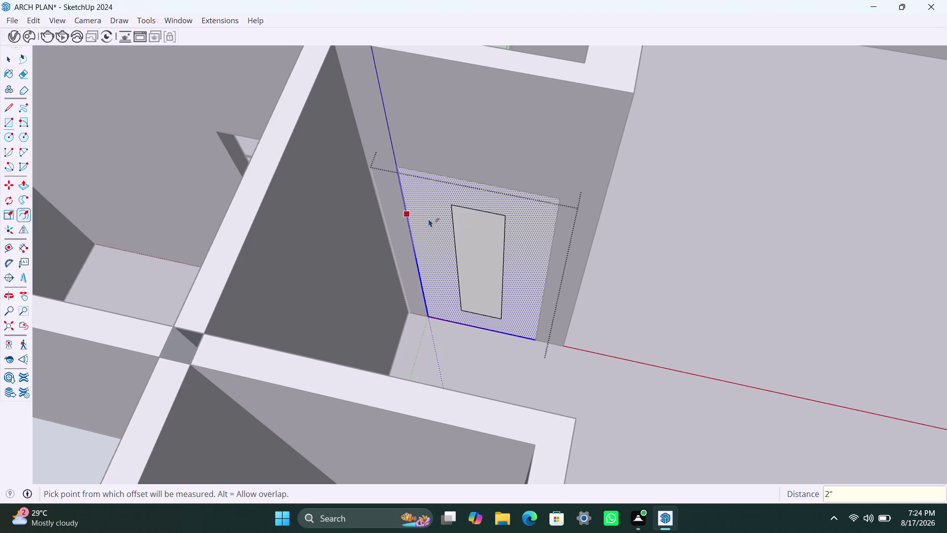
key(space)
click(471, 256)
Move the frame's inner bottom edge down onto the floor line.
scroll(up, 3)
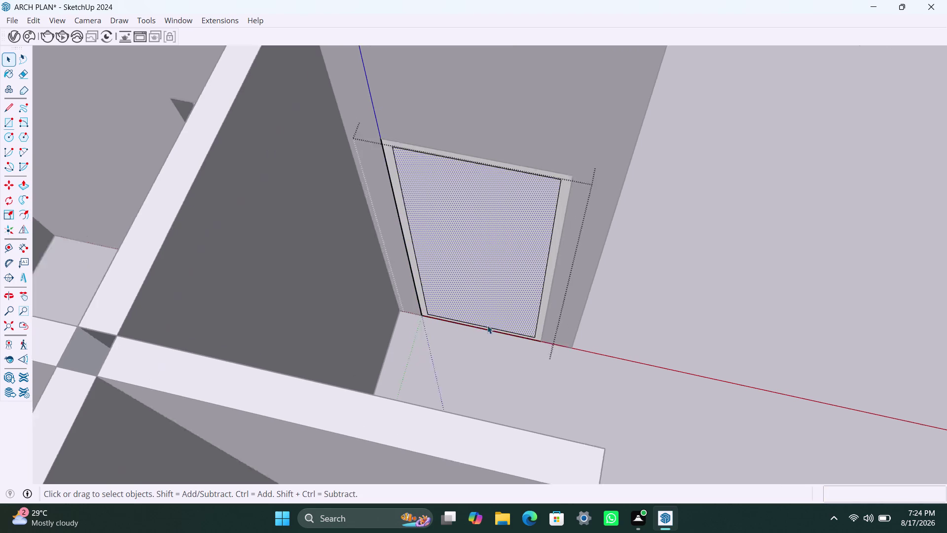
scroll(up, 3)
click(489, 327)
key(m)
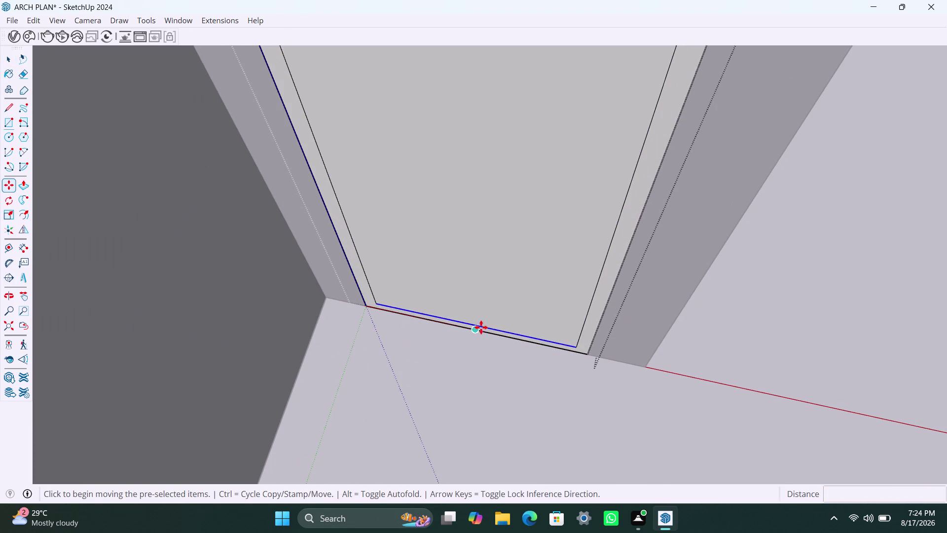
click(481, 327)
click(481, 333)
key(space)
click(510, 266)
key(Delete)
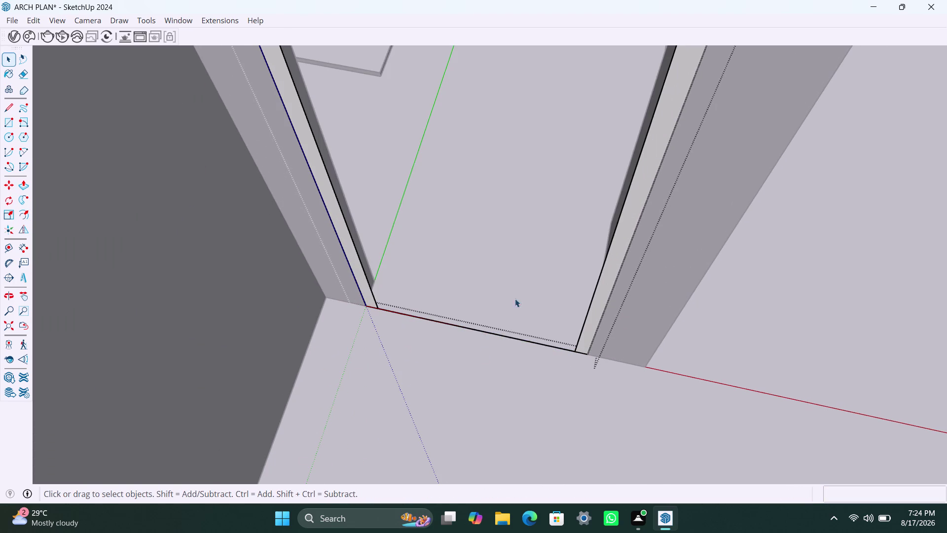
click(613, 263)
Pull the frame's side strips 2 inches out from the wall.
key(p)
click(613, 263)
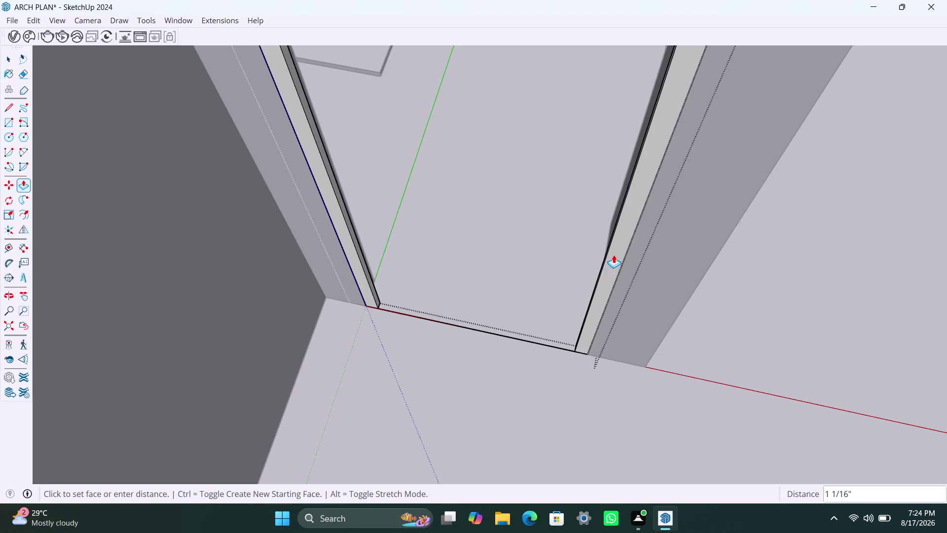
text(2")
key(Return)
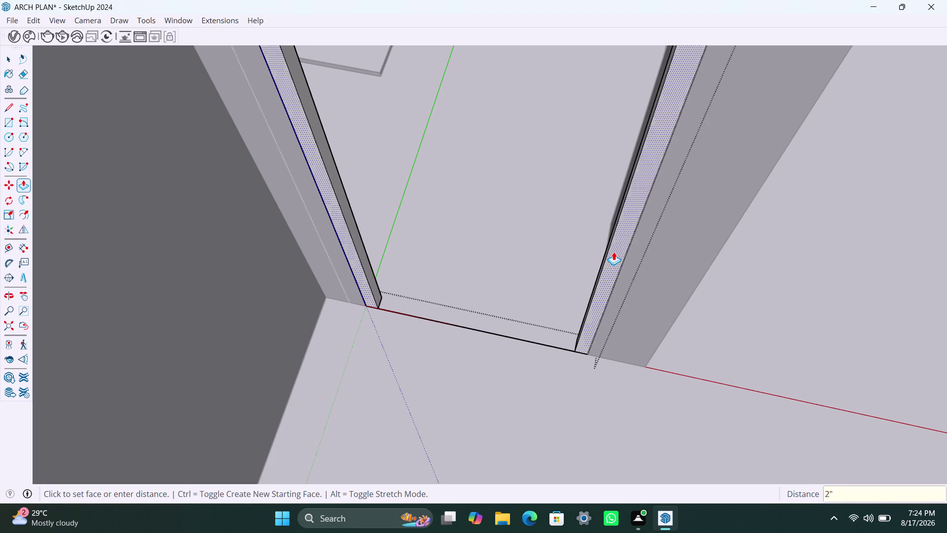
key(space)
key(space)
click(752, 330)
scroll(down, 3)
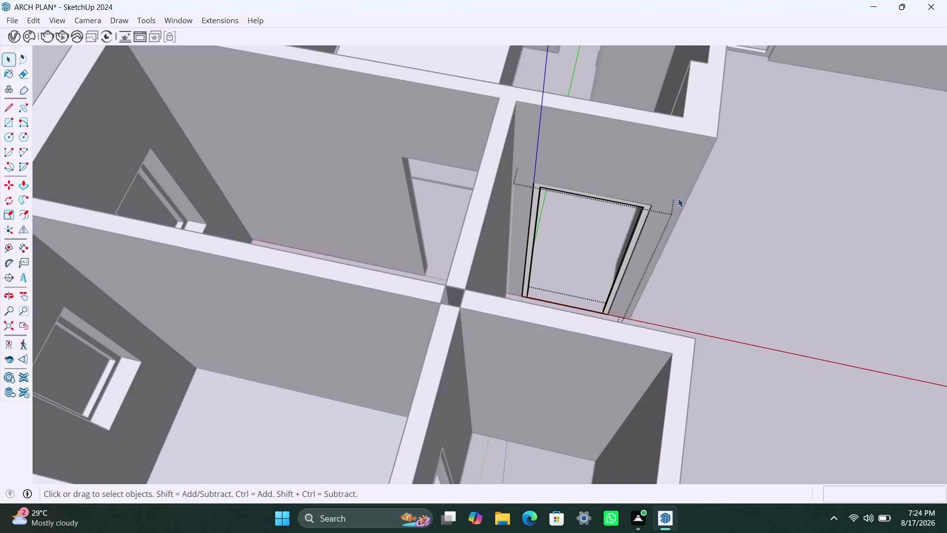
Orbit across the house to face the wall with the doorway openings.
scroll(down, 3)
middle_drag(642, 255, 637, 256)
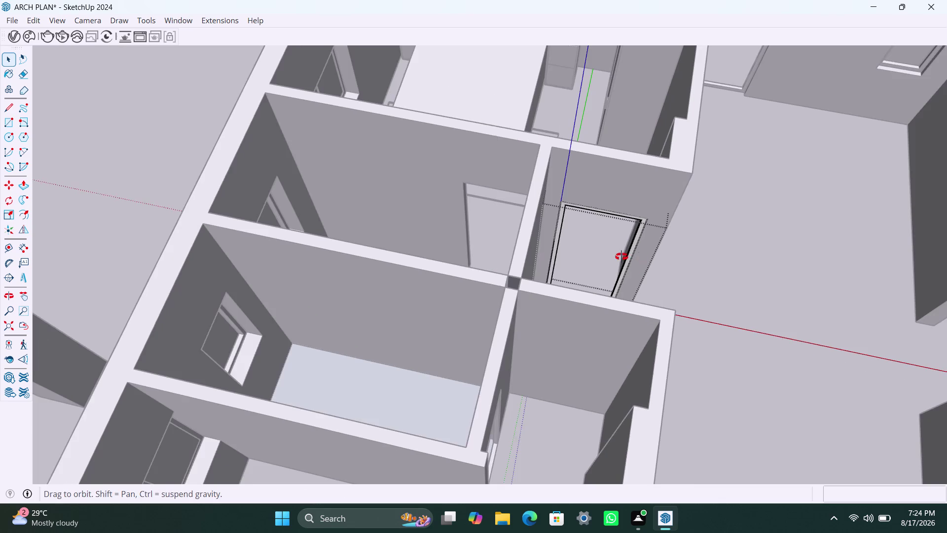
middle_drag(637, 256, 385, 258)
scroll(down, 3)
middle_drag(599, 243, 443, 254)
scroll(up, 3)
middle_drag(557, 275, 556, 276)
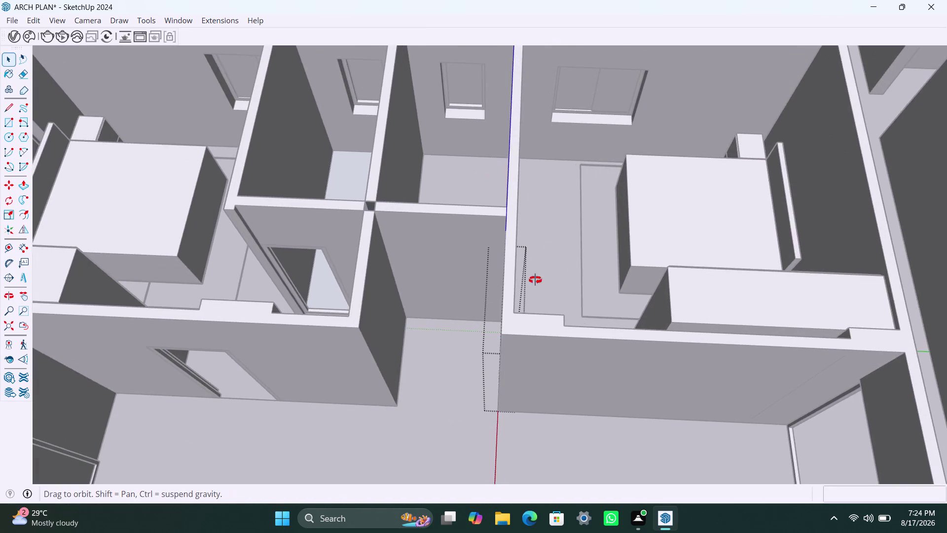
middle_drag(556, 276, 352, 247)
scroll(up, 3)
middle_drag(546, 271, 367, 267)
click(514, 311)
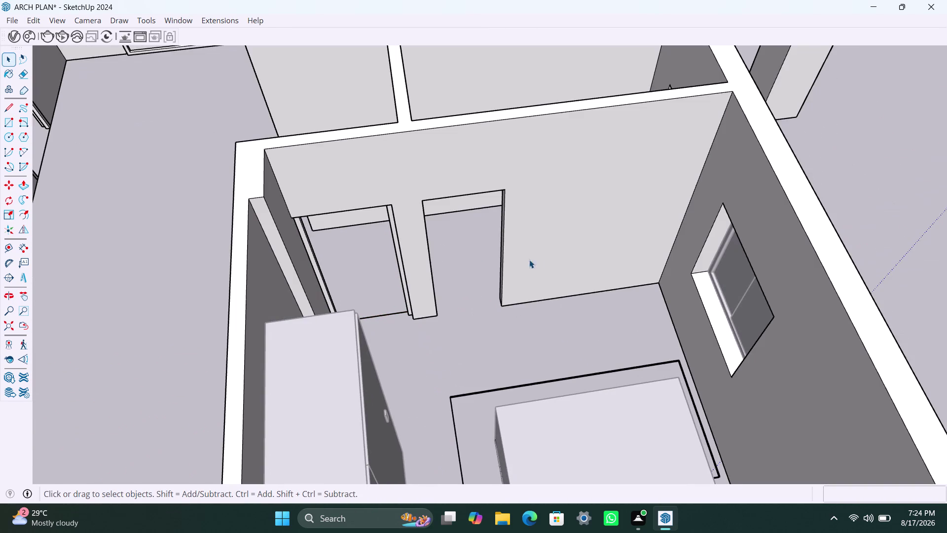
middle_drag(550, 260, 457, 211)
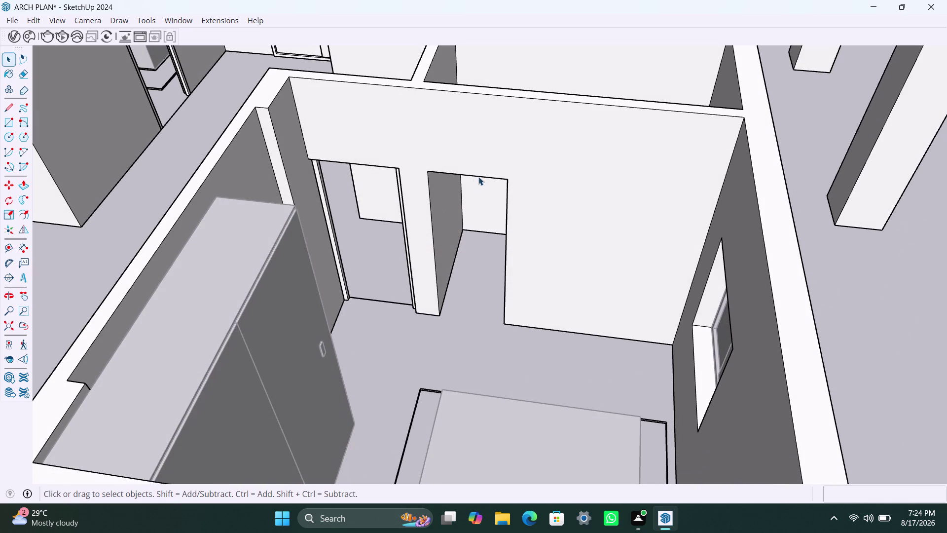
Draw a rectangle across the doorway and select the new face.
key(r)
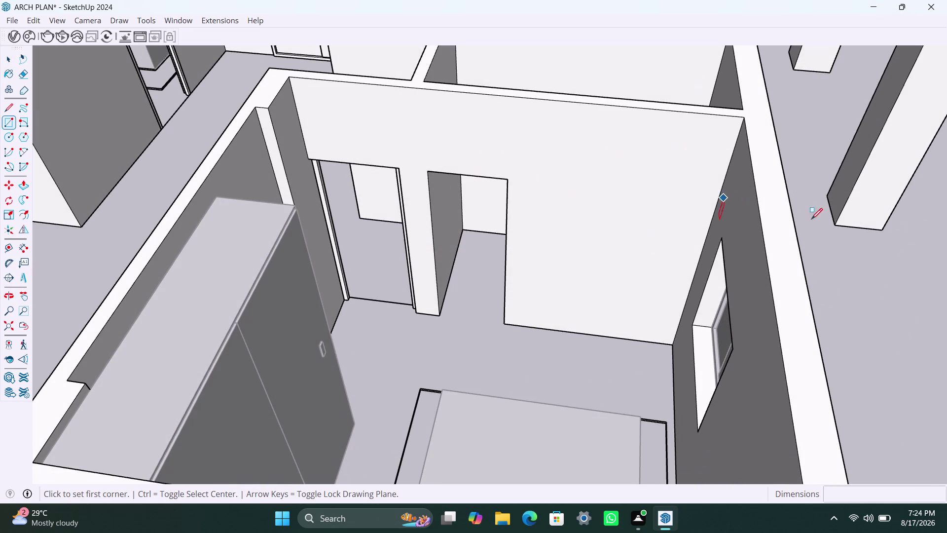
click(429, 171)
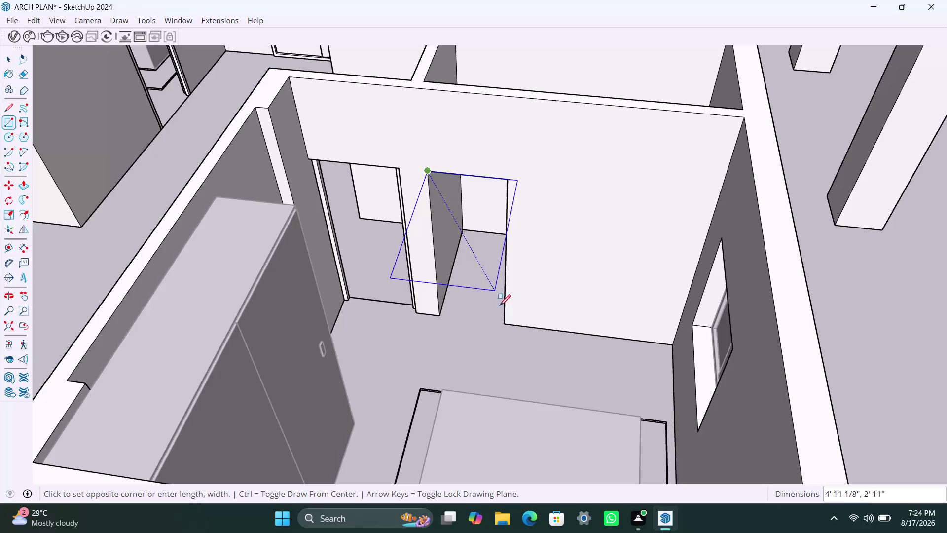
click(505, 322)
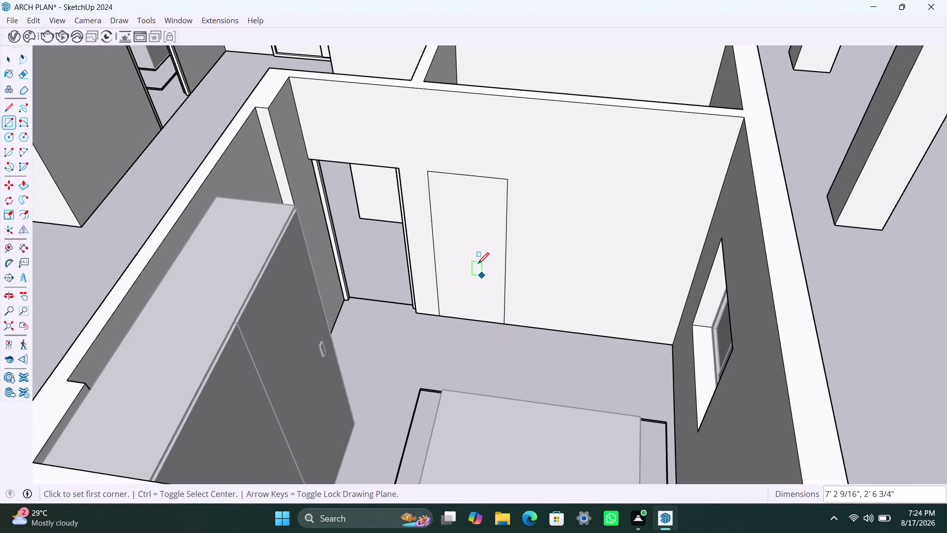
key(space)
double_click(477, 263)
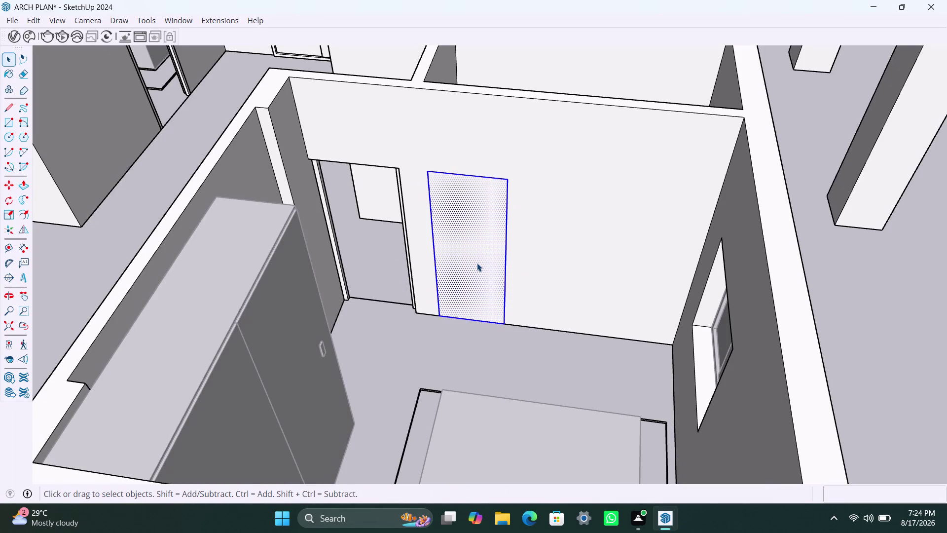
Offset the doorway outline 2 inches inward and delete the inner face.
key(f)
click(455, 241)
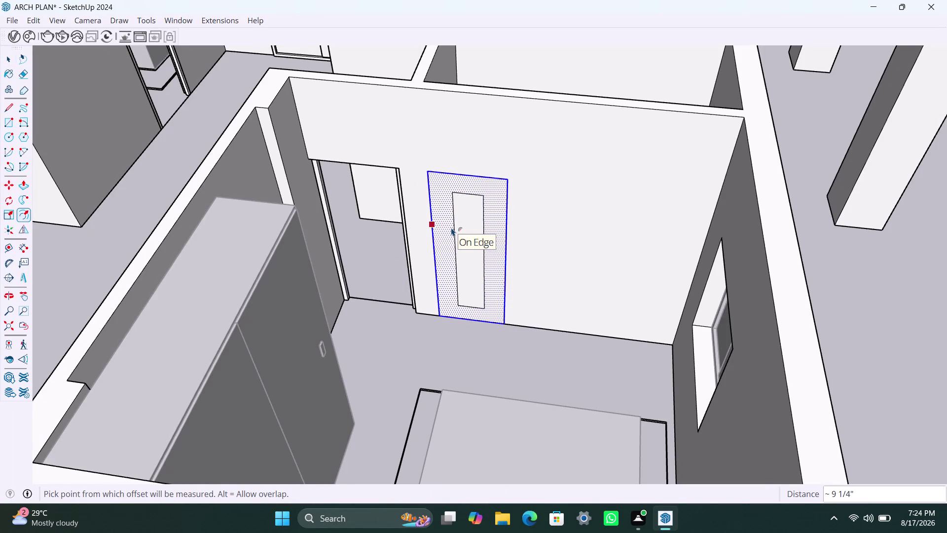
key(2)
key(shift+quotedbl)
key(Return)
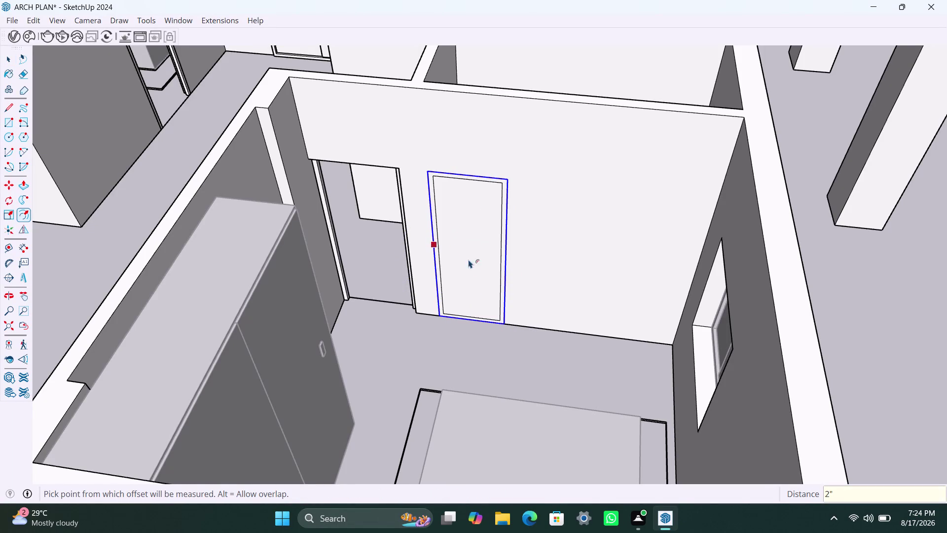
scroll(up, 3)
key(space)
click(480, 266)
key(Delete)
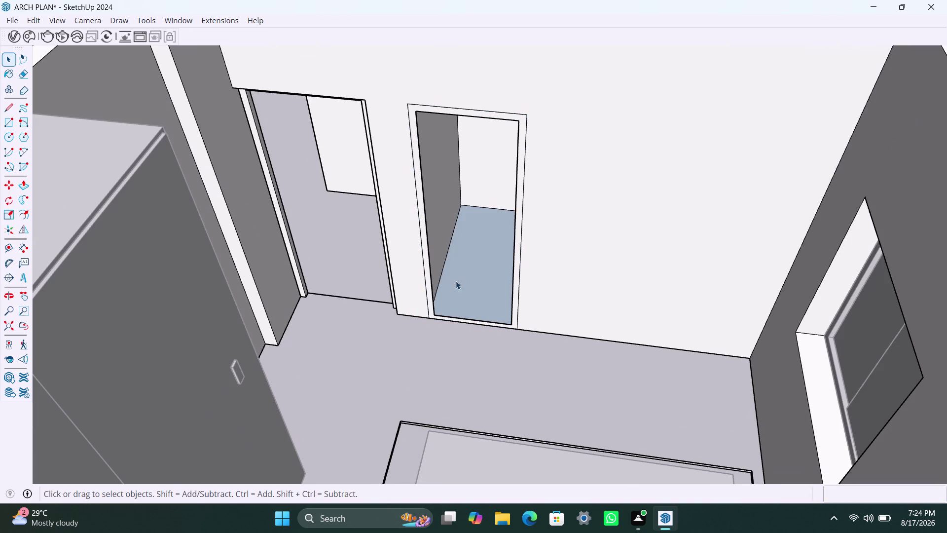
scroll(up, 3)
click(433, 280)
Try pulling the left frame strip outward, cancelling each attempt.
key(p)
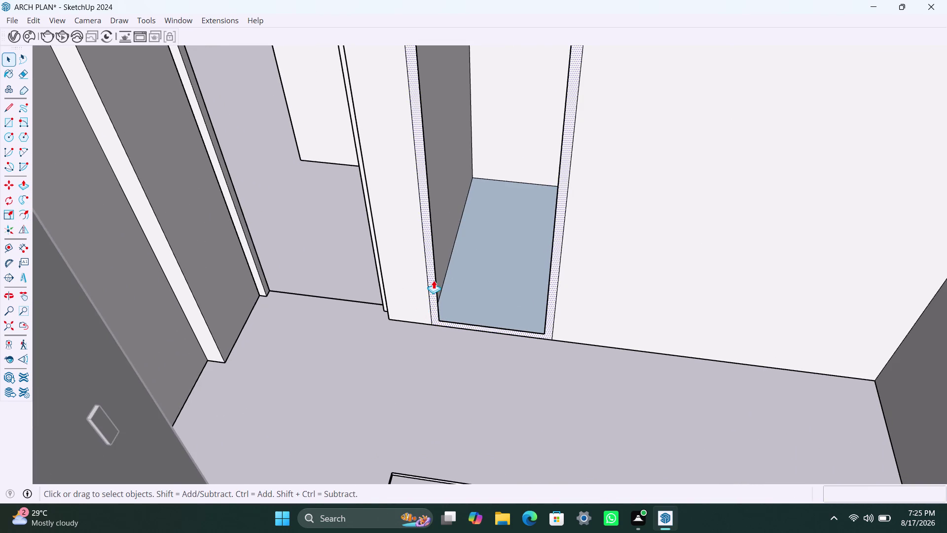
click(433, 280)
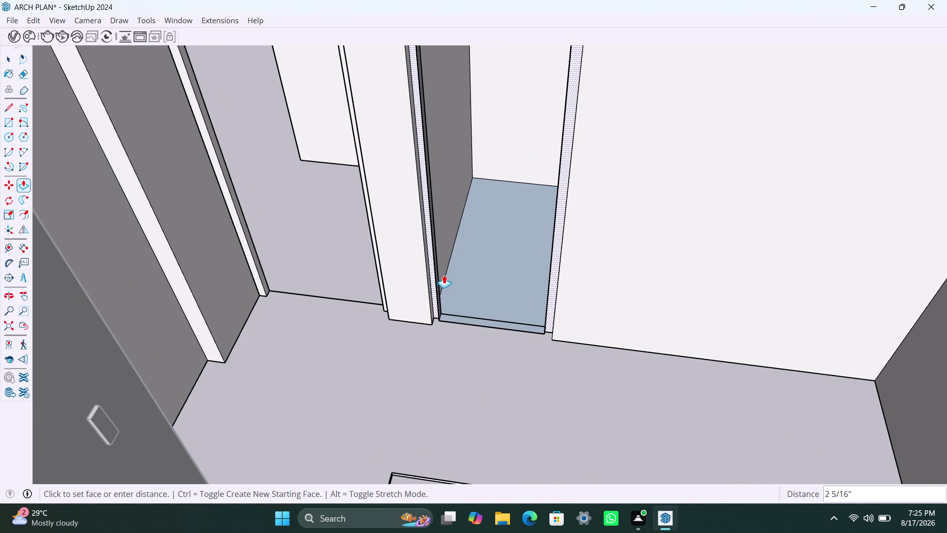
key(Escape)
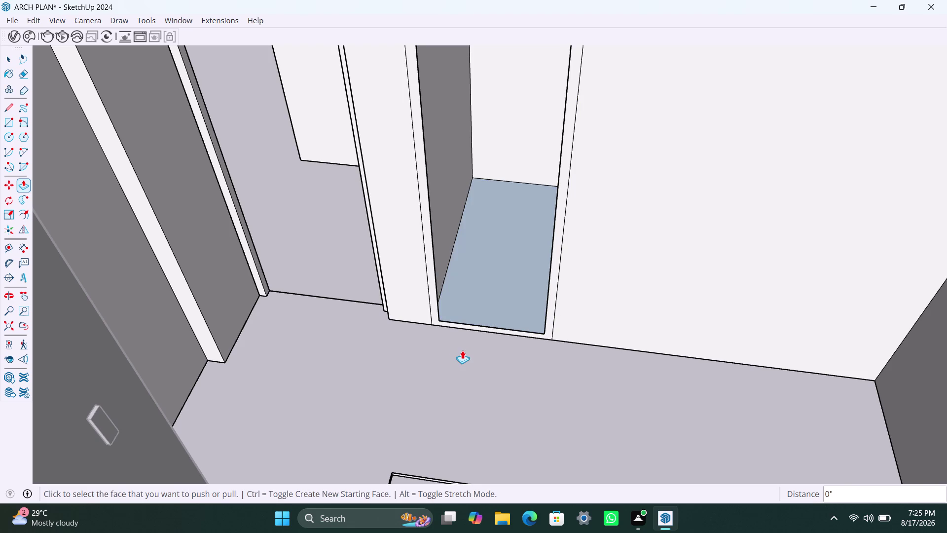
key(space)
click(434, 290)
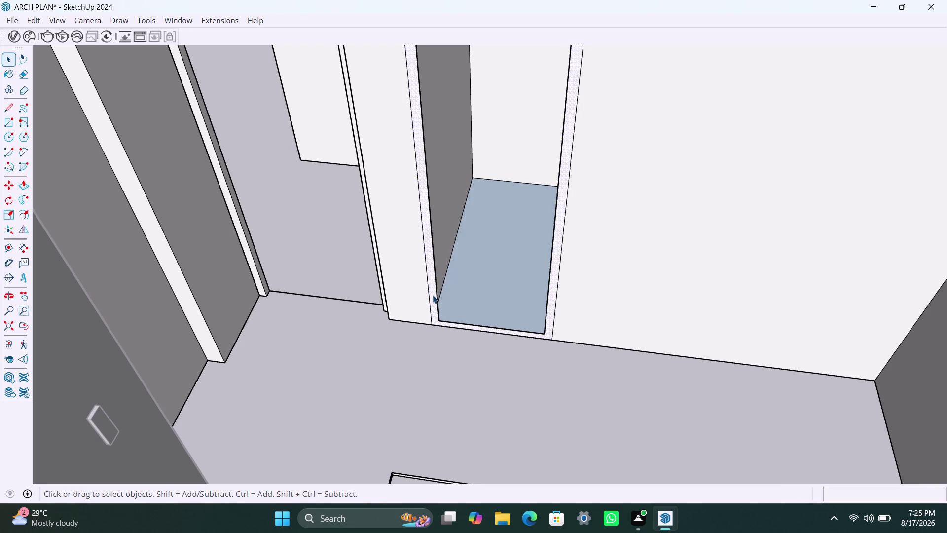
key(p)
click(433, 295)
key(Escape)
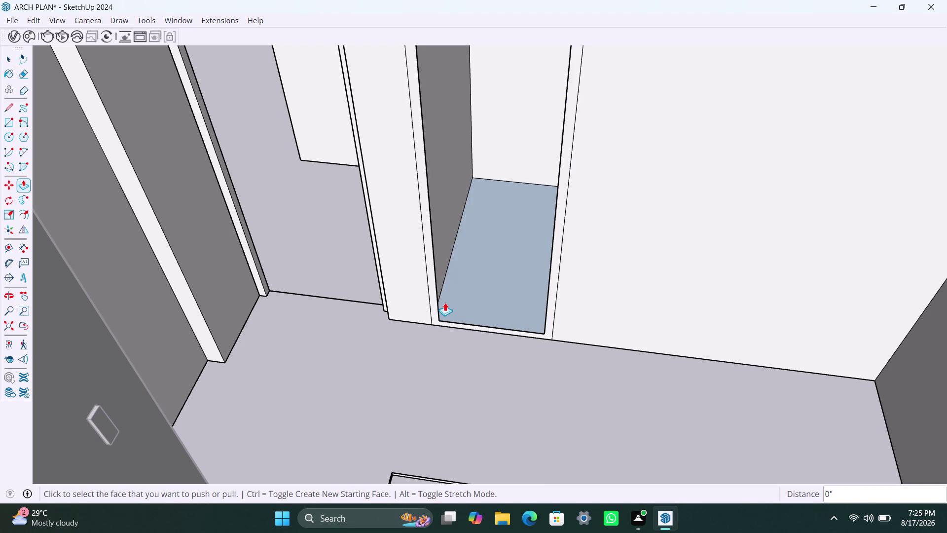
Try pulling the right frame strip outward, then cancel.
scroll(down, 3)
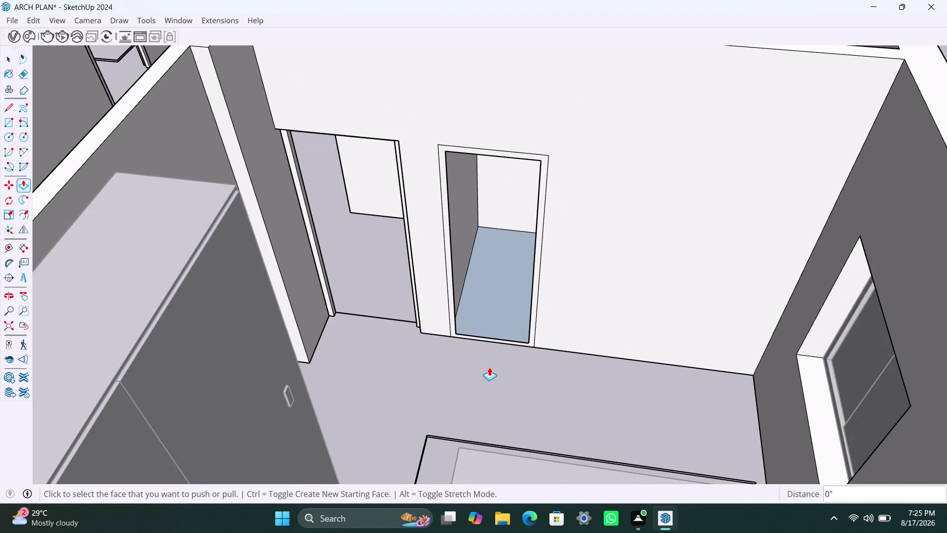
scroll(up, 3)
scroll(up, 3)
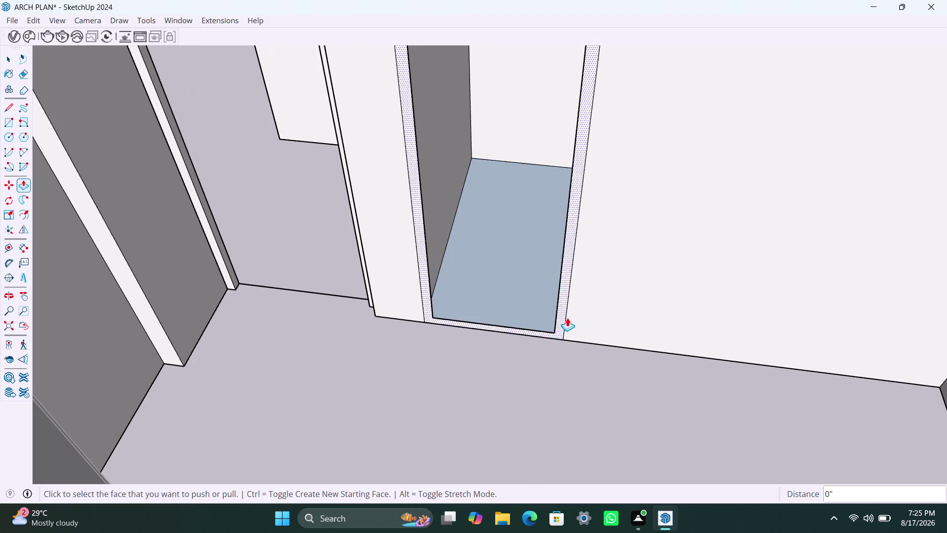
click(562, 319)
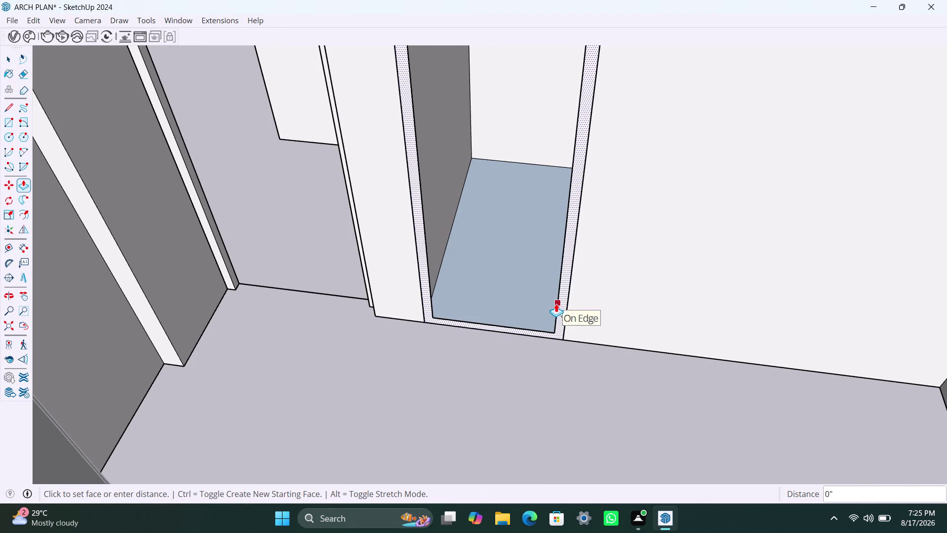
key(Escape)
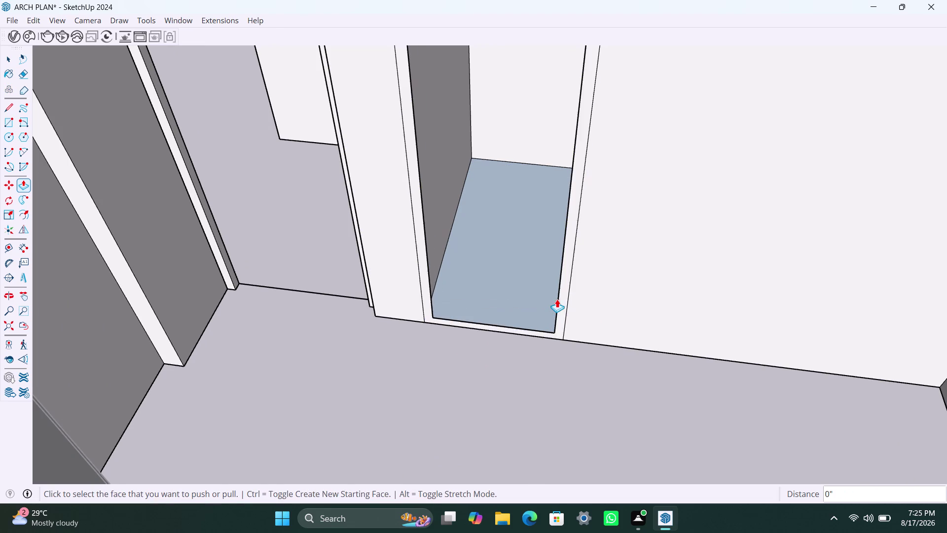
scroll(down, 3)
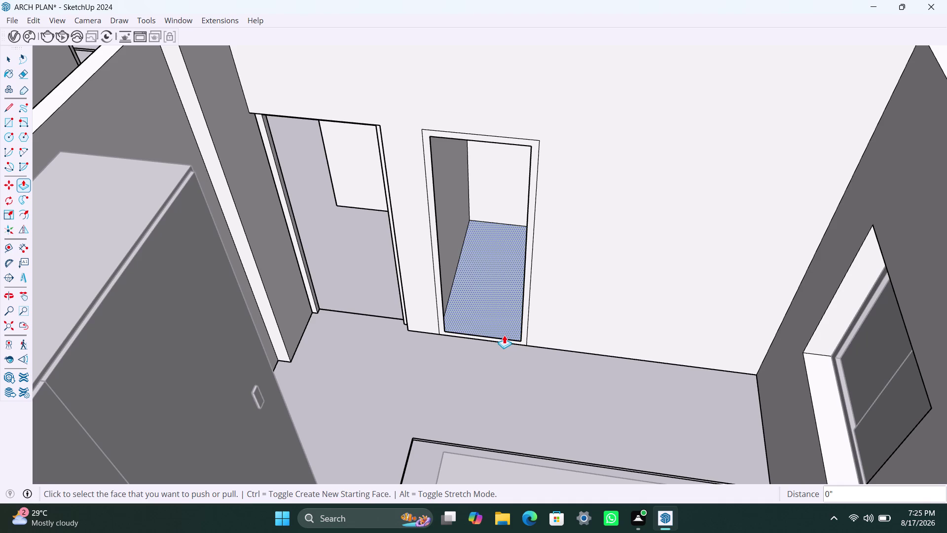
Undo the last change and delete the face covering the doorway.
key(ctrl+z)
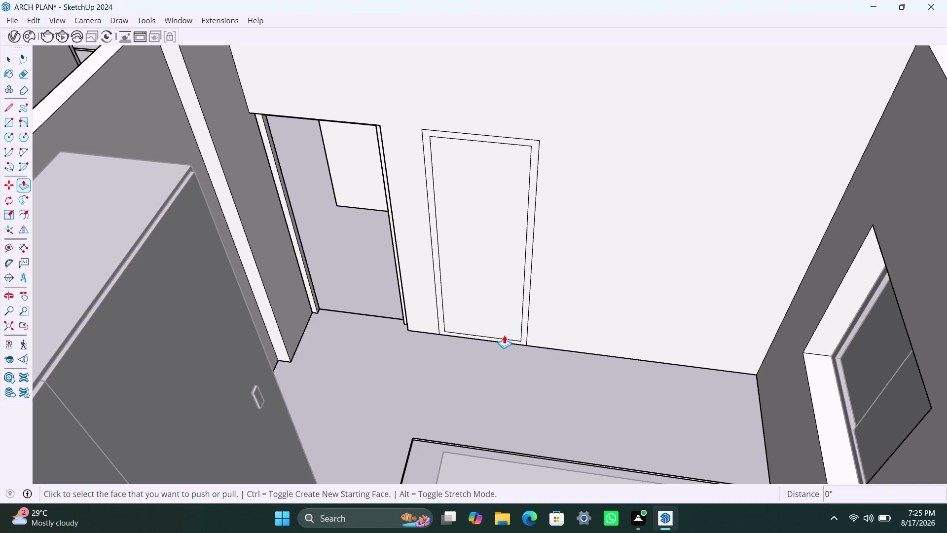
key(space)
click(469, 302)
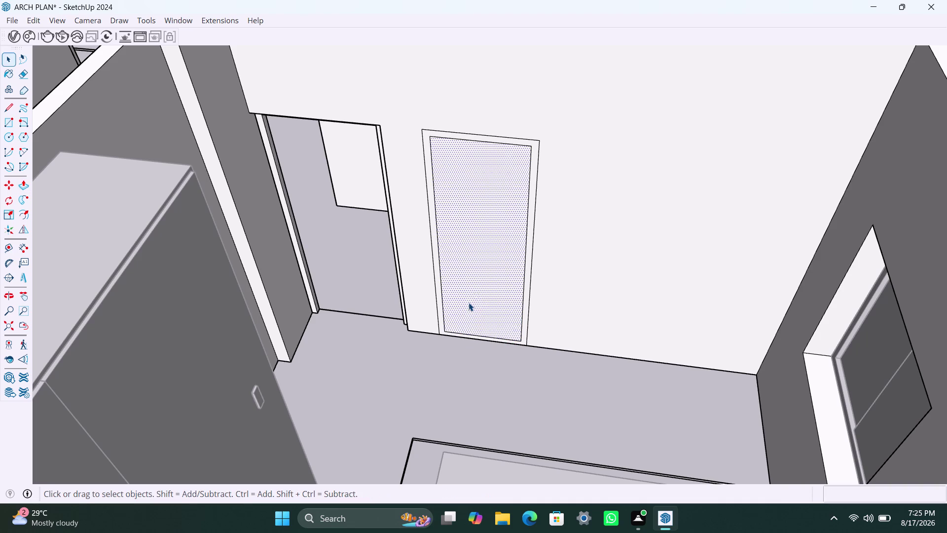
key(Delete)
scroll(up, 3)
scroll(up, 3)
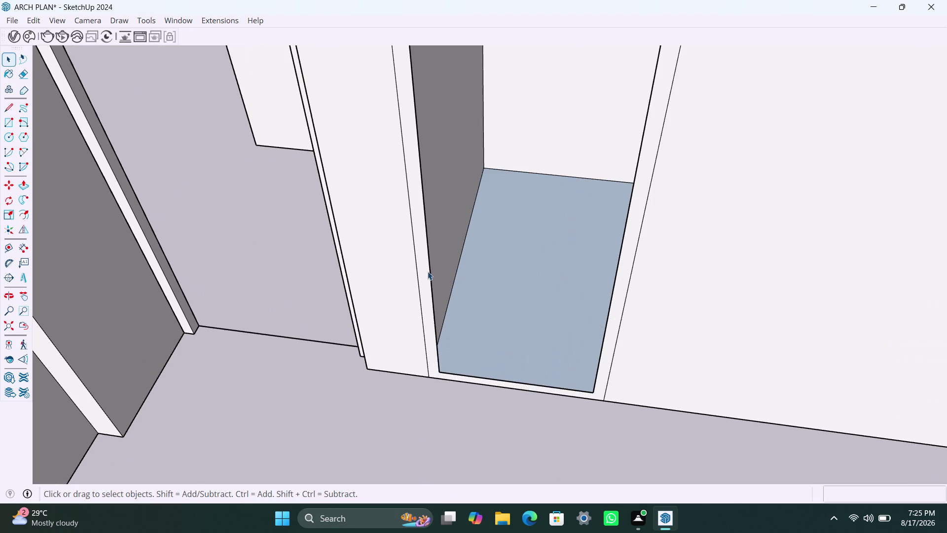
Trial-pull the left and right jamb faces together, then cancel.
click(420, 285)
click(426, 286)
key(p)
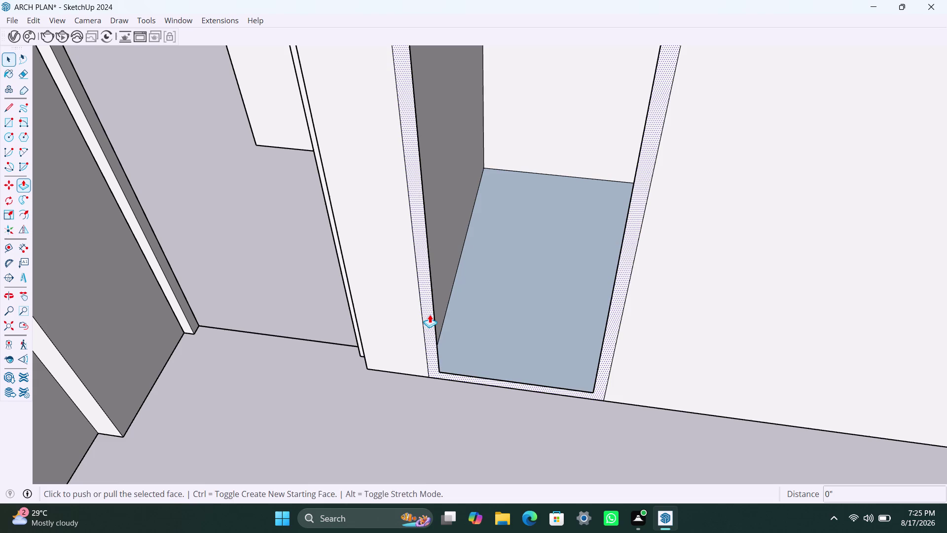
click(429, 314)
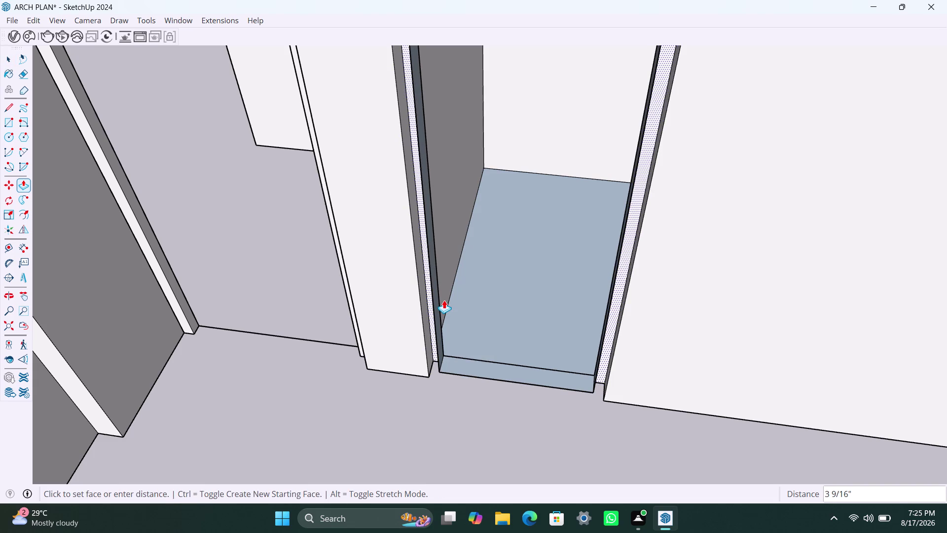
key(Escape)
scroll(down, 3)
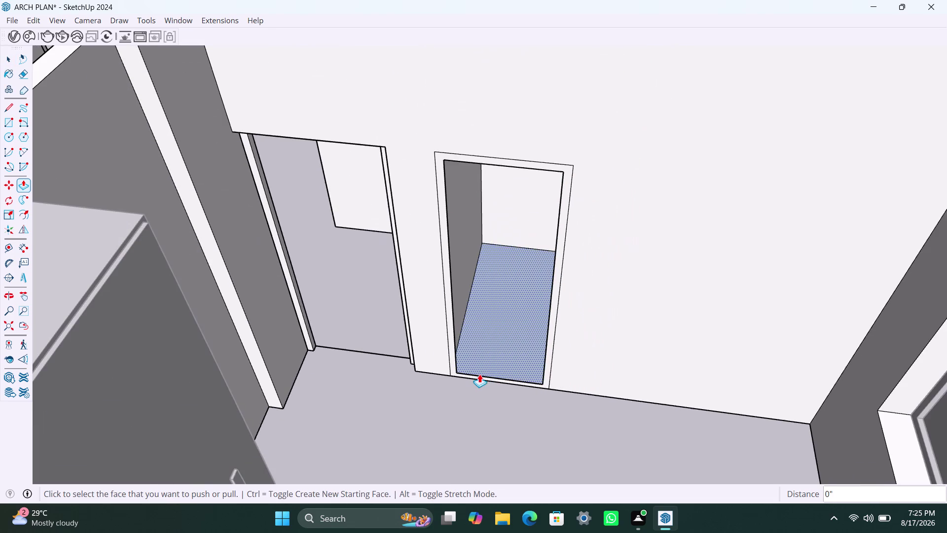
scroll(down, 3)
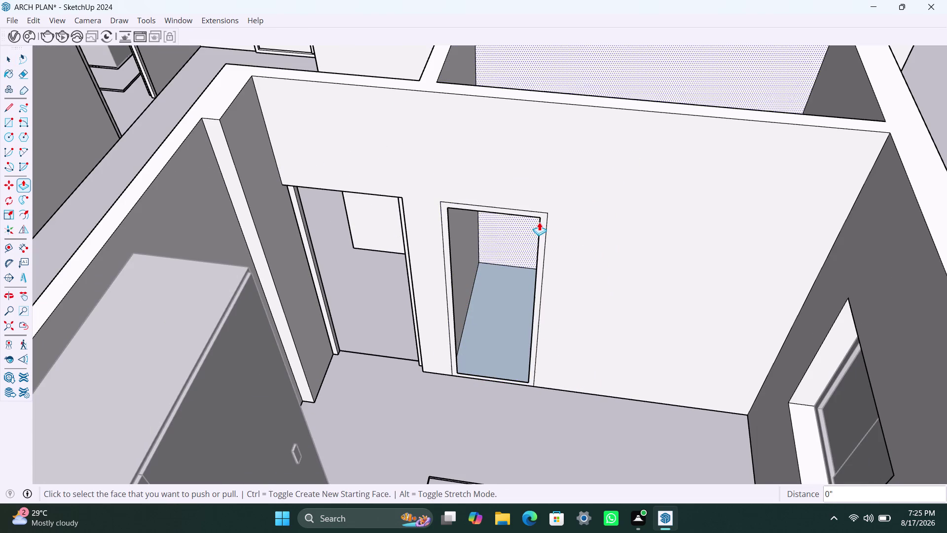
Cancel a trial frame pull, then undo four times back to the flat doorway.
click(542, 231)
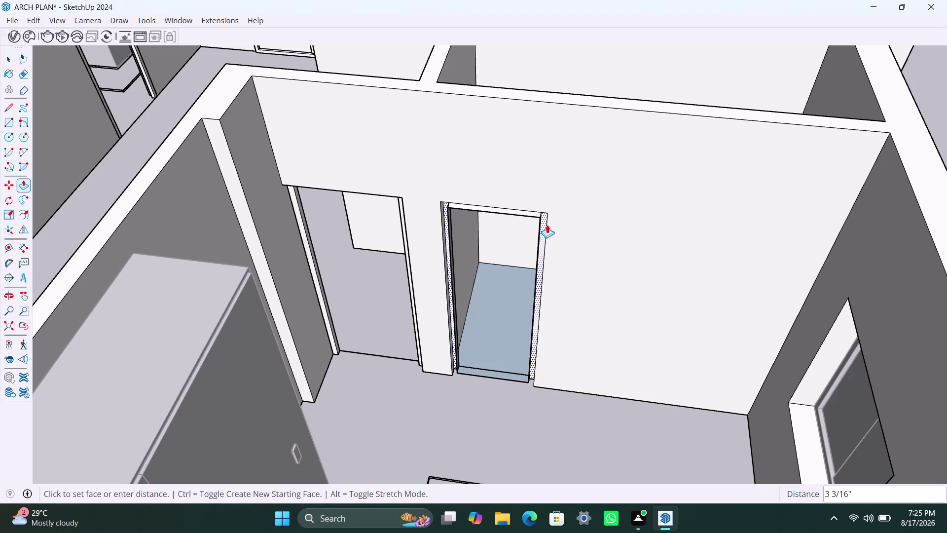
scroll(up, 3)
scroll(up, 3)
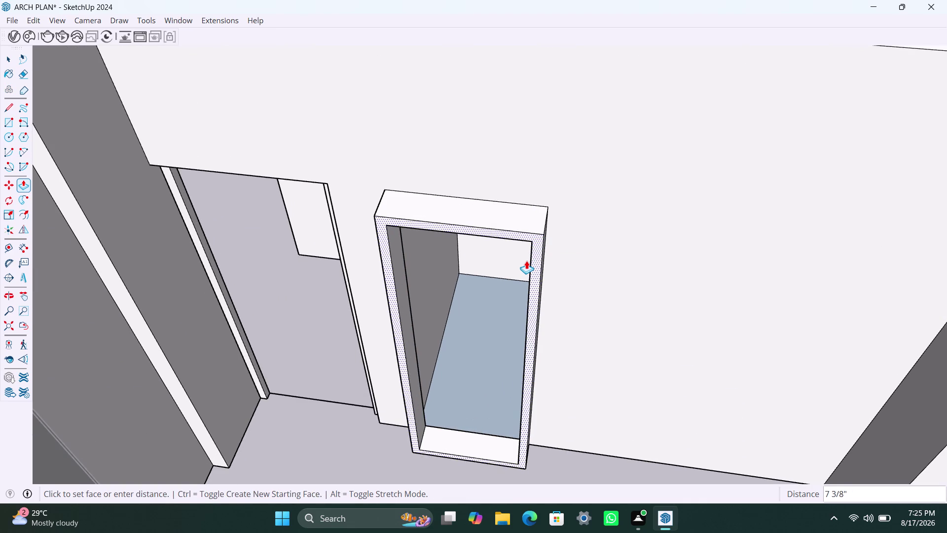
key(Escape)
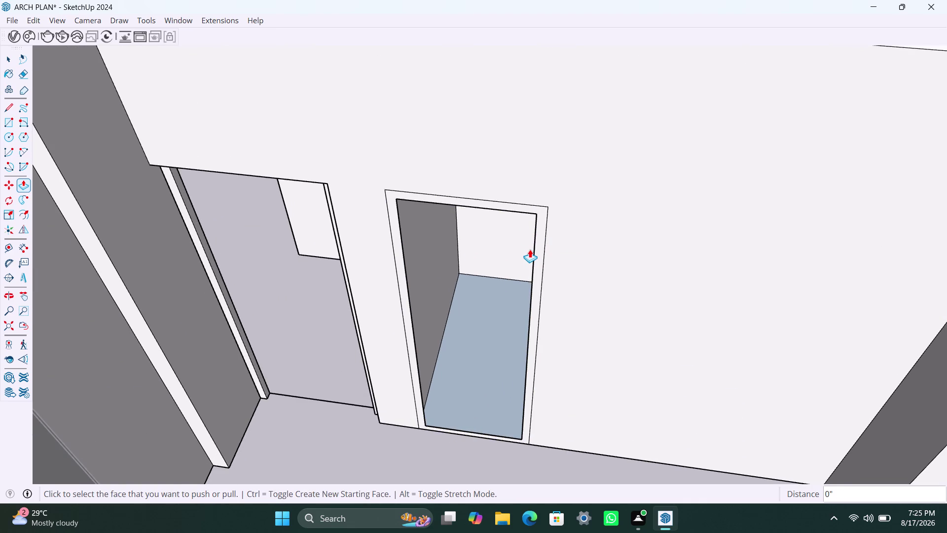
key(ctrl+z)
key(ctrl+z)
key(ctrl+z)
key(ctrl+z)
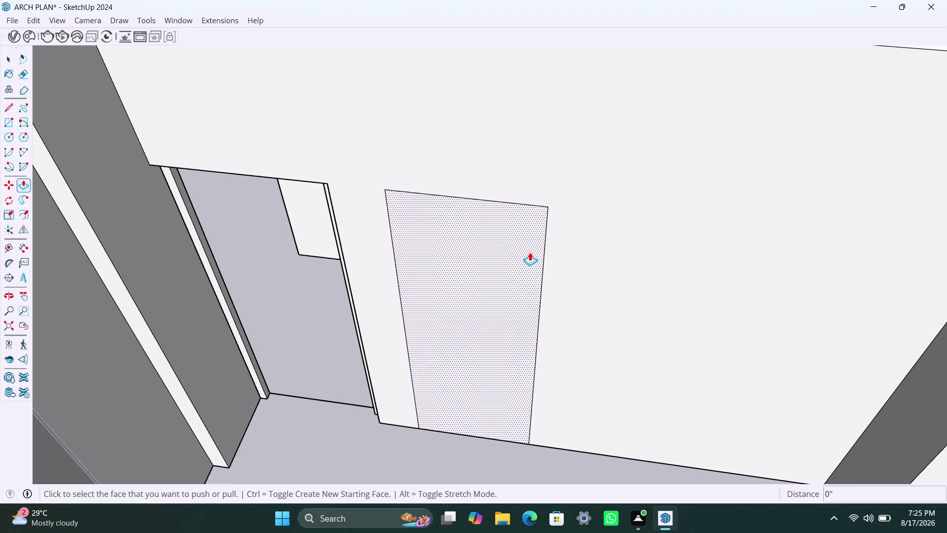
Draw a rectangle covering the doorway from its top corner to its bottom corner.
key(space)
key(r)
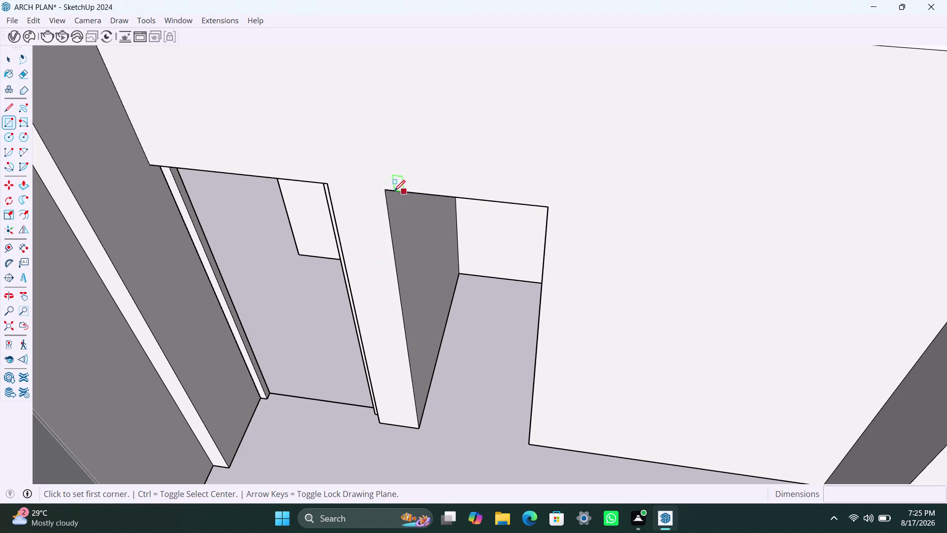
click(392, 193)
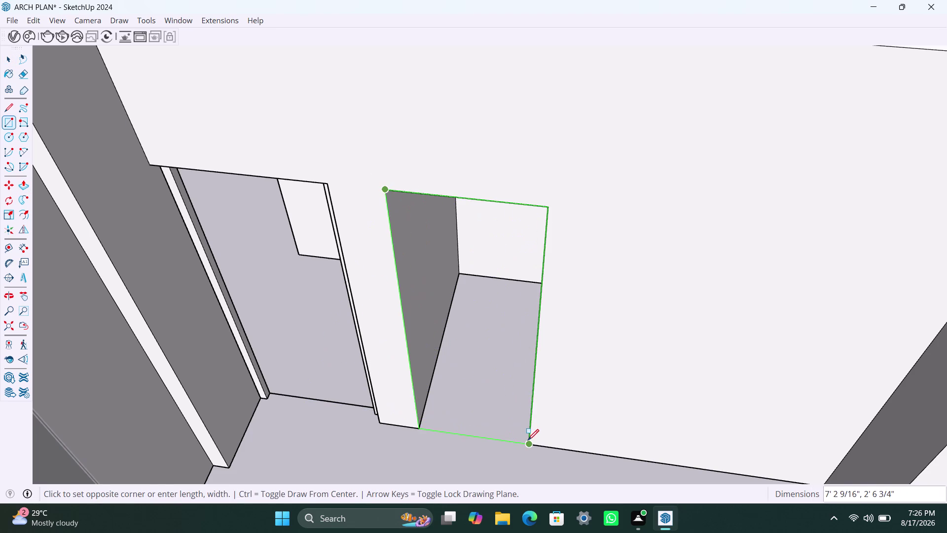
click(528, 440)
key(v)
drag(490, 364, 491, 357)
click(491, 353)
key(v)
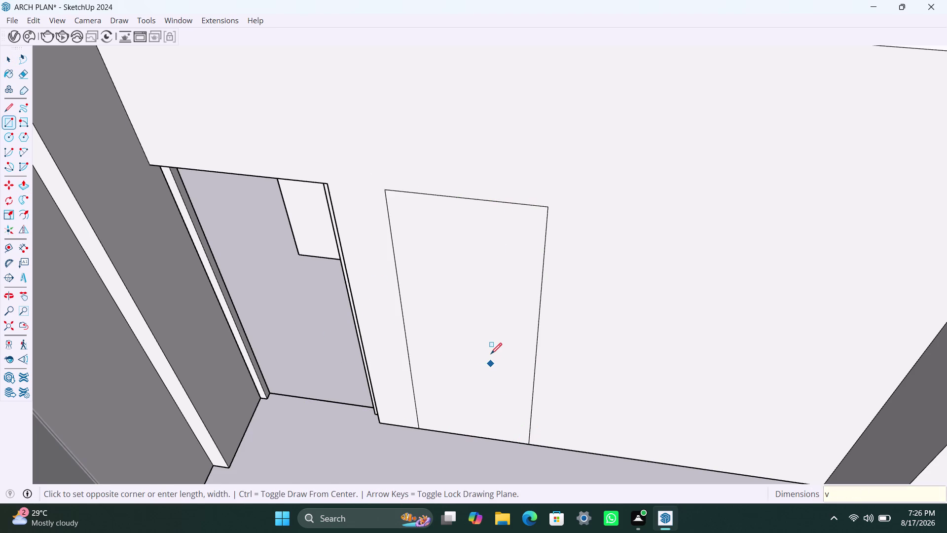
Select the doorway rectangle with its edges and make it a group.
key(space)
key(space)
key(space)
double_click(491, 351)
right_click(491, 351)
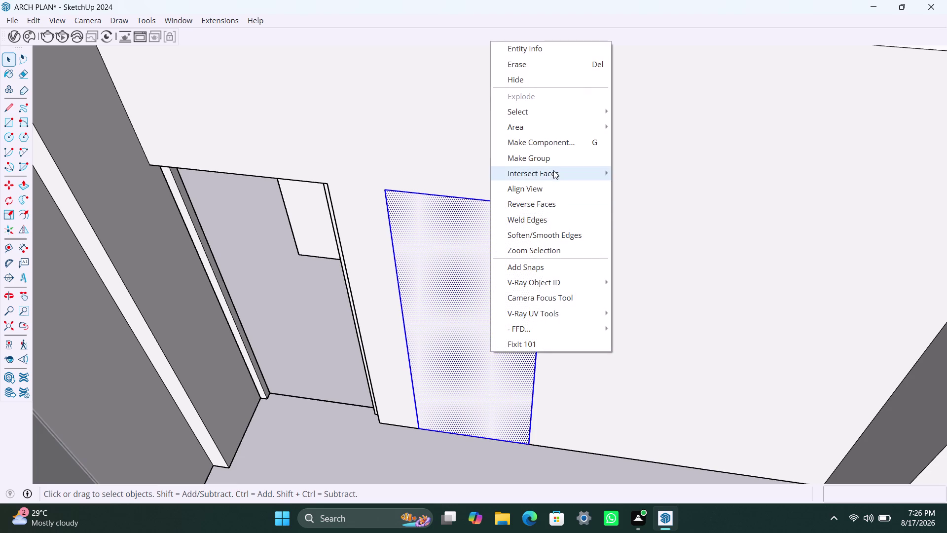
click(553, 159)
Inside the group, offset the rectangle 2" inward and delete the centre face.
double_click(461, 331)
click(457, 327)
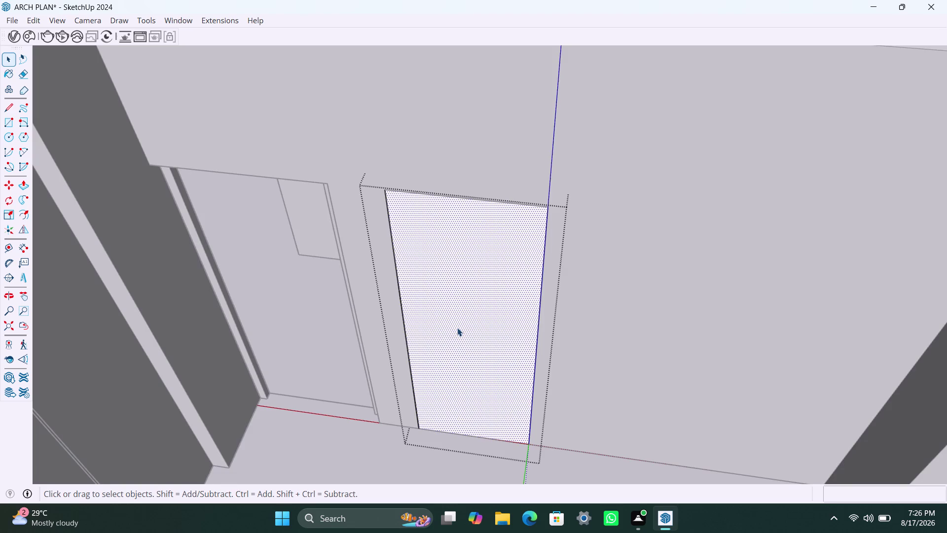
key(f)
click(438, 310)
key(2)
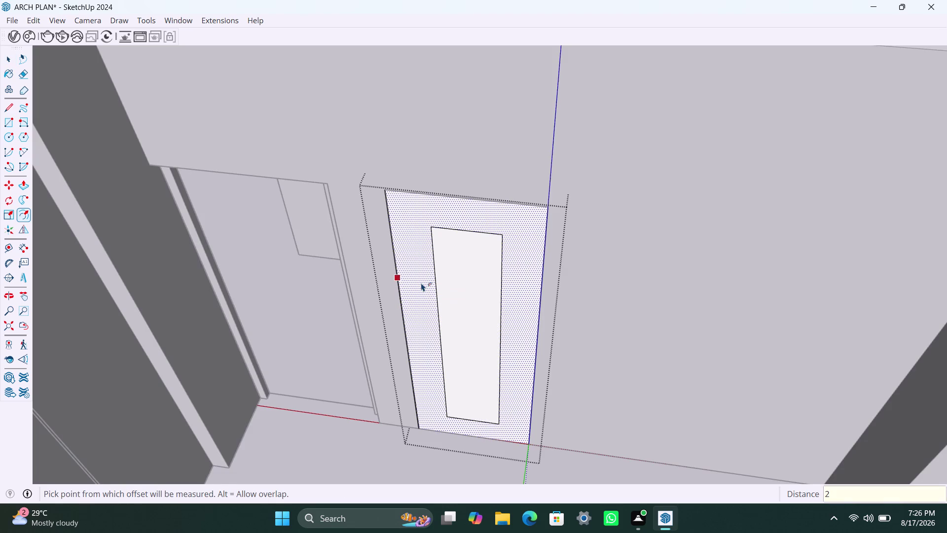
key(shift+quotedbl)
key(Return)
key(space)
click(444, 317)
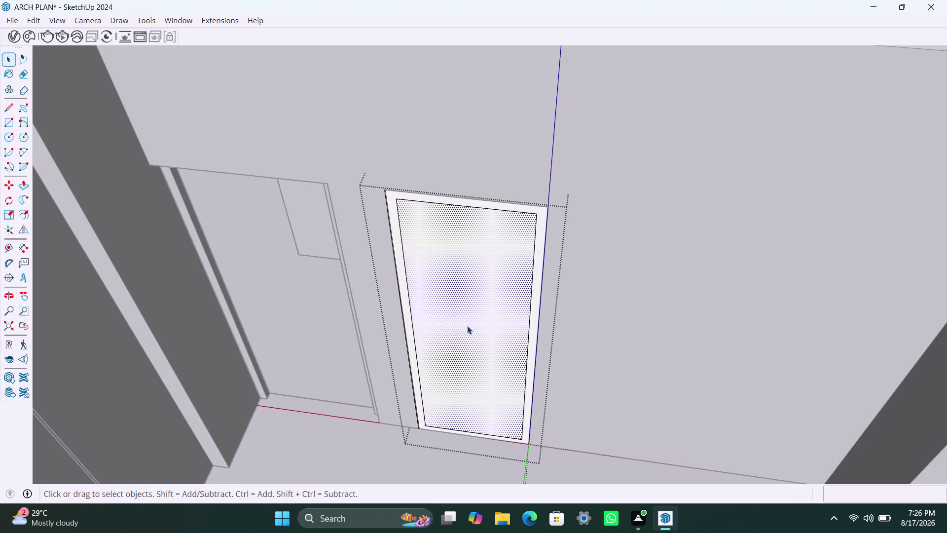
key(Delete)
Pull the frame border out 2" and exit the group.
click(415, 354)
click(413, 357)
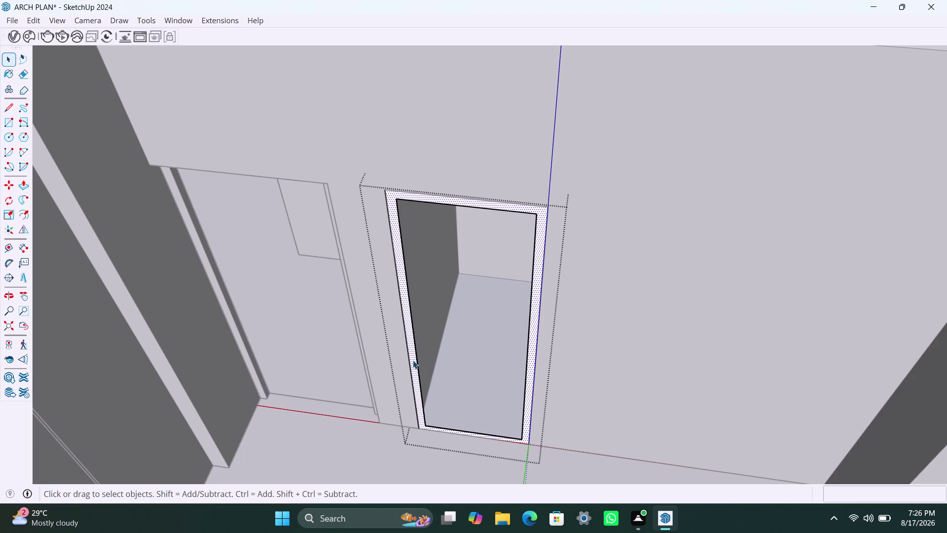
key(p)
click(414, 360)
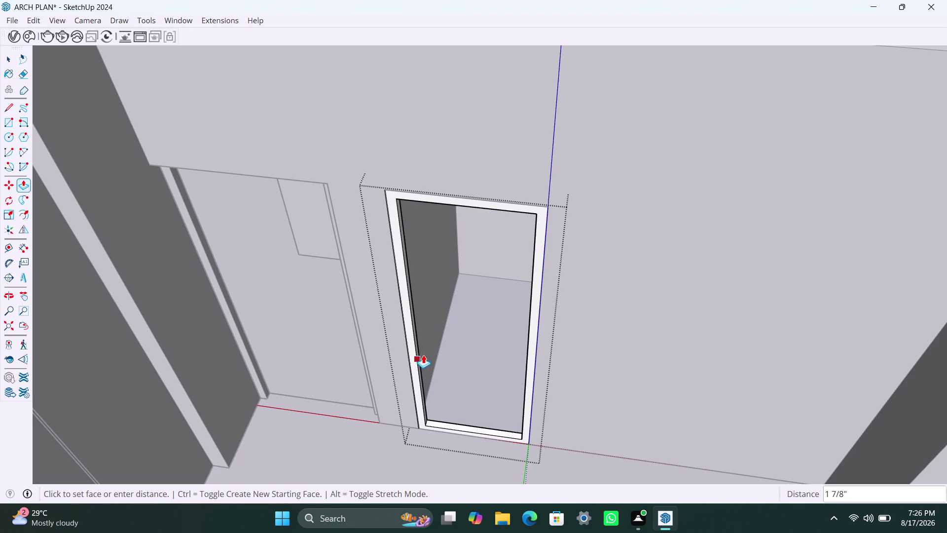
text(2")
key(Return)
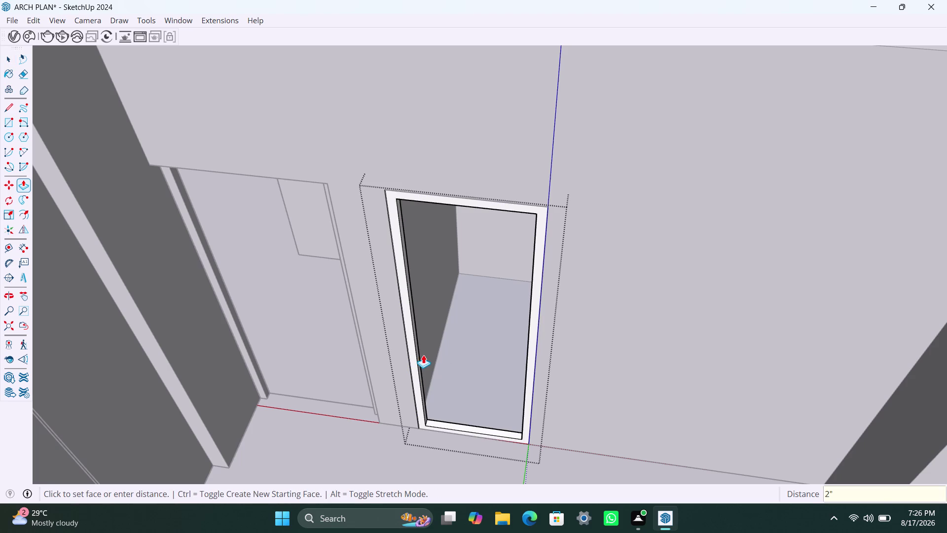
key(space)
click(572, 345)
scroll(down, 3)
scroll(up, 3)
scroll(up, 3)
scroll(down, 3)
scroll(down, 3)
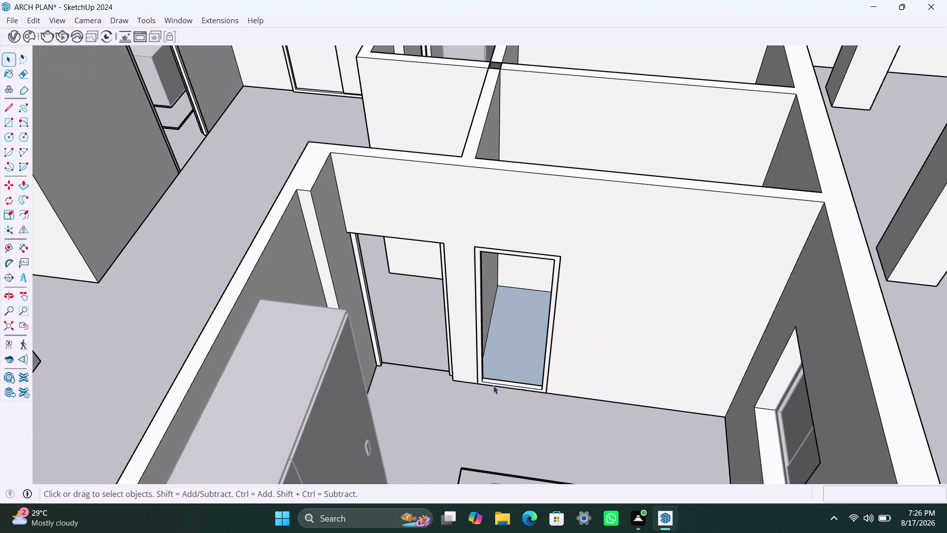
scroll(down, 3)
scroll(down, 3)
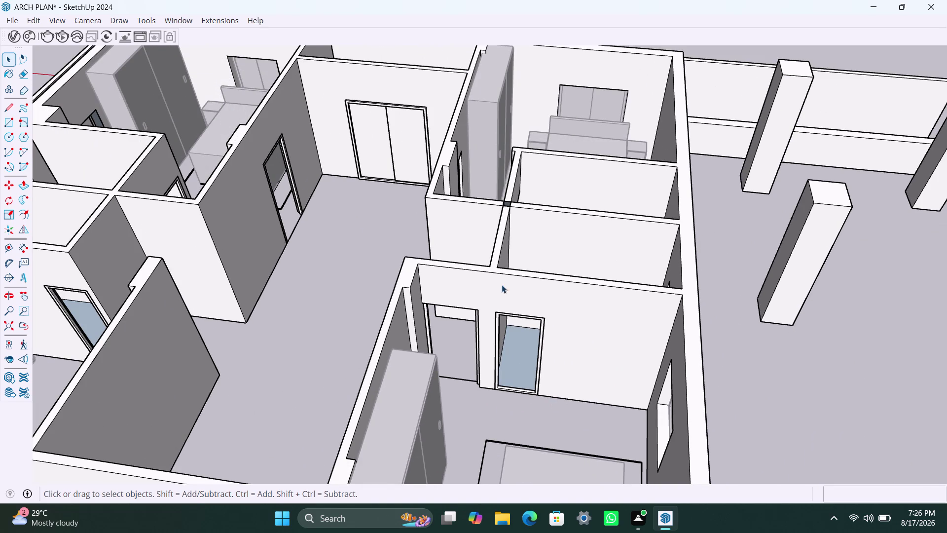
middle_drag(493, 266, 478, 426)
scroll(up, 3)
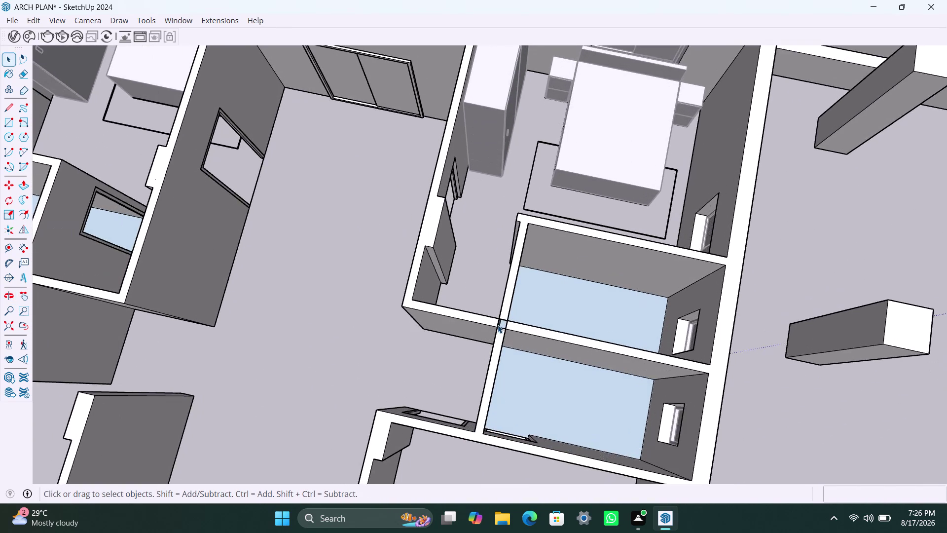
scroll(up, 3)
key(r)
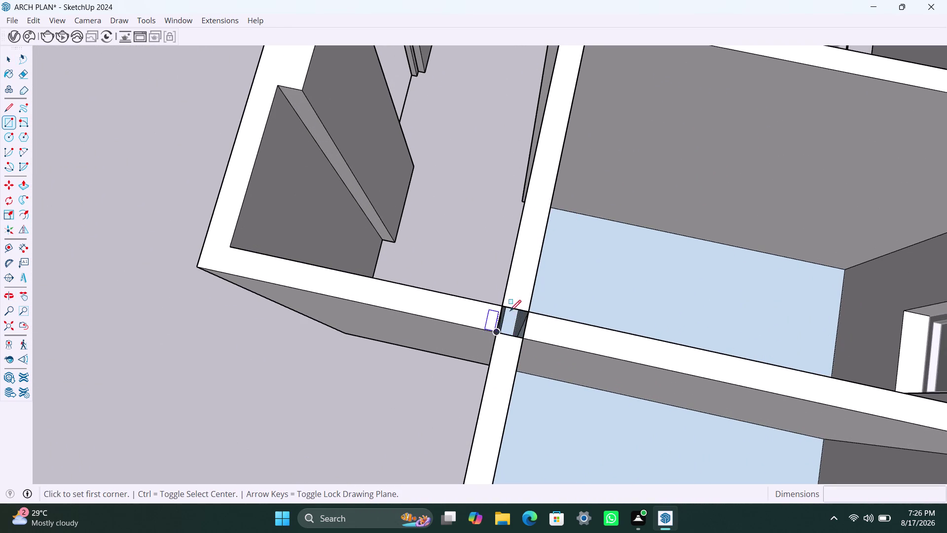
click(507, 308)
click(526, 339)
key(space)
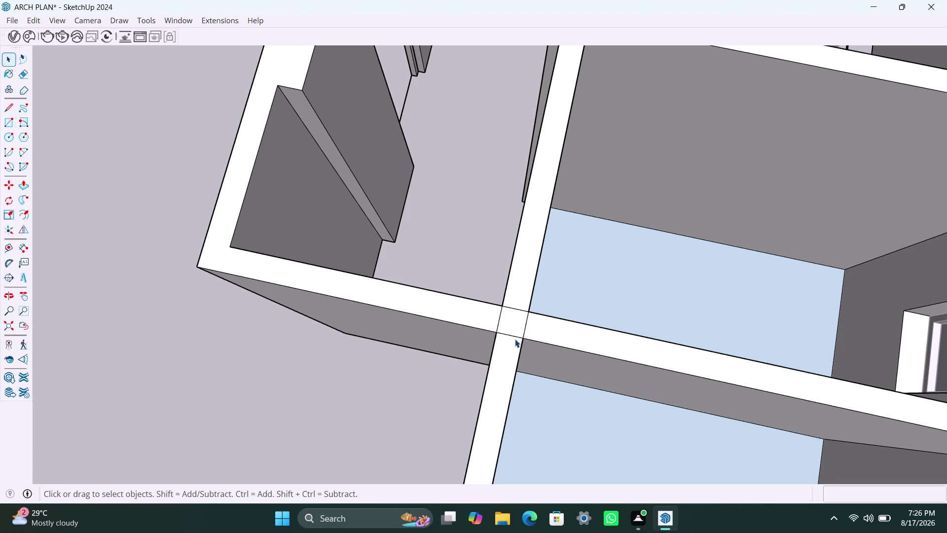
click(498, 318)
key(Delete)
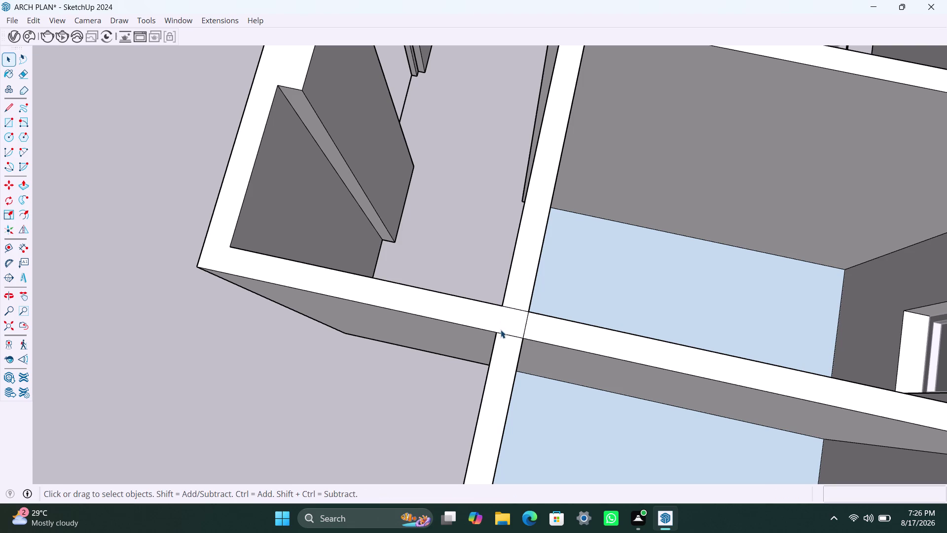
click(504, 334)
key(Delete)
click(525, 326)
key(Delete)
click(513, 308)
key(Delete)
scroll(down, 3)
scroll(down, 3)
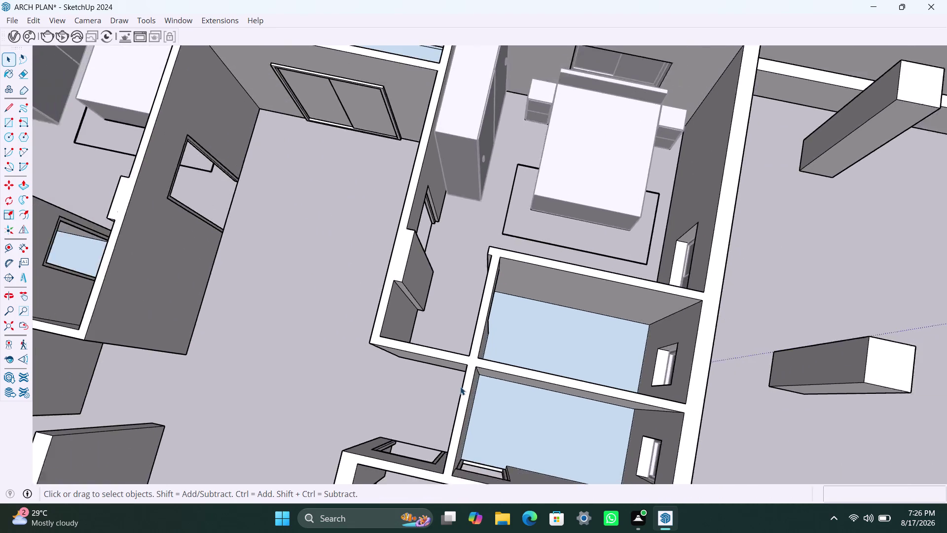
scroll(down, 3)
scroll(down, 3)
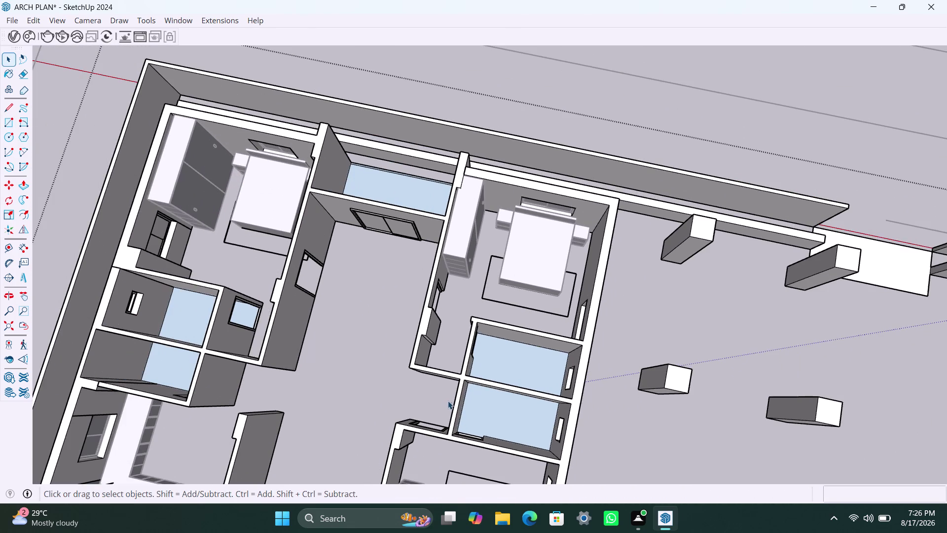
middle_drag(461, 396, 663, 230)
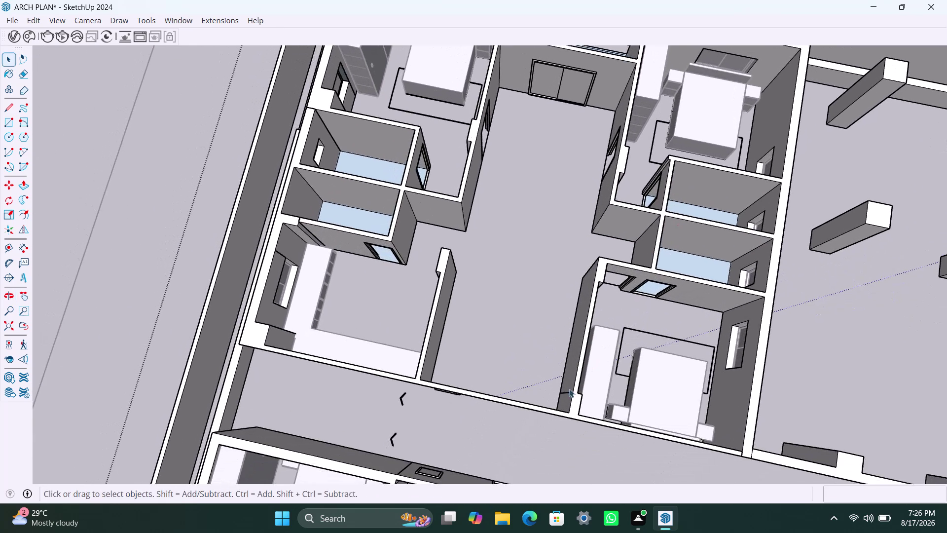
scroll(down, 3)
middle_drag(531, 400, 803, 361)
scroll(up, 3)
middle_drag(494, 357, 562, 354)
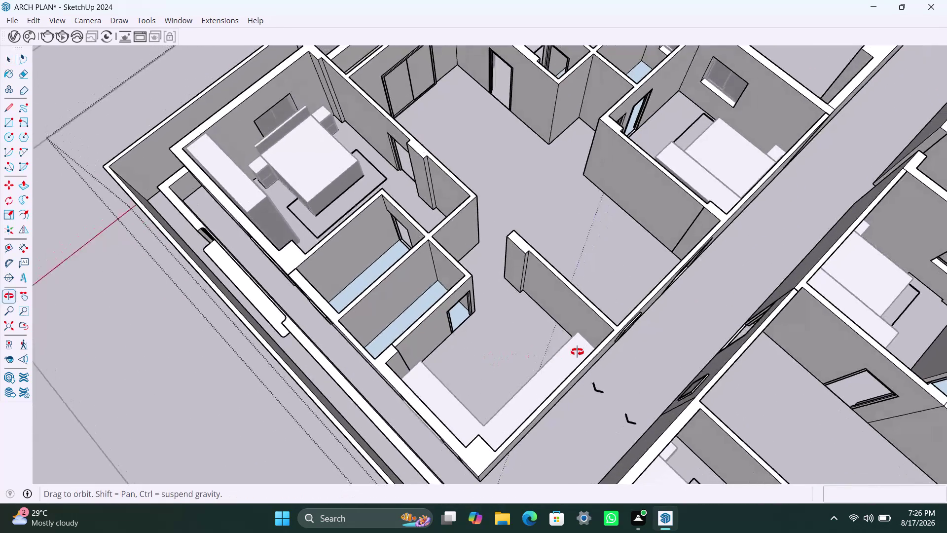
middle_drag(562, 354, 750, 323)
scroll(down, 3)
middle_drag(528, 289, 703, 296)
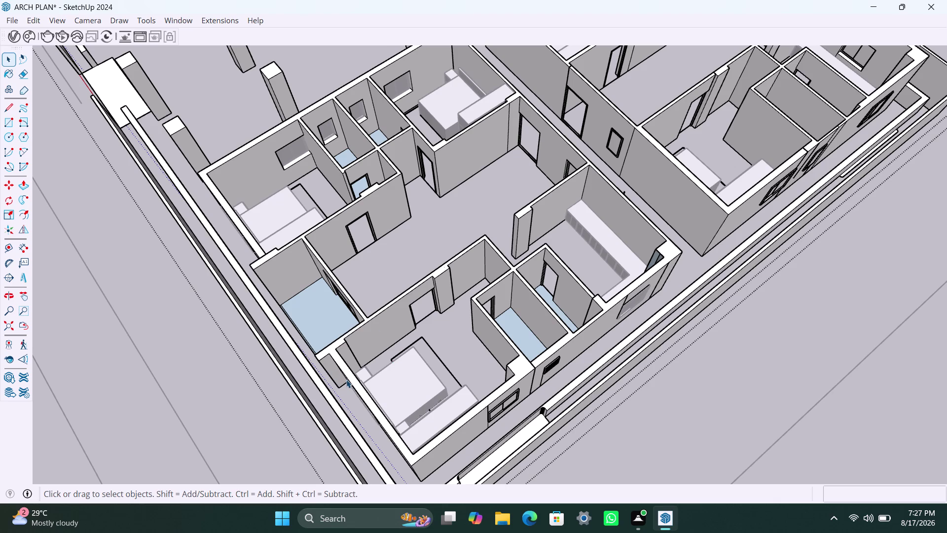
Orbit and zoom to face the exterior wall with windows.
scroll(down, 3)
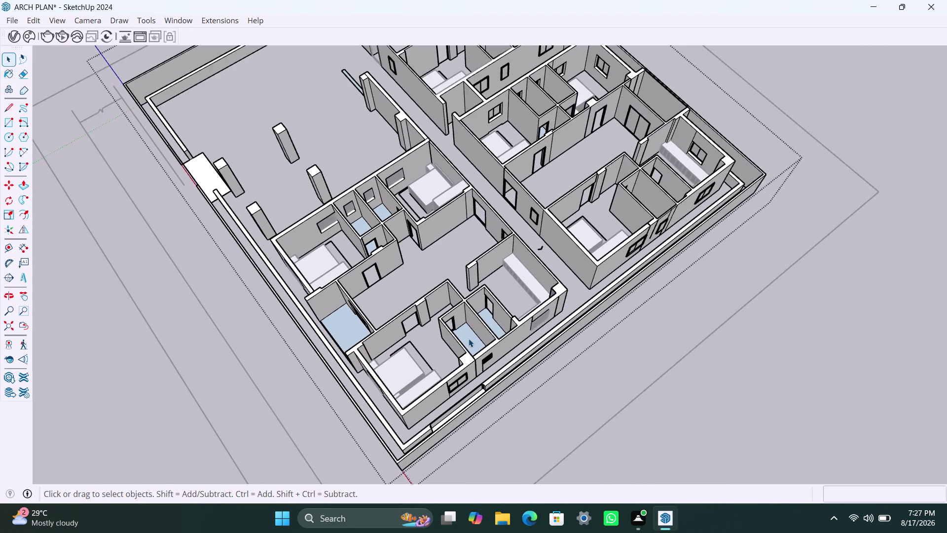
middle_drag(474, 339, 278, 348)
scroll(up, 3)
middle_drag(525, 346, 474, 350)
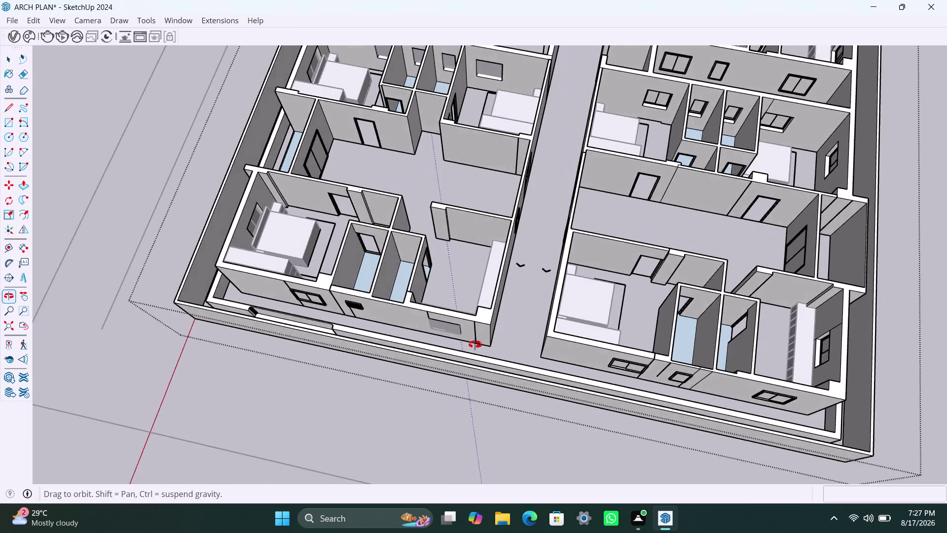
middle_drag(474, 349, 504, 266)
scroll(up, 3)
scroll(up, 3)
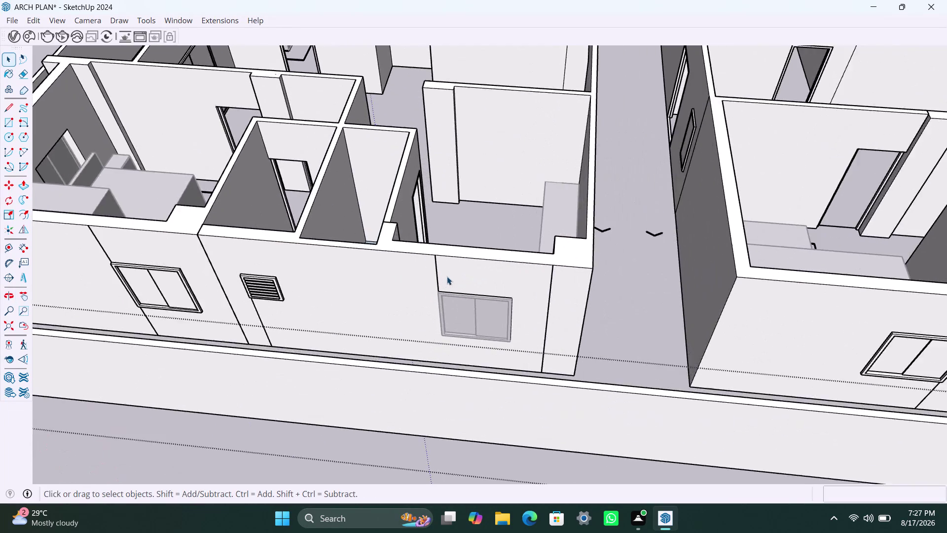
scroll(up, 3)
scroll(up, 3)
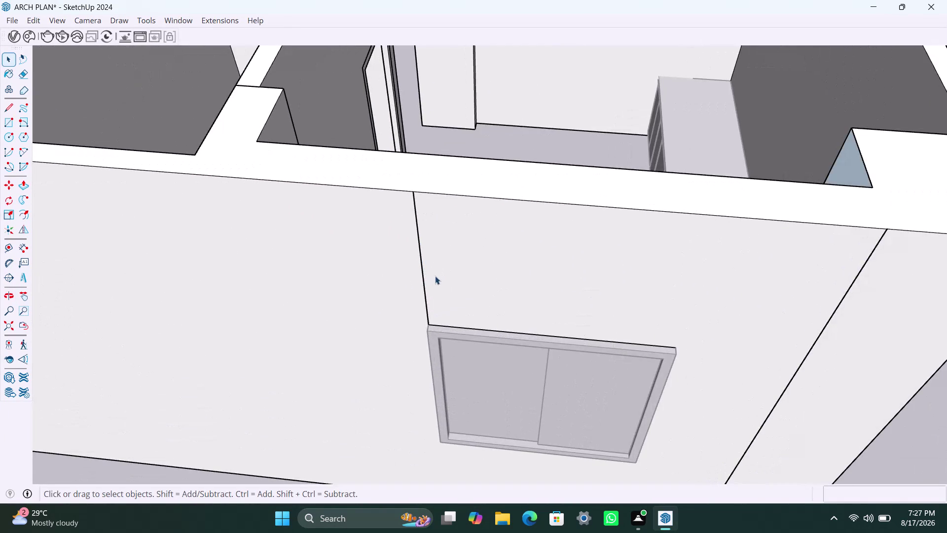
Delete the wall face below the window, then undo to restore it.
click(438, 276)
click(424, 268)
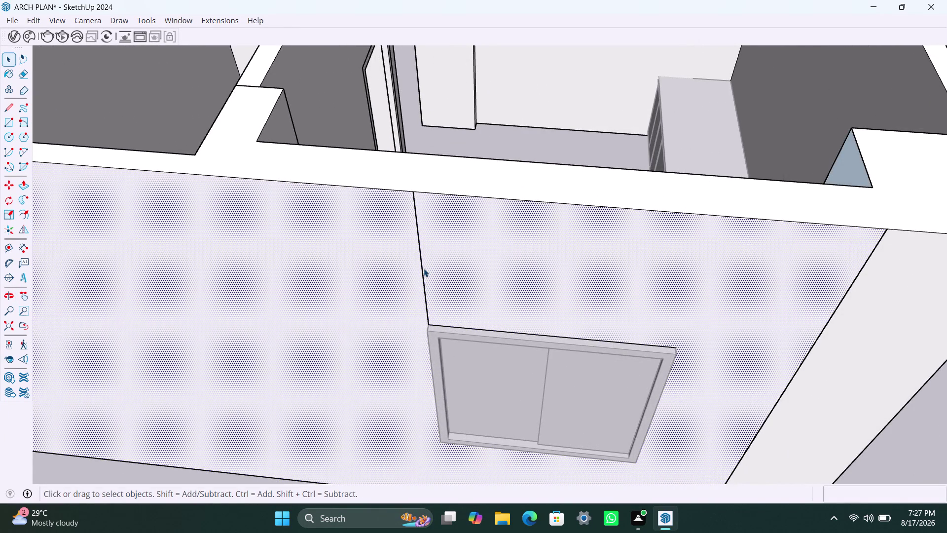
key(Delete)
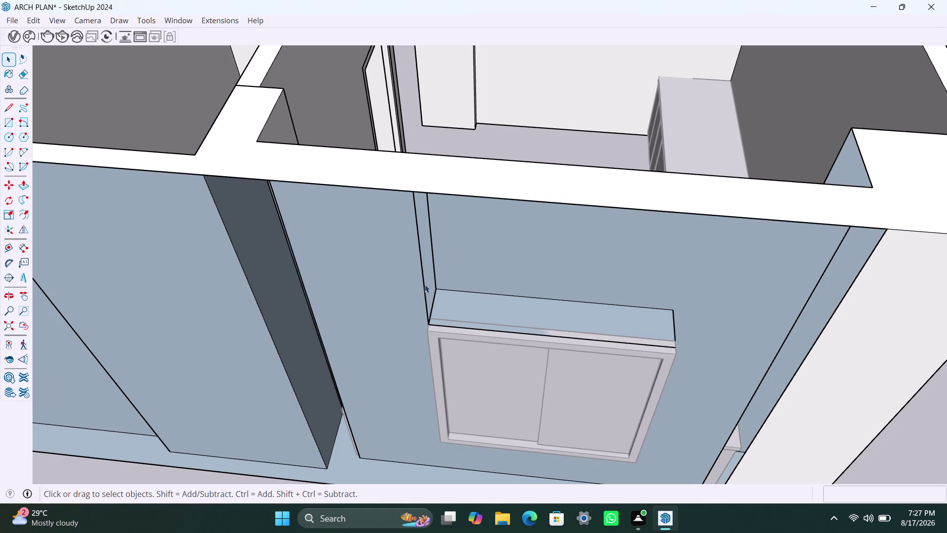
key(ctrl+z)
Orbit out to a wider view of the rooms and save the model with Ctrl+S.
scroll(down, 3)
scroll(down, 3)
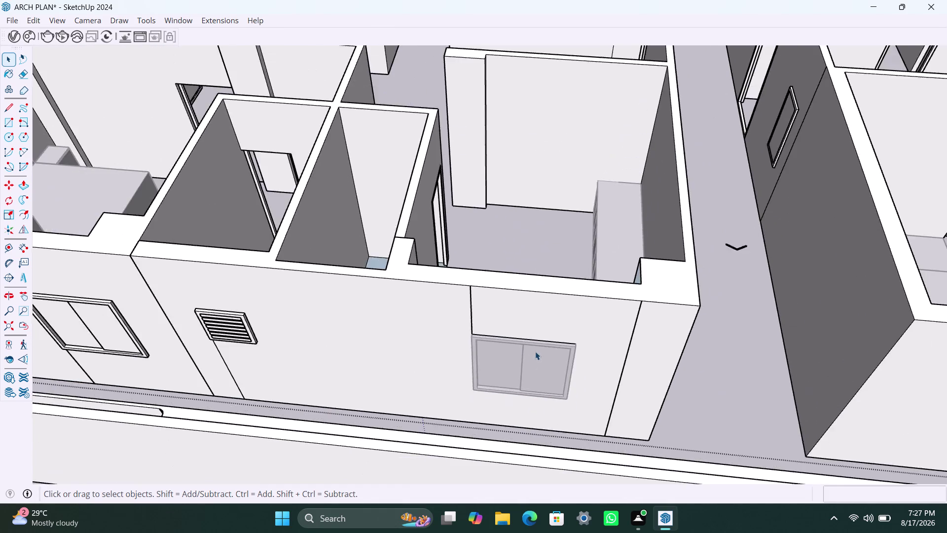
scroll(down, 3)
middle_drag(504, 344, 494, 381)
scroll(down, 3)
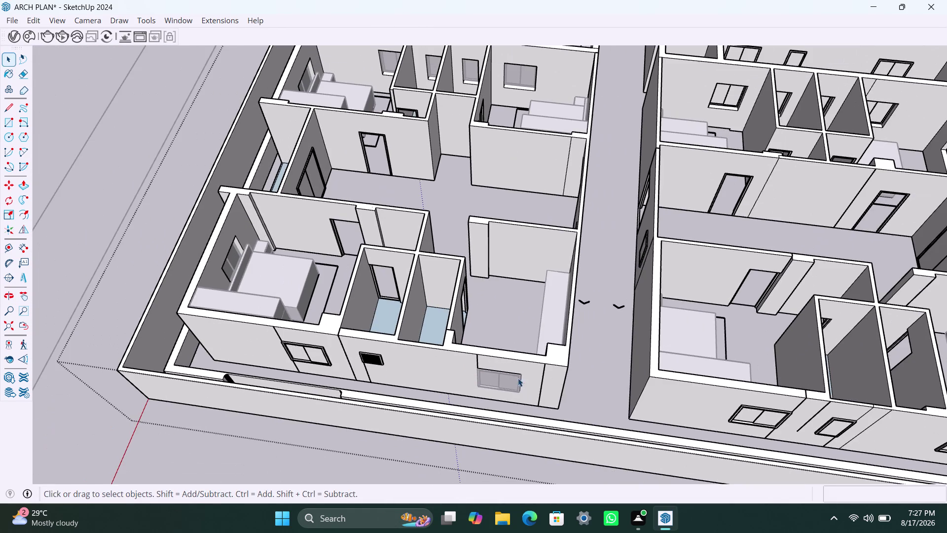
middle_drag(529, 379, 540, 401)
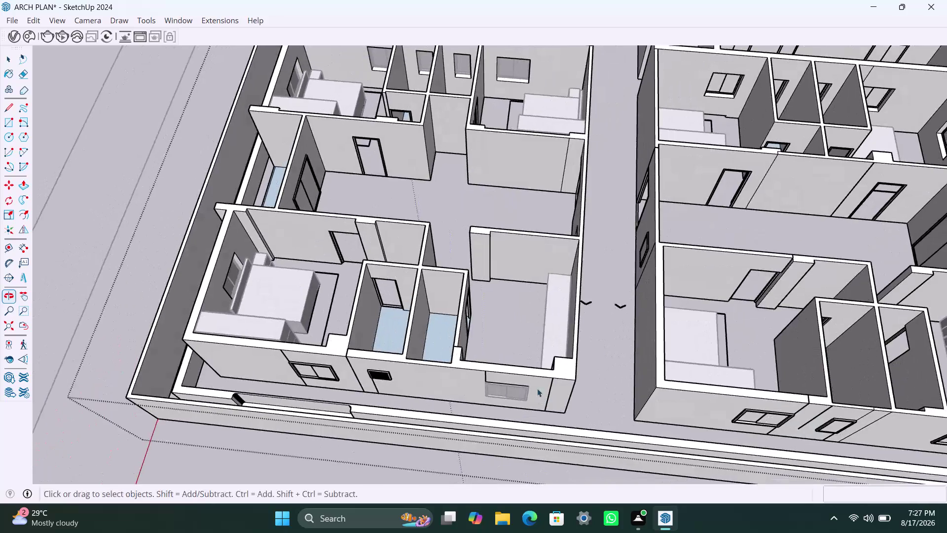
scroll(down, 3)
middle_drag(562, 377, 557, 382)
middle_drag(570, 373, 579, 395)
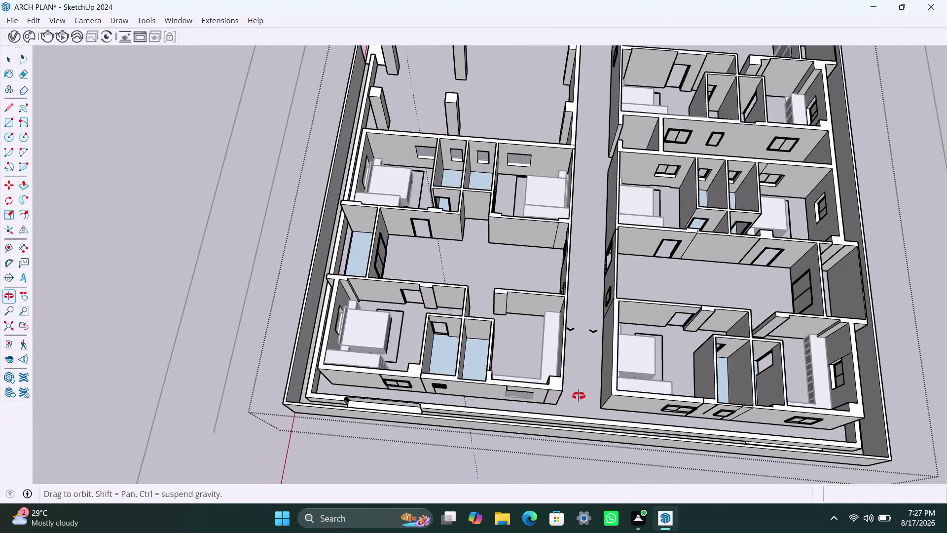
middle_drag(578, 395, 579, 396)
click(925, 243)
scroll(down, 3)
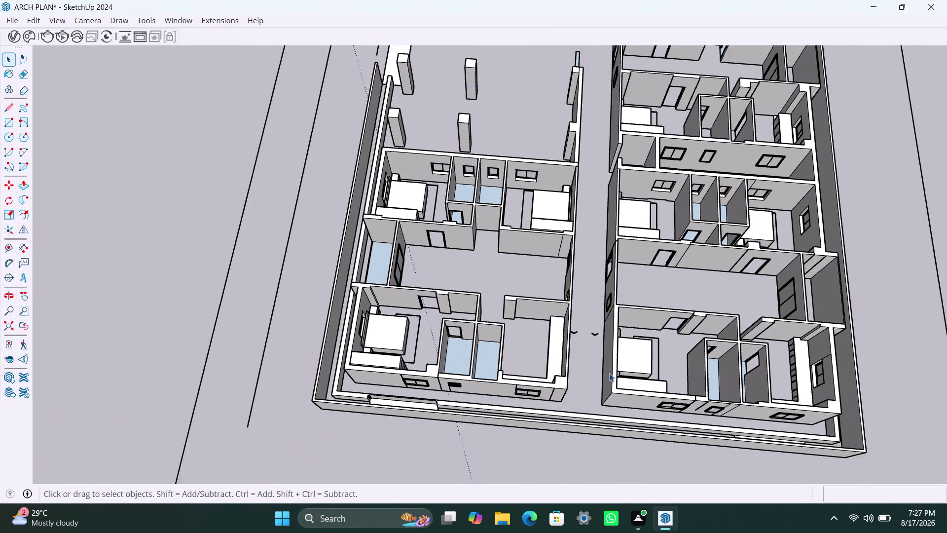
scroll(down, 3)
key(ctrl+s)
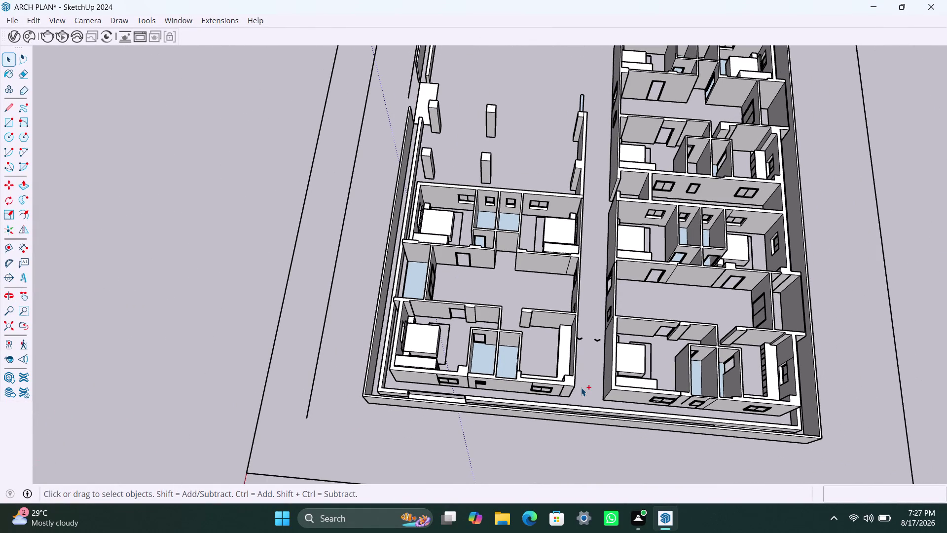
Orbit around the site and zoom in on the blue balcony floor.
scroll(up, 3)
middle_drag(439, 395, 439, 354)
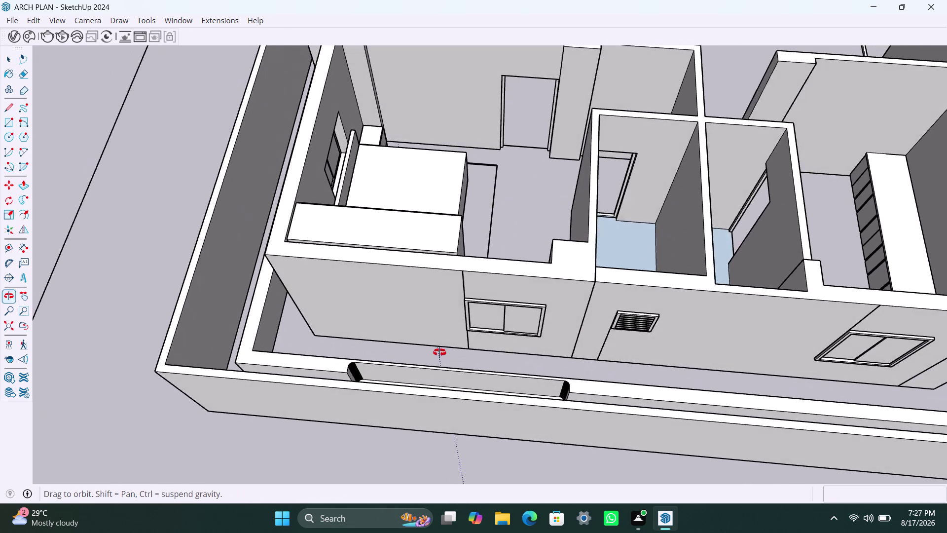
middle_drag(439, 354, 455, 418)
scroll(down, 3)
scroll(down, 3)
scroll(down, 3)
scroll(down, 3)
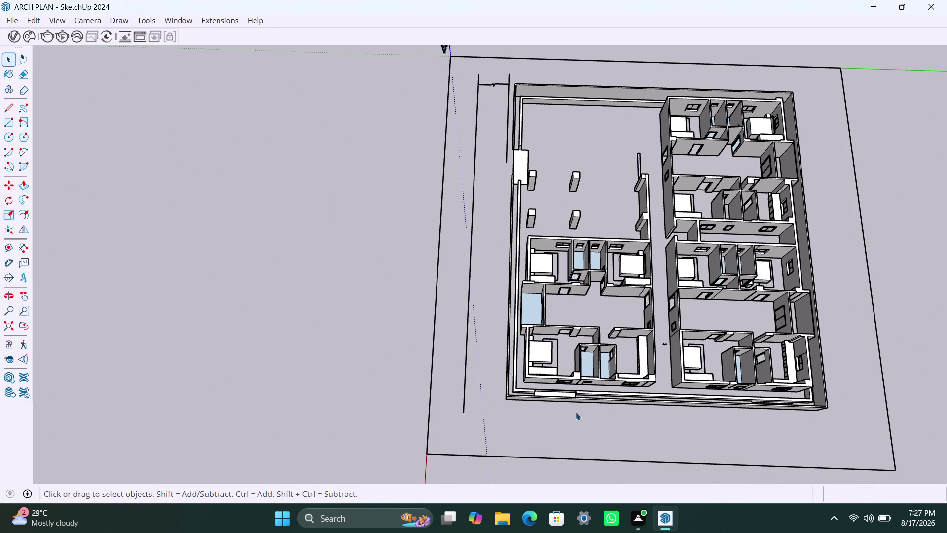
middle_drag(484, 435, 761, 433)
scroll(up, 3)
middle_drag(504, 397, 643, 404)
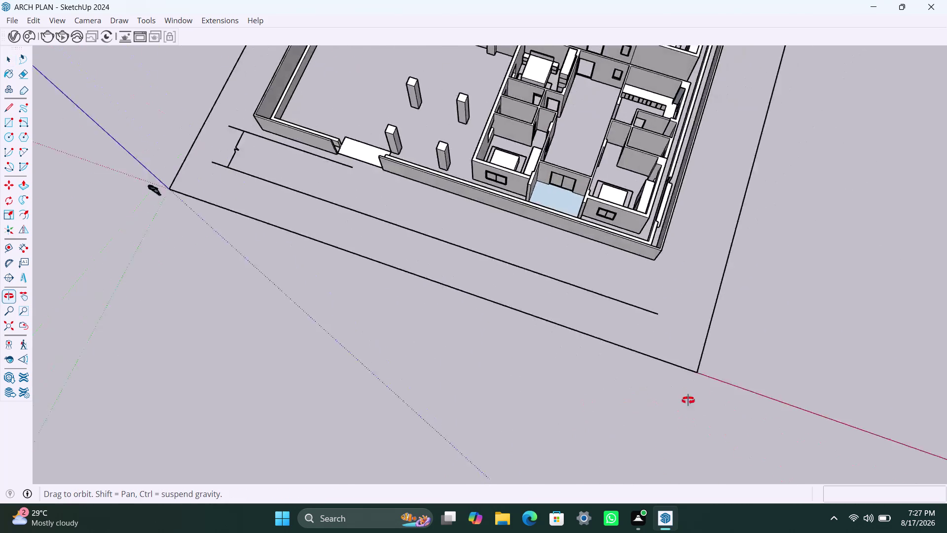
middle_drag(644, 405, 705, 397)
scroll(down, 3)
middle_drag(665, 362, 712, 474)
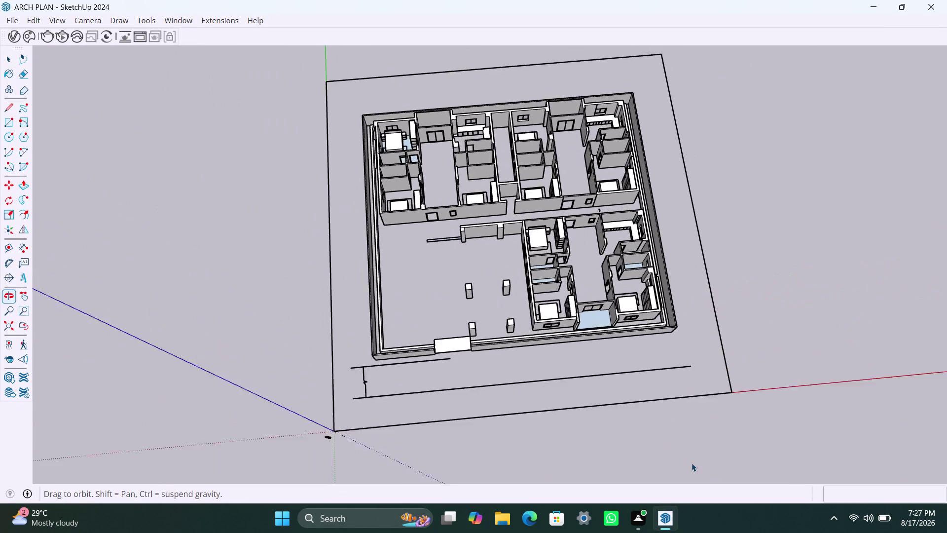
scroll(up, 3)
middle_drag(571, 347, 580, 351)
scroll(up, 3)
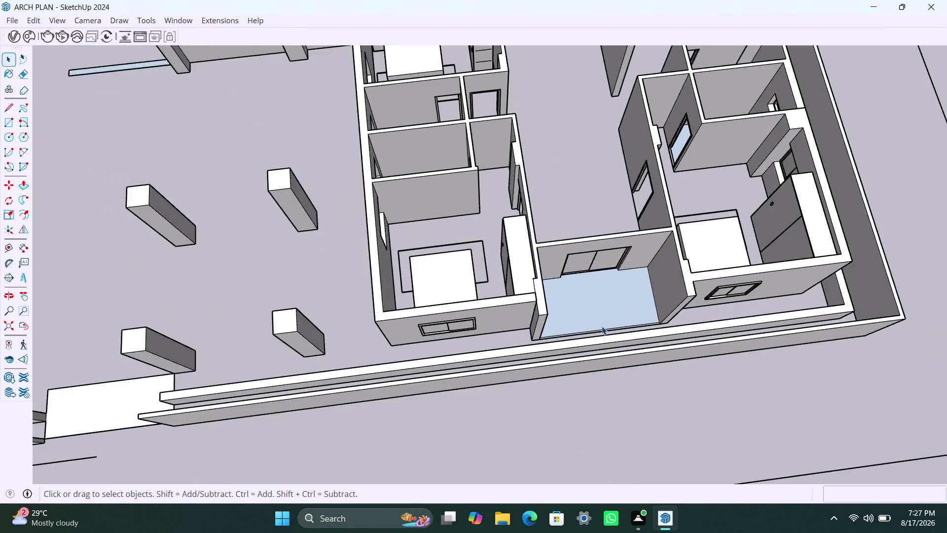
scroll(up, 3)
scroll(up, 3)
middle_drag(599, 340, 468, 345)
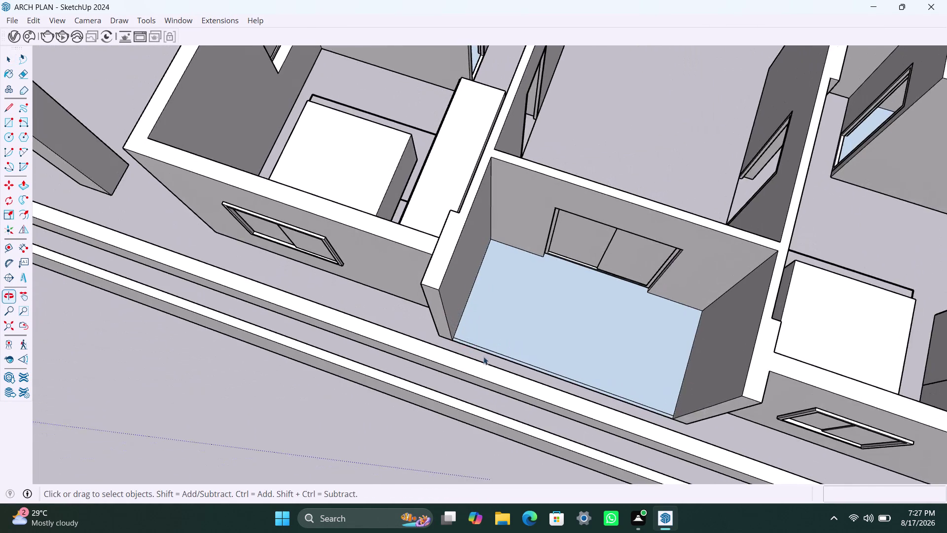
scroll(up, 3)
scroll(up, 3)
Raise the narrow strip along the balcony edge into a parapet with Push/Pull.
click(456, 332)
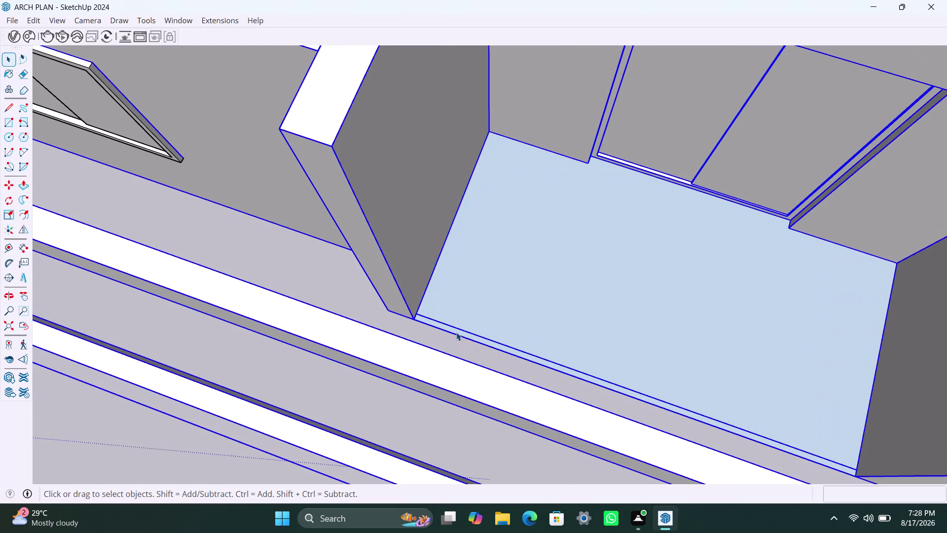
double_click(456, 332)
click(455, 332)
click(451, 331)
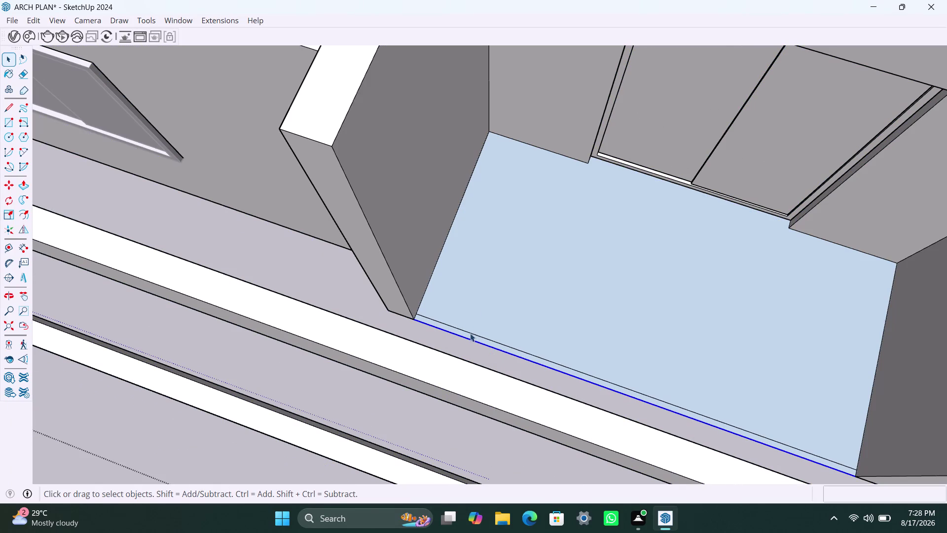
click(469, 333)
scroll(up, 3)
scroll(up, 3)
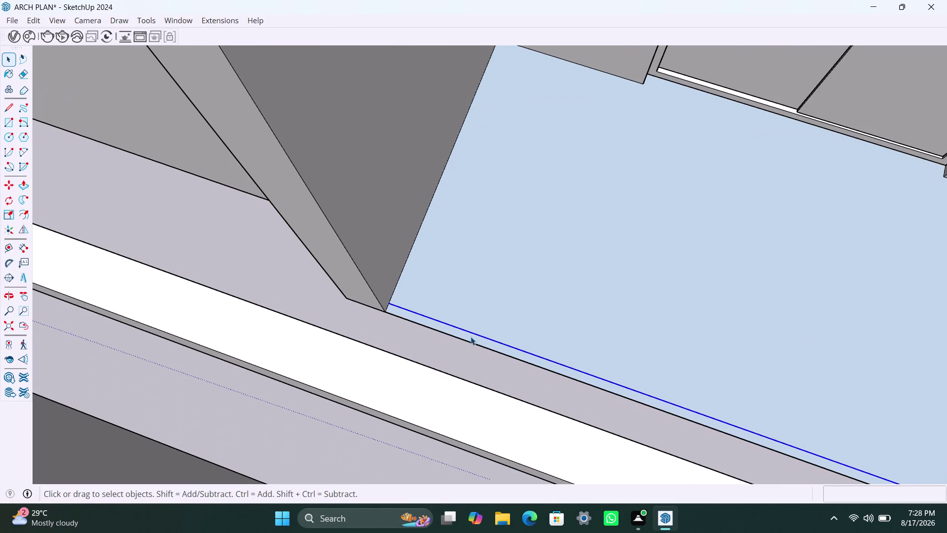
click(470, 336)
key(p)
click(471, 336)
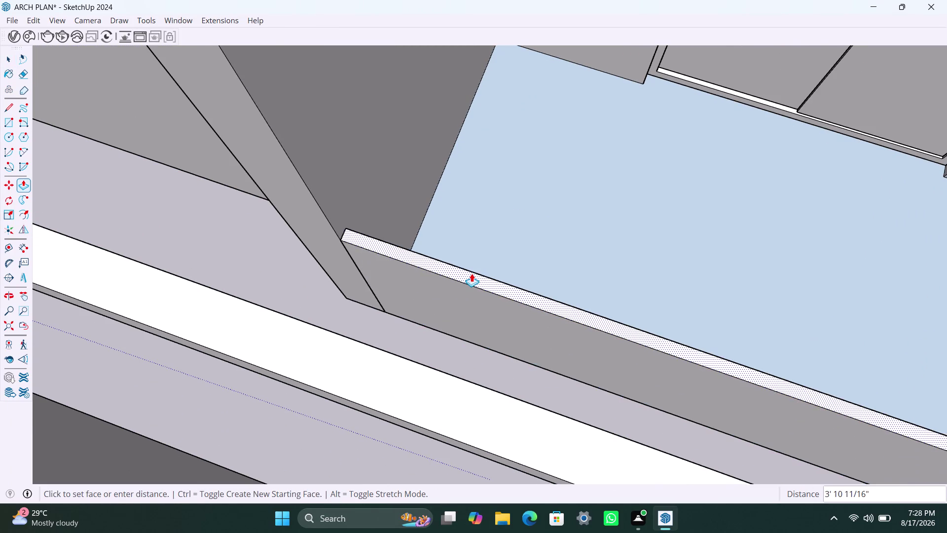
scroll(down, 3)
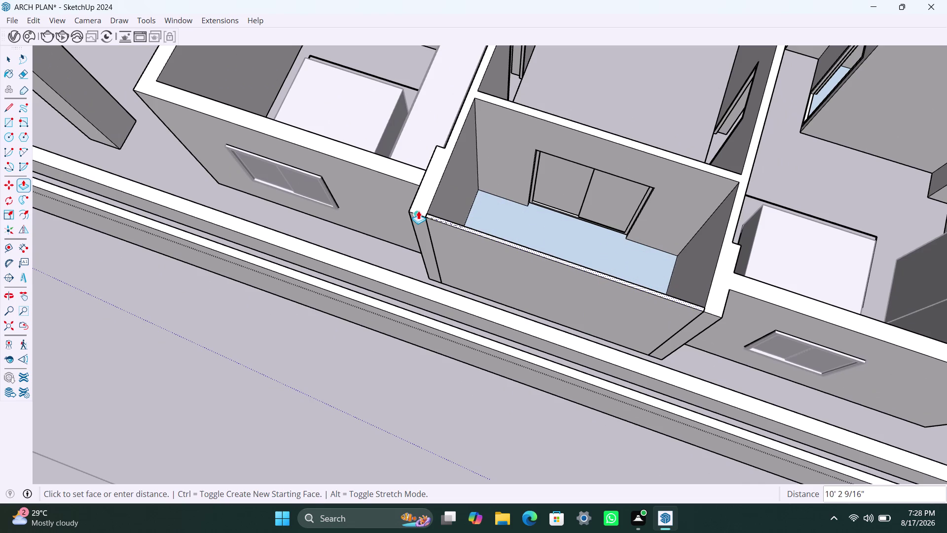
click(418, 210)
Delete the three leftover edges on the parapet corner and top.
key(space)
click(433, 248)
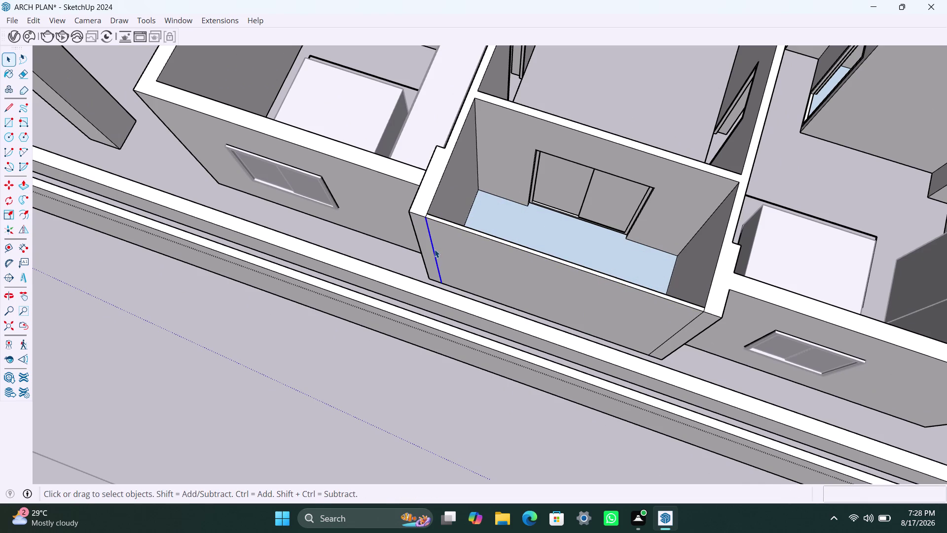
key(Delete)
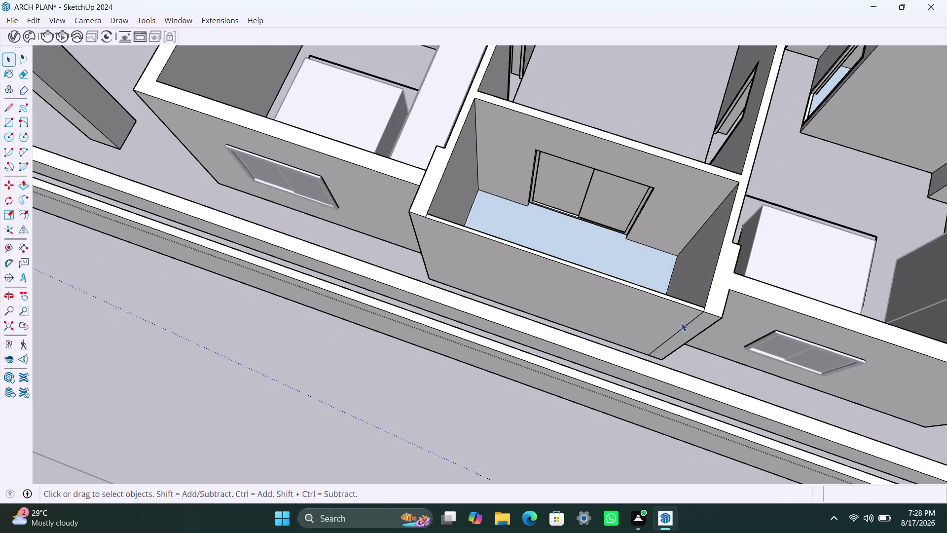
click(681, 329)
key(Delete)
scroll(up, 3)
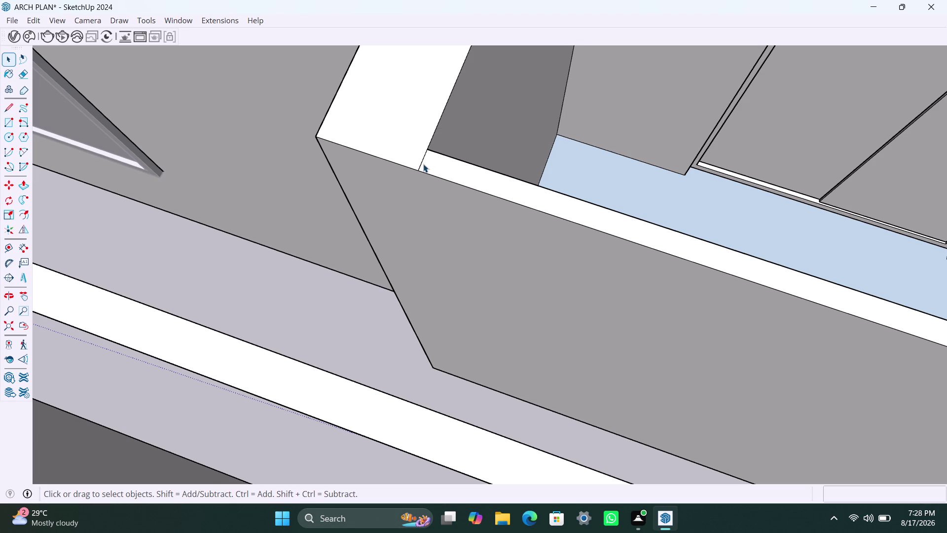
click(423, 164)
key(Delete)
Orbit to check the parapet, delete one more selected element, and save the model.
scroll(down, 3)
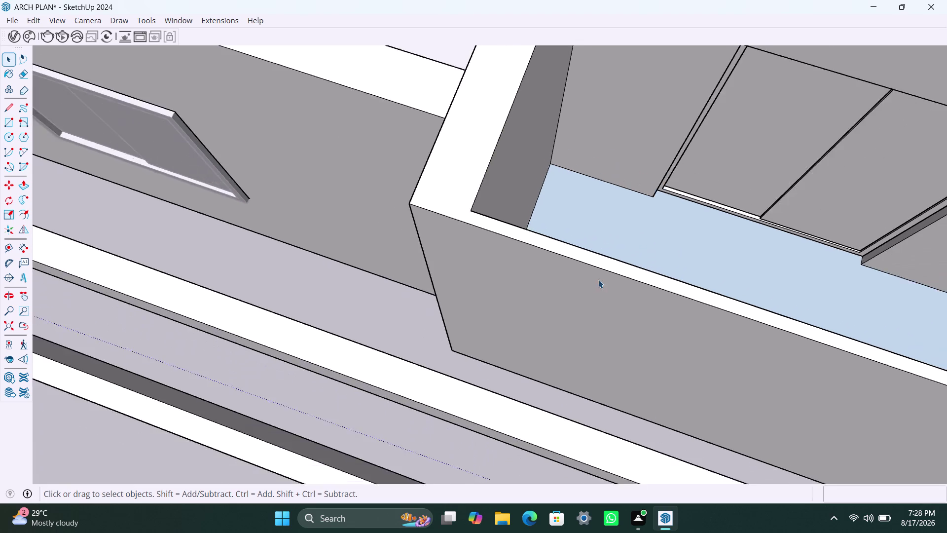
scroll(down, 3)
scroll(down, 3)
middle_drag(668, 303, 597, 275)
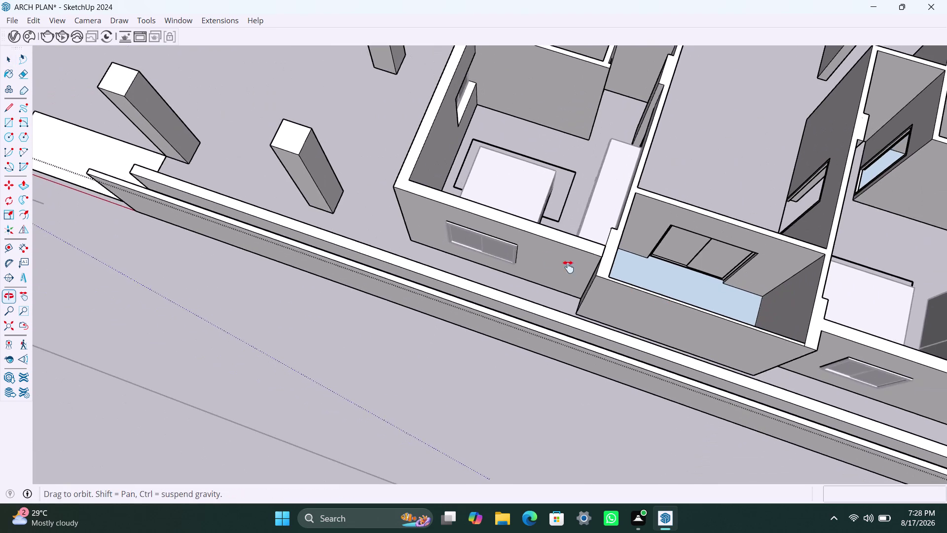
middle_drag(597, 275, 548, 261)
scroll(up, 3)
scroll(up, 3)
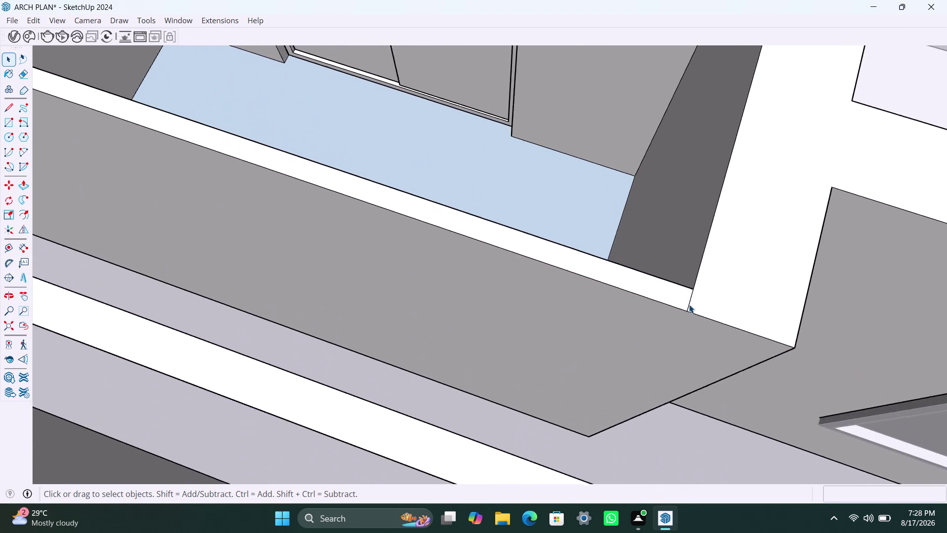
click(689, 304)
key(Delete)
scroll(down, 3)
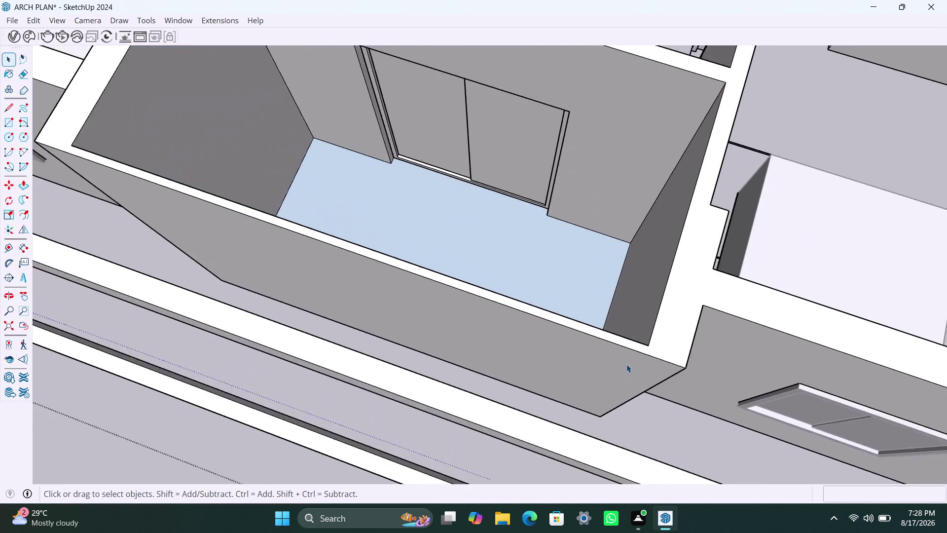
scroll(down, 3)
key(ctrl+s)
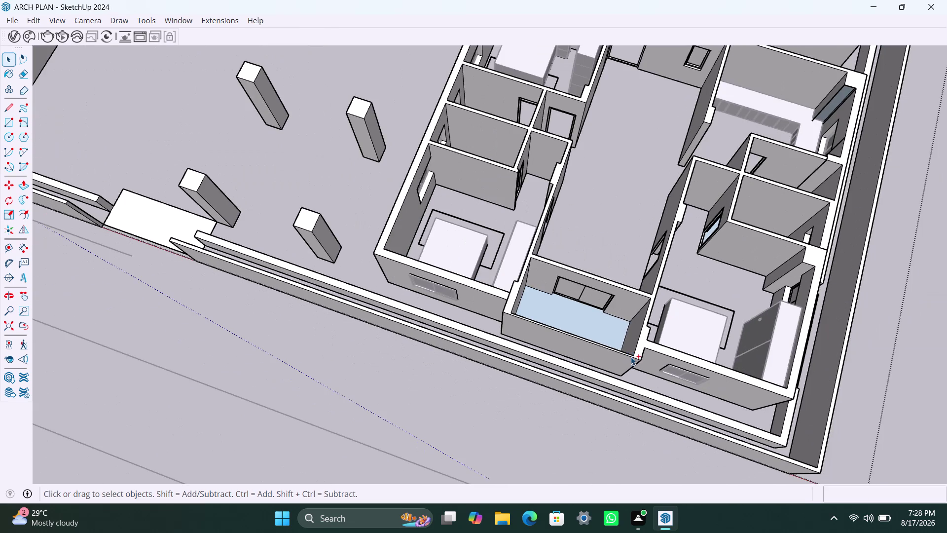
scroll(down, 3)
click(872, 288)
Orbit around the plan, zoom in on the thin partition wall, and select its pier.
scroll(down, 3)
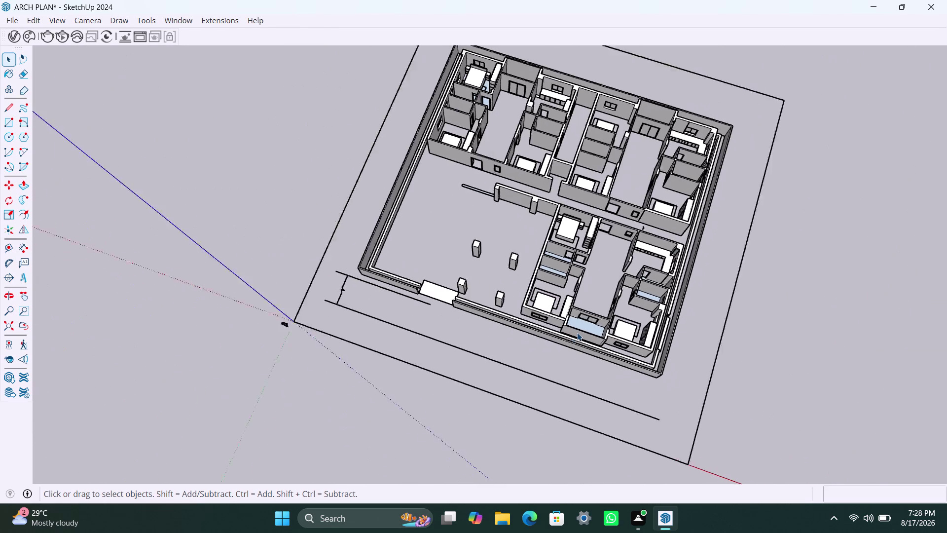
middle_drag(514, 335, 808, 319)
scroll(down, 3)
middle_drag(436, 325, 683, 336)
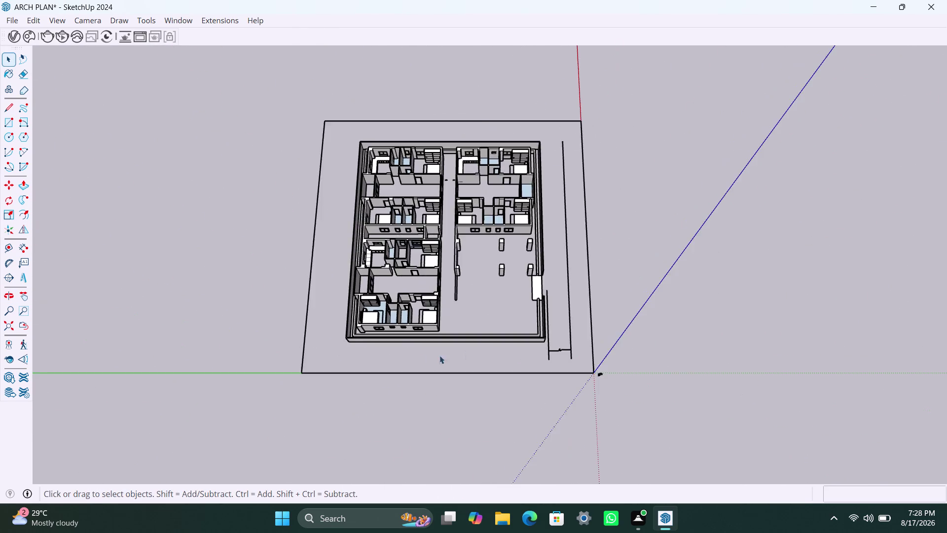
scroll(up, 3)
scroll(up, 3)
middle_drag(534, 301, 508, 261)
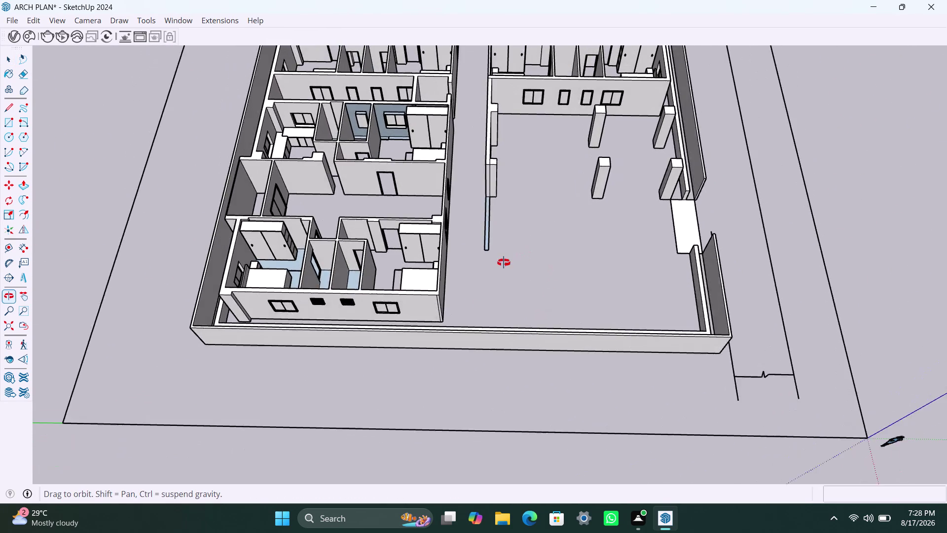
middle_drag(508, 261, 502, 264)
scroll(up, 3)
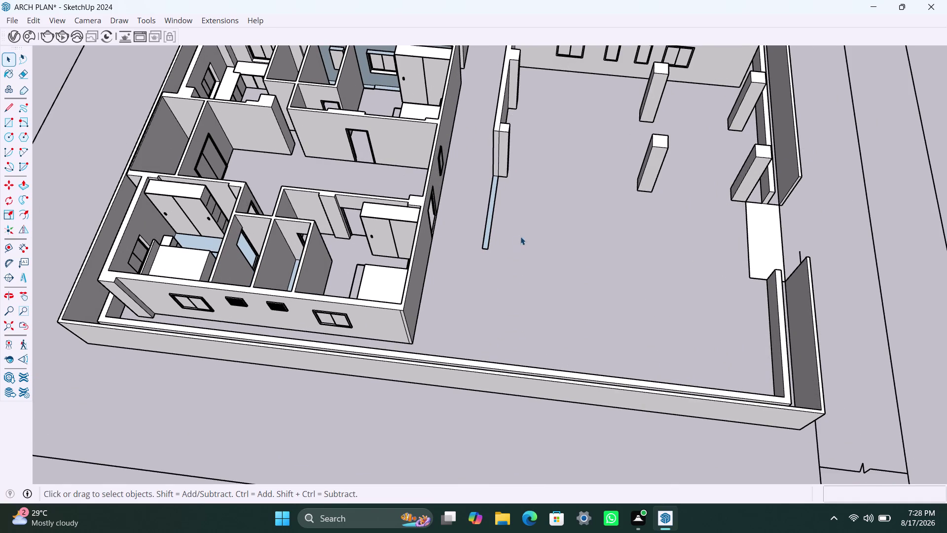
middle_drag(520, 236, 498, 362)
scroll(up, 3)
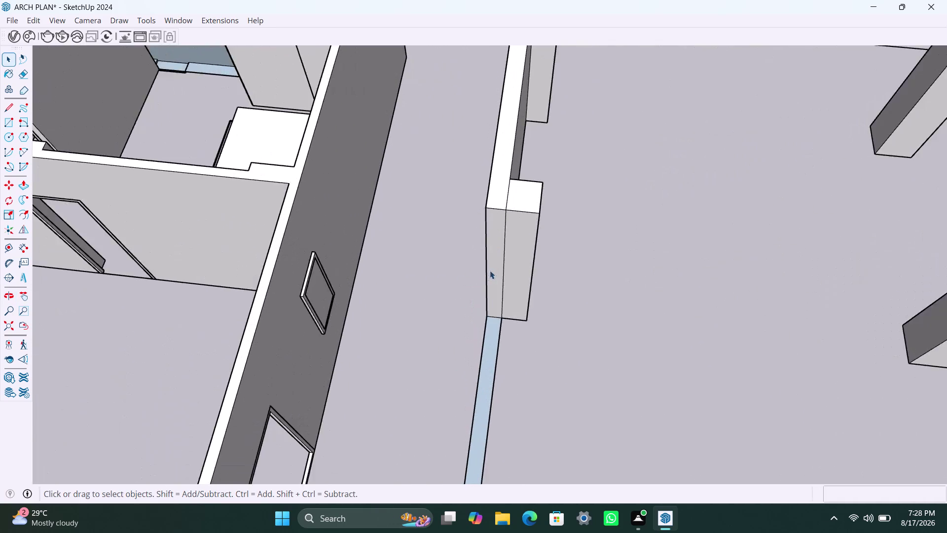
scroll(up, 3)
click(511, 250)
Delete the stray vertical line on the pier's side and the leftover line on its top.
triple_click(513, 254)
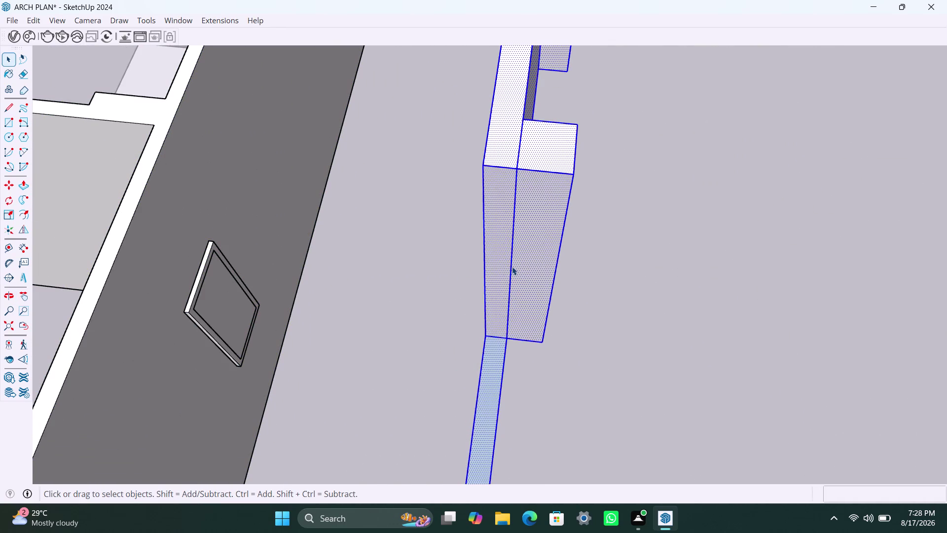
click(512, 267)
click(521, 268)
click(511, 273)
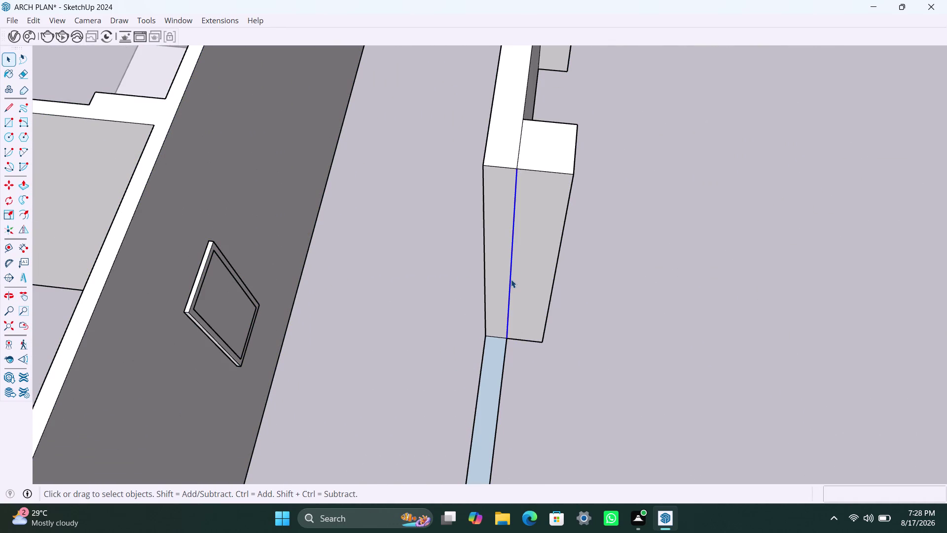
key(Delete)
click(520, 149)
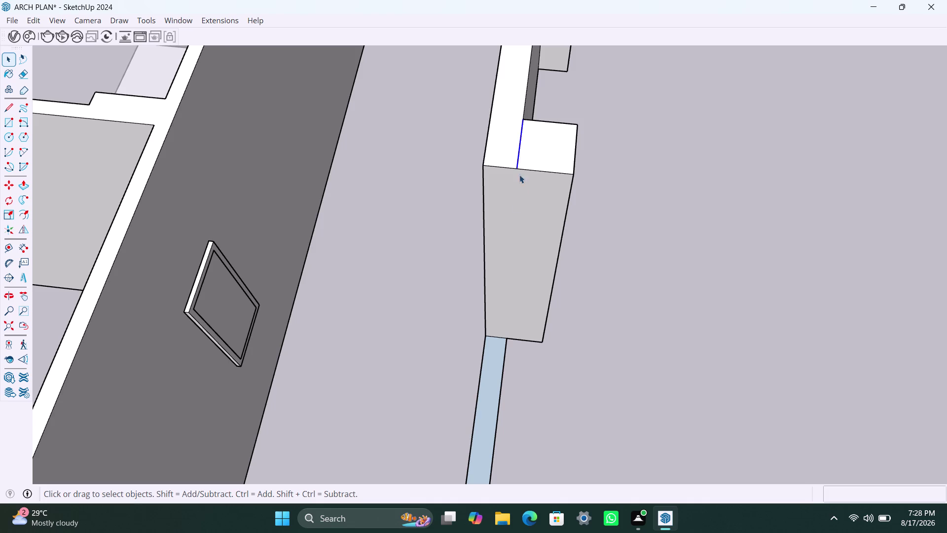
key(Delete)
scroll(down, 3)
scroll(down, 3)
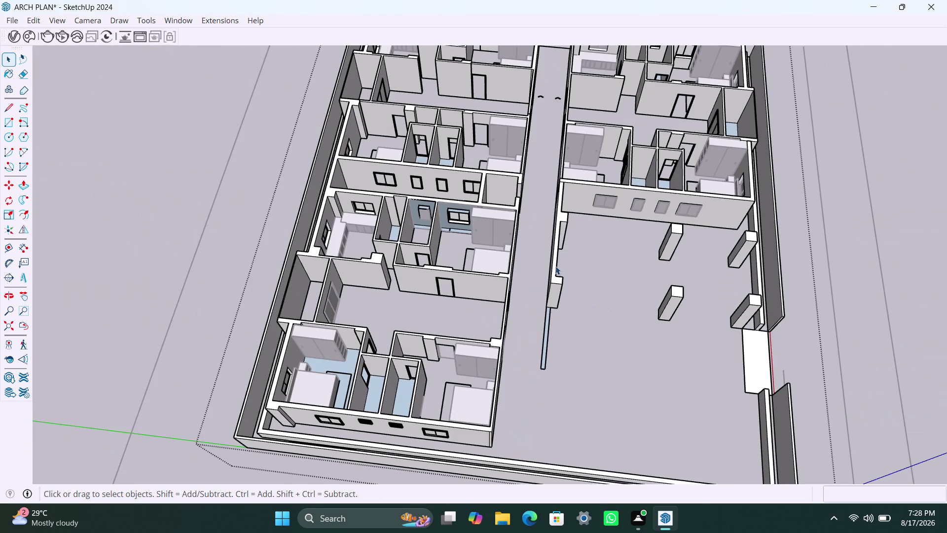
scroll(up, 3)
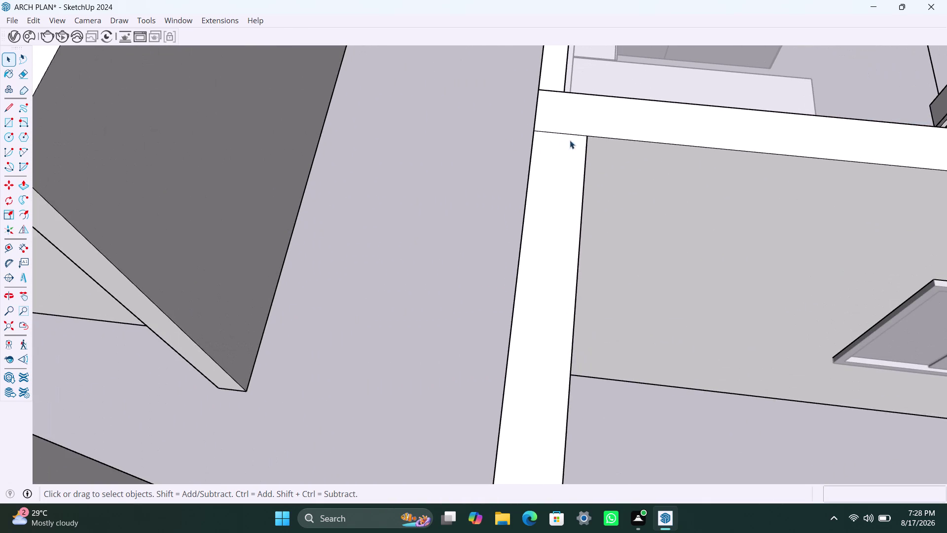
Erase the stray line across the wall top and orbit in to inspect the T-junction.
click(574, 135)
key(Delete)
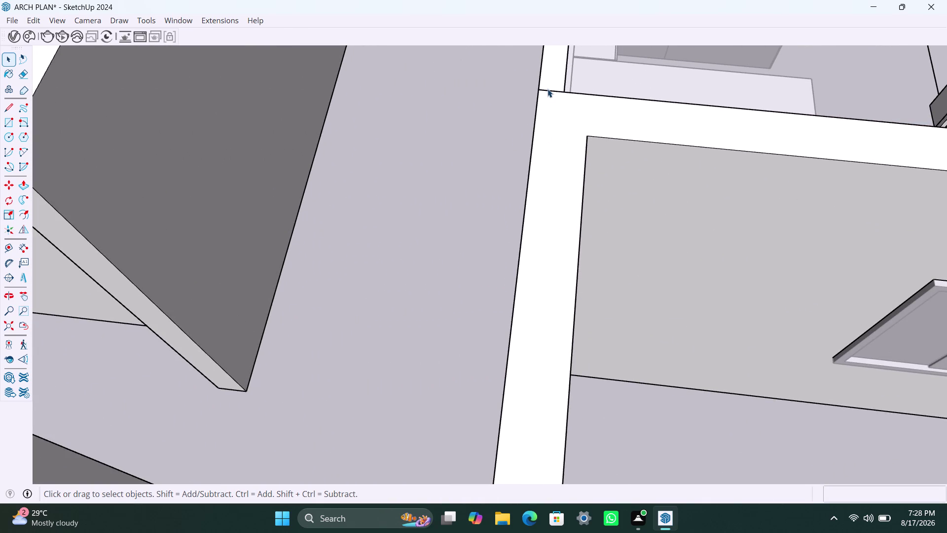
click(547, 88)
triple_click(549, 91)
scroll(down, 3)
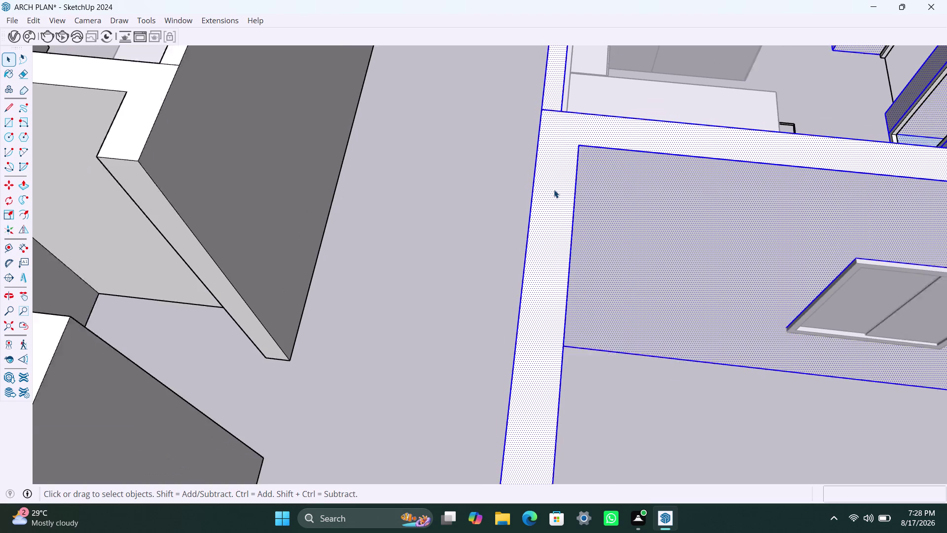
middle_drag(554, 190, 529, 299)
click(455, 280)
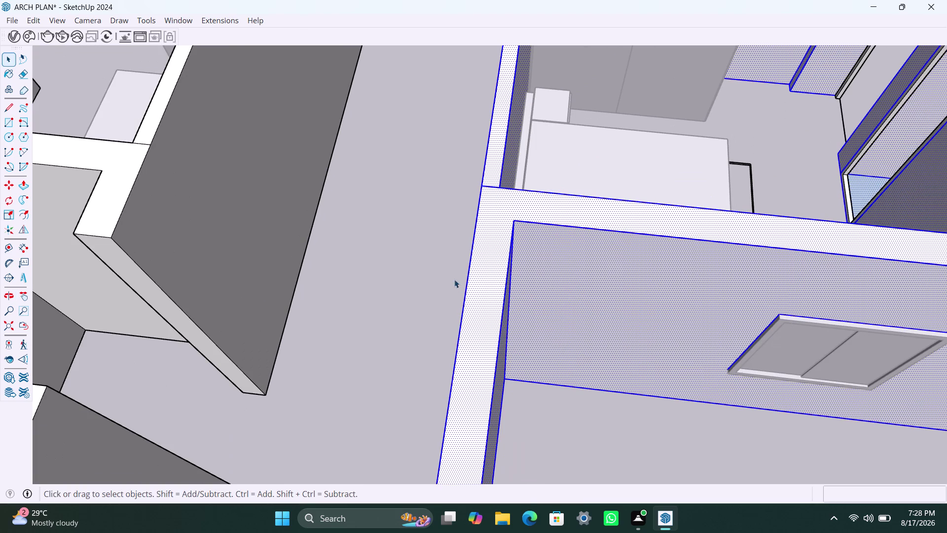
scroll(down, 3)
middle_drag(483, 266, 475, 363)
scroll(up, 3)
Select the connected wall geometry at the junction to check its edges.
click(487, 268)
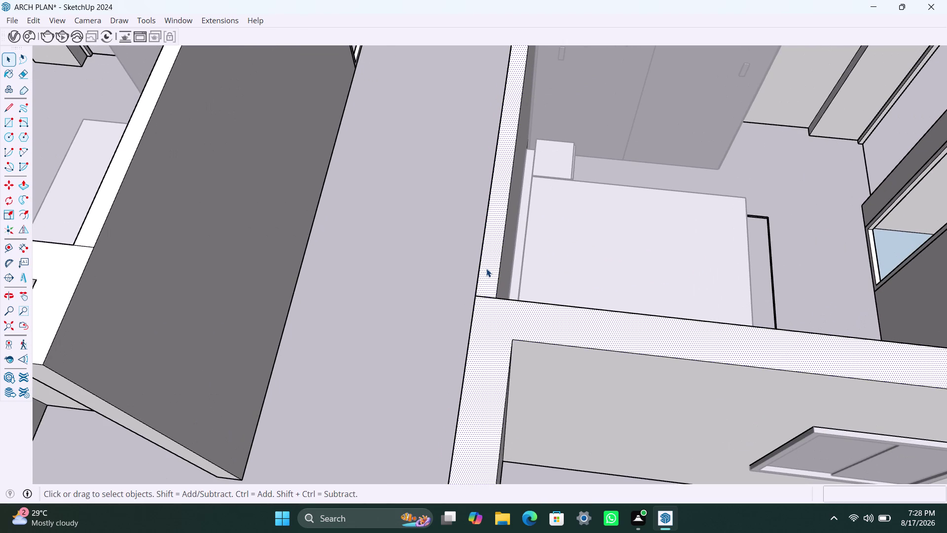
triple_click(486, 268)
click(491, 274)
click(491, 311)
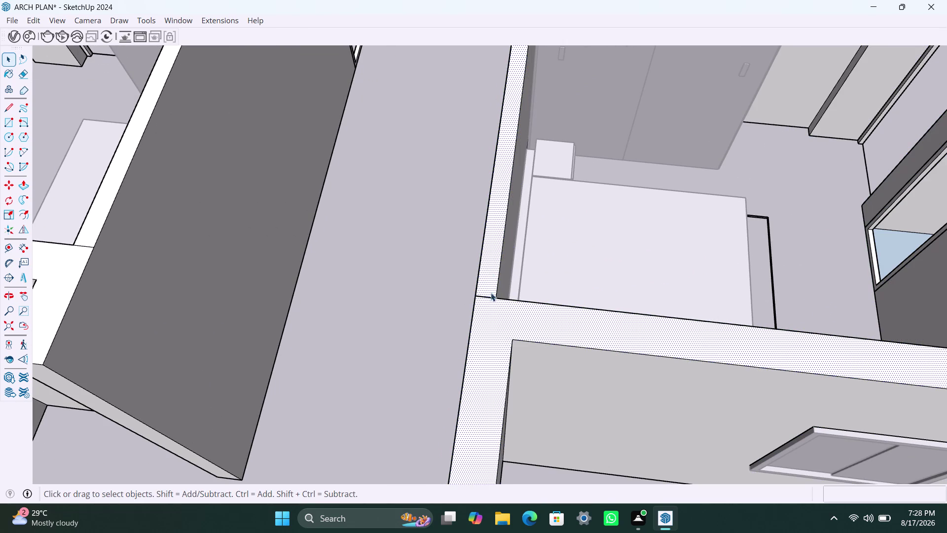
click(491, 290)
scroll(up, 3)
scroll(up, 3)
click(484, 276)
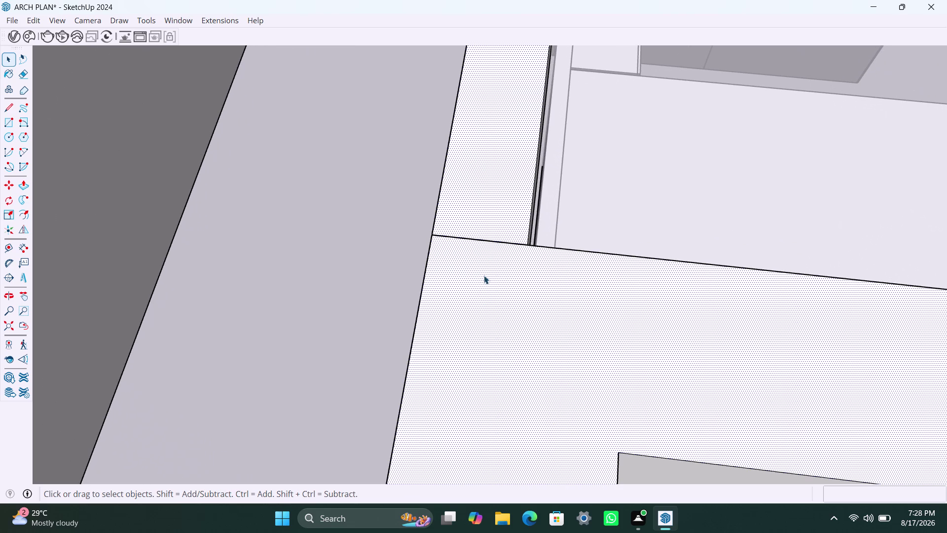
click(491, 230)
click(493, 271)
Erase the edge between the two wall tops, then undo because it removed the top face.
click(493, 243)
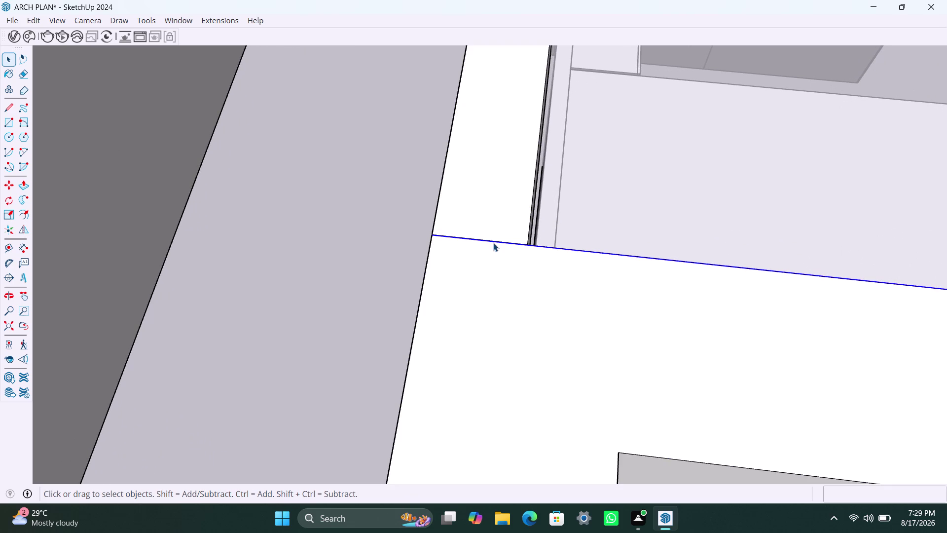
click(493, 243)
click(495, 223)
click(497, 259)
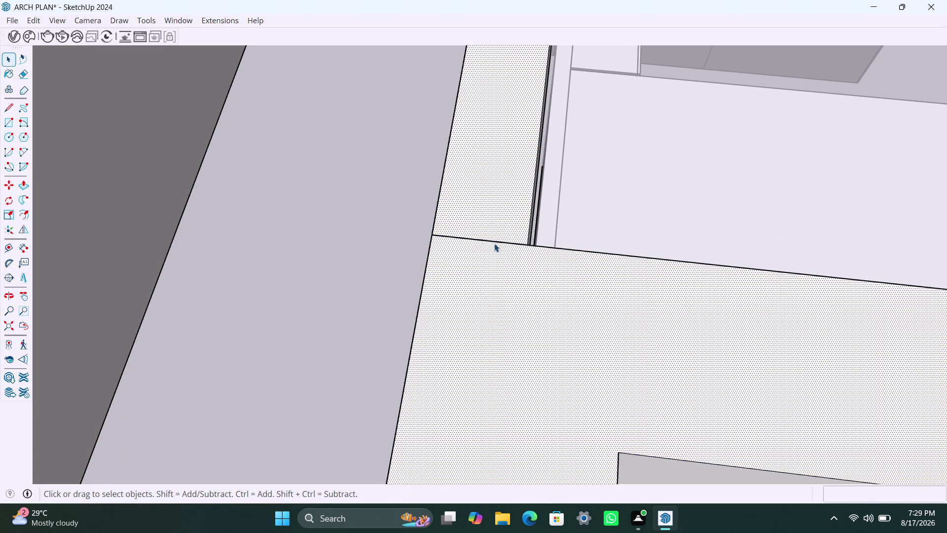
click(494, 243)
key(Delete)
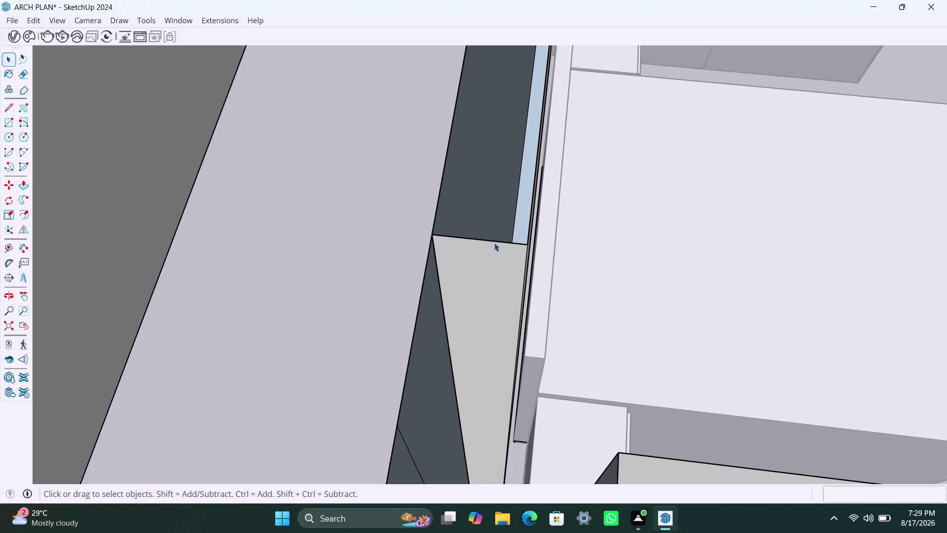
key(ctrl+z)
scroll(down, 3)
middle_drag(465, 343, 510, 344)
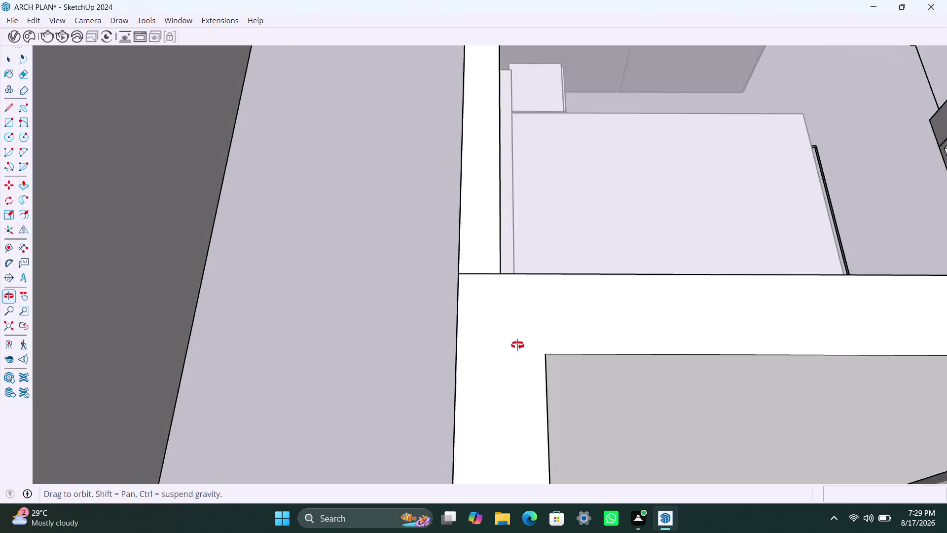
Flatten the thin sliver in the wall seam with Push/Pull to close the gap.
middle_drag(509, 345, 805, 289)
scroll(up, 3)
scroll(up, 3)
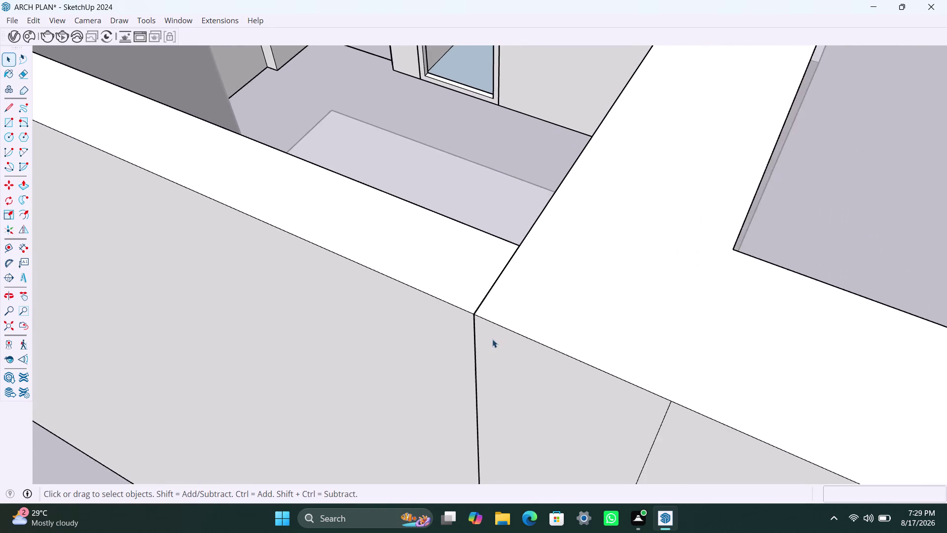
scroll(up, 3)
scroll(up, 3)
click(456, 220)
key(p)
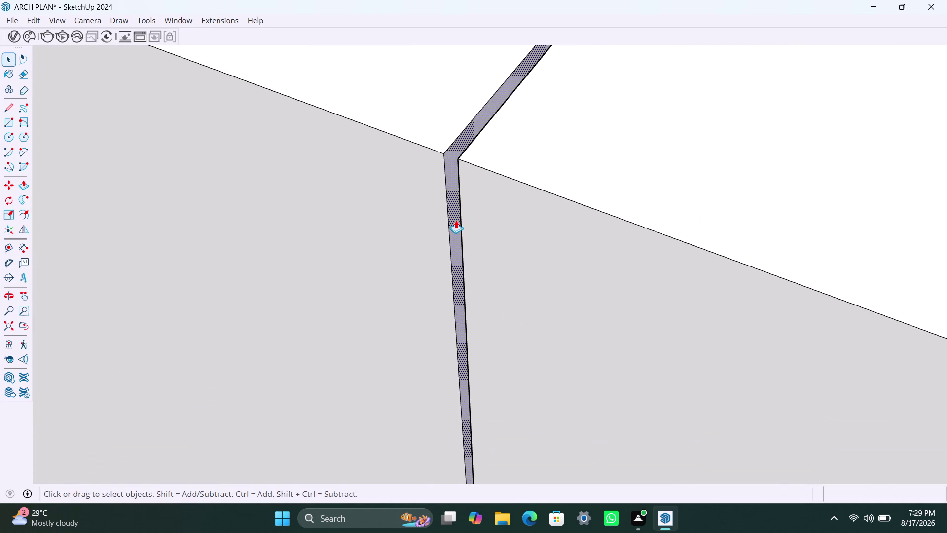
click(456, 220)
click(462, 236)
key(space)
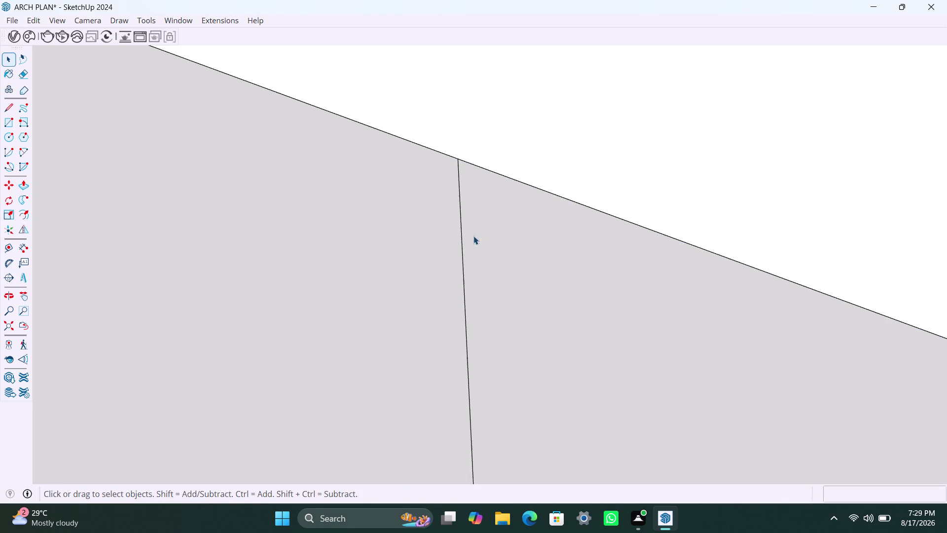
Delete the leftover vertical seam edges on the long courtyard wall's outer face.
click(459, 213)
click(467, 224)
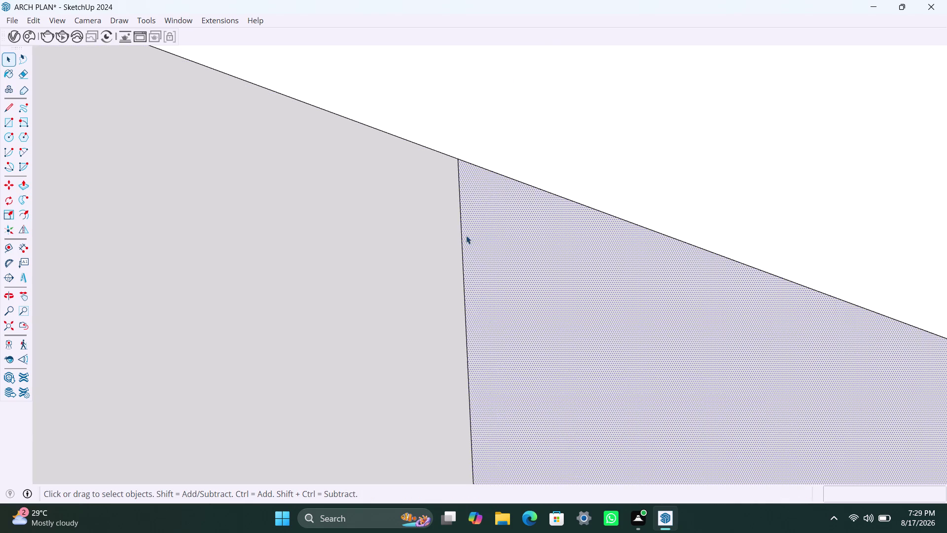
click(464, 239)
key(Delete)
scroll(down, 3)
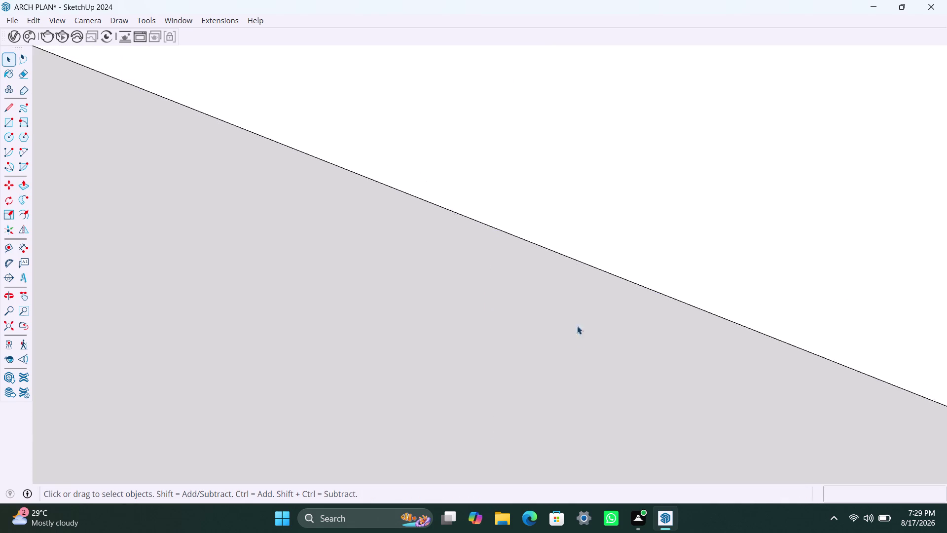
scroll(down, 3)
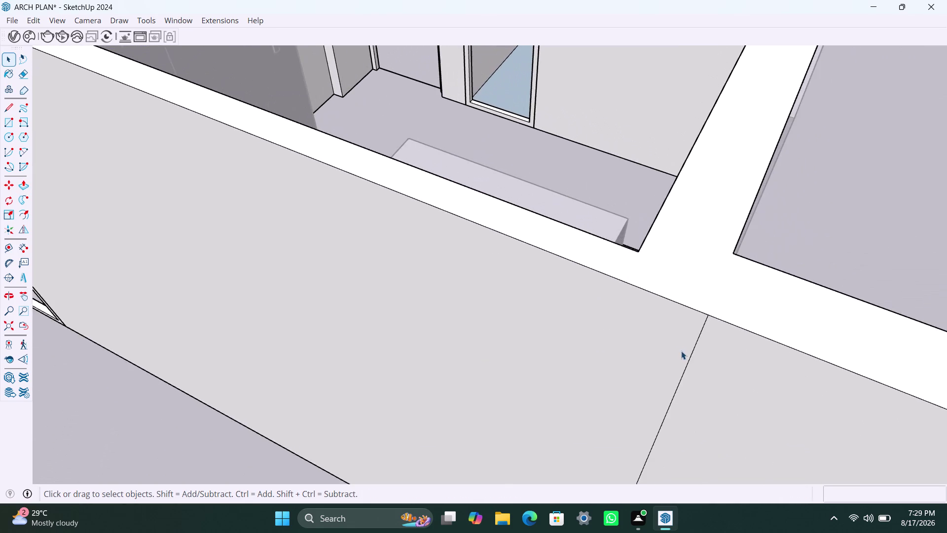
scroll(up, 3)
click(700, 320)
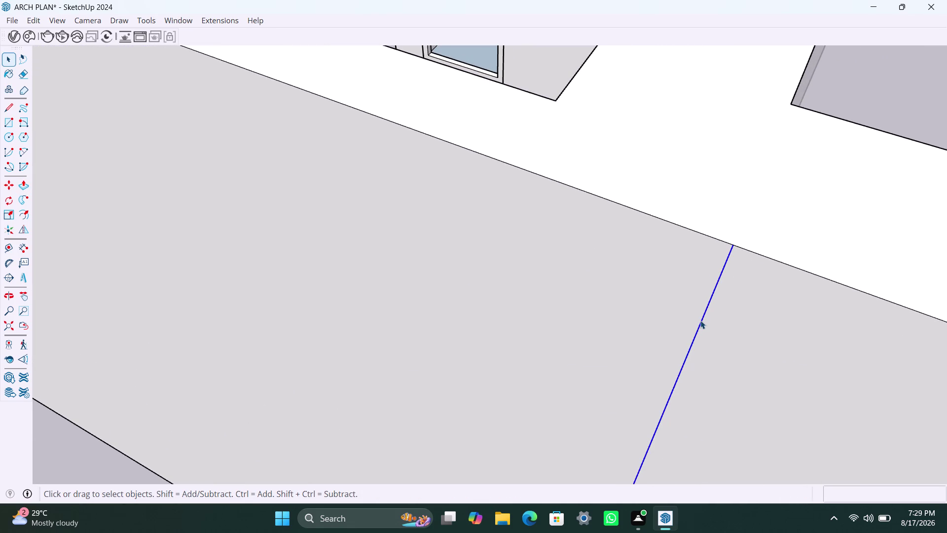
key(Delete)
scroll(down, 3)
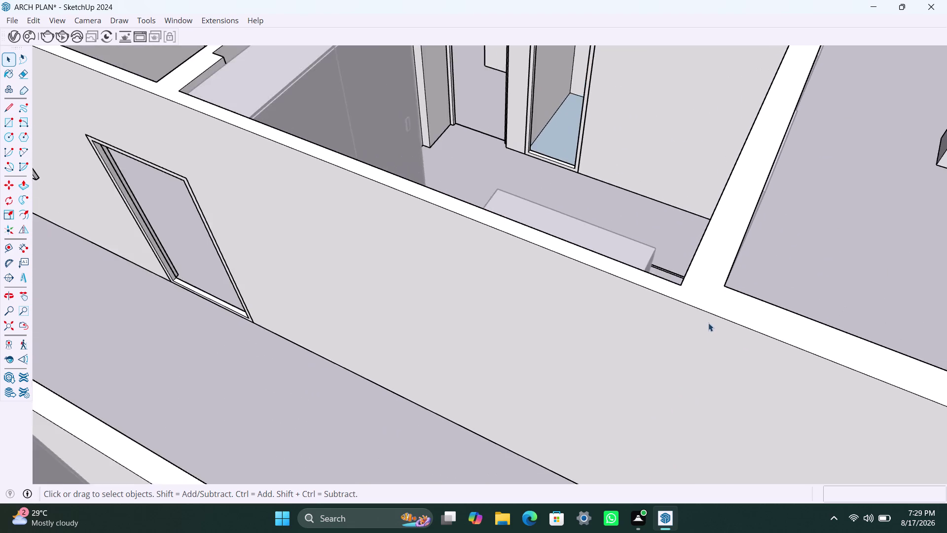
Zoom out and orbit around the house to view it from several sides.
scroll(down, 3)
scroll(down, 3)
scroll(down, 3)
middle_drag(738, 328, 680, 279)
scroll(down, 3)
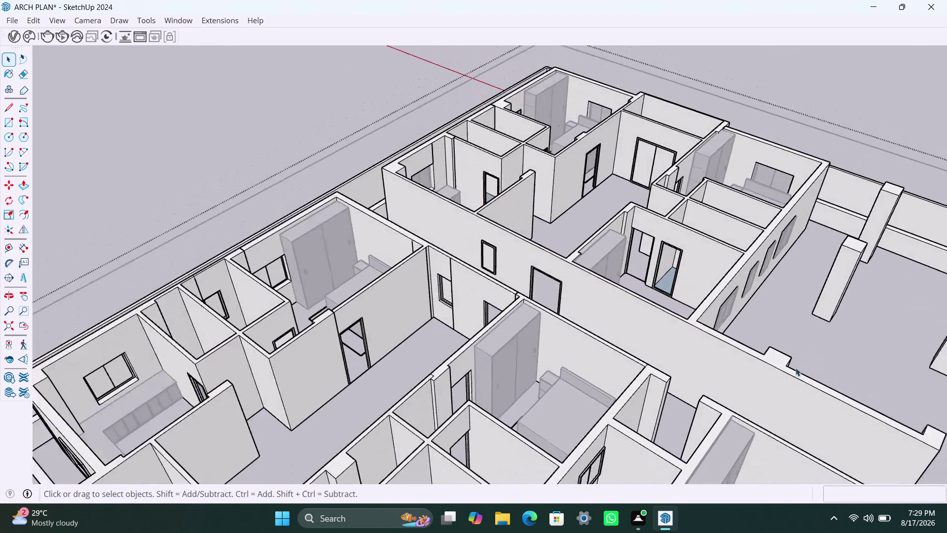
scroll(down, 3)
middle_drag(841, 386, 527, 294)
scroll(down, 3)
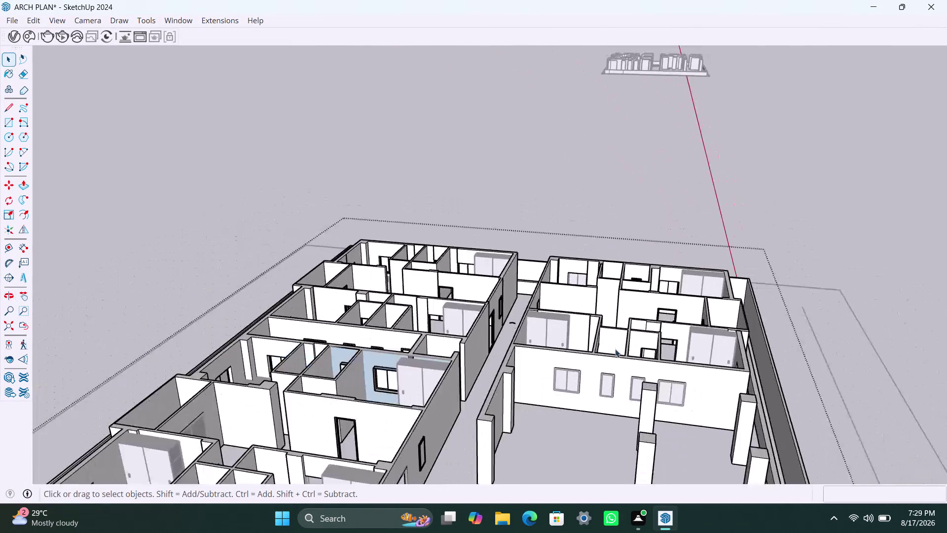
middle_drag(607, 368, 596, 402)
scroll(down, 3)
middle_drag(593, 410, 607, 405)
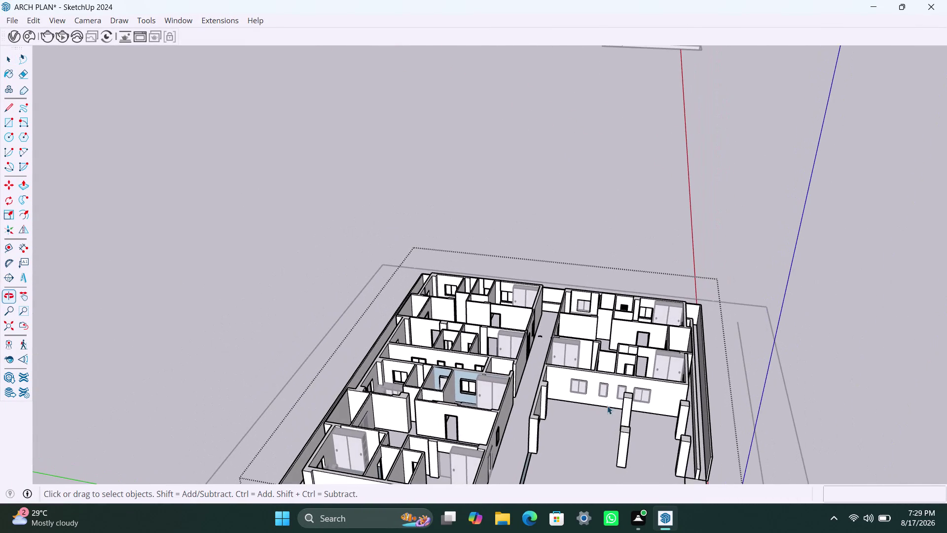
scroll(down, 3)
middle_drag(617, 376, 636, 329)
scroll(down, 3)
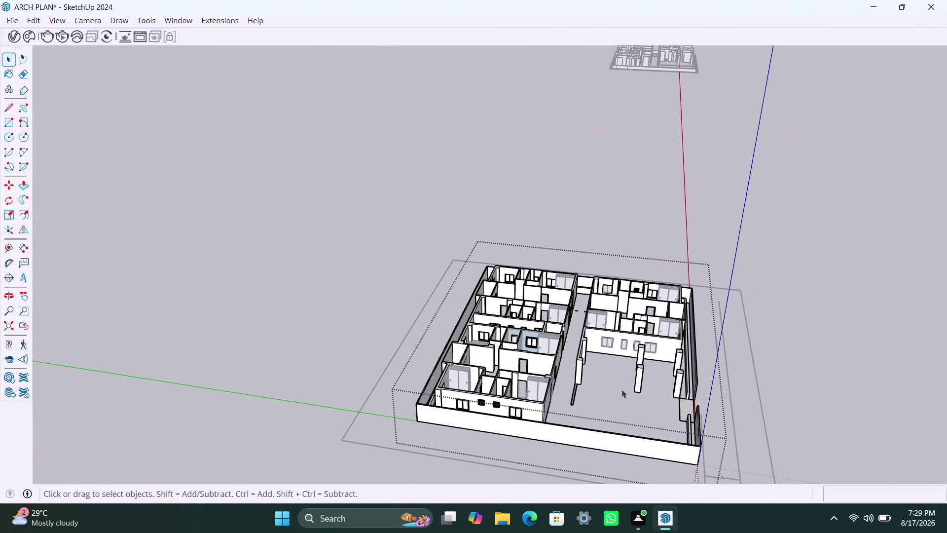
middle_drag(624, 403, 629, 427)
Orbit closer over the rooms, courtyard, left wing and central corridor.
click(782, 343)
scroll(up, 3)
middle_drag(582, 407, 583, 424)
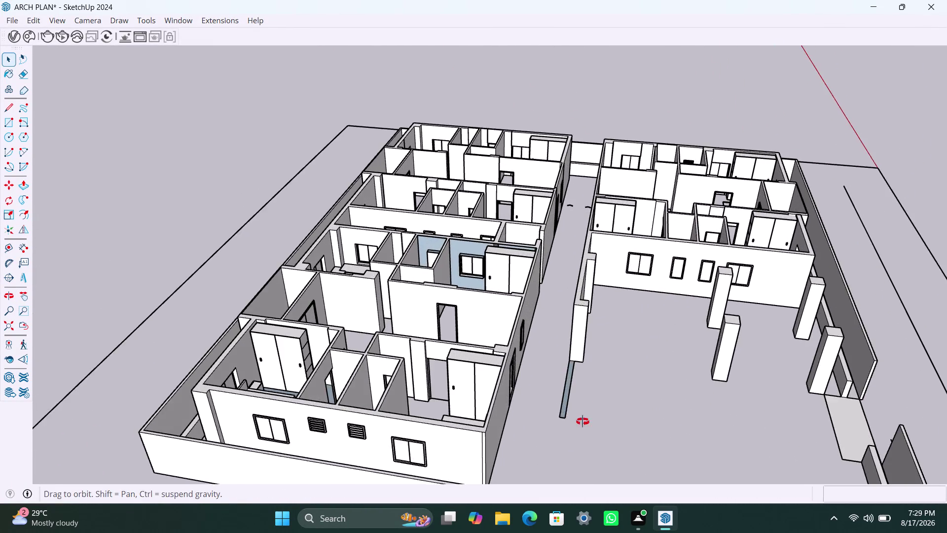
middle_drag(583, 424, 584, 431)
scroll(up, 3)
scroll(down, 3)
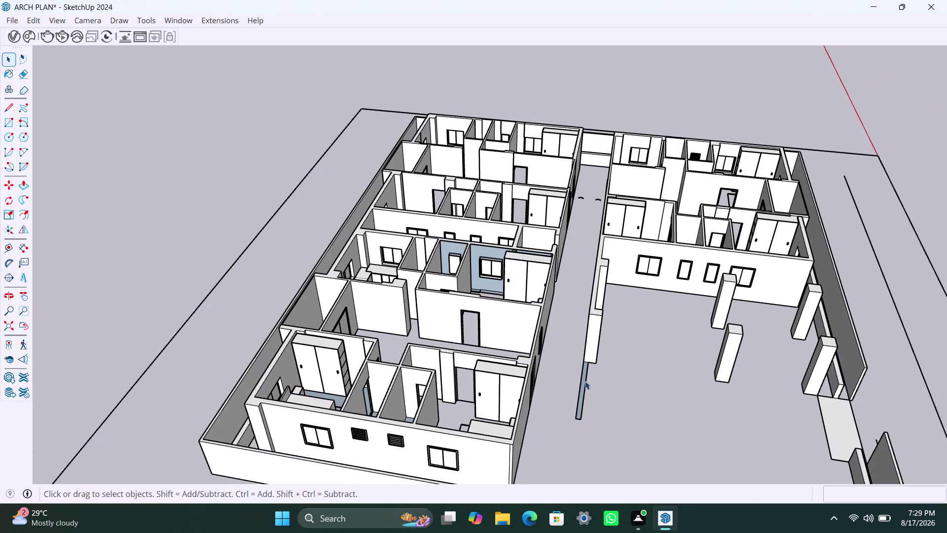
scroll(down, 3)
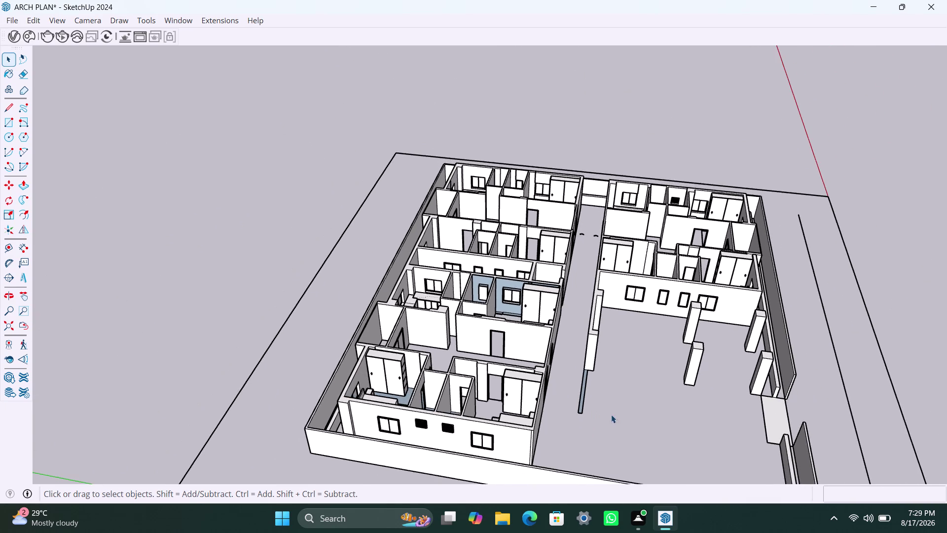
middle_drag(612, 415, 601, 444)
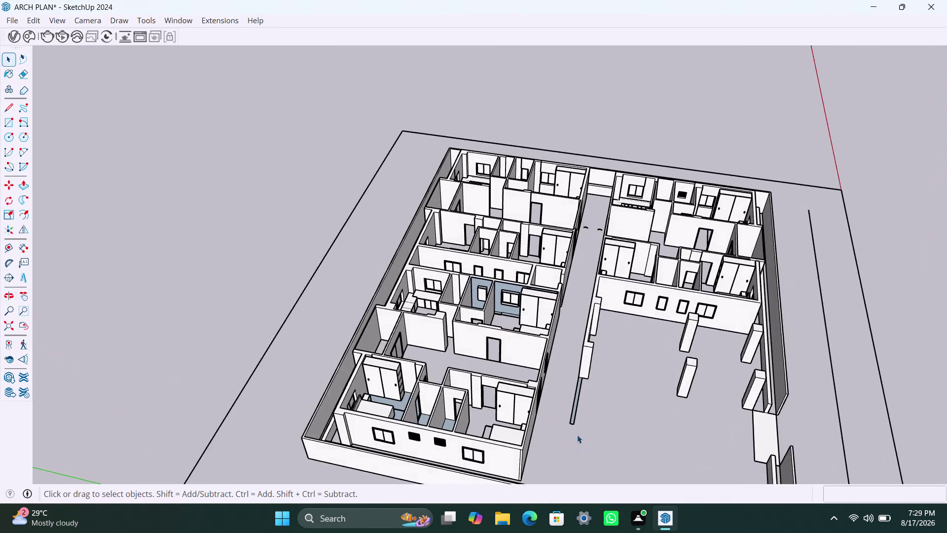
scroll(up, 3)
scroll(up, 3)
middle_drag(594, 423, 658, 436)
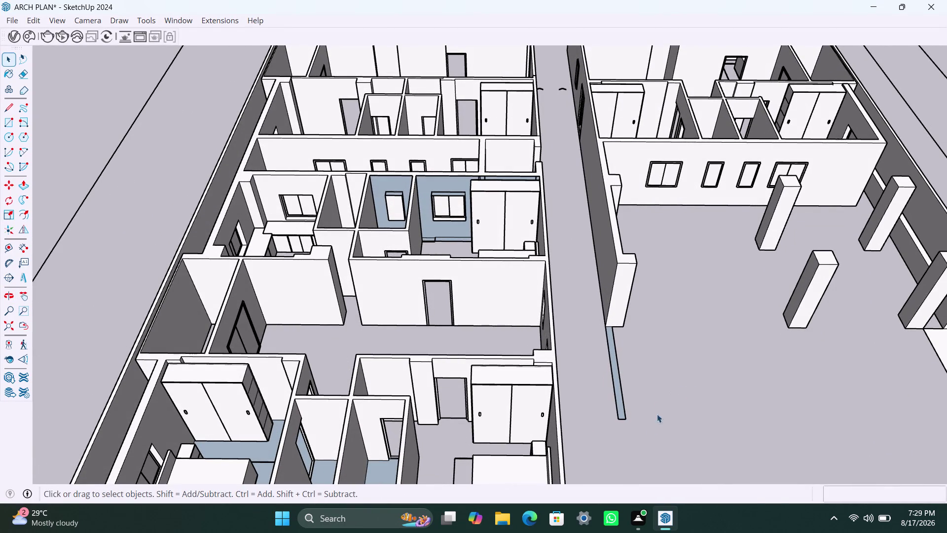
scroll(down, 3)
scroll(down, 3)
middle_drag(682, 434, 646, 439)
middle_drag(662, 430, 673, 430)
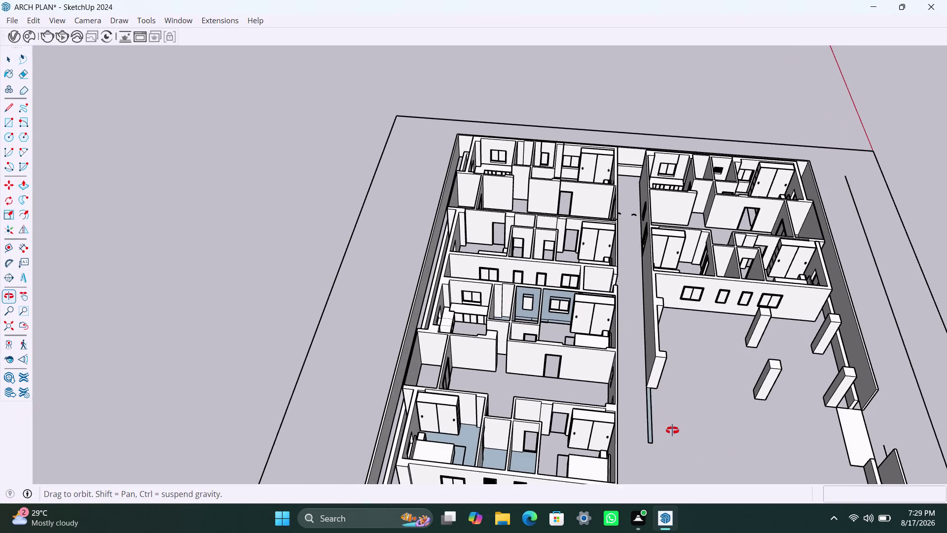
middle_drag(672, 430, 678, 430)
scroll(up, 3)
scroll(up, 3)
middle_drag(632, 307, 616, 326)
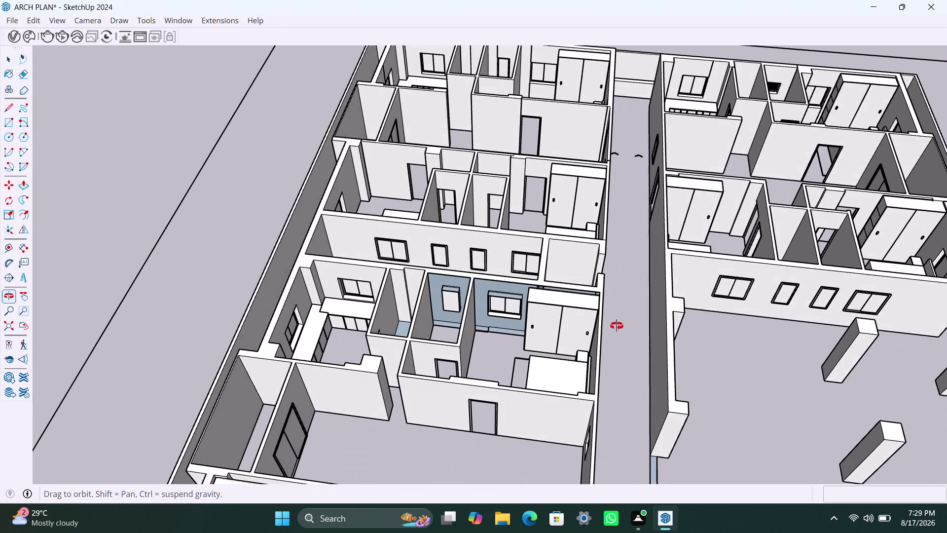
middle_drag(616, 326, 618, 331)
scroll(down, 3)
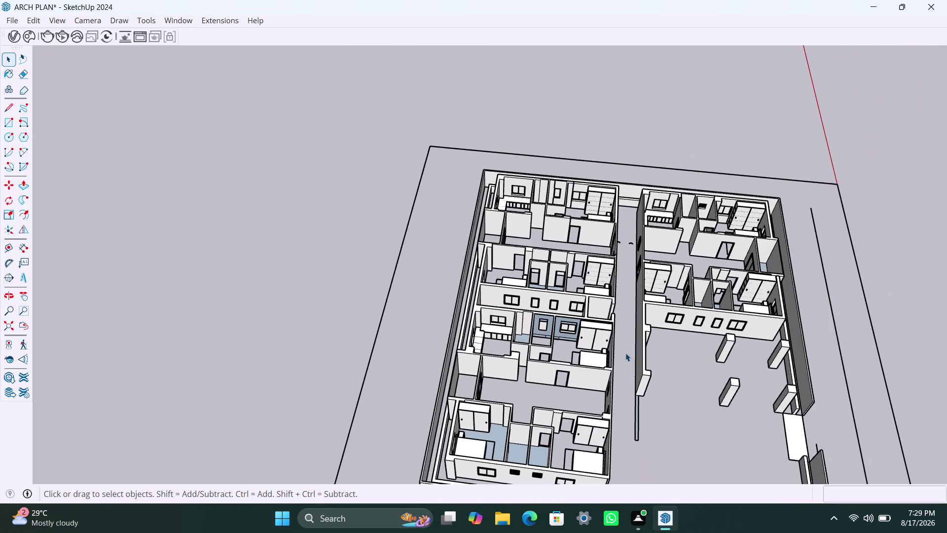
Save the model to ARCH PLAN and orbit to a top-down view of the base slab.
key(ctrl+s)
scroll(down, 3)
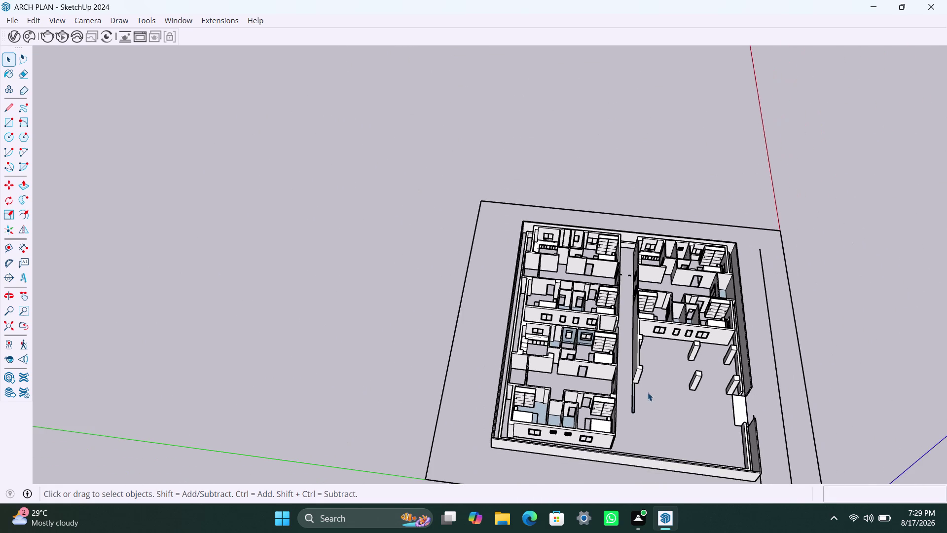
middle_drag(647, 392, 593, 289)
scroll(up, 3)
middle_drag(602, 367, 628, 374)
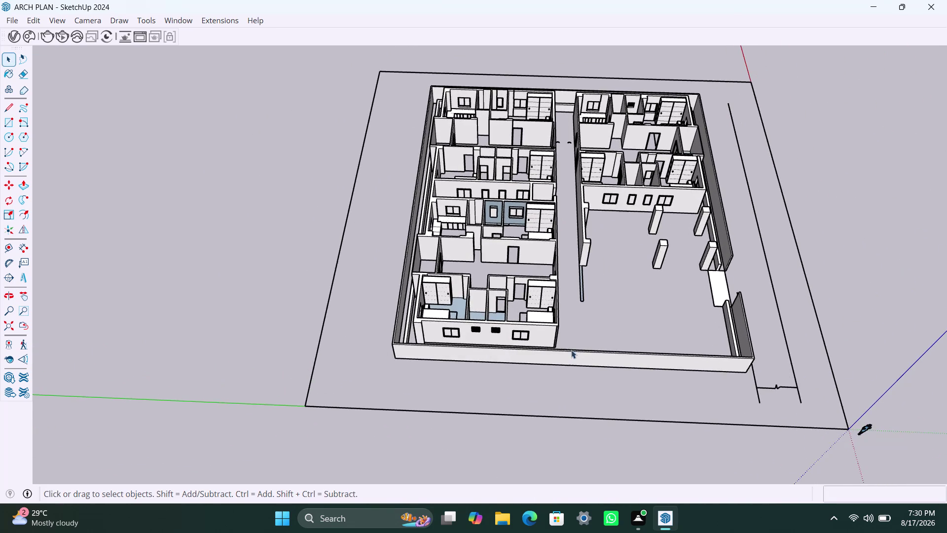
scroll(up, 3)
scroll(down, 3)
middle_drag(601, 329, 601, 372)
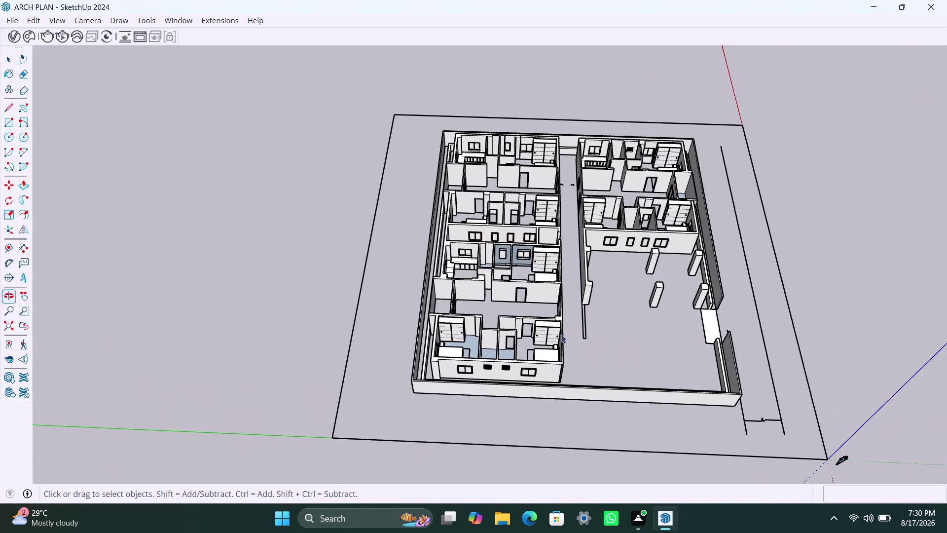
middle_drag(562, 267, 579, 419)
scroll(up, 3)
scroll(up, 3)
scroll(up, 3)
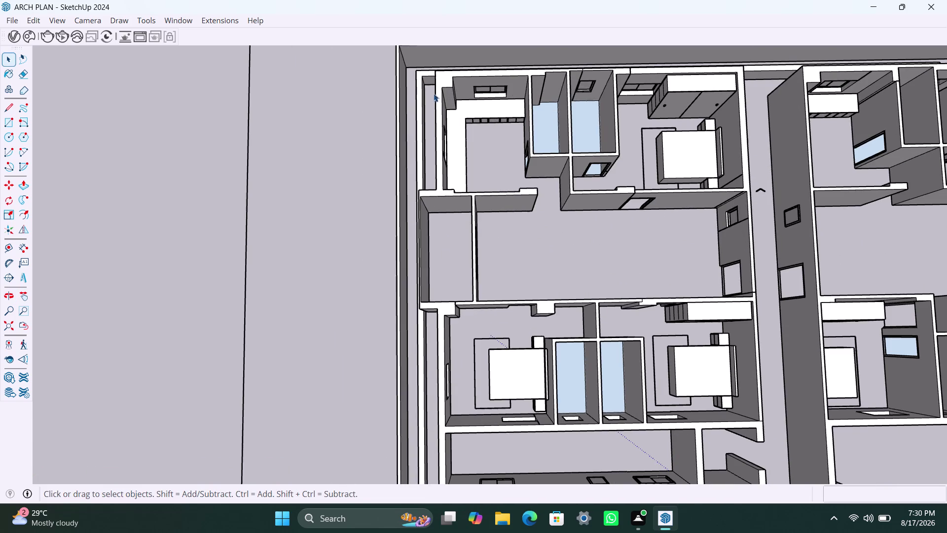
Zoom in on the perimeter wall corner and select its top face.
middle_drag(444, 159, 446, 159)
middle_drag(446, 159, 586, 115)
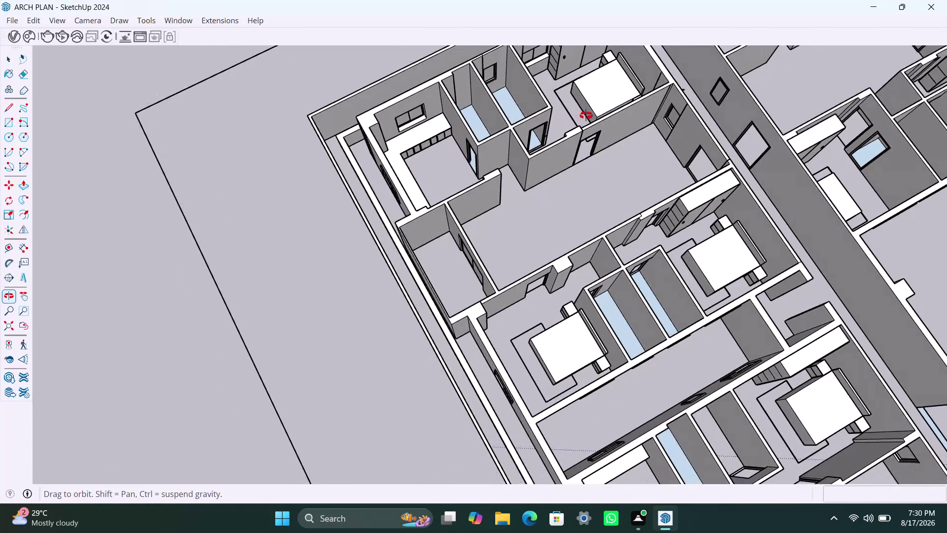
middle_drag(586, 116, 535, 128)
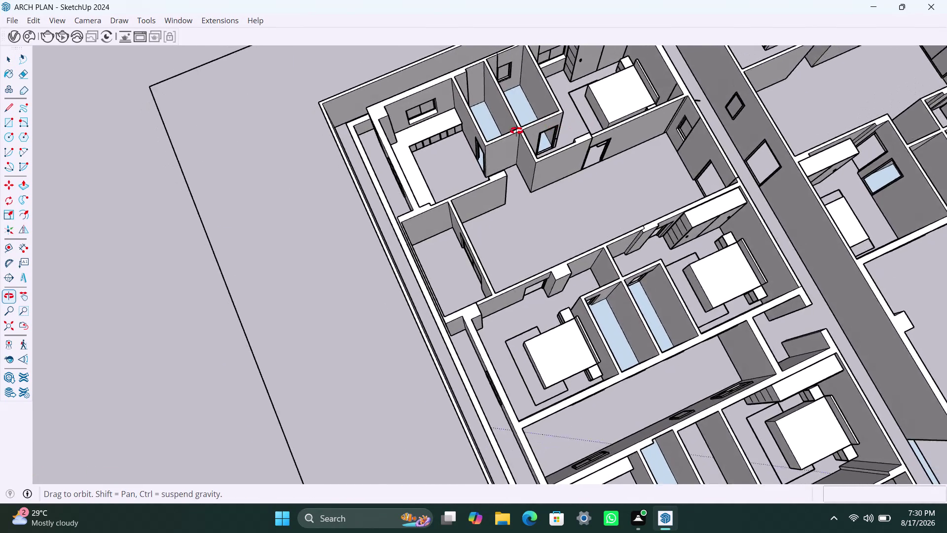
middle_drag(535, 128, 329, 141)
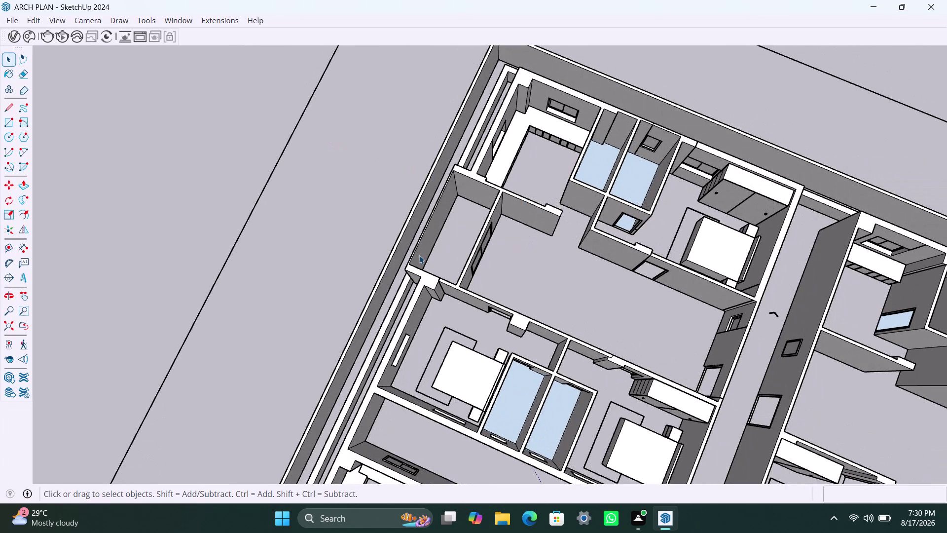
scroll(down, 3)
scroll(down, 3)
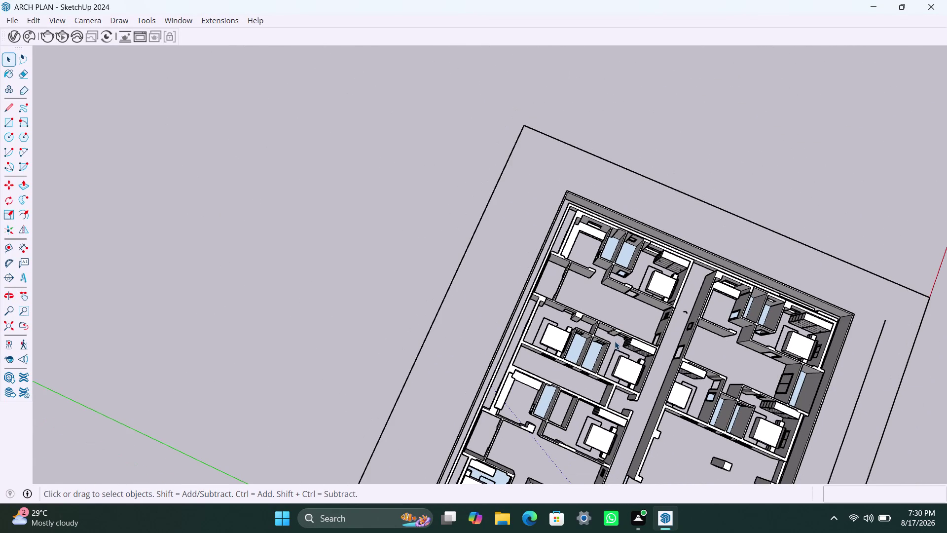
middle_drag(613, 344, 722, 219)
scroll(up, 3)
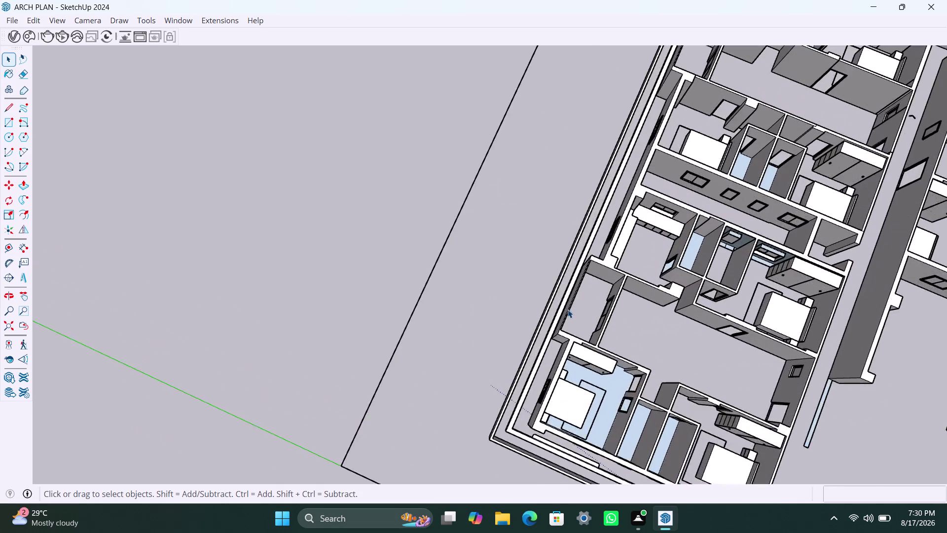
scroll(up, 3)
middle_drag(583, 311, 613, 309)
scroll(up, 3)
scroll(up, 3)
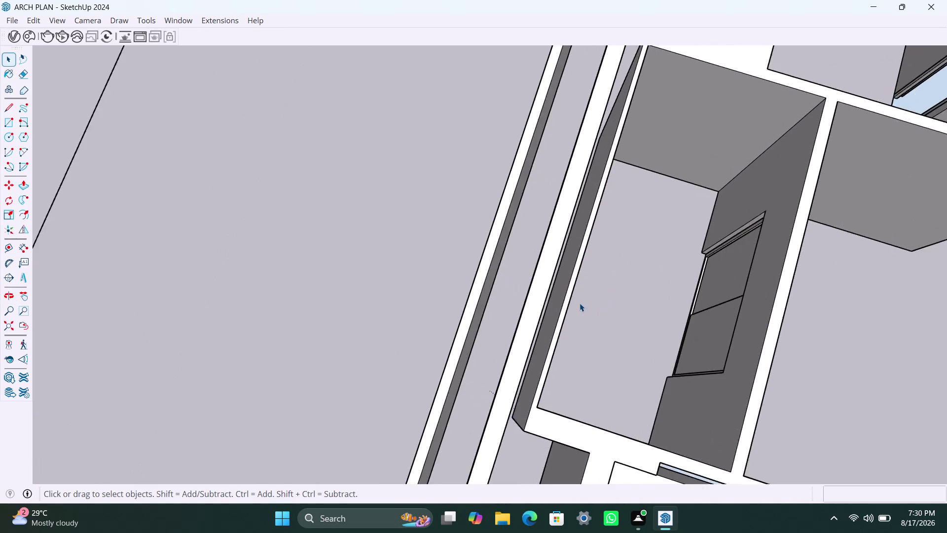
scroll(up, 3)
scroll(down, 3)
scroll(up, 3)
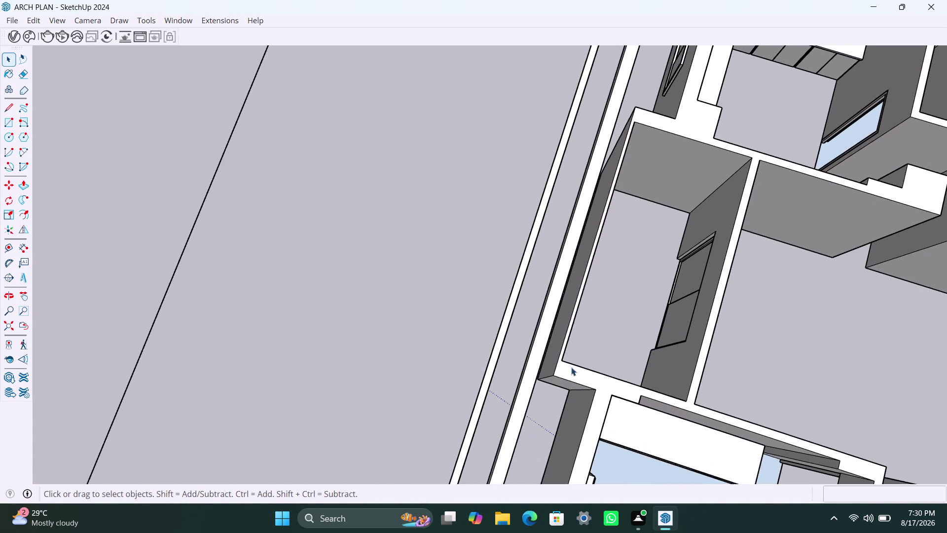
scroll(up, 3)
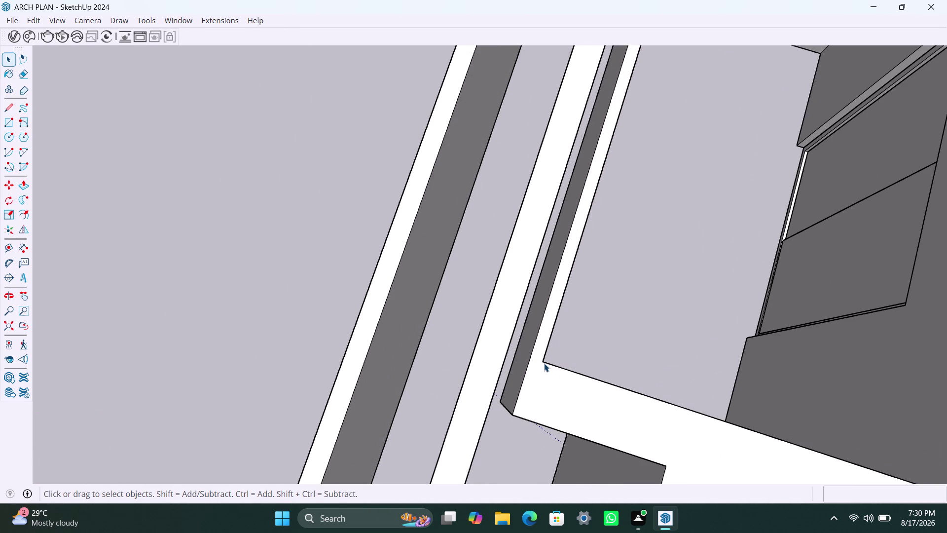
click(540, 346)
double_click(540, 349)
click(541, 355)
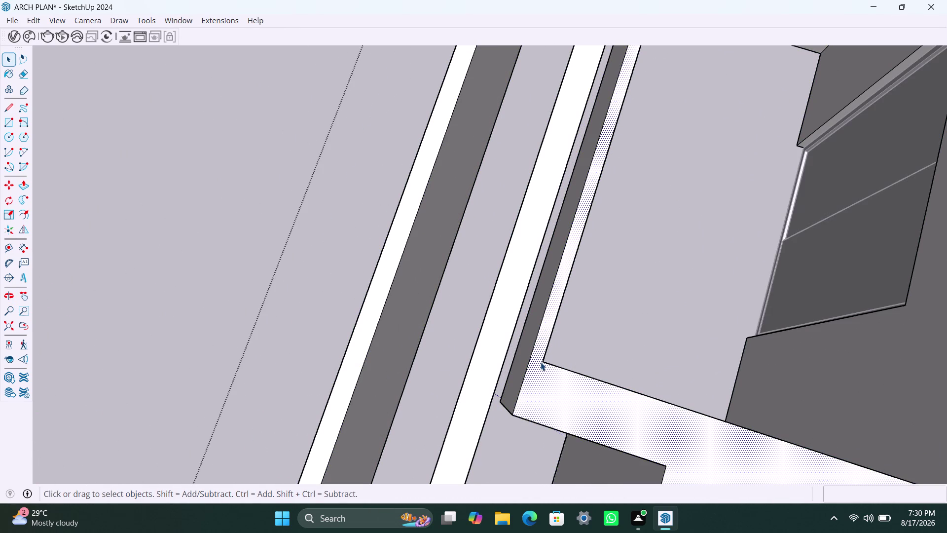
Draw a short line across the wall top to split off a thin strip at the corner.
key(l)
click(542, 361)
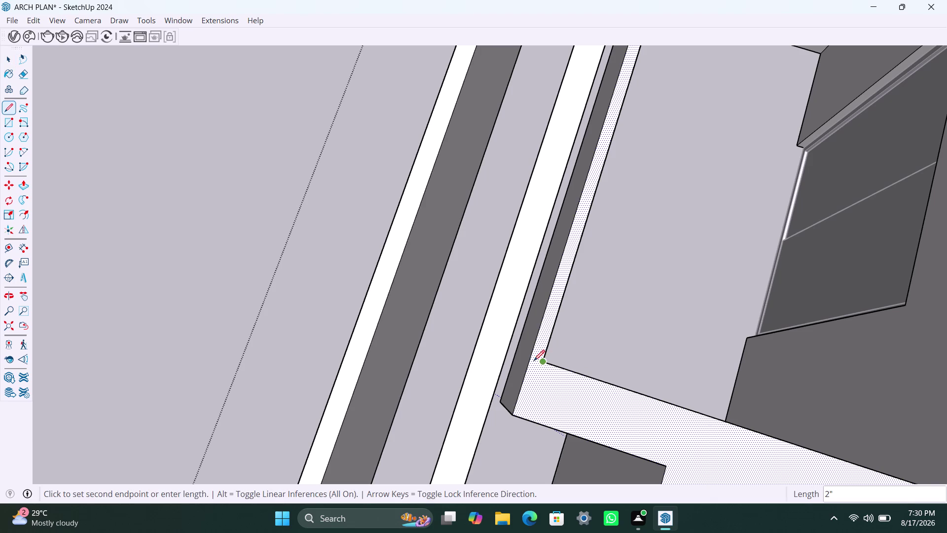
click(531, 358)
key(space)
click(544, 345)
scroll(down, 3)
middle_drag(584, 310, 565, 363)
scroll(up, 3)
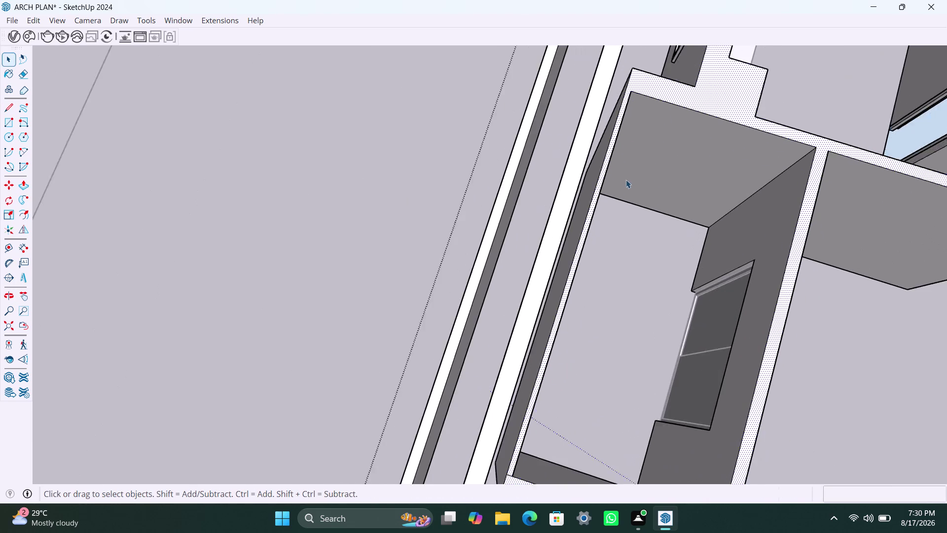
middle_drag(626, 175, 579, 254)
scroll(up, 3)
scroll(up, 3)
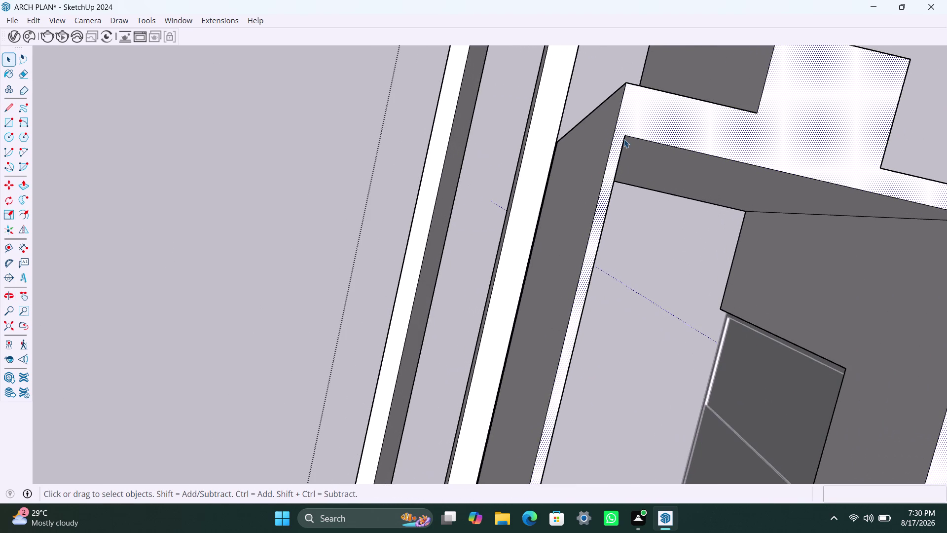
key(l)
click(625, 136)
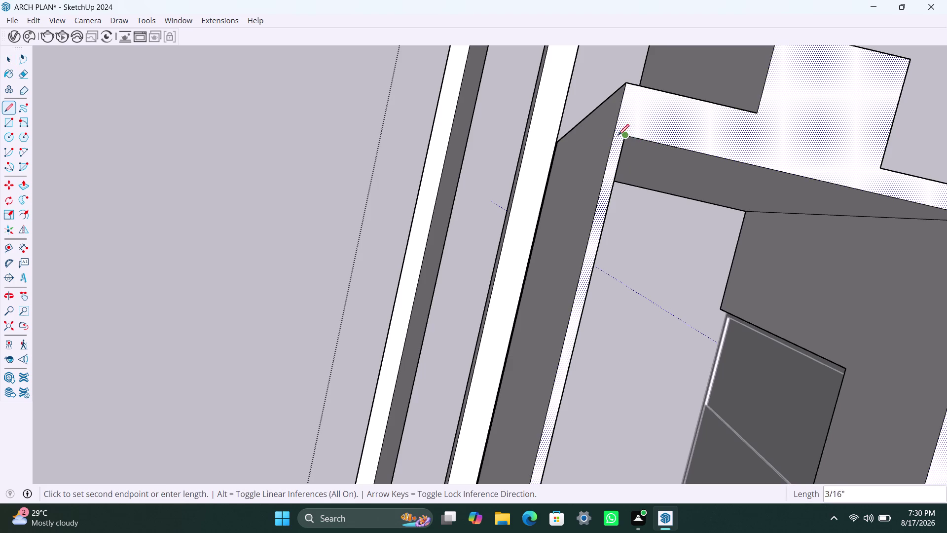
click(615, 132)
Push/Pull the thin wall-top strip up 7'.
key(space)
click(615, 155)
key(p)
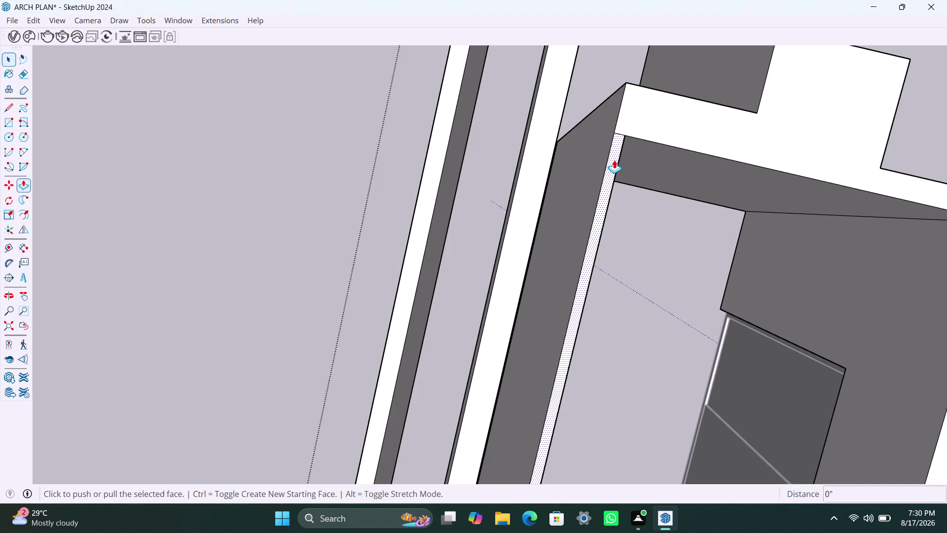
click(614, 160)
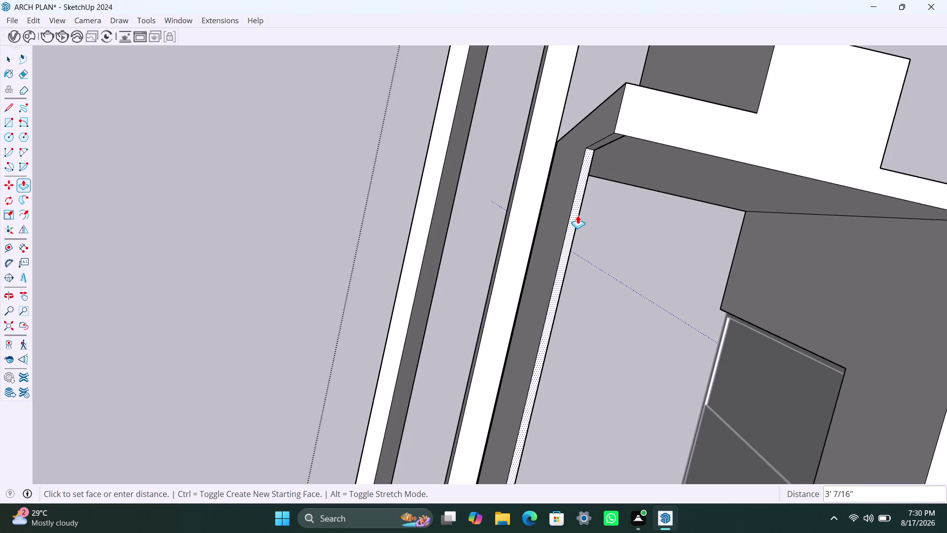
text(7')
key(Return)
key(space)
scroll(down, 3)
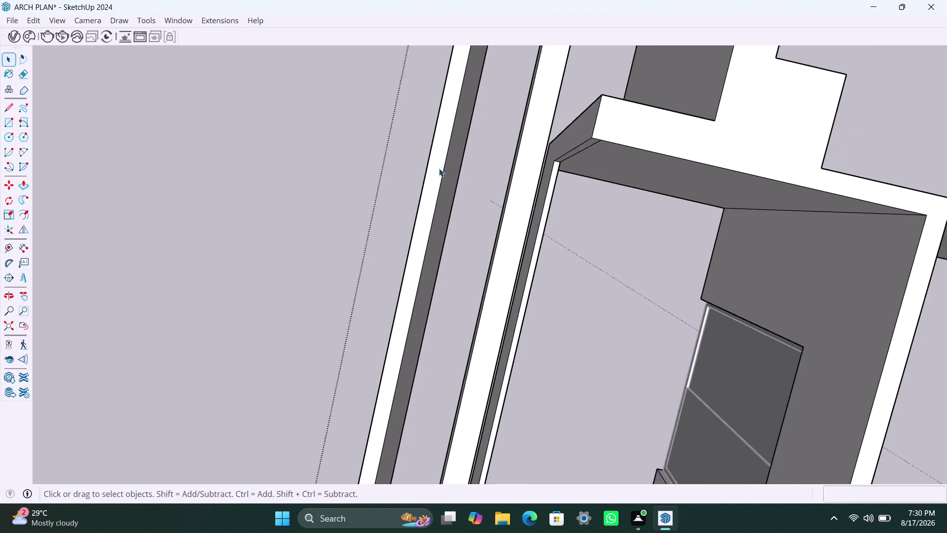
middle_drag(442, 193, 492, 118)
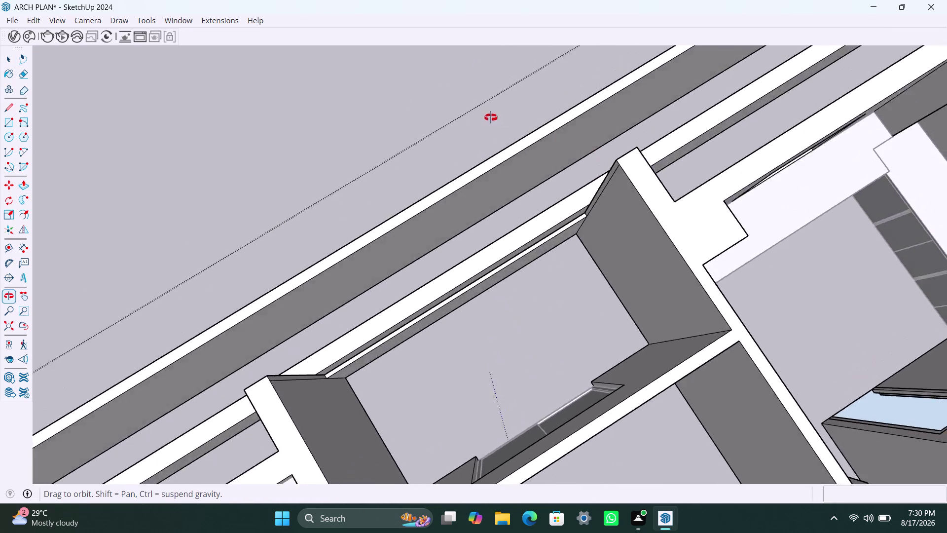
Push/Pull the thin sliver face along the wall top by 1'.
middle_drag(491, 118, 438, 12)
scroll(down, 3)
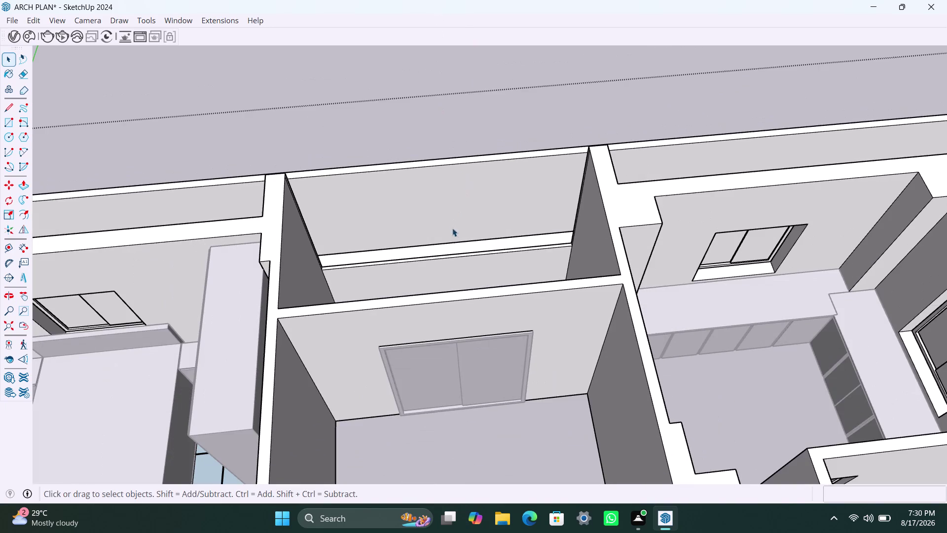
middle_drag(452, 234, 292, 228)
scroll(up, 3)
scroll(up, 3)
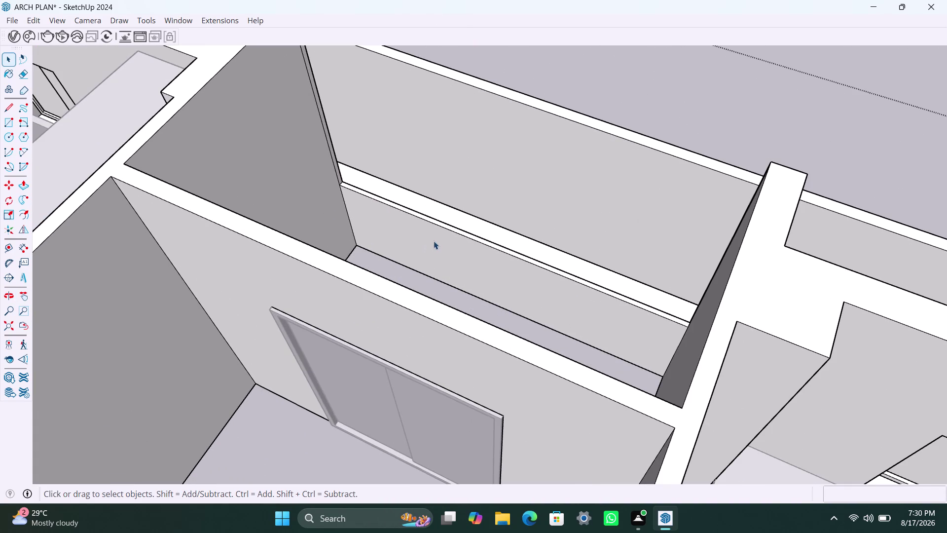
scroll(up, 3)
middle_drag(511, 273, 496, 289)
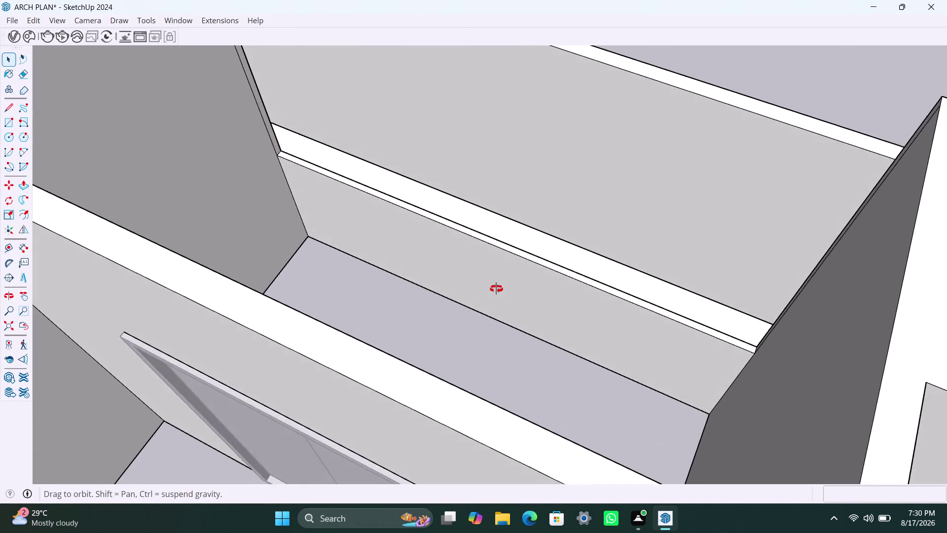
middle_drag(496, 288, 494, 290)
scroll(up, 3)
click(533, 256)
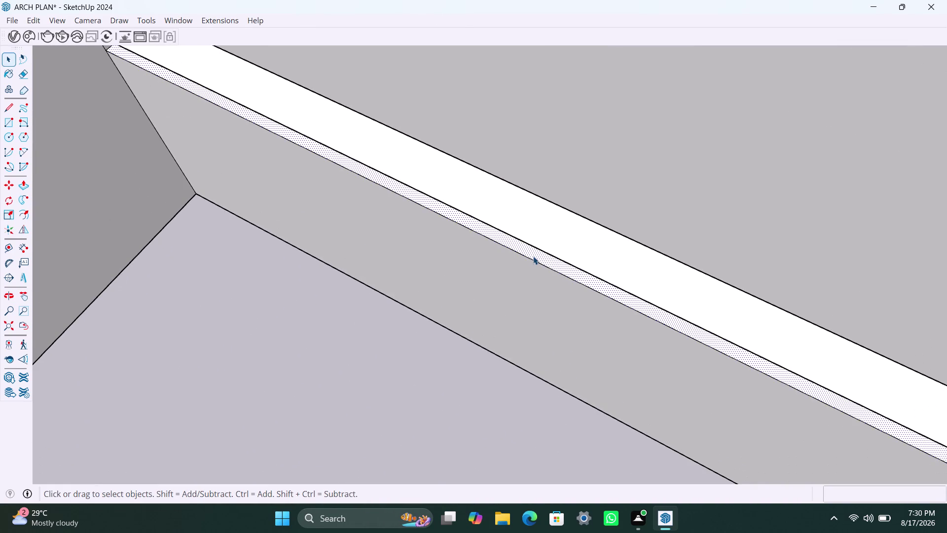
key(p)
click(533, 256)
text(1)
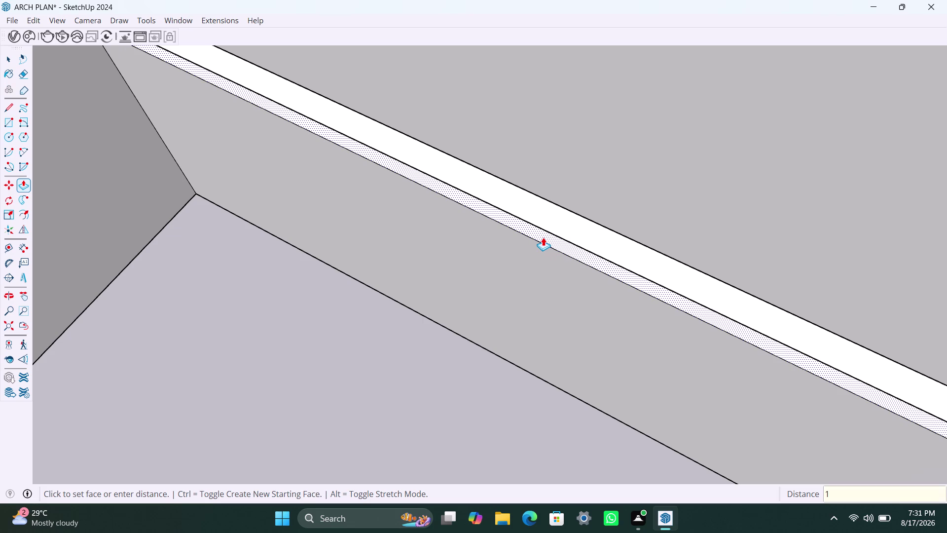
text(')
key(Return)
key(space)
Orbit out to view the outer perimeter wall and the corridor rooms.
scroll(down, 3)
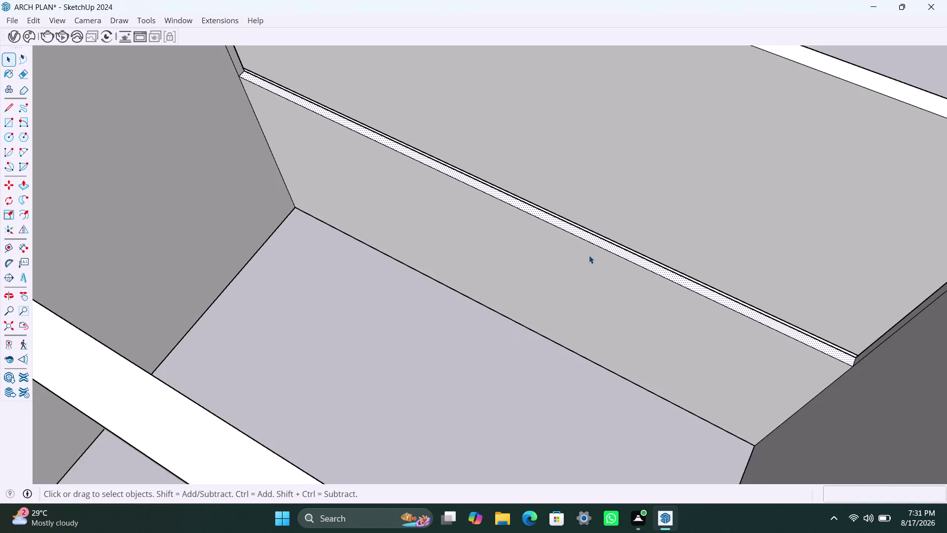
scroll(down, 3)
middle_drag(640, 255, 356, 260)
scroll(up, 3)
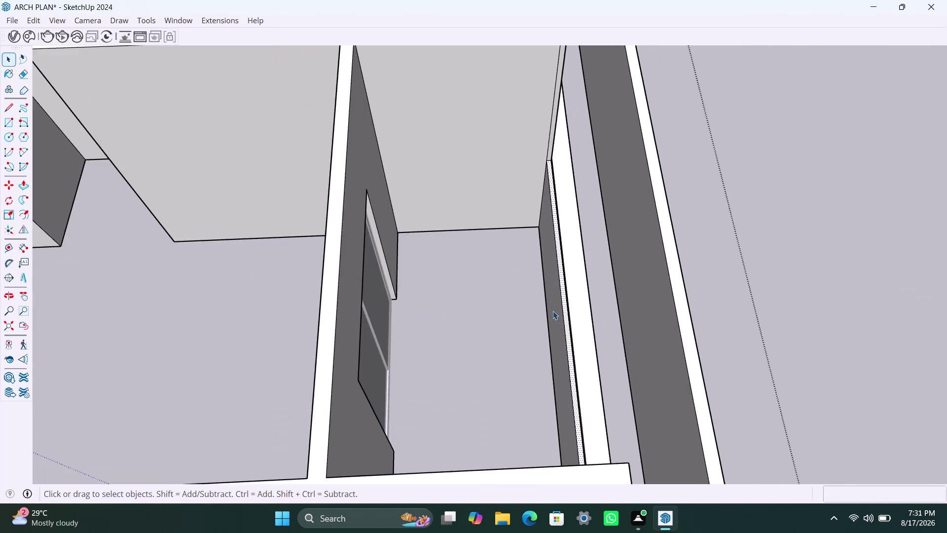
middle_drag(553, 311, 405, 292)
scroll(up, 3)
click(815, 299)
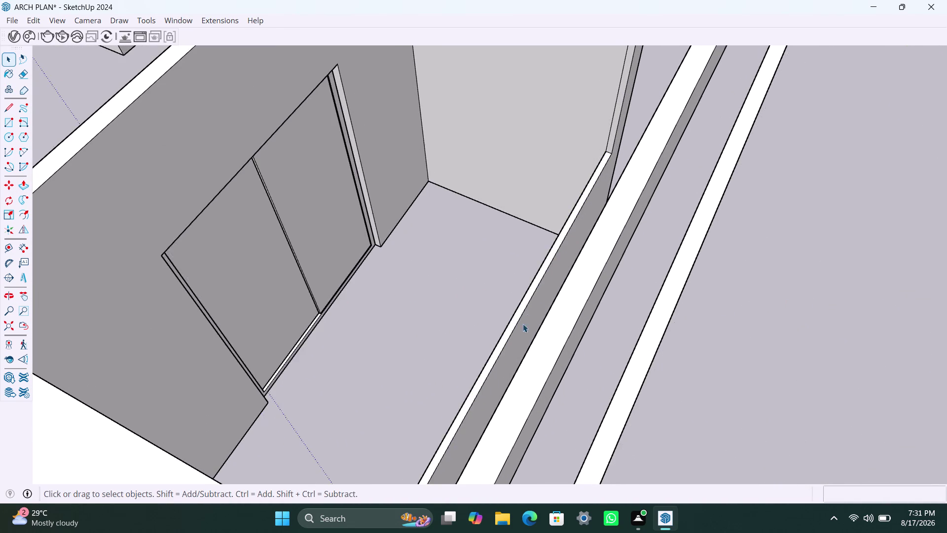
scroll(down, 3)
scroll(down, 3)
middle_drag(517, 336, 336, 265)
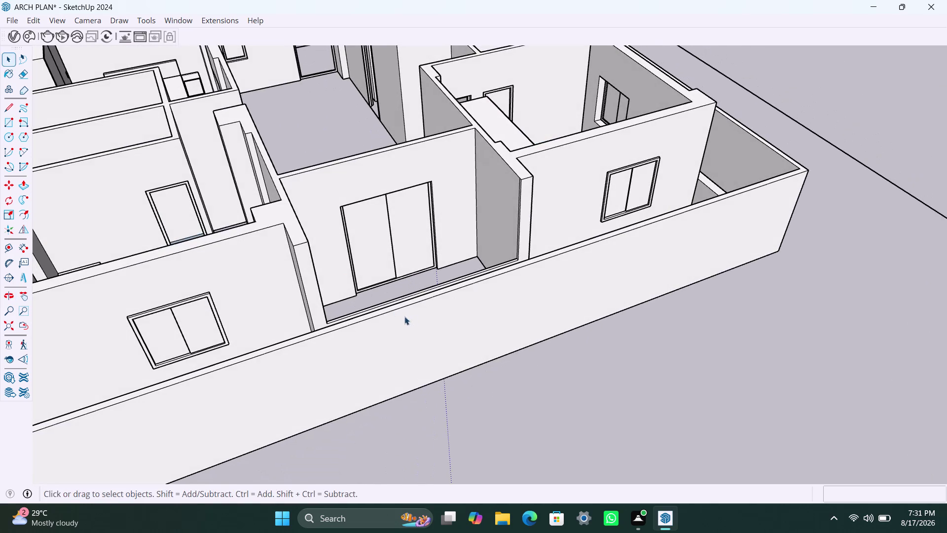
middle_drag(433, 338, 424, 252)
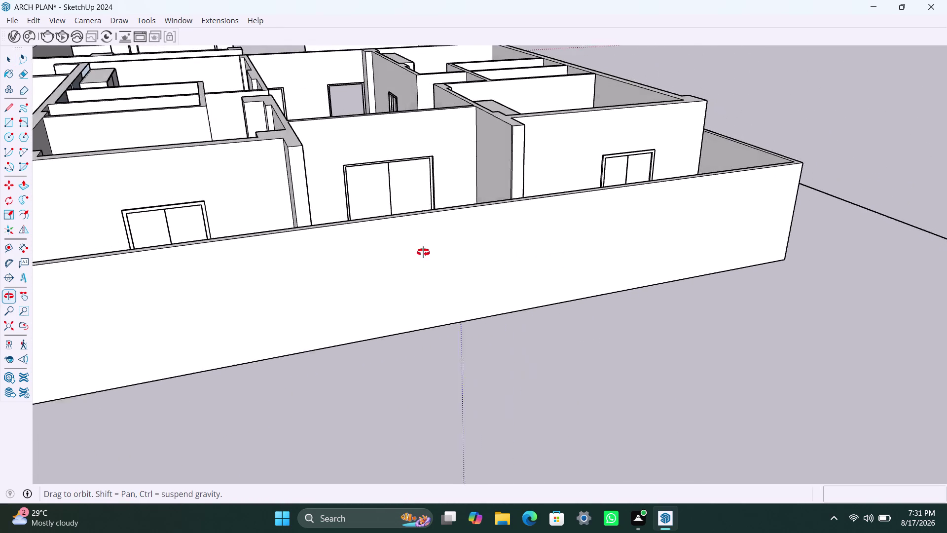
middle_drag(424, 252, 570, 362)
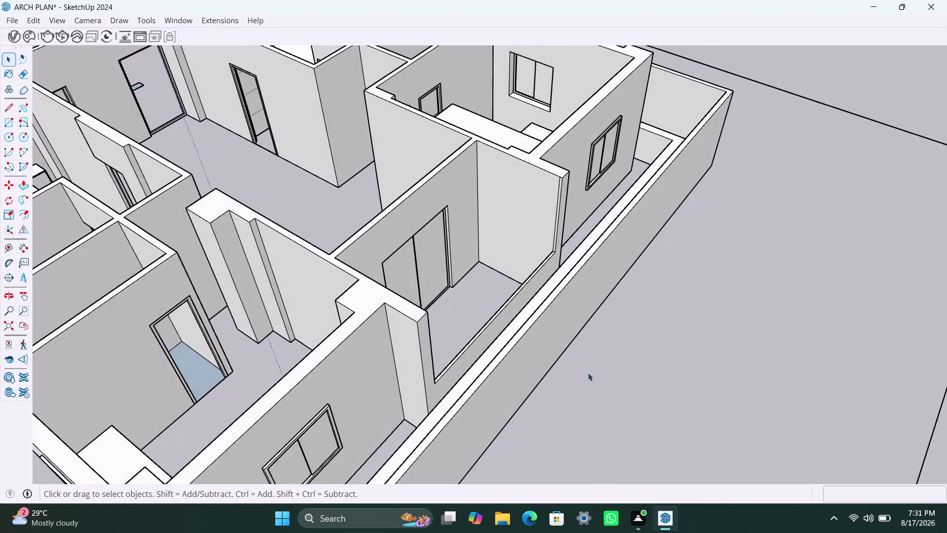
middle_drag(570, 376, 680, 375)
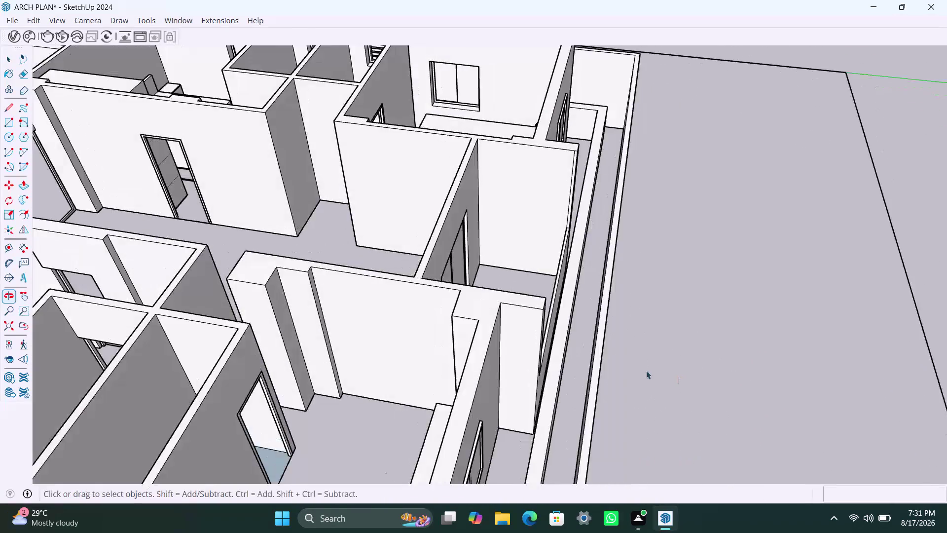
scroll(down, 3)
middle_drag(624, 400, 695, 253)
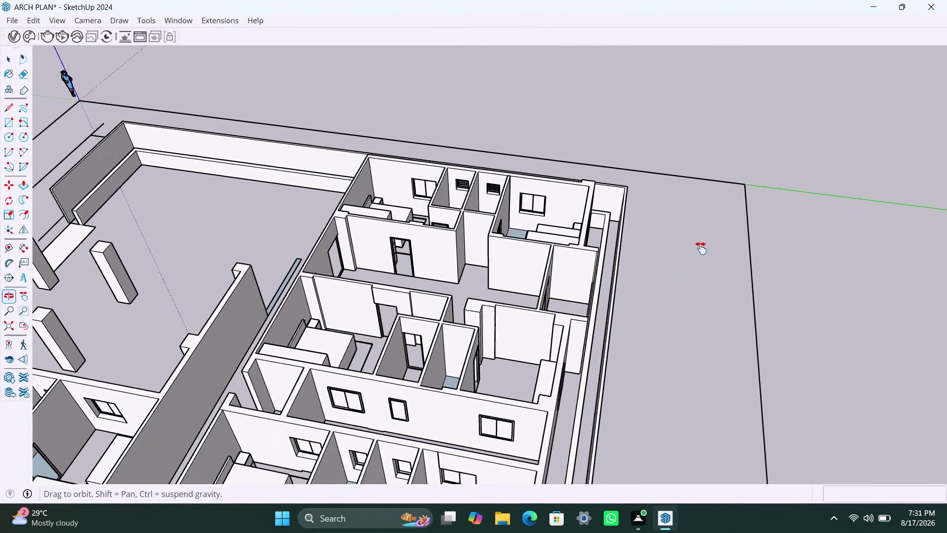
middle_drag(694, 253, 821, 146)
scroll(down, 3)
middle_drag(680, 419, 705, 317)
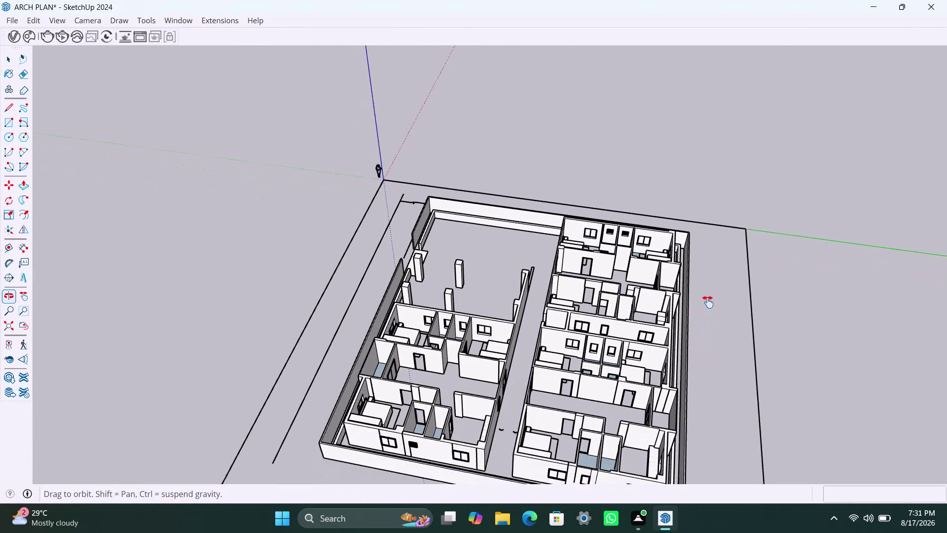
middle_drag(704, 316, 727, 241)
scroll(up, 3)
middle_drag(694, 321, 673, 397)
scroll(up, 3)
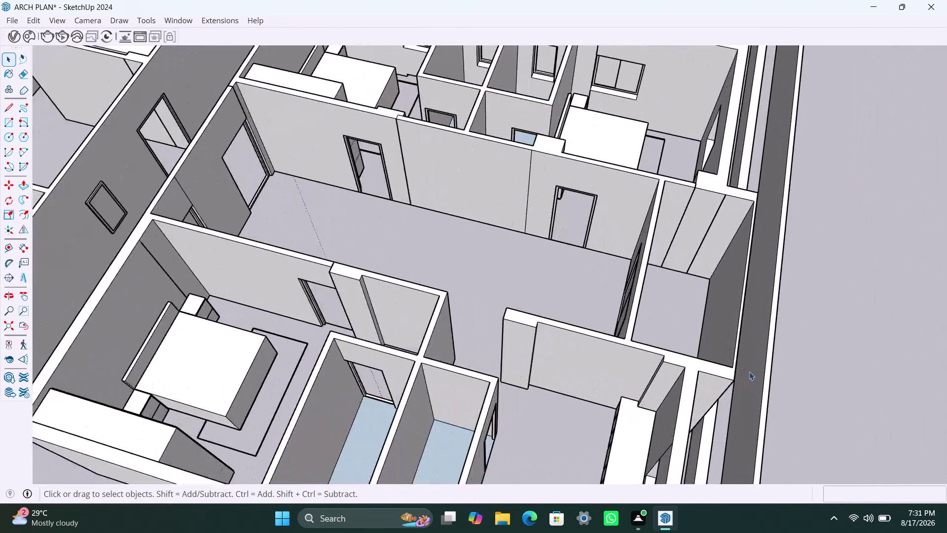
scroll(up, 3)
click(722, 331)
Draw two lines across the wall end to split off the slim gap faces.
triple_click(722, 331)
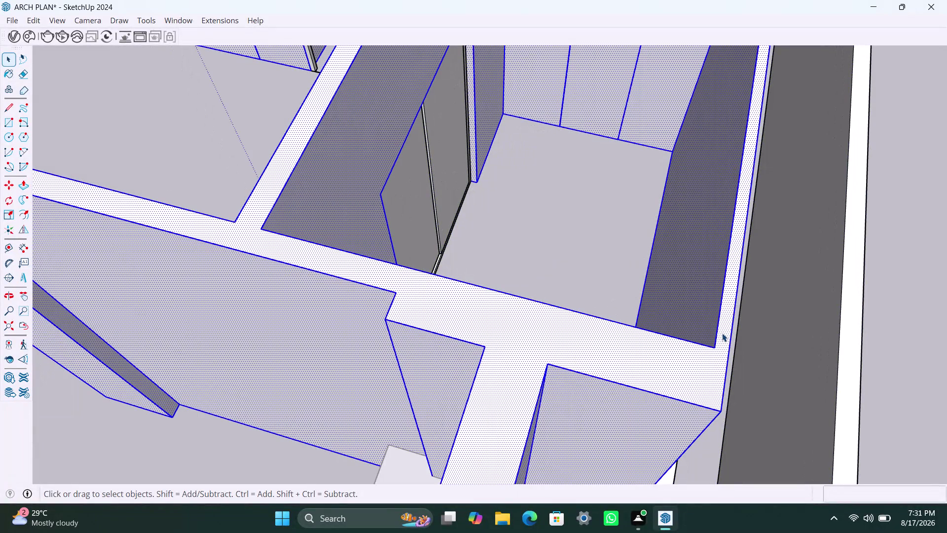
click(719, 347)
key(l)
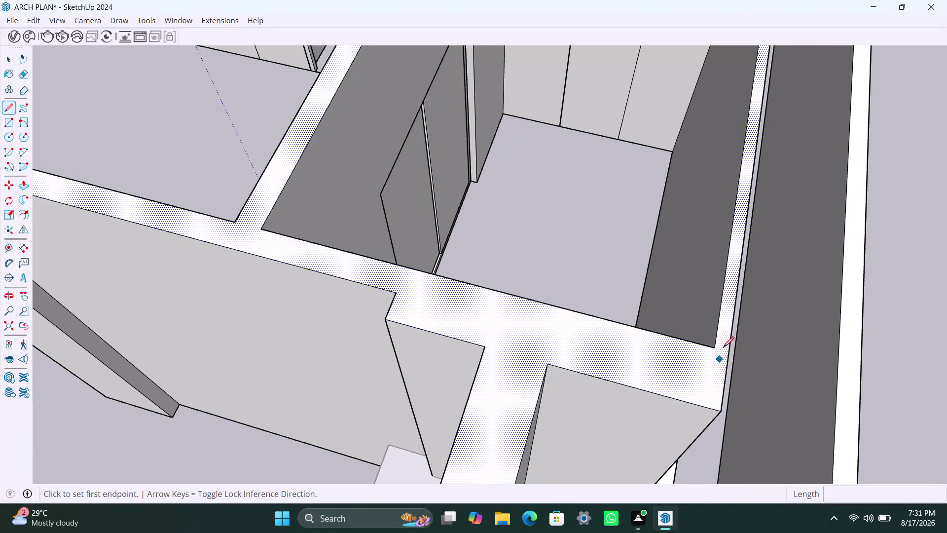
click(714, 346)
click(731, 351)
scroll(down, 3)
middle_drag(728, 300, 645, 455)
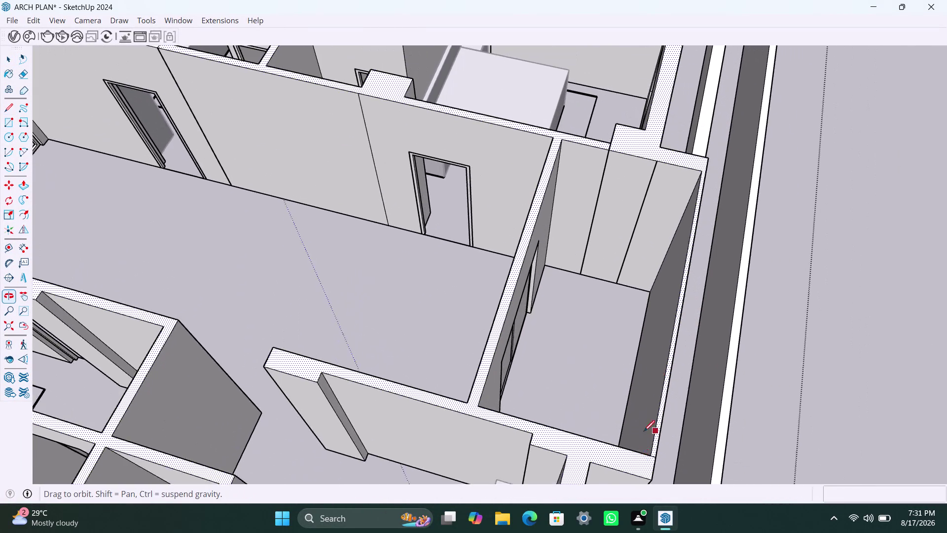
scroll(up, 3)
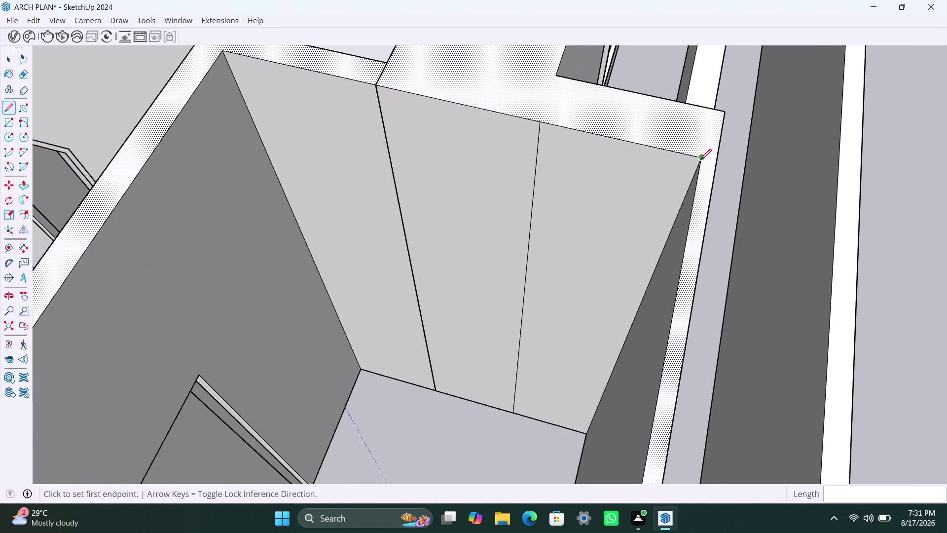
click(701, 160)
click(717, 163)
key(space)
Push/Pull the thin face beside the wall end 7' and the remaining sliver 1'.
click(705, 182)
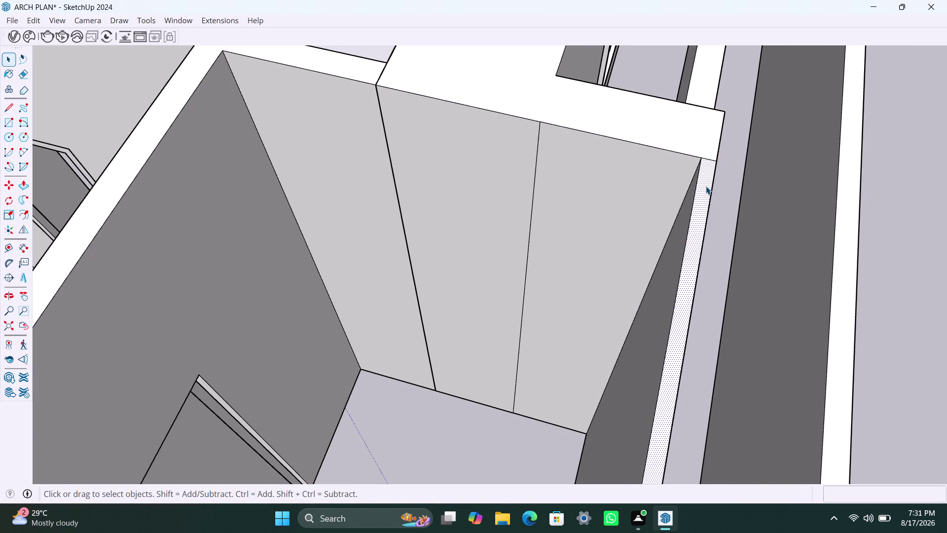
key(p)
click(706, 186)
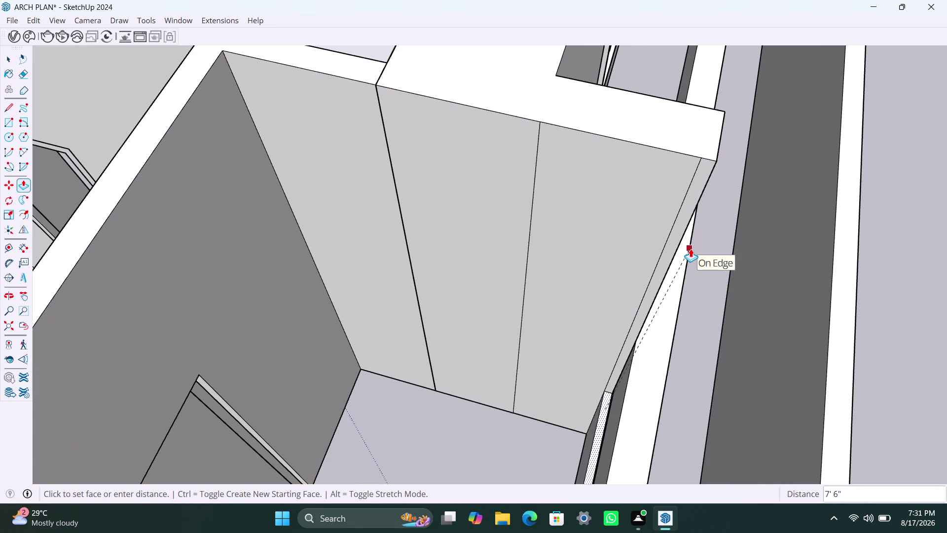
text(7')
key(Return)
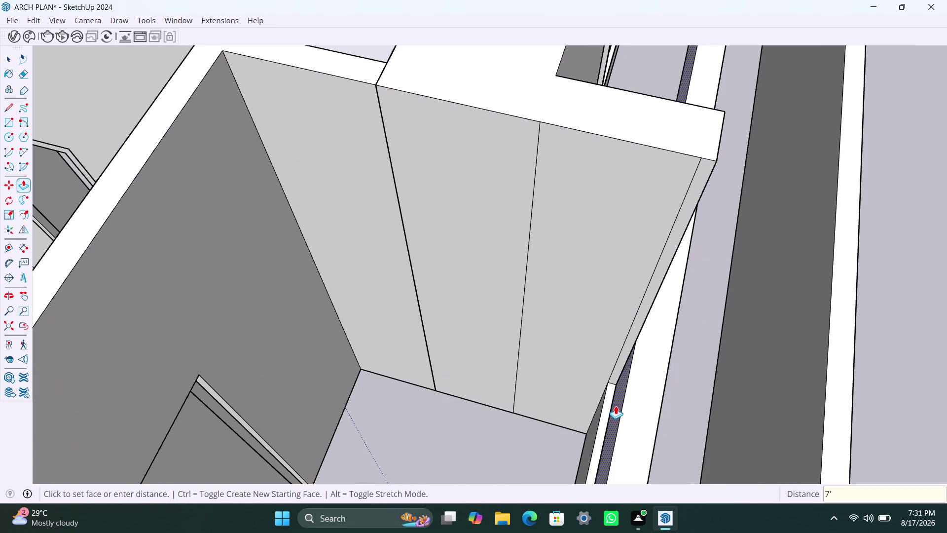
click(603, 412)
text(1)
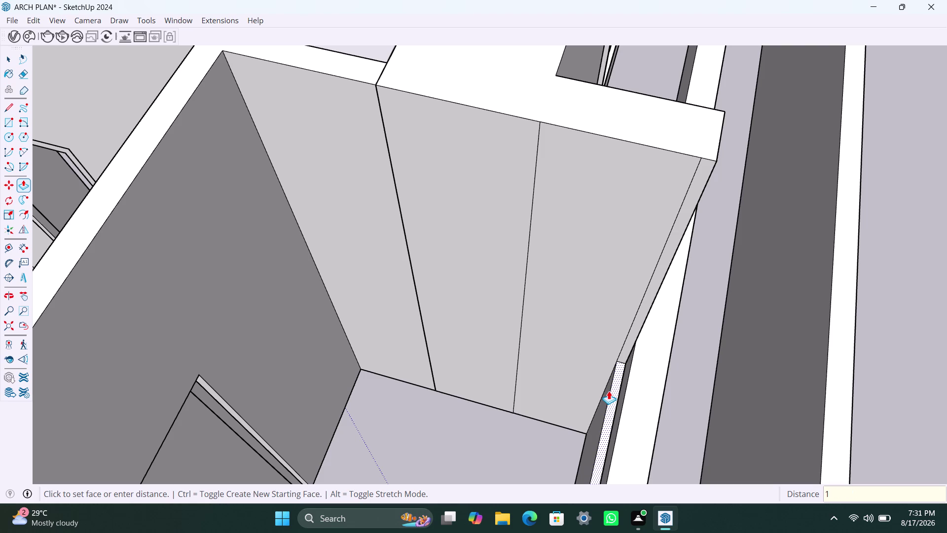
text(')
key(Return)
key(space)
Delete stray edges at the wall end, undoing deletions that broke the wall face.
click(742, 366)
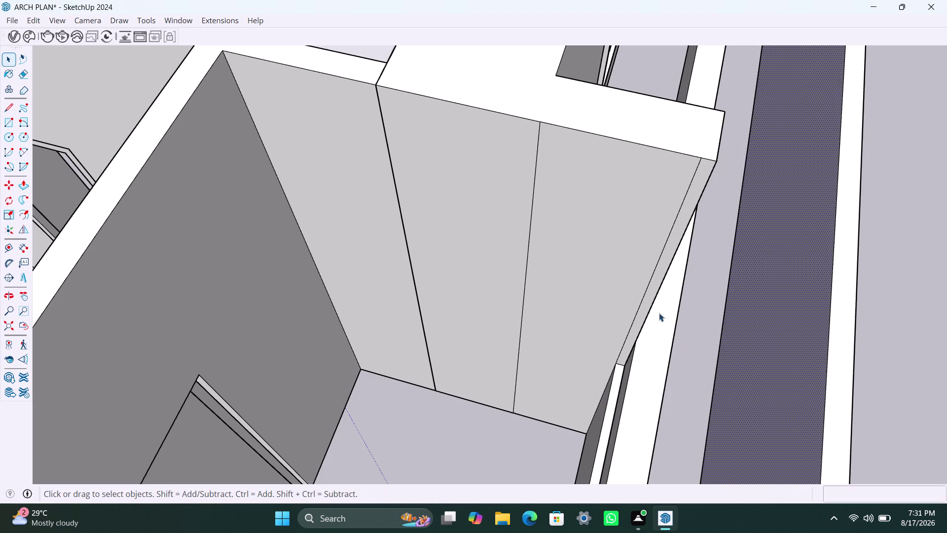
click(655, 272)
key(Delete)
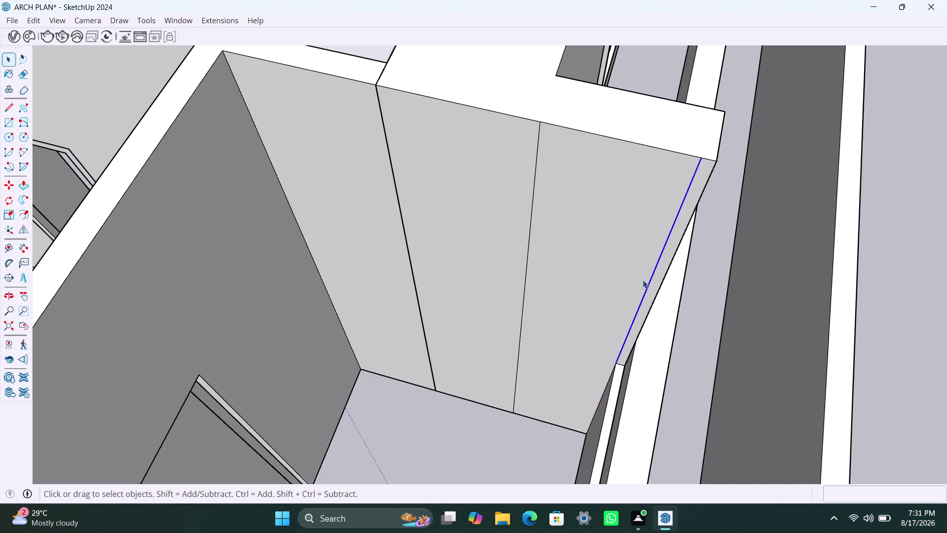
click(532, 224)
key(Delete)
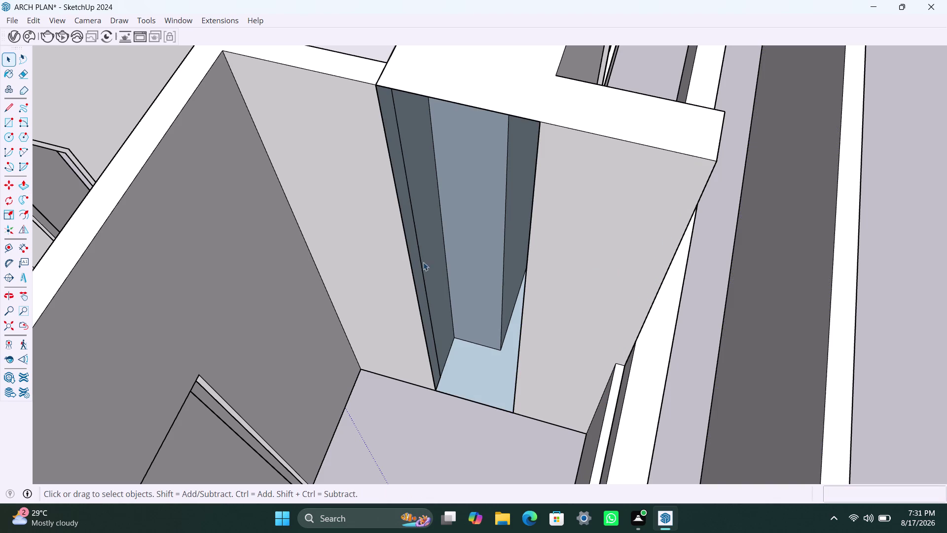
key(ctrl+z)
key(space)
click(573, 307)
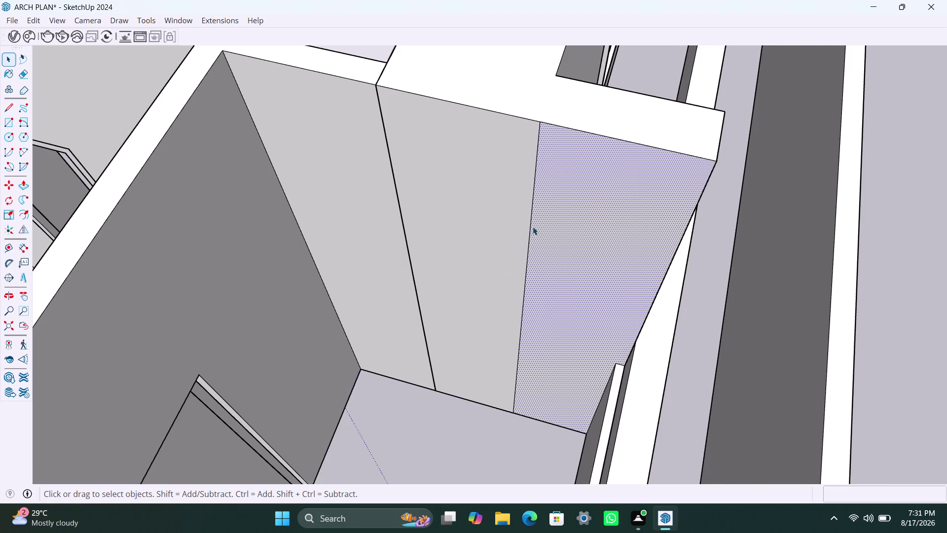
scroll(up, 3)
click(535, 181)
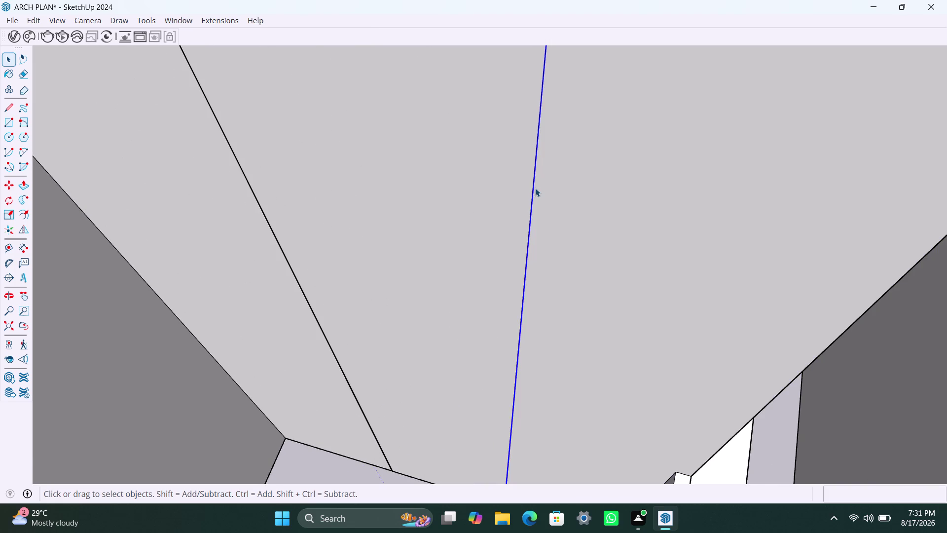
key(Delete)
key(ctrl+z)
scroll(down, 3)
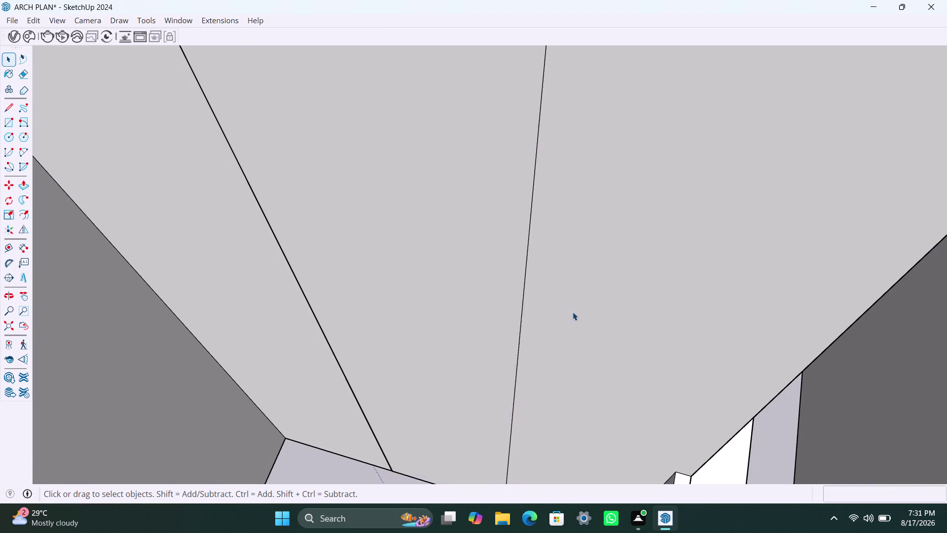
scroll(down, 3)
middle_drag(575, 249, 517, 266)
Pull the wall end face out toward the adjoining wall.
scroll(up, 3)
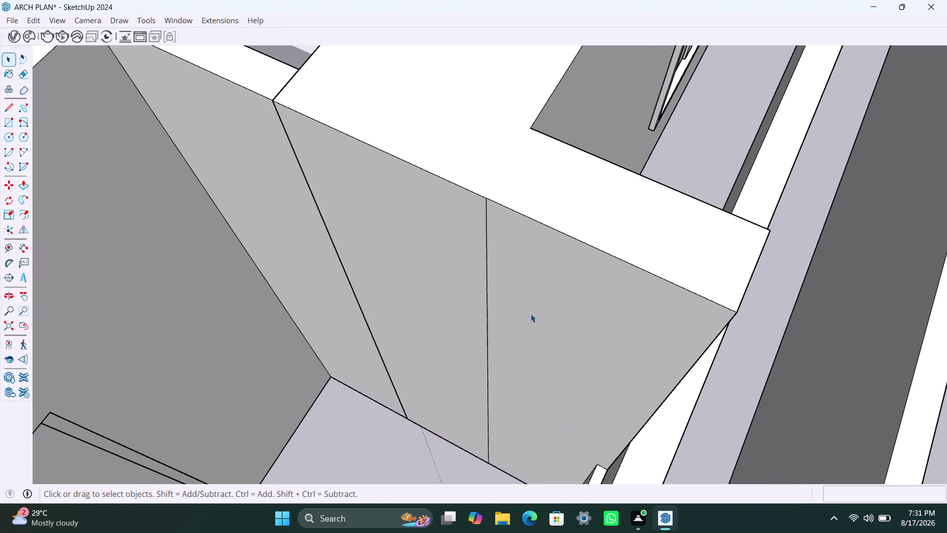
click(531, 312)
key(p)
click(785, 279)
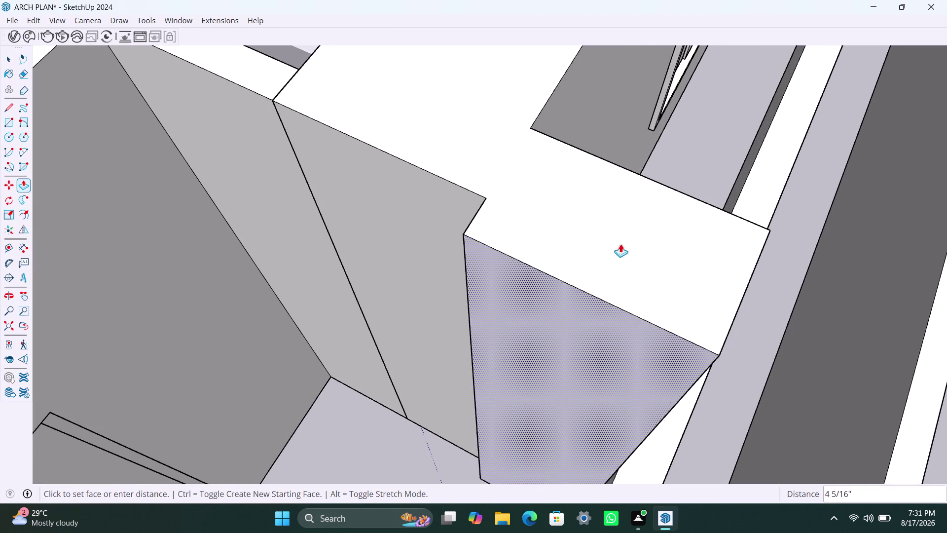
click(458, 189)
key(space)
click(487, 222)
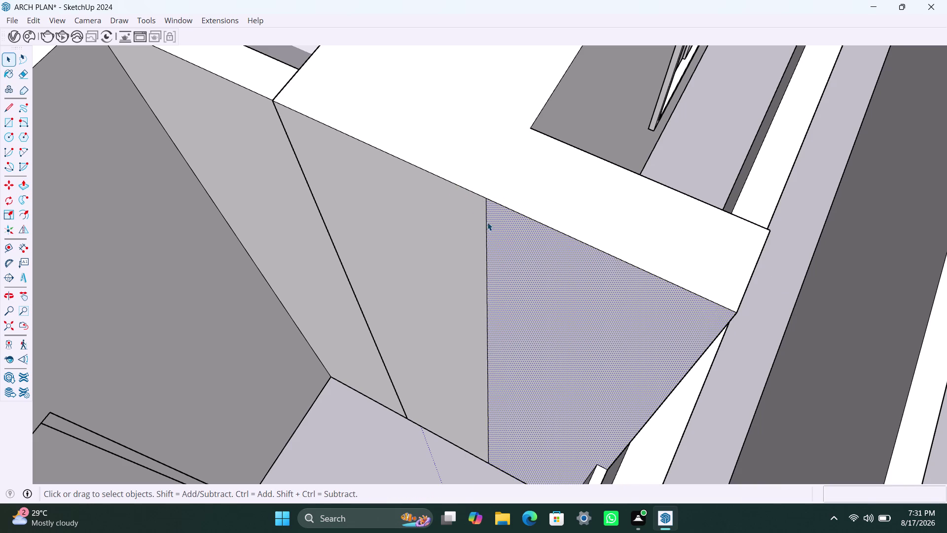
key(Delete)
scroll(down, 3)
scroll(up, 3)
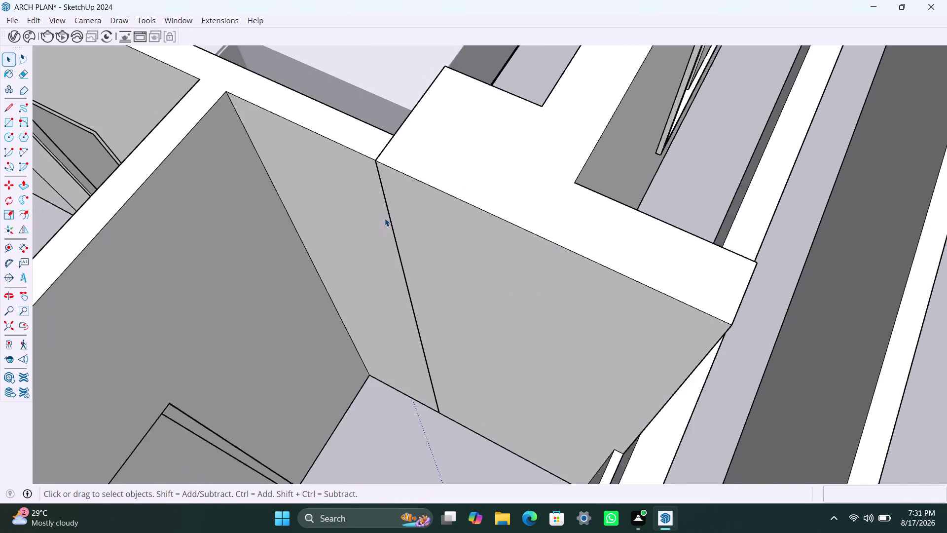
Reposition the narrow side face and the large wall face beside it with Push/Pull.
click(378, 202)
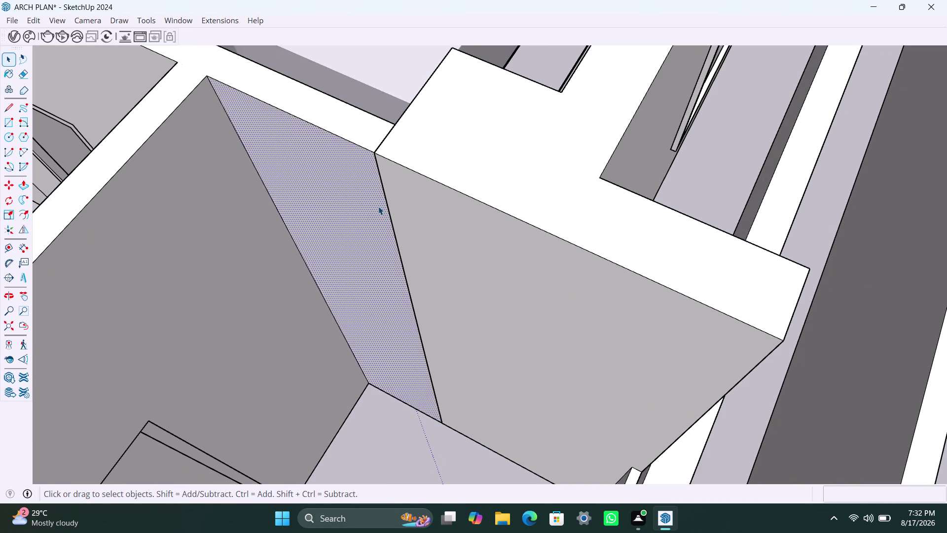
key(p)
click(380, 208)
click(429, 221)
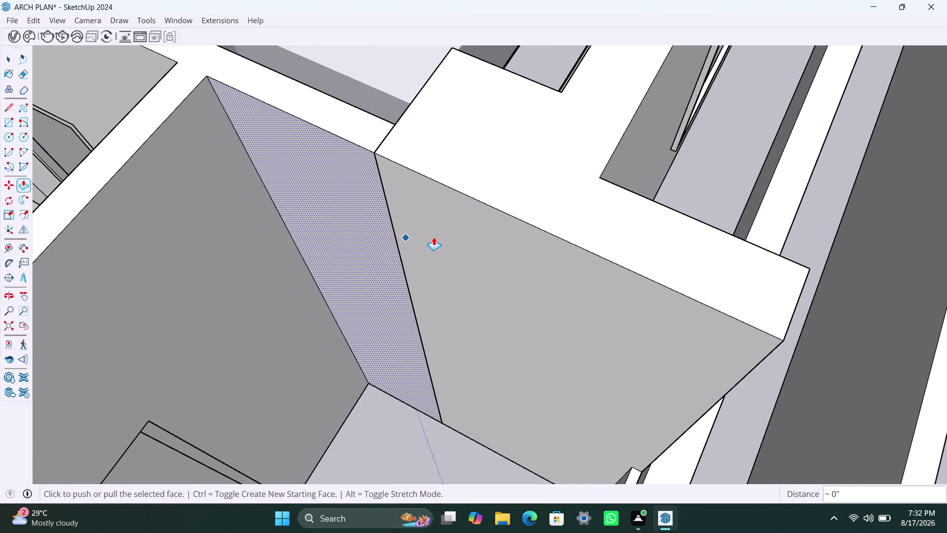
click(434, 237)
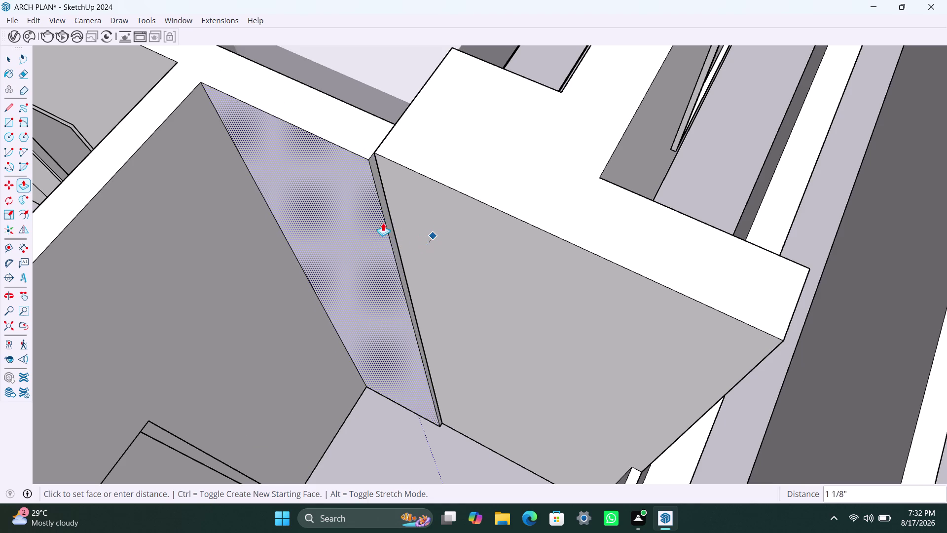
click(393, 212)
key(space)
click(418, 222)
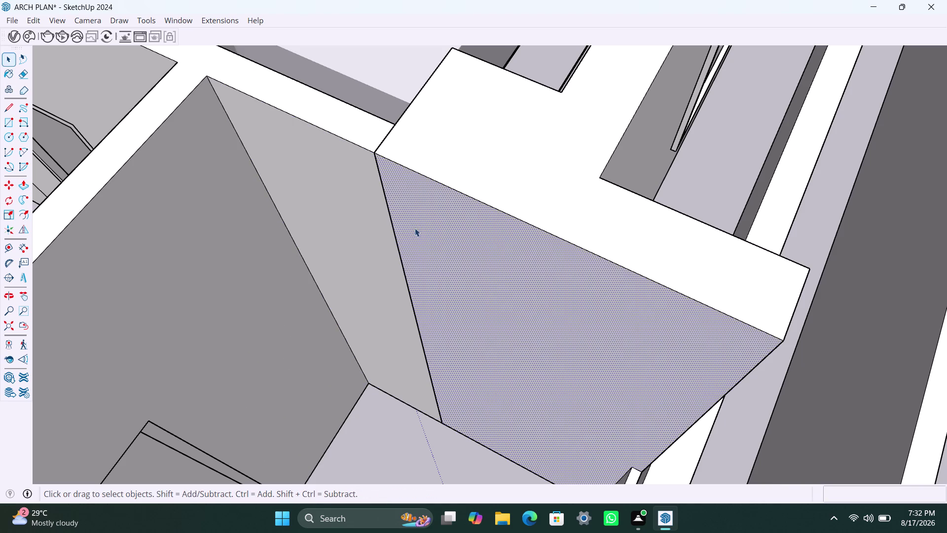
key(p)
click(422, 253)
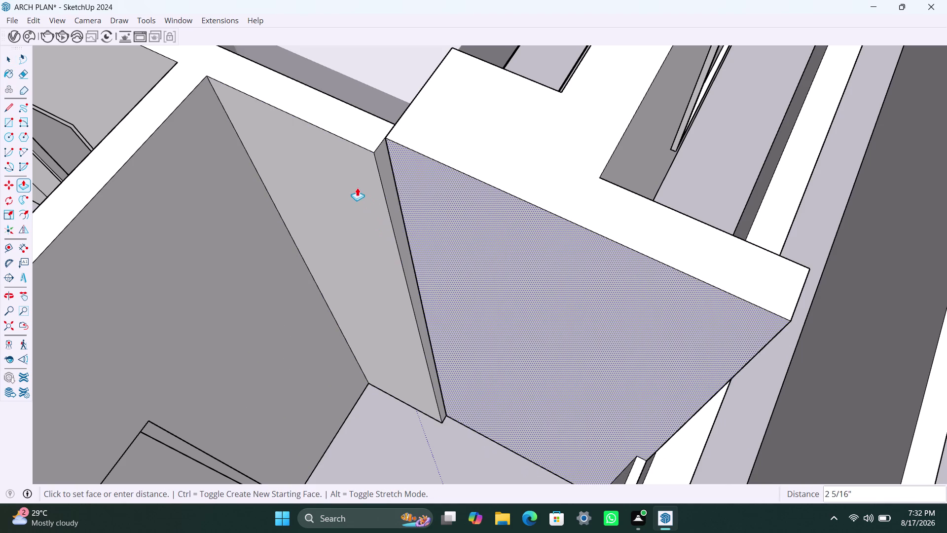
click(390, 209)
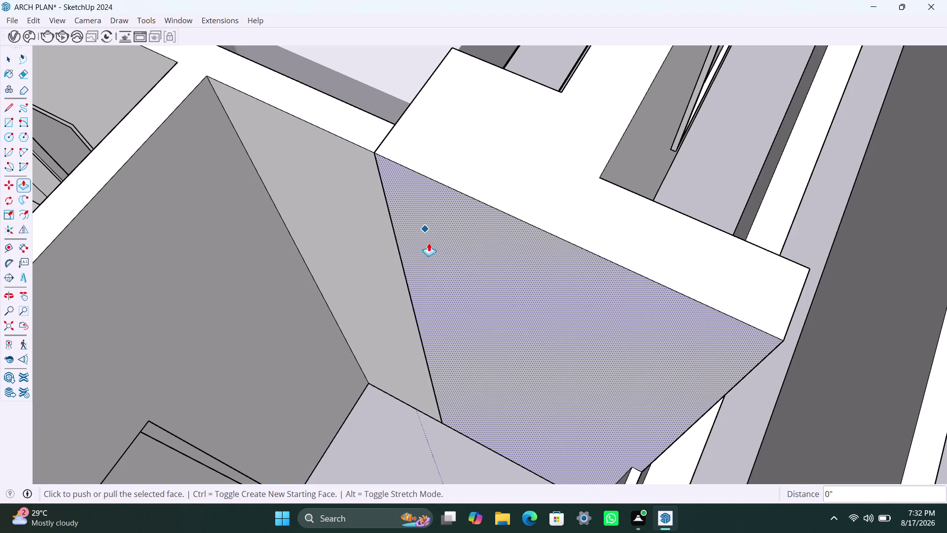
key(space)
middle_drag(378, 232, 627, 239)
Push/Pull the thin sliver face between the two walls until the gap closes.
scroll(up, 3)
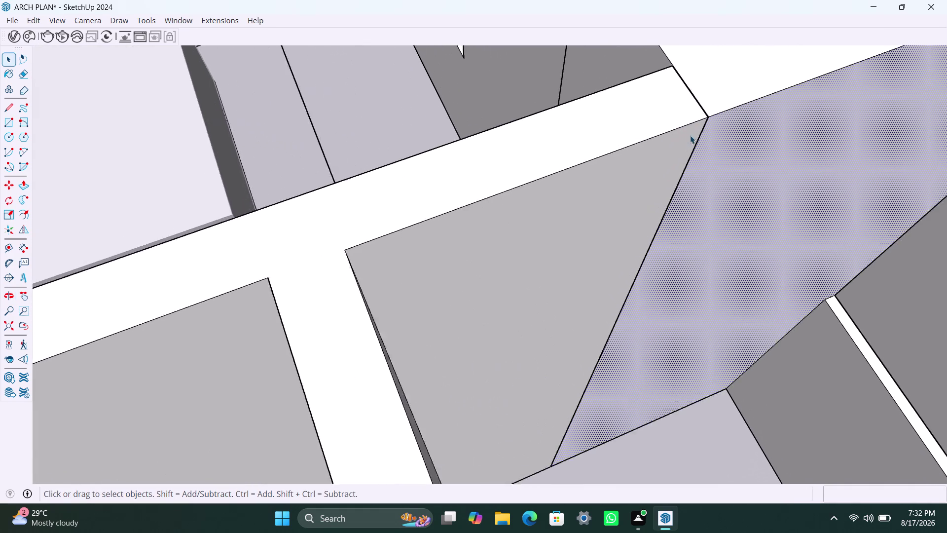
scroll(up, 3)
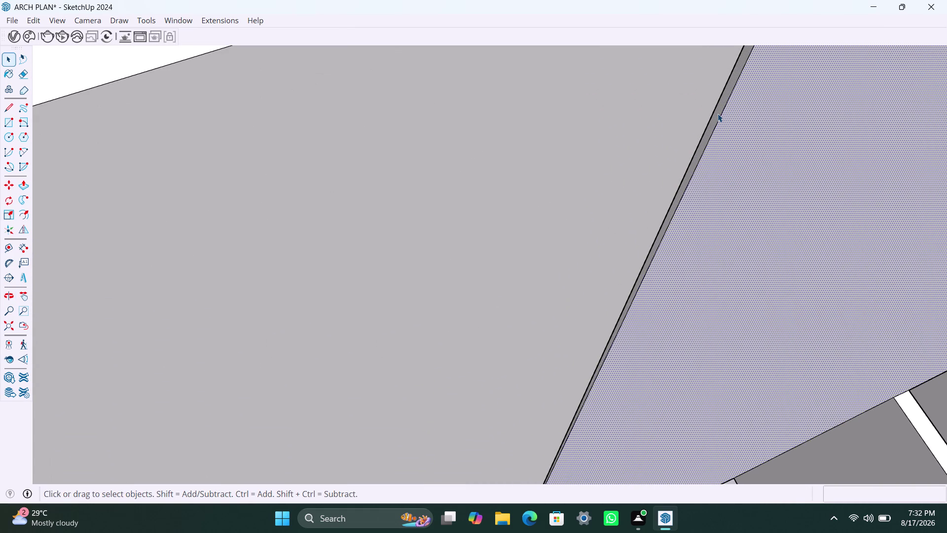
click(719, 114)
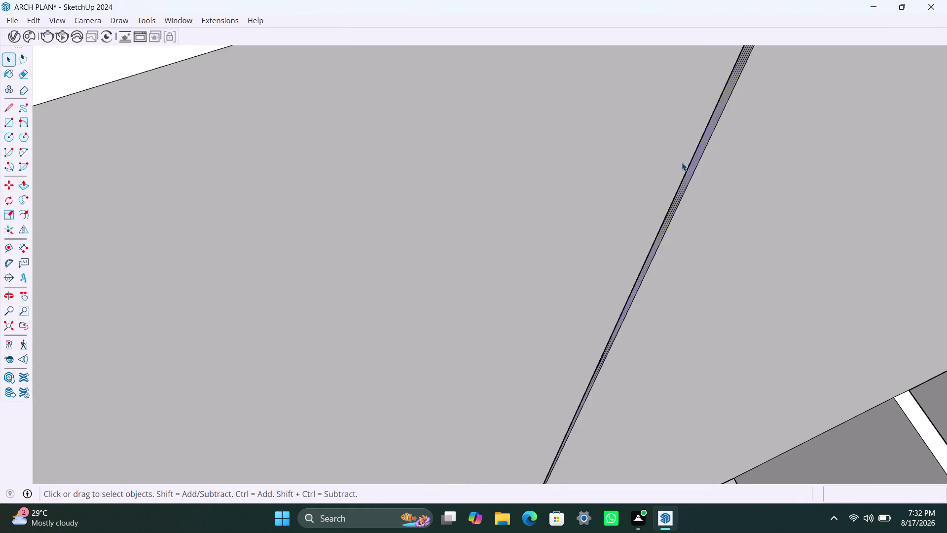
key(p)
click(689, 166)
click(683, 168)
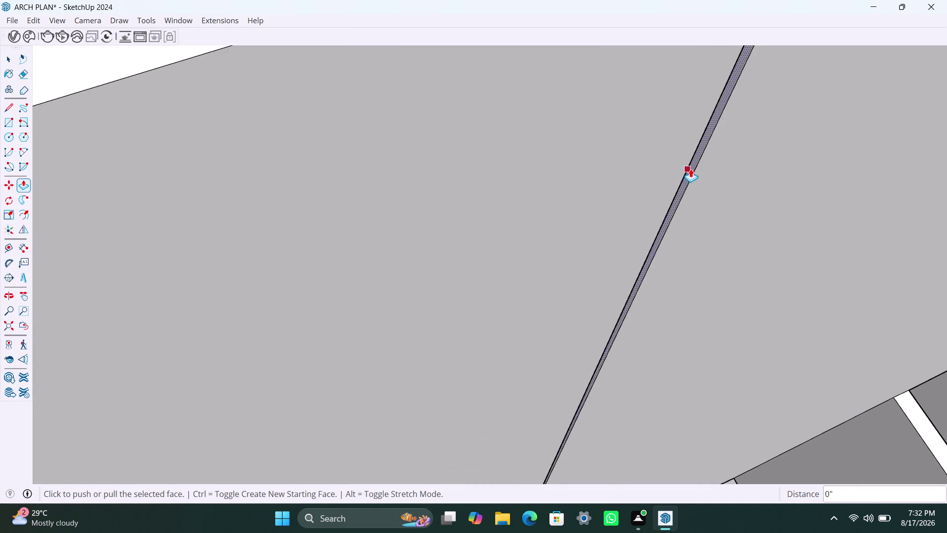
click(691, 169)
click(674, 171)
key(space)
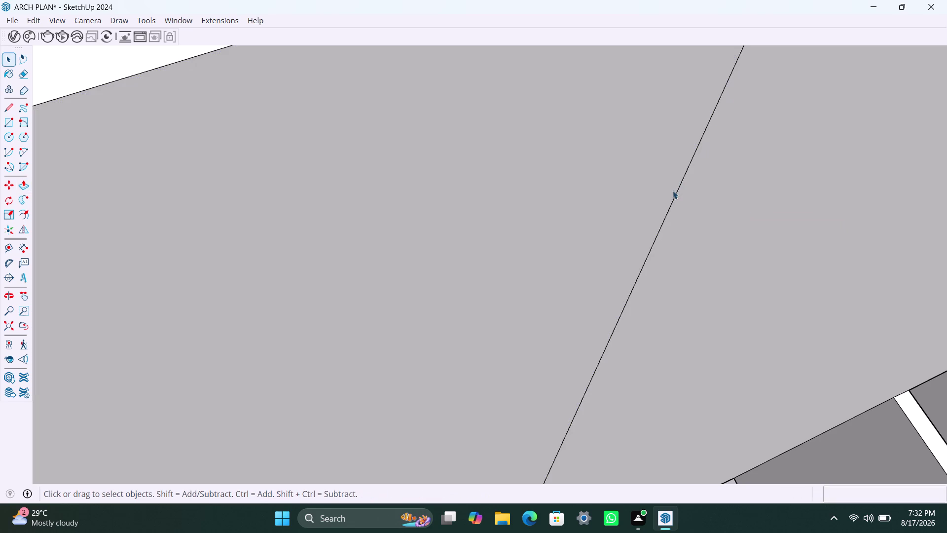
Erase the leftover seam edges so the wall top is one continuous face.
click(676, 192)
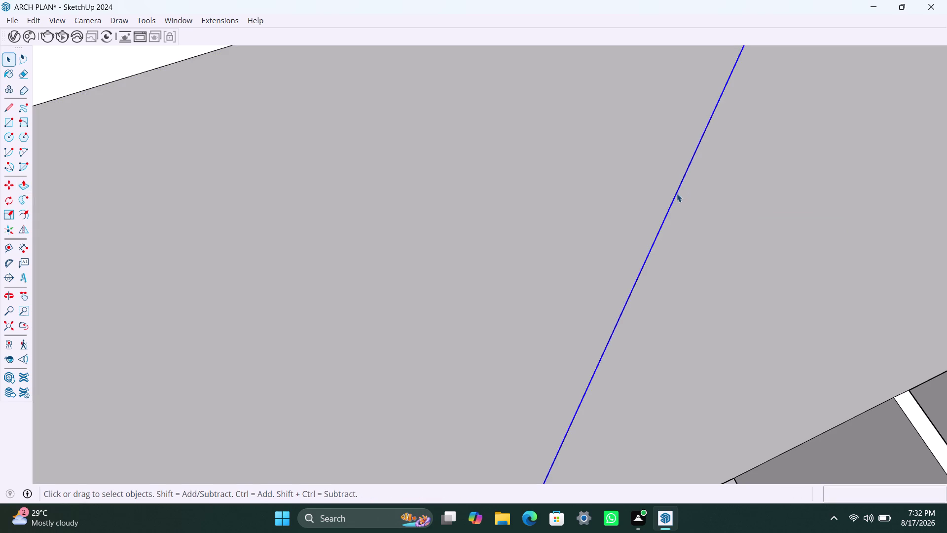
key(Delete)
scroll(down, 3)
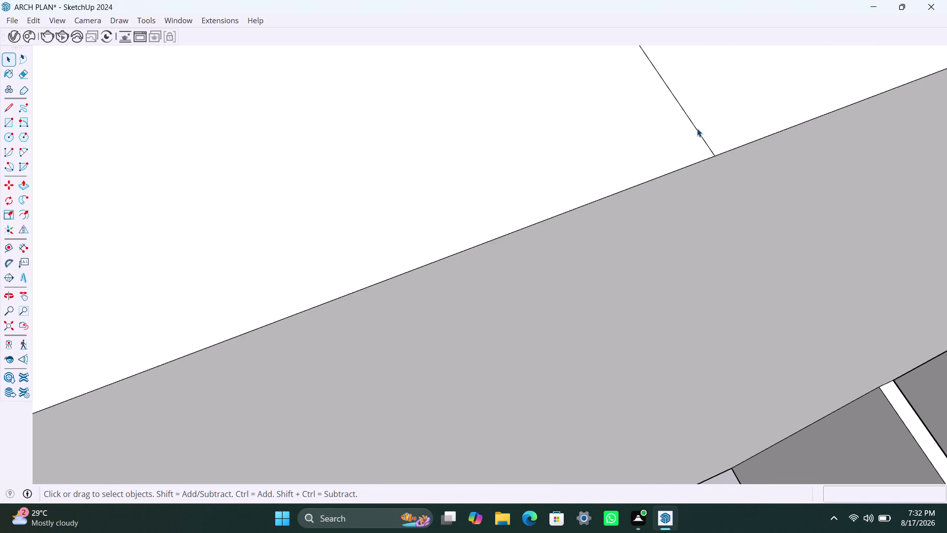
click(696, 129)
key(Delete)
scroll(down, 3)
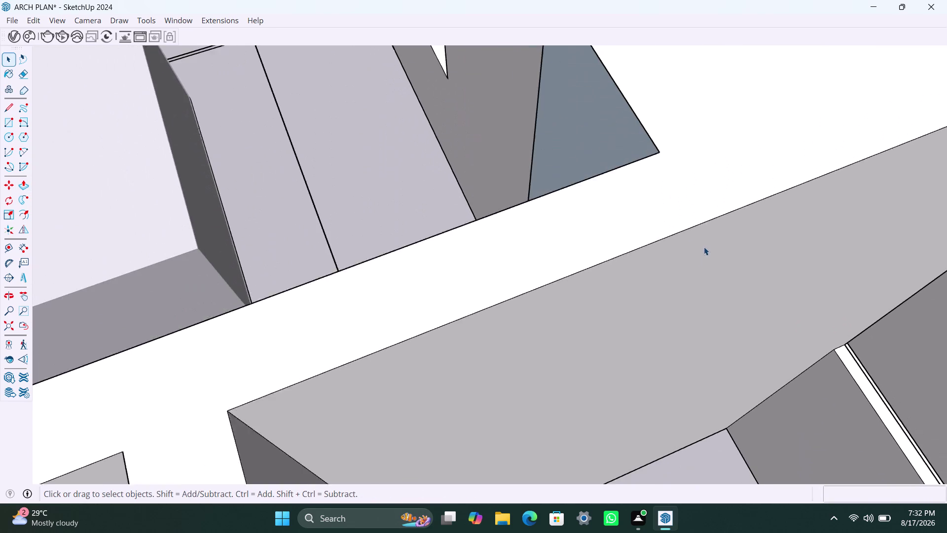
middle_drag(670, 219, 814, 242)
key(ctrl+z)
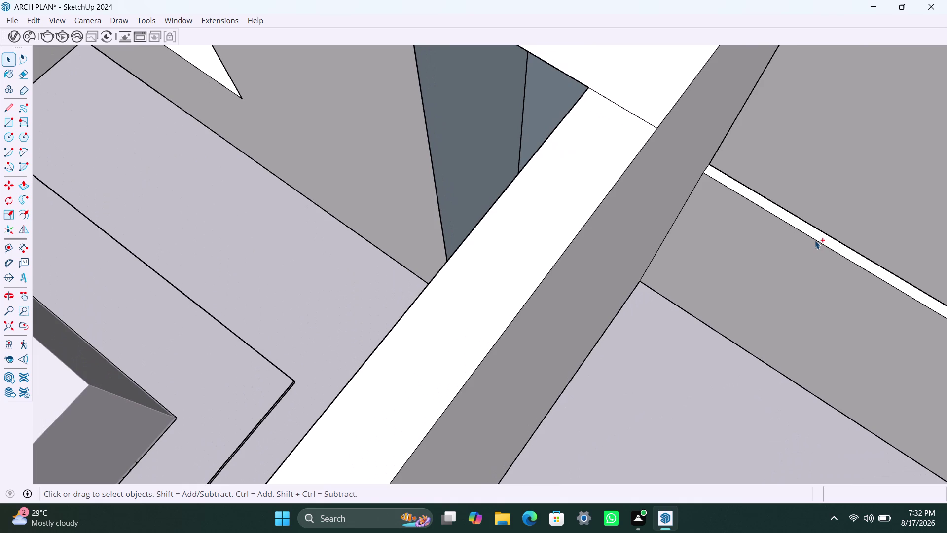
key(ctrl+z)
key(ctrl+z)
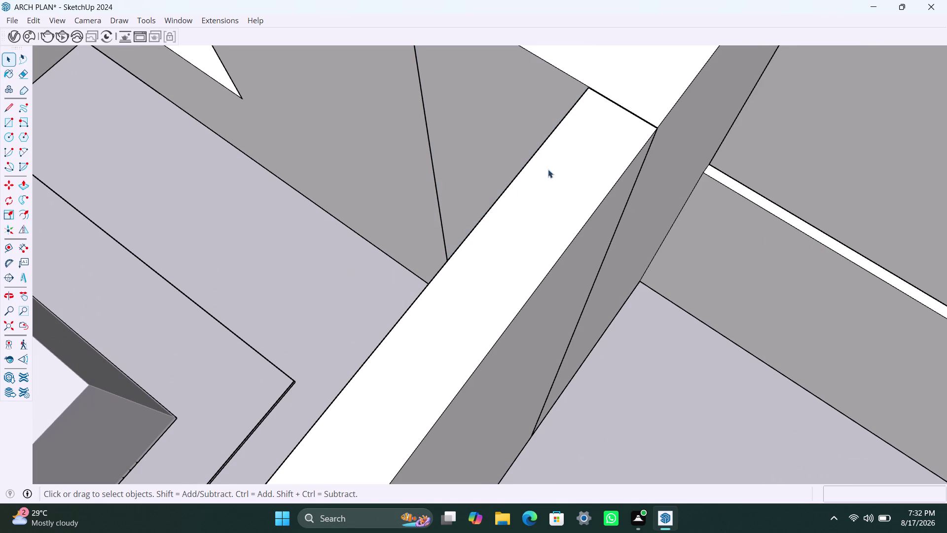
middle_drag(547, 177, 718, 174)
scroll(up, 3)
middle_drag(433, 149, 523, 148)
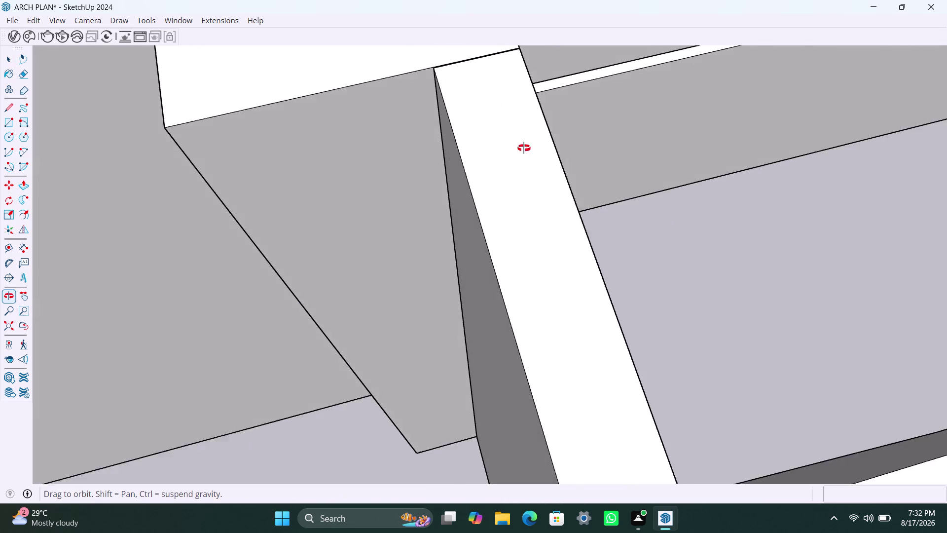
middle_drag(523, 148, 524, 148)
scroll(up, 3)
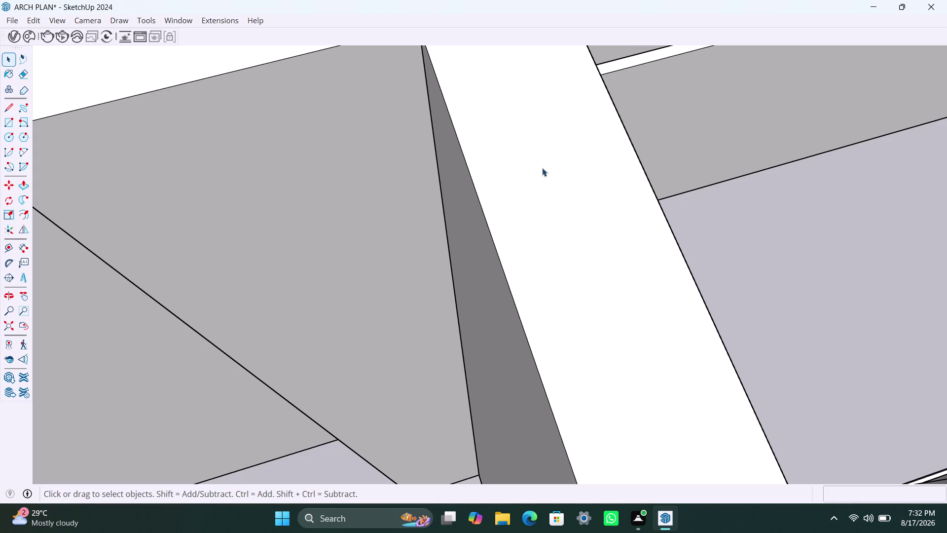
scroll(down, 3)
middle_drag(505, 256, 499, 318)
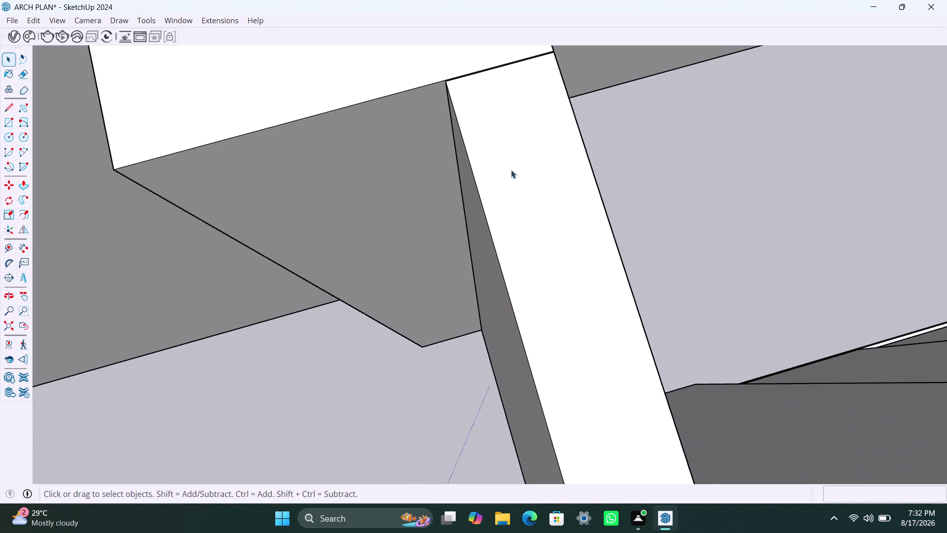
scroll(up, 3)
middle_drag(544, 157, 544, 307)
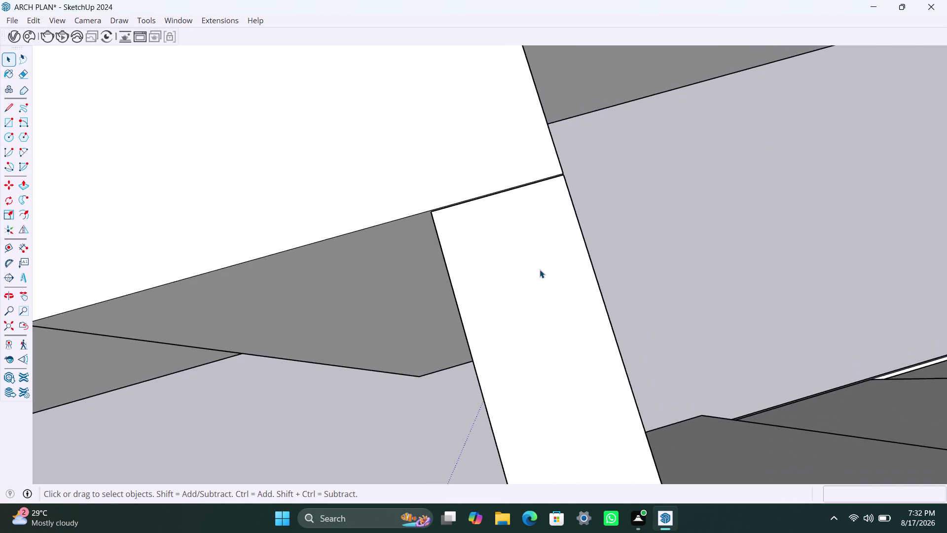
scroll(up, 3)
scroll(up, 3)
scroll(up, 3)
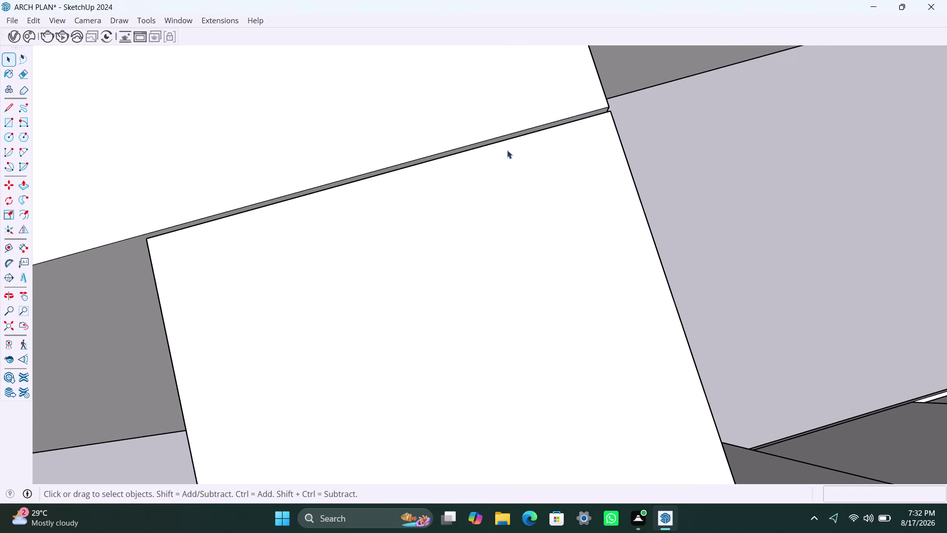
scroll(up, 3)
middle_drag(460, 173, 647, 147)
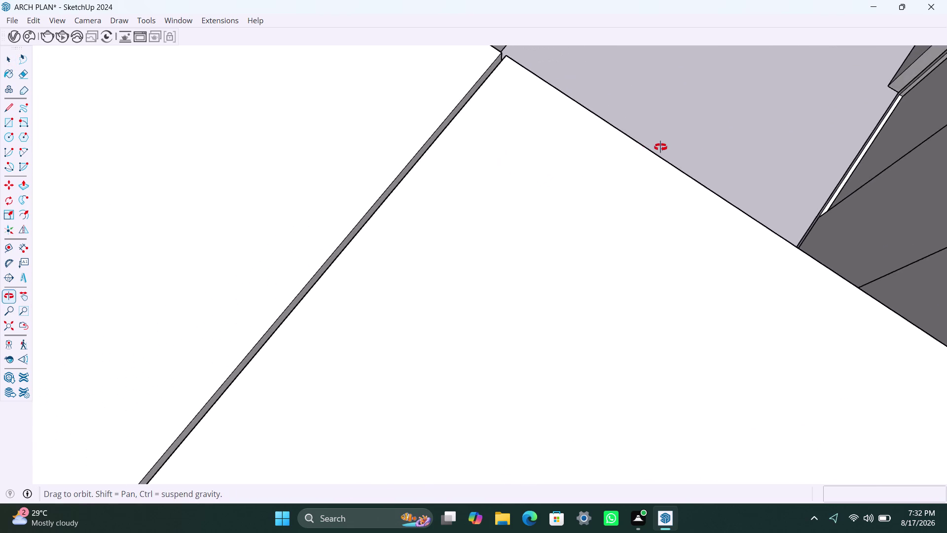
middle_drag(647, 147, 946, 140)
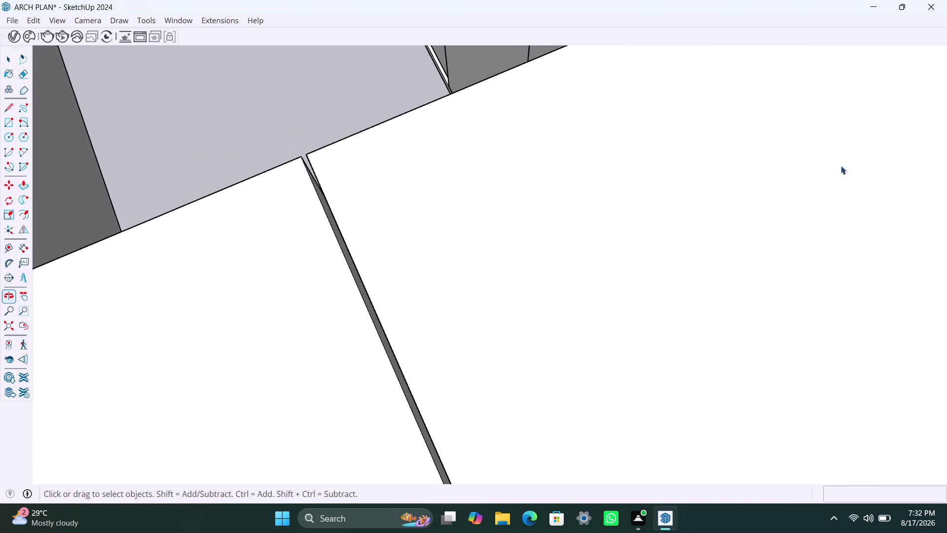
scroll(up, 3)
middle_drag(419, 252, 561, 221)
scroll(up, 3)
click(391, 372)
key(p)
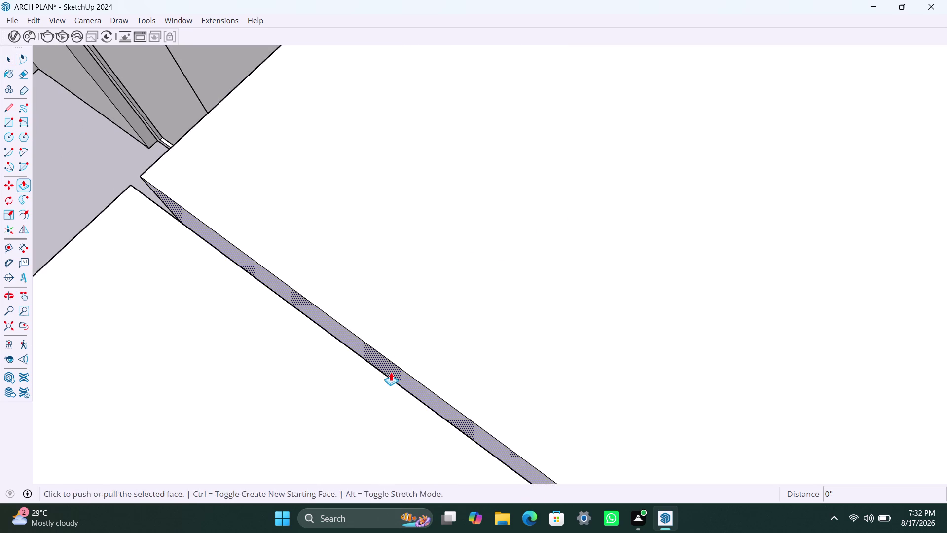
click(391, 372)
click(386, 380)
key(space)
scroll(down, 3)
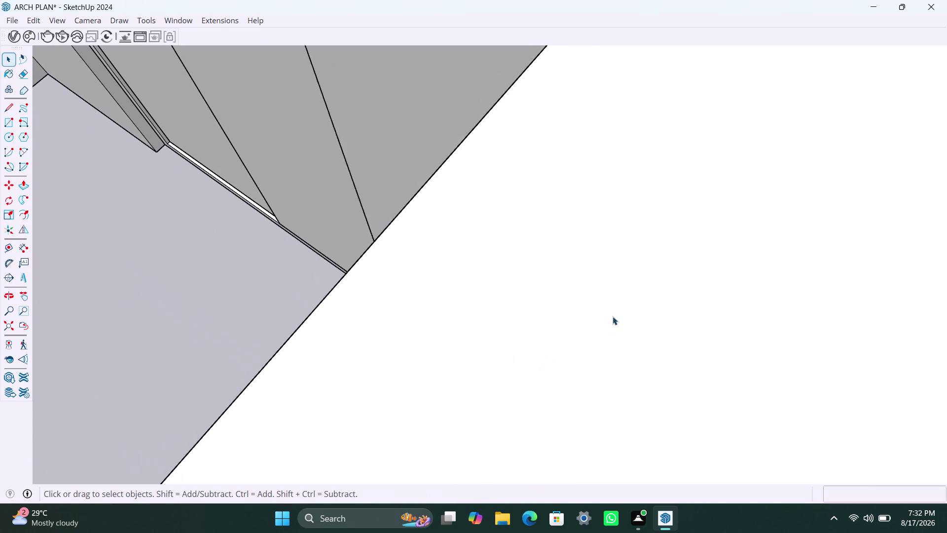
scroll(down, 3)
middle_drag(686, 365, 477, 209)
scroll(down, 3)
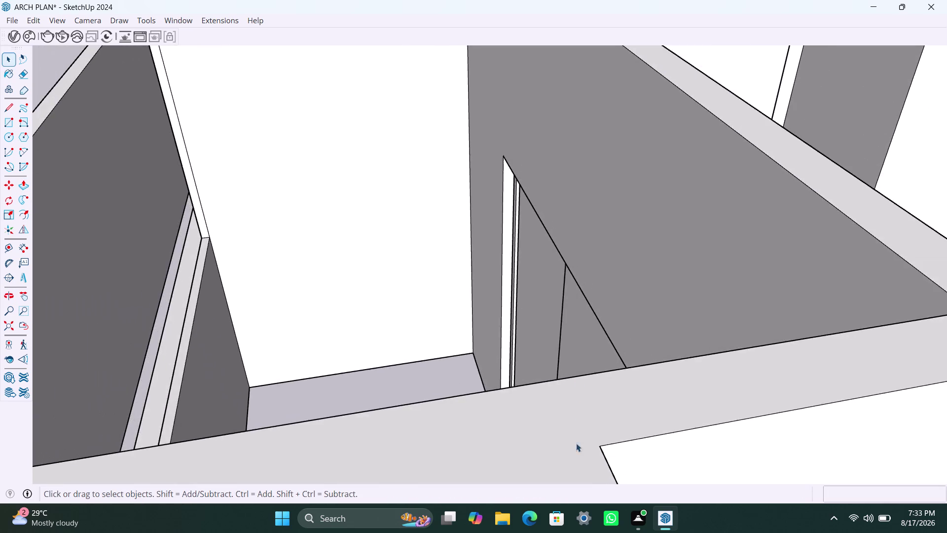
scroll(down, 3)
scroll(down, 3)
middle_drag(720, 412, 438, 386)
scroll(down, 3)
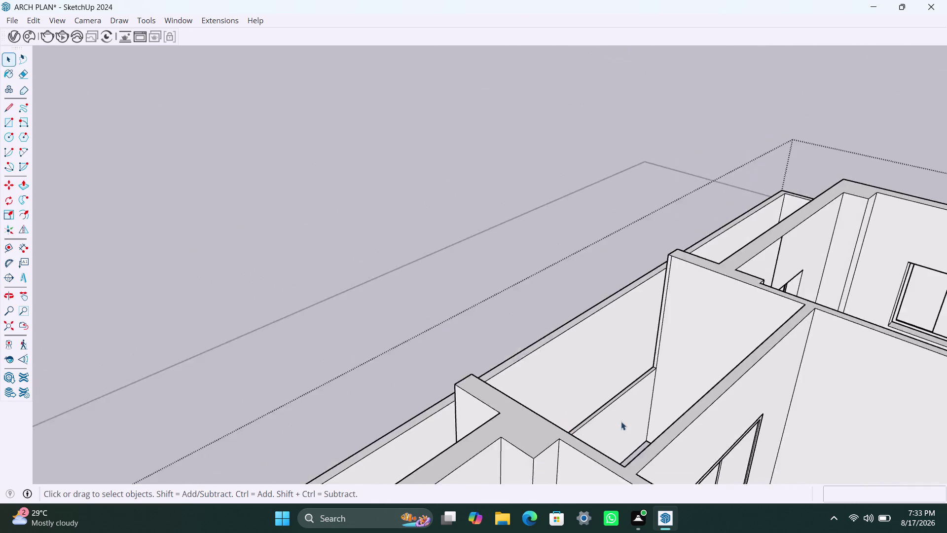
scroll(down, 3)
middle_drag(642, 424, 485, 419)
scroll(down, 3)
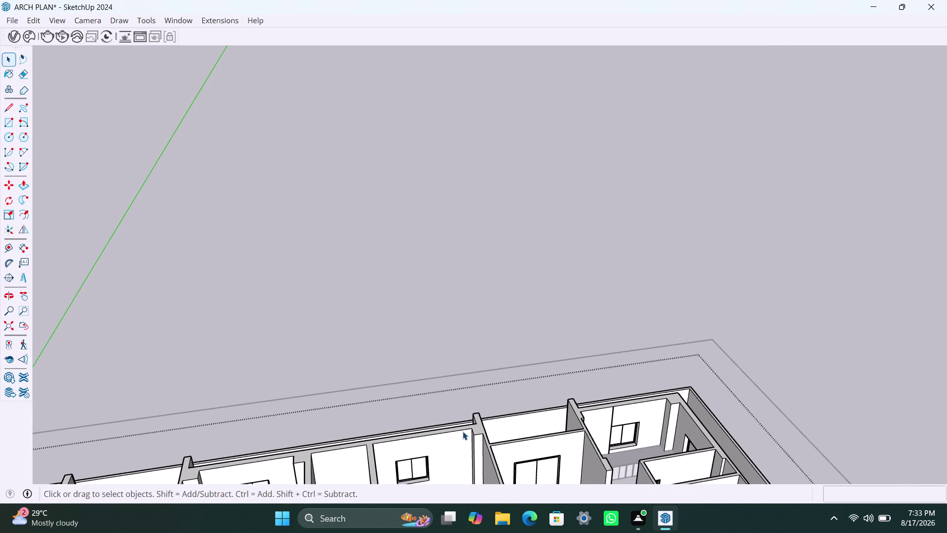
scroll(down, 3)
middle_drag(548, 421, 817, 343)
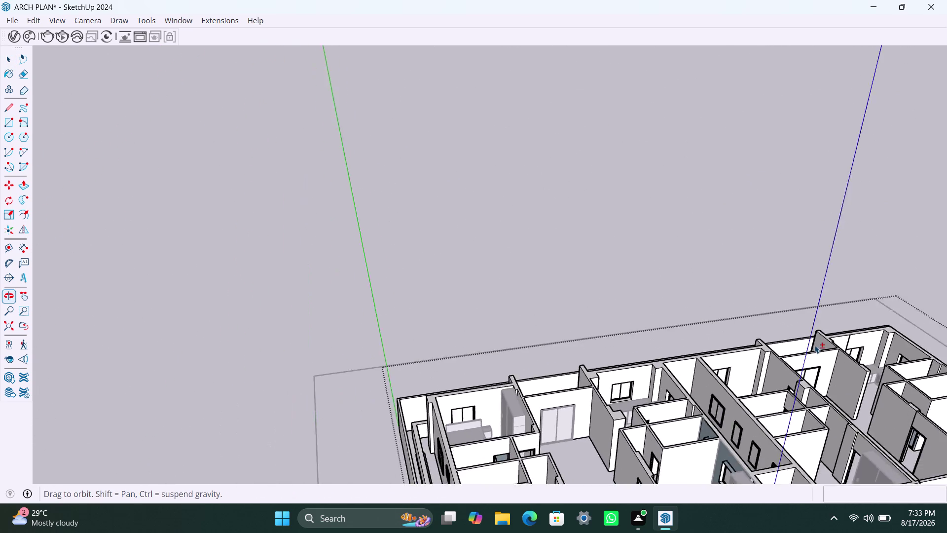
scroll(up, 3)
middle_drag(604, 366, 483, 449)
scroll(up, 3)
middle_drag(506, 401, 466, 447)
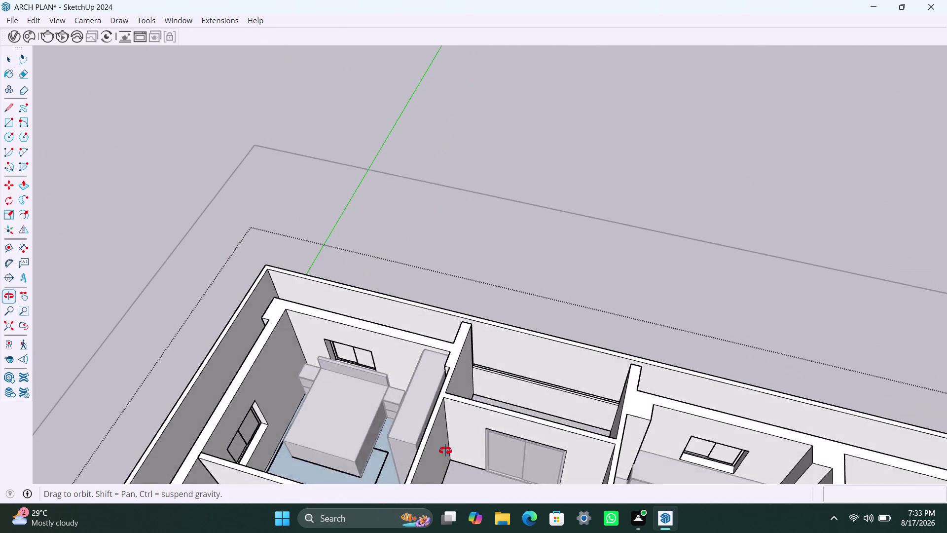
middle_drag(466, 447, 324, 429)
scroll(up, 3)
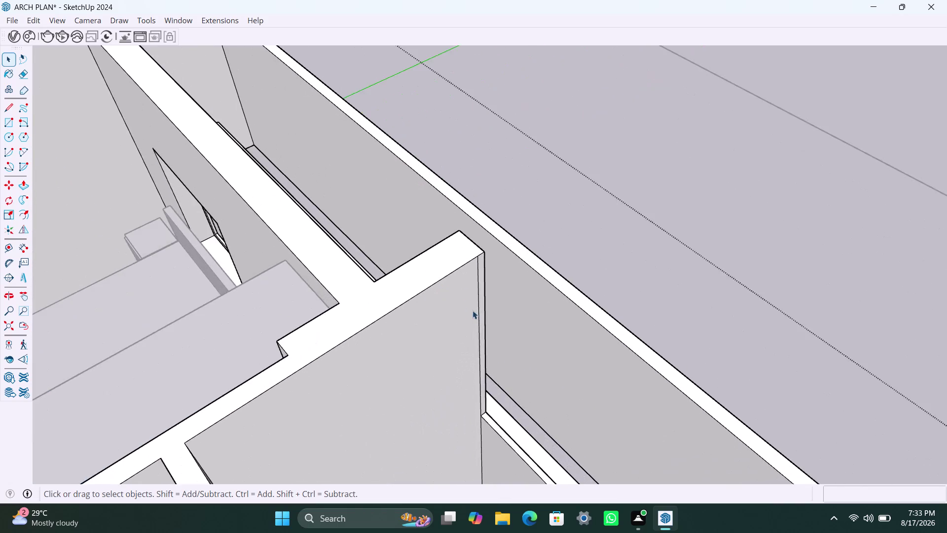
scroll(up, 3)
click(479, 294)
key(Delete)
scroll(down, 3)
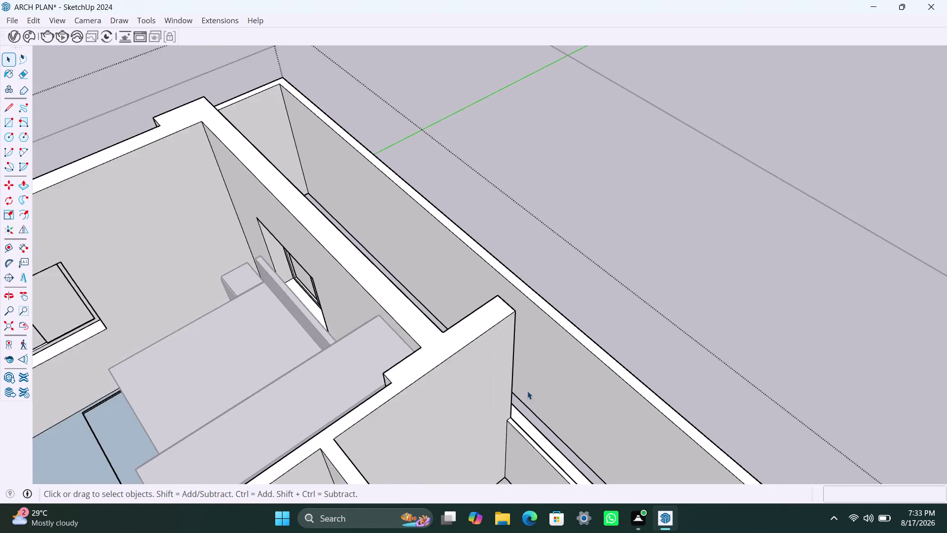
scroll(down, 3)
middle_drag(512, 409, 846, 432)
scroll(up, 3)
scroll(up, 3)
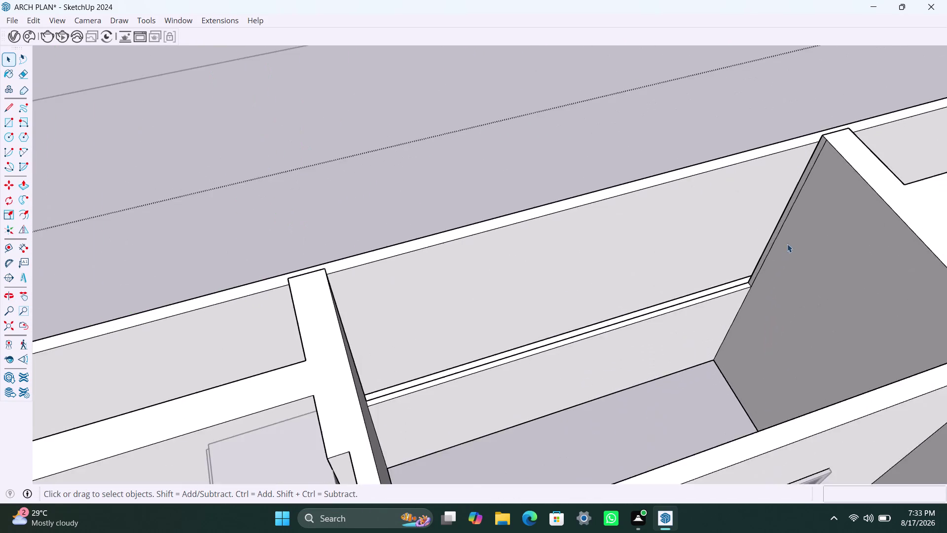
scroll(up, 3)
click(787, 212)
key(Delete)
scroll(down, 3)
scroll(down, 3)
scroll(down, 3)
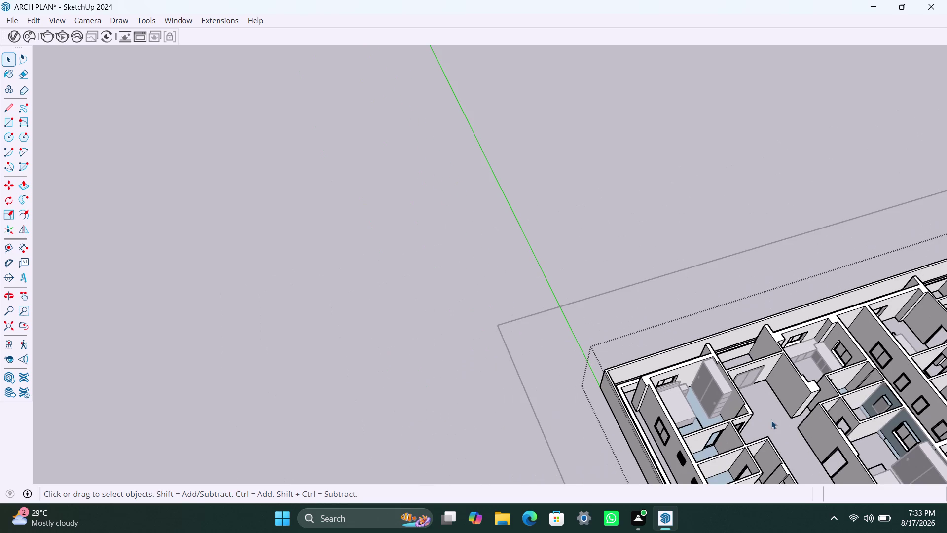
middle_drag(780, 415, 489, 231)
scroll(down, 3)
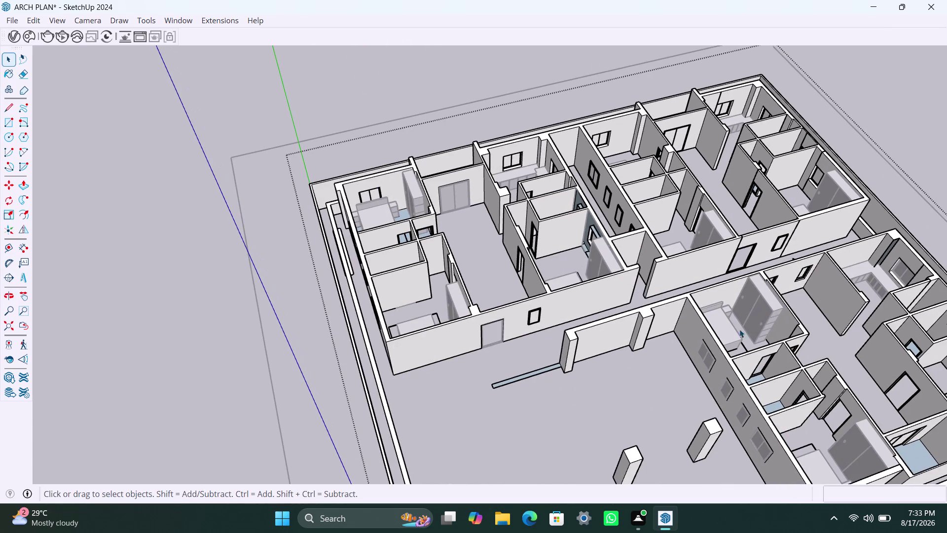
scroll(down, 3)
middle_drag(759, 334, 656, 323)
scroll(up, 3)
scroll(up, 3)
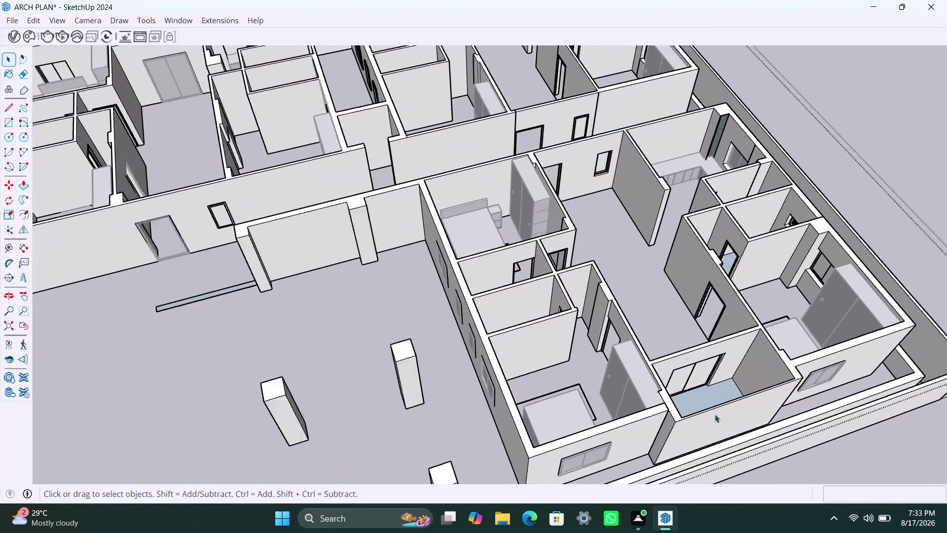
middle_drag(714, 413, 661, 407)
scroll(up, 3)
middle_drag(712, 436, 622, 322)
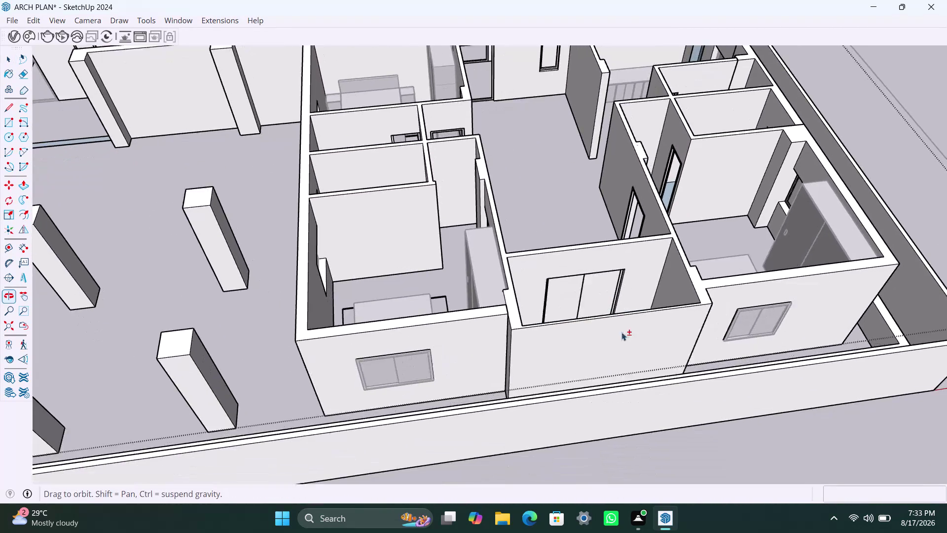
scroll(up, 3)
middle_drag(620, 317, 547, 353)
scroll(up, 3)
scroll(up, 3)
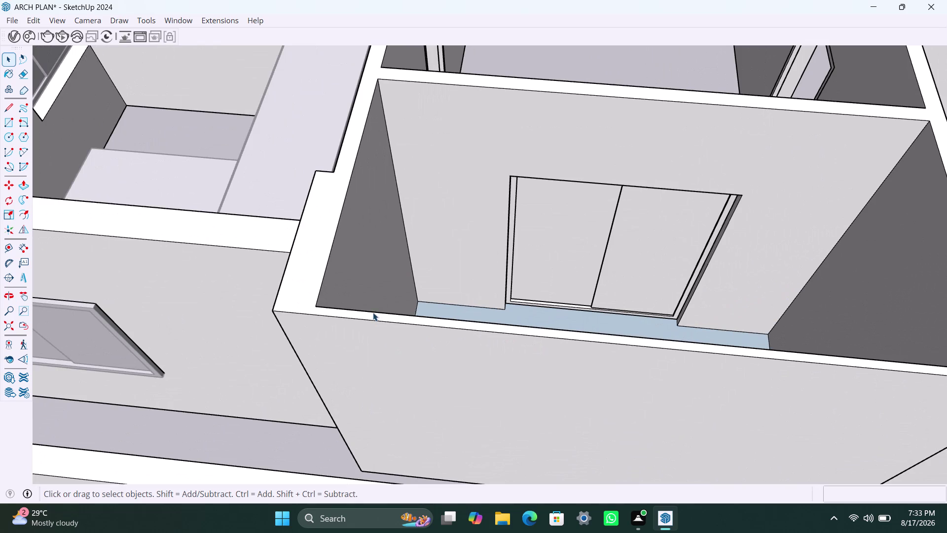
Draw a line across the wall top at the balcony wall's inner corner.
click(378, 315)
key(l)
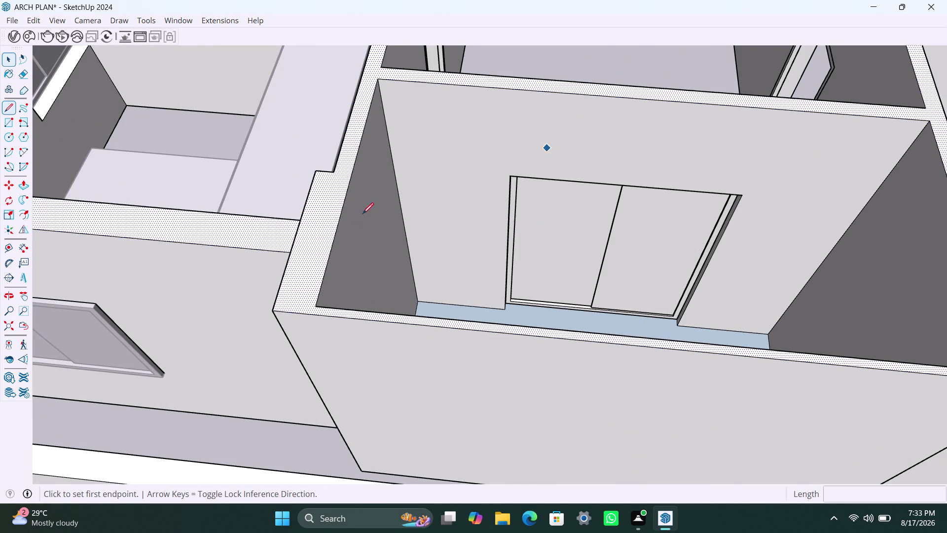
click(315, 305)
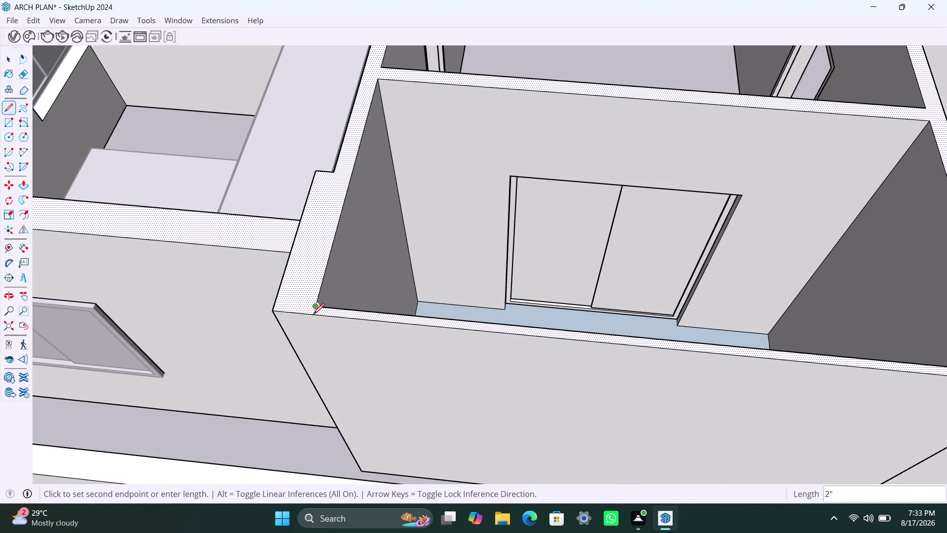
click(313, 314)
key(space)
Draw a second line across the wall top at its right corner.
scroll(down, 3)
middle_drag(561, 343, 372, 268)
scroll(up, 3)
middle_drag(518, 270, 524, 299)
scroll(up, 3)
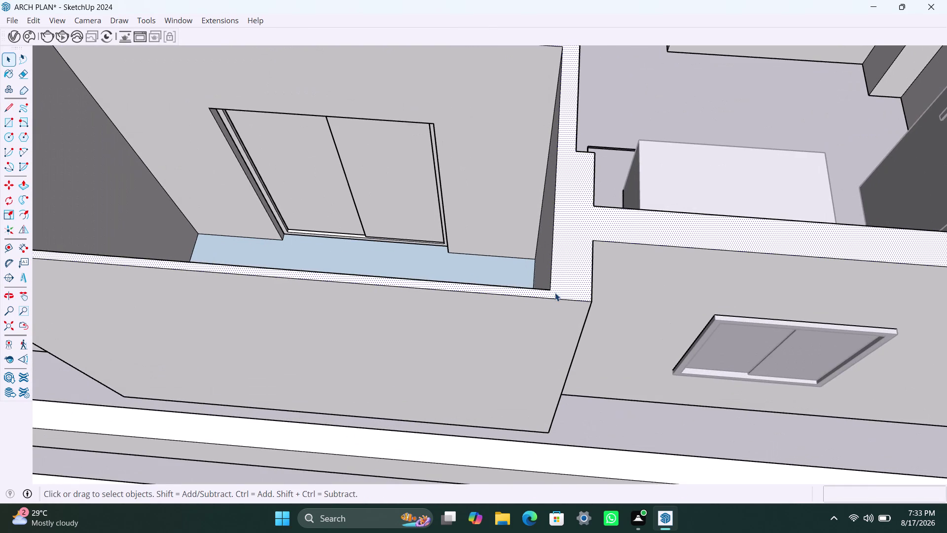
key(l)
click(548, 290)
click(548, 300)
key(space)
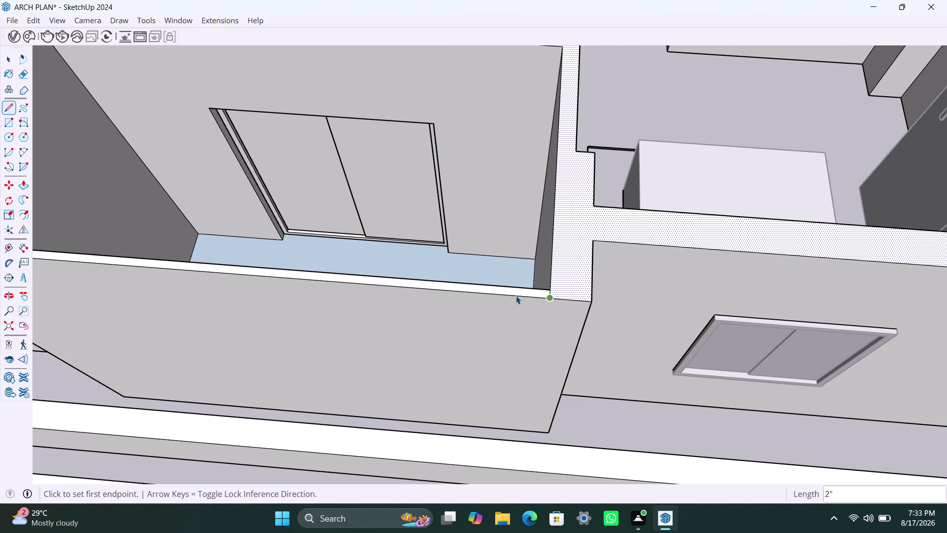
click(500, 290)
scroll(up, 3)
scroll(down, 3)
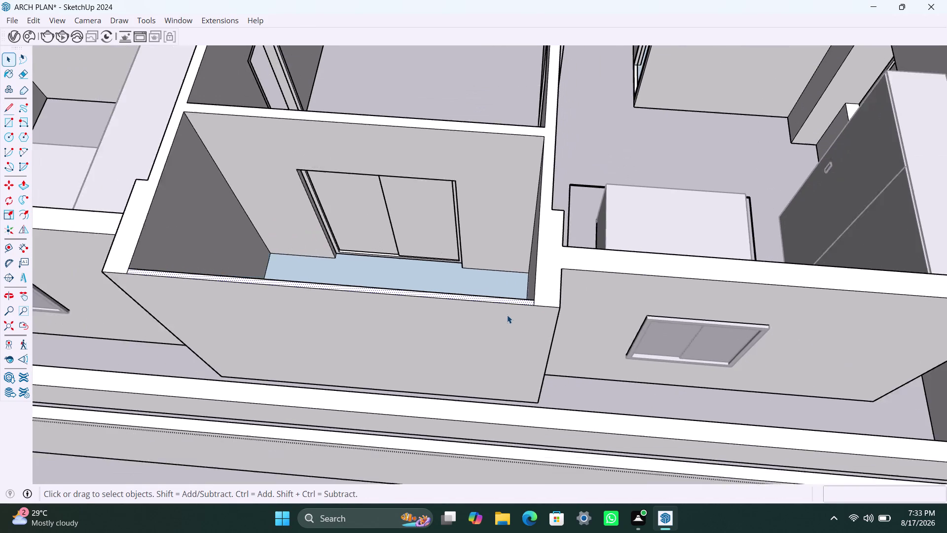
Push the balcony front wall's top down 7' and then another 1'.
key(p)
click(478, 295)
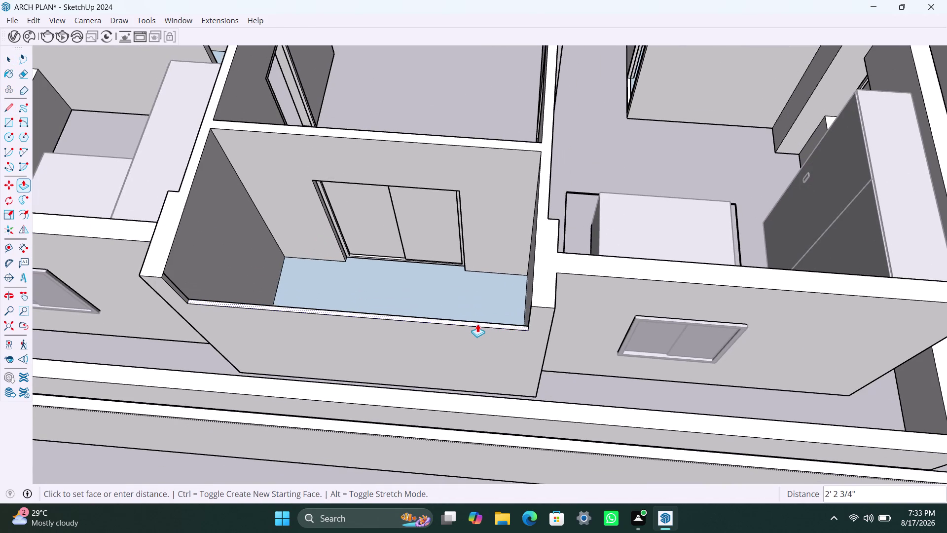
text(7')
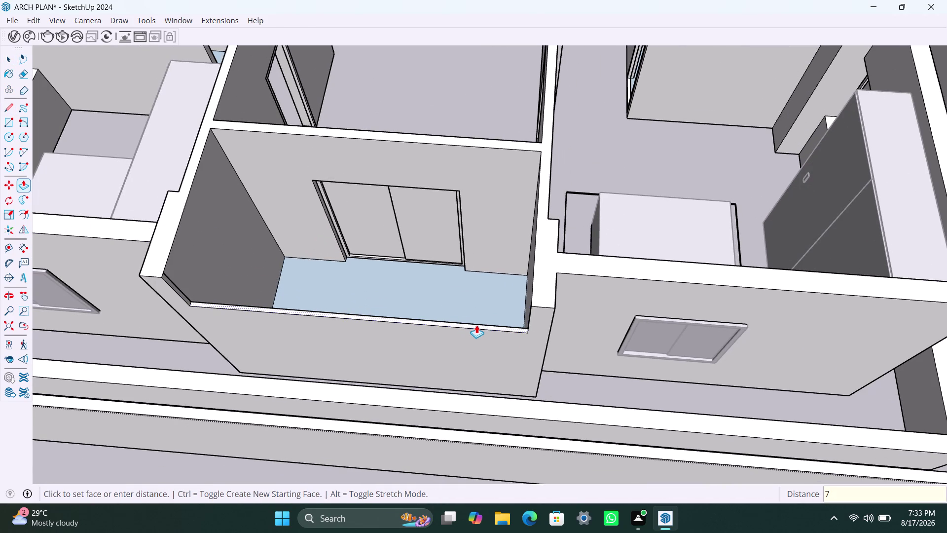
key(Return)
click(465, 367)
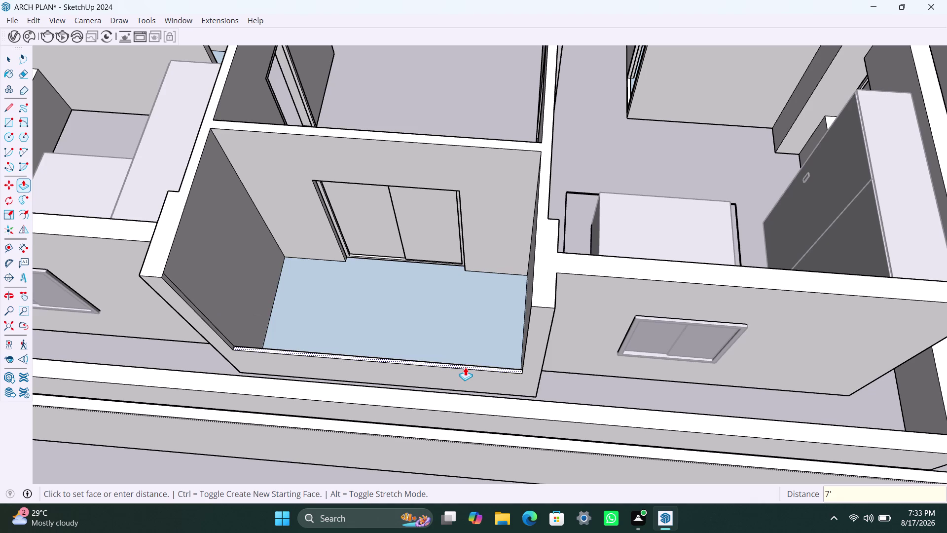
text(1')
key(Return)
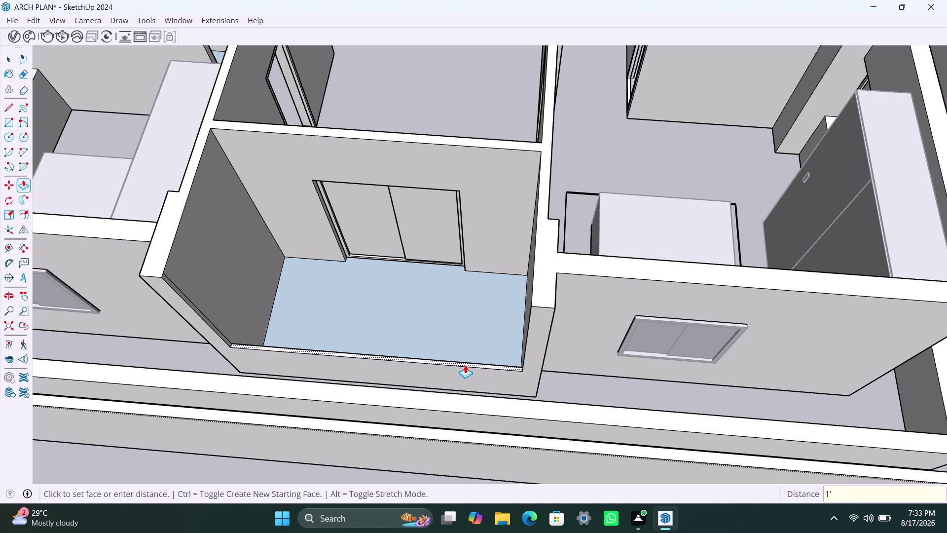
key(space)
Select and delete two more elements elsewhere in the model.
scroll(up, 3)
scroll(up, 3)
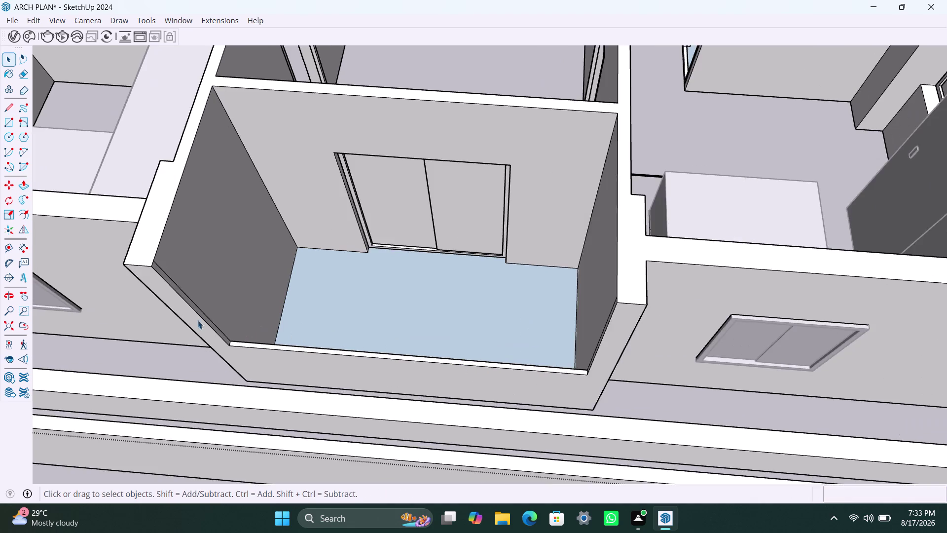
scroll(up, 3)
click(196, 300)
key(Delete)
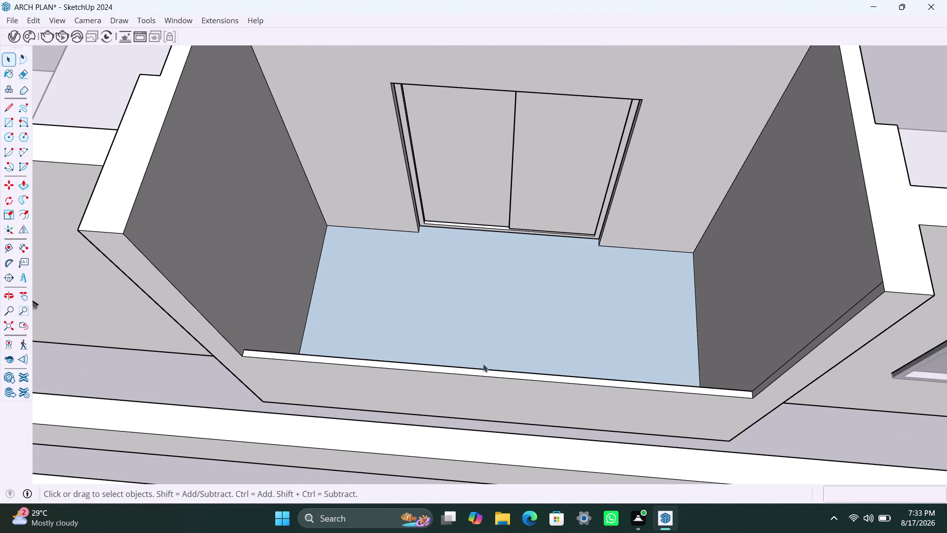
click(800, 350)
key(Delete)
scroll(down, 3)
scroll(down, 3)
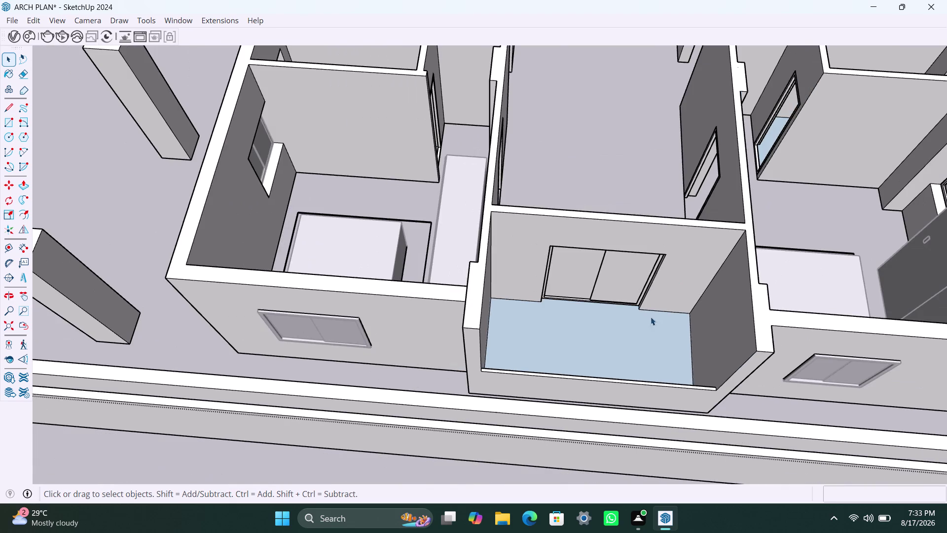
Save the model and delete the filler block in the perimeter wall gap.
scroll(down, 3)
middle_drag(693, 358, 646, 354)
key(ctrl+s)
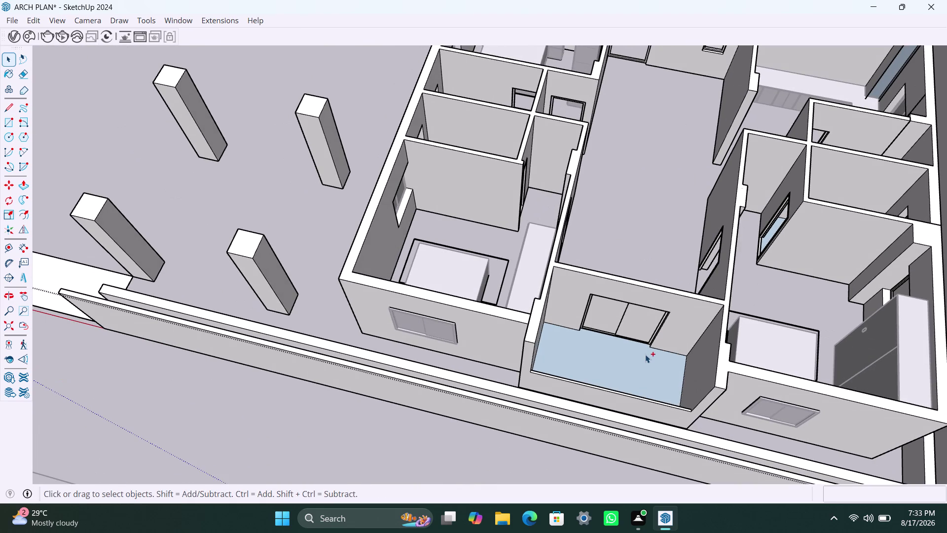
scroll(down, 3)
scroll(down, 3)
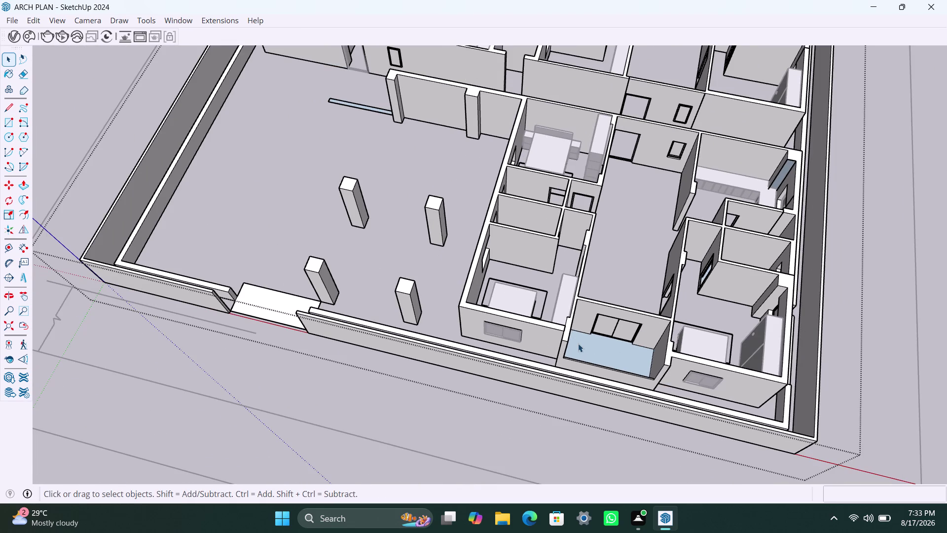
middle_drag(580, 344, 767, 369)
scroll(up, 3)
middle_drag(504, 348, 509, 348)
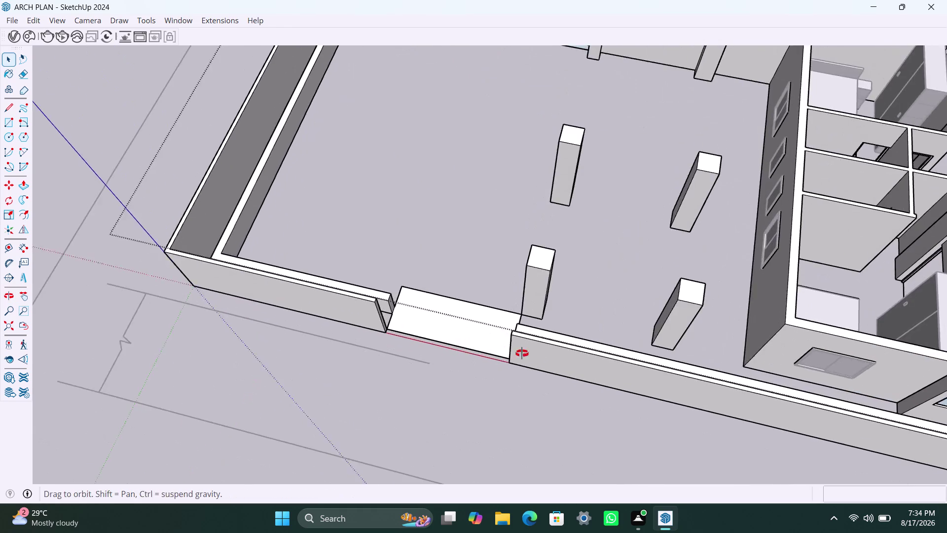
middle_drag(509, 348, 559, 366)
scroll(up, 3)
scroll(up, 3)
middle_drag(494, 330, 519, 350)
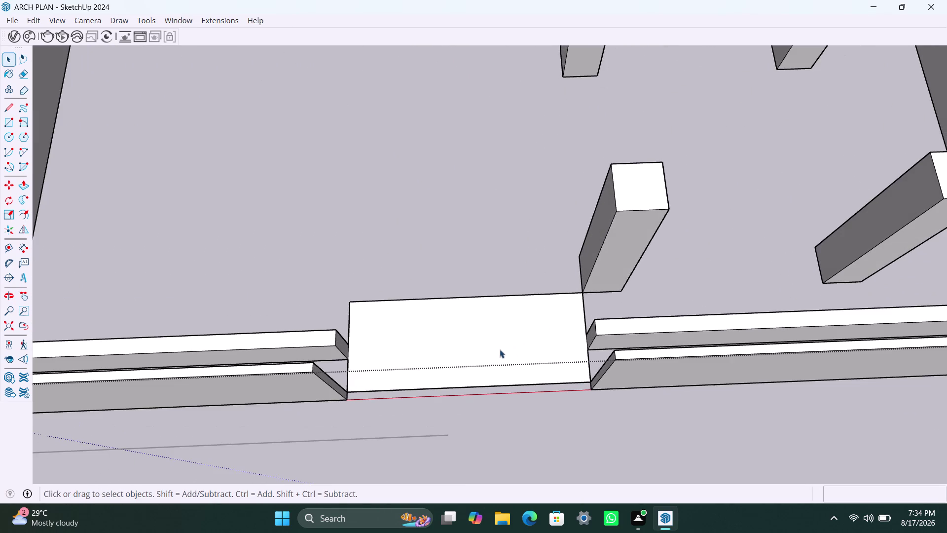
scroll(down, 3)
click(514, 315)
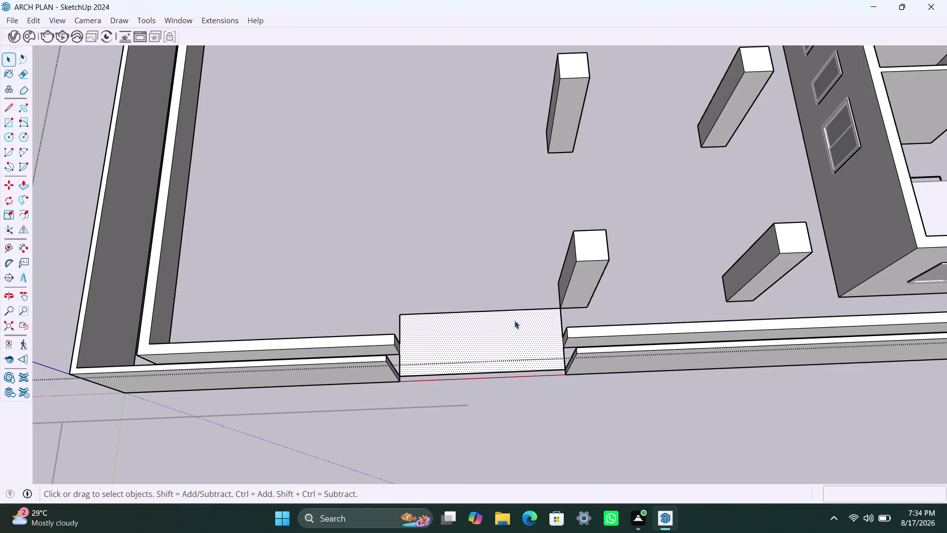
key(Delete)
Erase the block's leftover edges and the four stray lines in the gap.
click(510, 312)
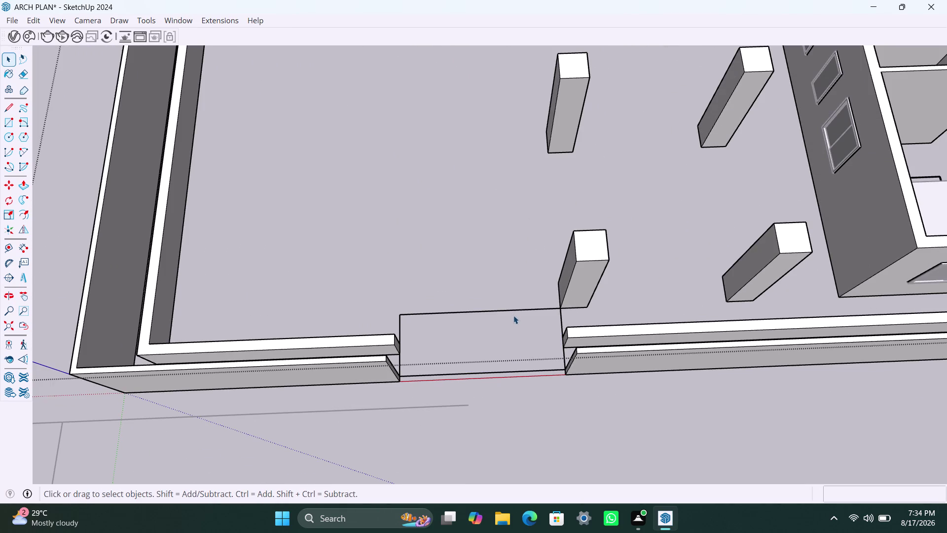
click(511, 310)
key(Delete)
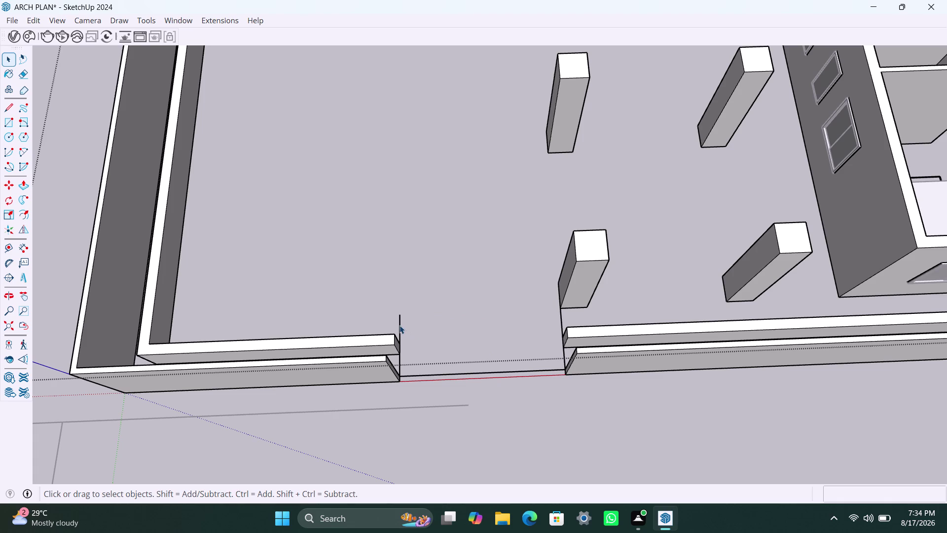
click(399, 325)
key(Delete)
click(400, 368)
key(Delete)
click(561, 320)
key(Delete)
click(564, 357)
key(Delete)
scroll(down, 3)
scroll(down, 3)
scroll(down, 3)
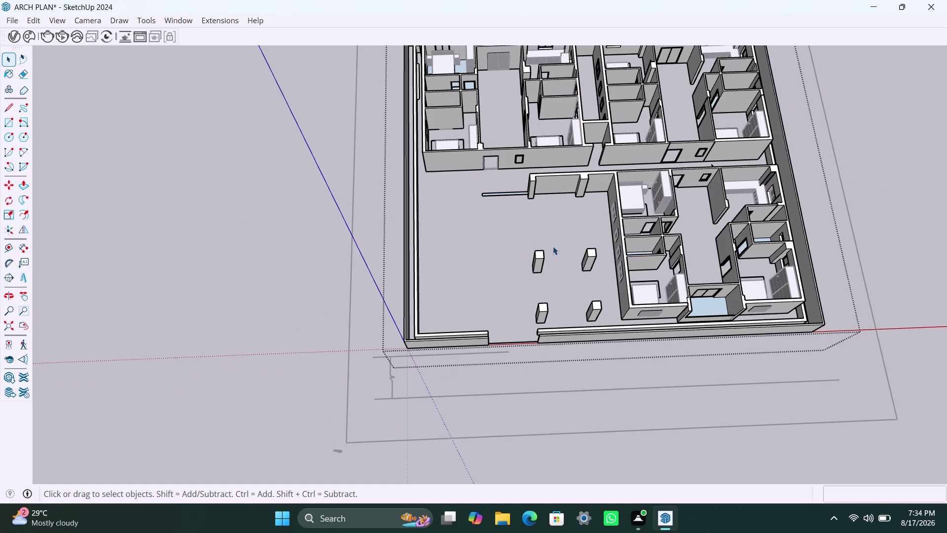
Orbit around the house to a top-down plan view and save the model.
scroll(up, 3)
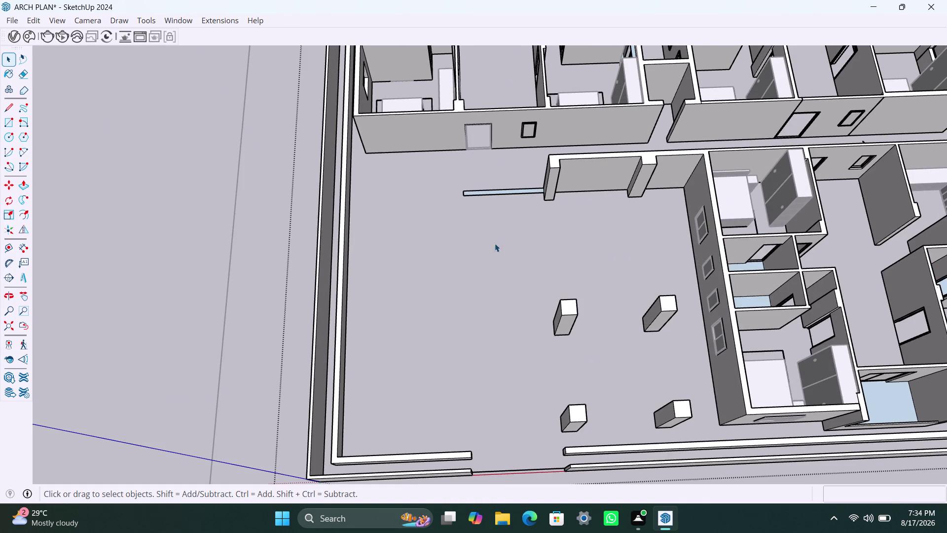
click(494, 244)
scroll(down, 3)
middle_drag(531, 255, 649, 290)
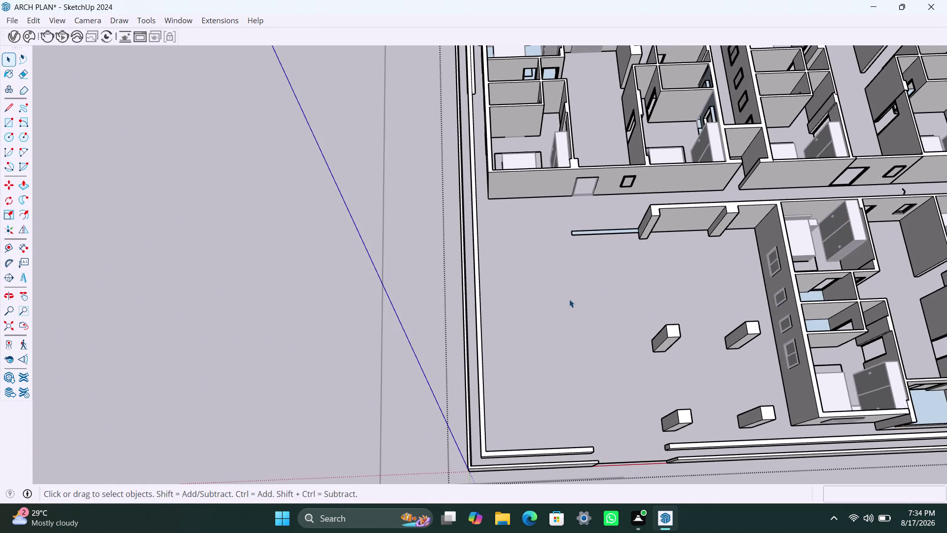
scroll(down, 3)
middle_drag(574, 324, 757, 331)
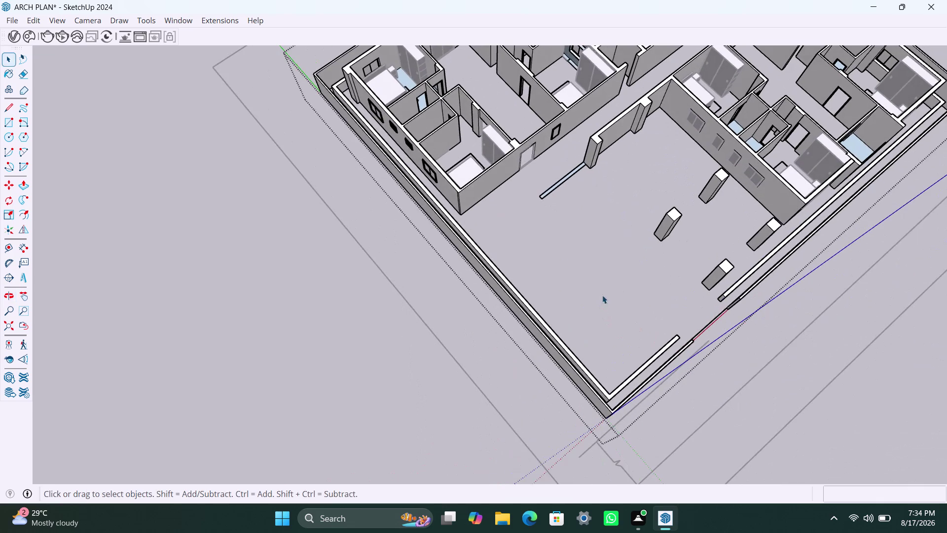
scroll(up, 3)
middle_drag(605, 288, 547, 455)
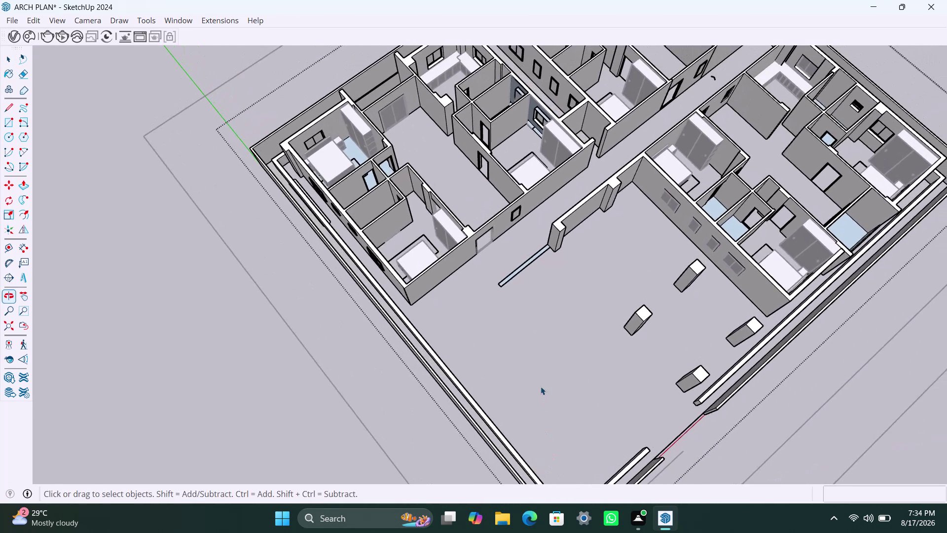
scroll(up, 3)
middle_drag(540, 386, 784, 401)
scroll(down, 3)
middle_drag(597, 305, 582, 388)
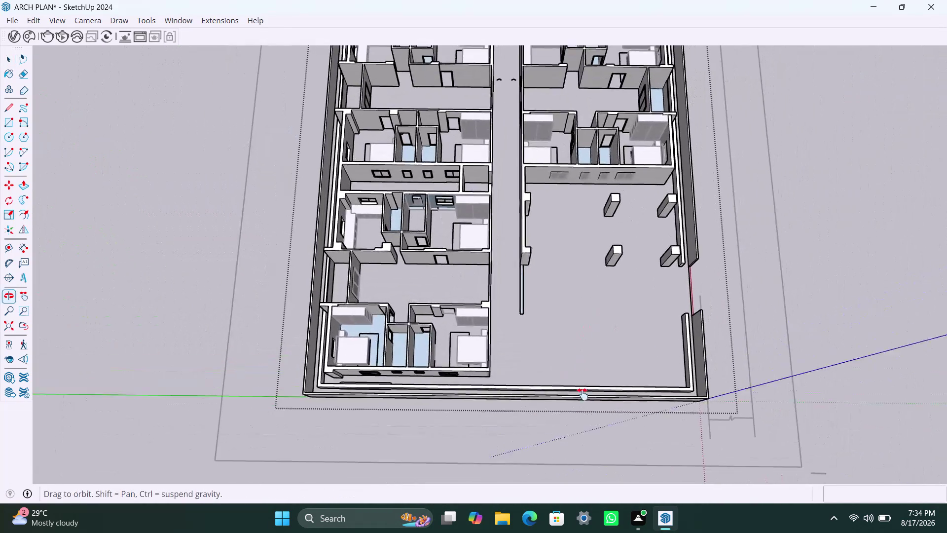
middle_drag(583, 388, 584, 435)
key(ctrl+s)
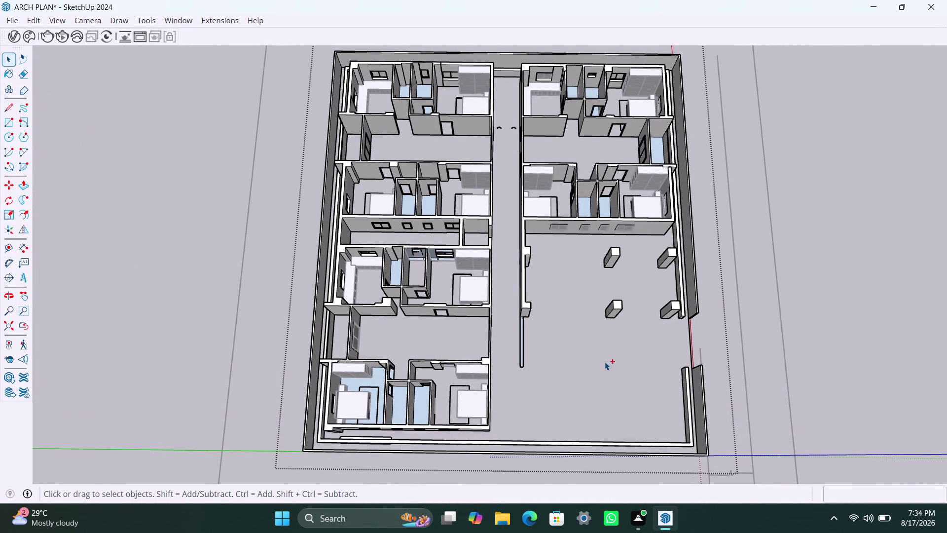
Zoom to the left wing and start a rectangle at its inner top-left corner.
key(space)
double_click(854, 318)
scroll(down, 3)
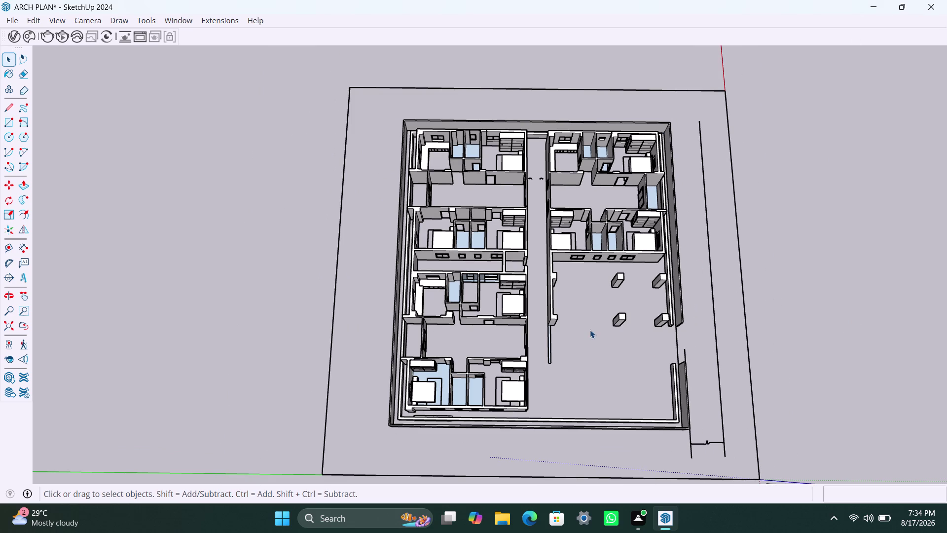
scroll(up, 3)
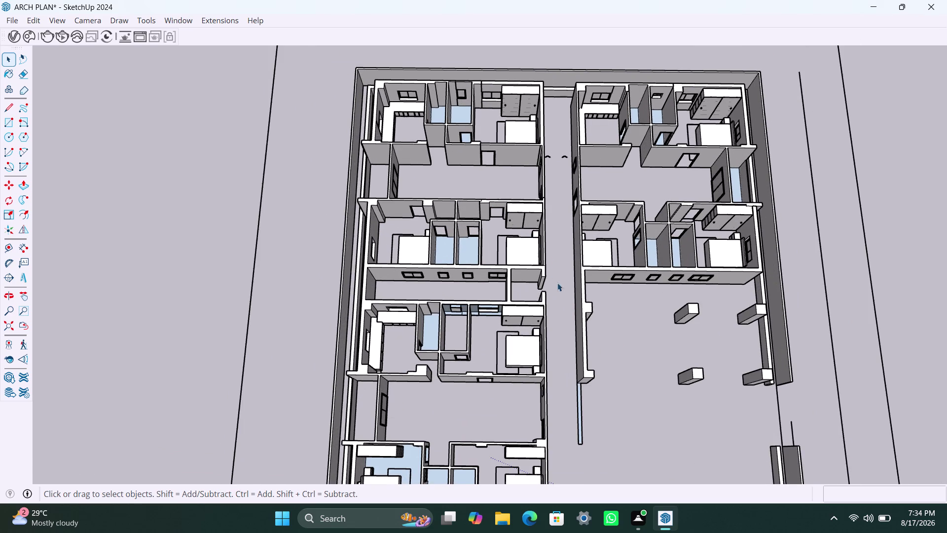
middle_drag(562, 290, 705, 255)
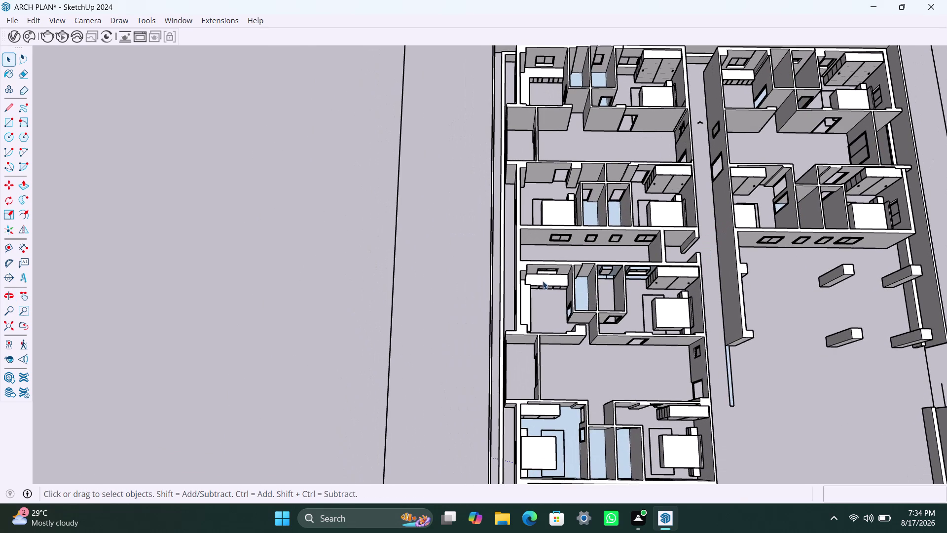
middle_drag(544, 214, 546, 293)
scroll(up, 3)
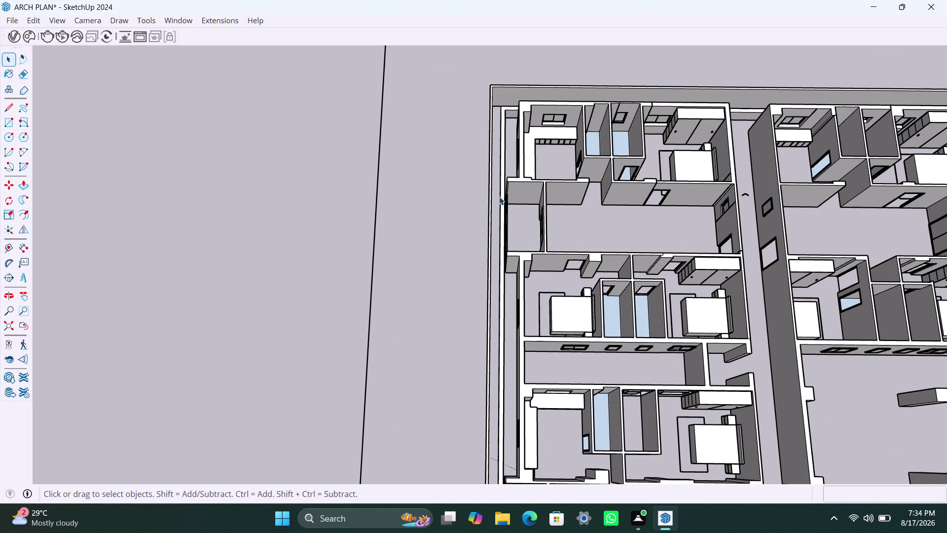
scroll(up, 3)
scroll(up, 3)
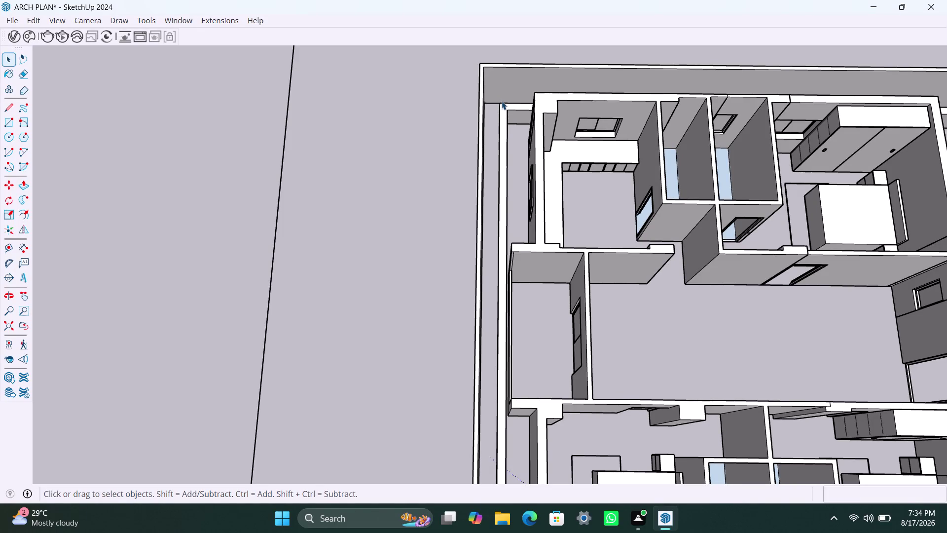
key(r)
click(536, 91)
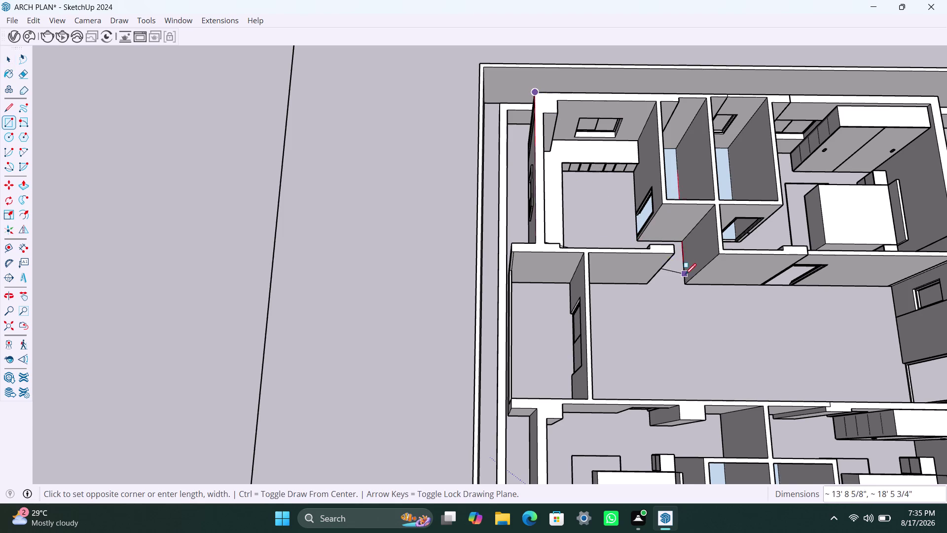
scroll(down, 3)
scroll(down, 3)
scroll(down, 3)
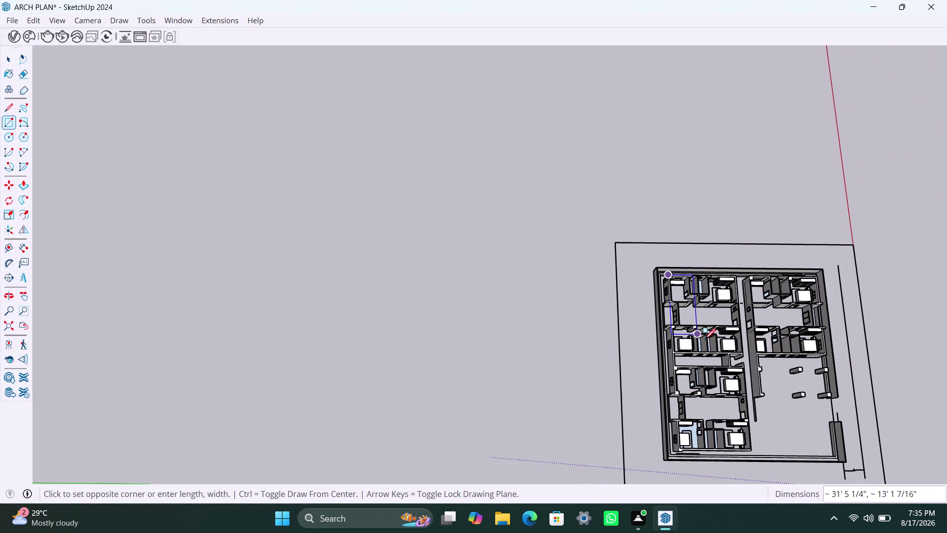
middle_drag(722, 345, 572, 298)
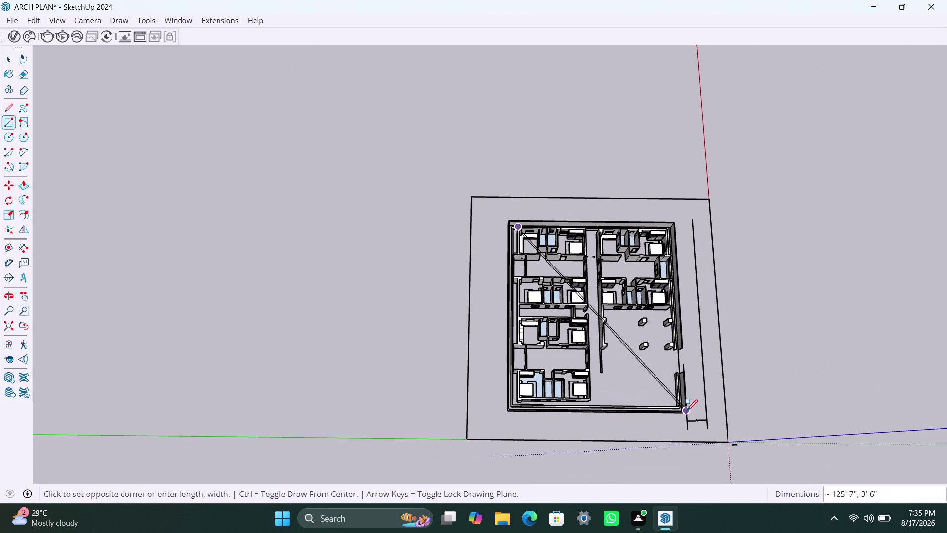
scroll(up, 3)
scroll(up, 3)
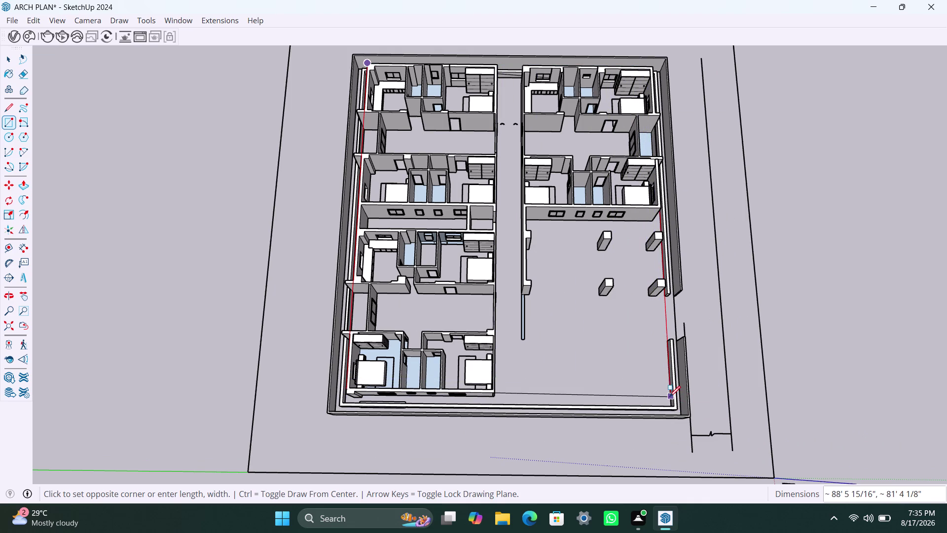
scroll(up, 3)
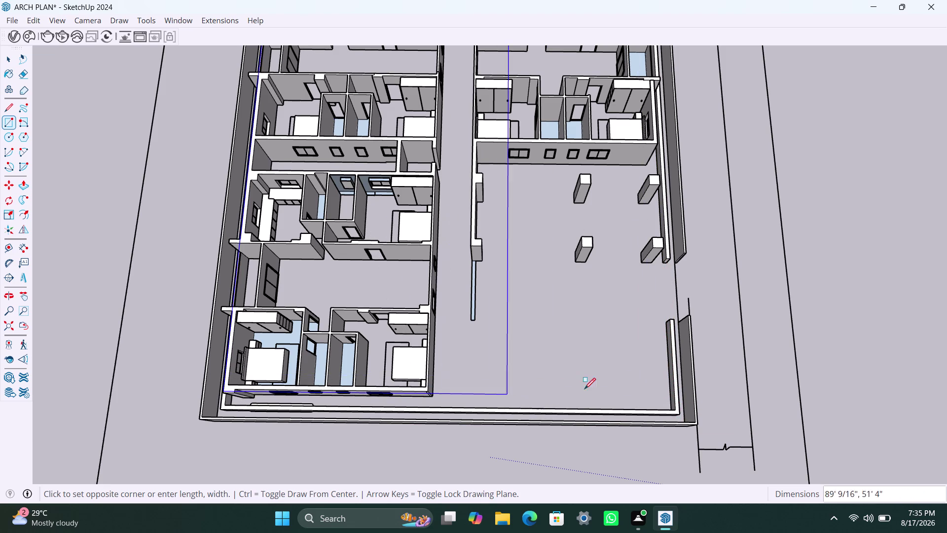
click(668, 395)
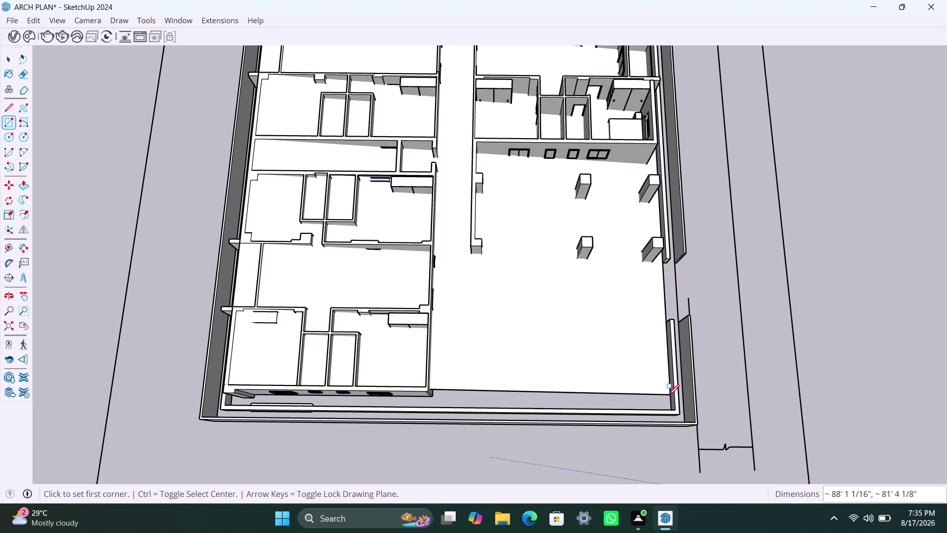
key(space)
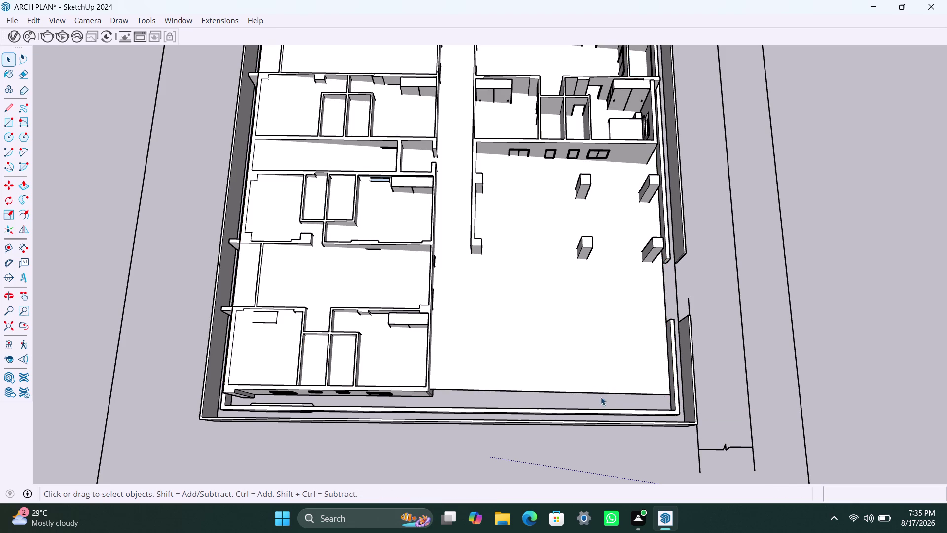
scroll(up, 3)
middle_drag(617, 398, 558, 337)
scroll(up, 3)
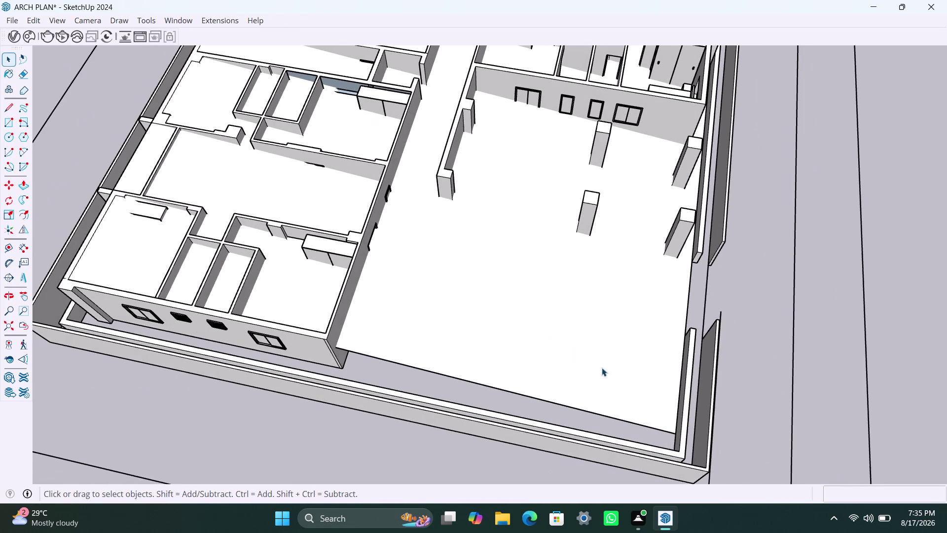
key(ctrl+z)
scroll(down, 3)
middle_drag(567, 363, 614, 384)
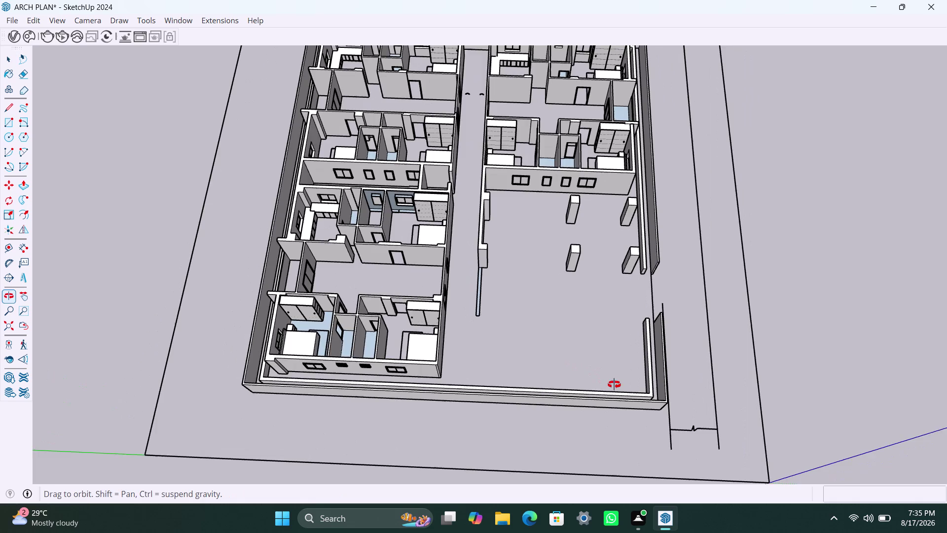
middle_drag(614, 384, 628, 381)
scroll(down, 3)
middle_drag(604, 354, 616, 429)
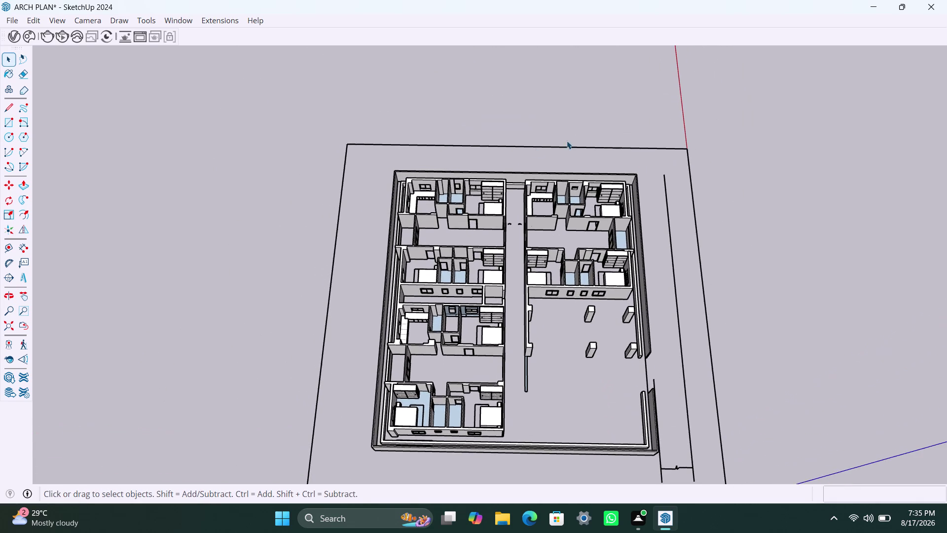
key(r)
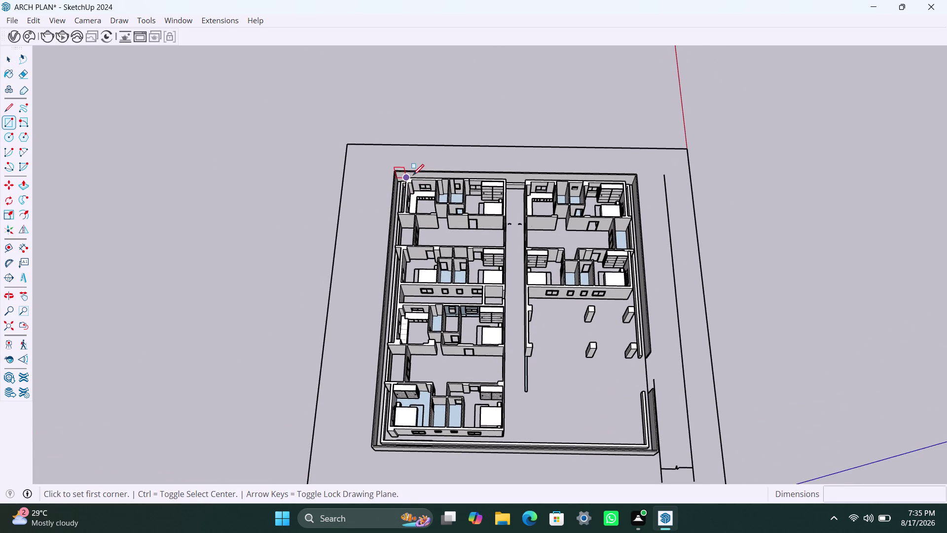
Draw a rectangle from the left wing's top-left to bottom-right corner, then select the new face.
scroll(up, 3)
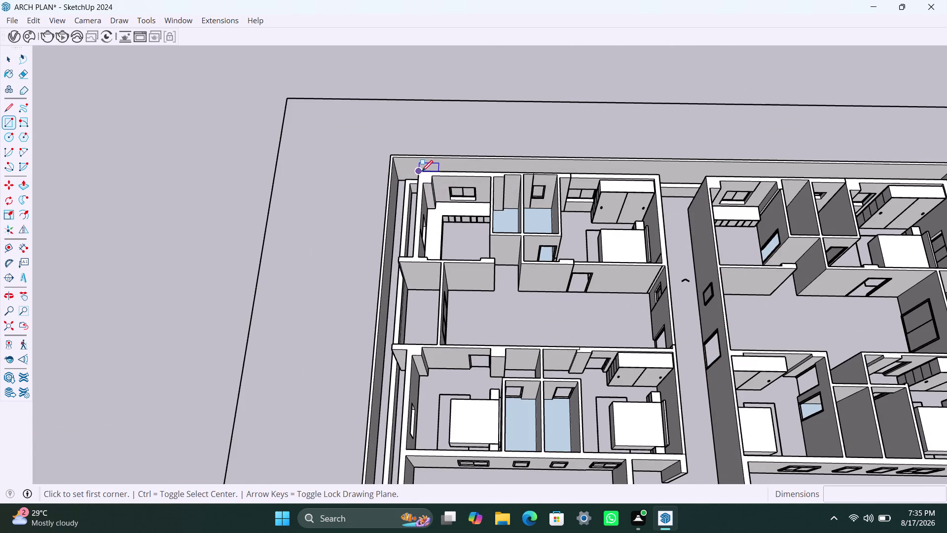
click(417, 170)
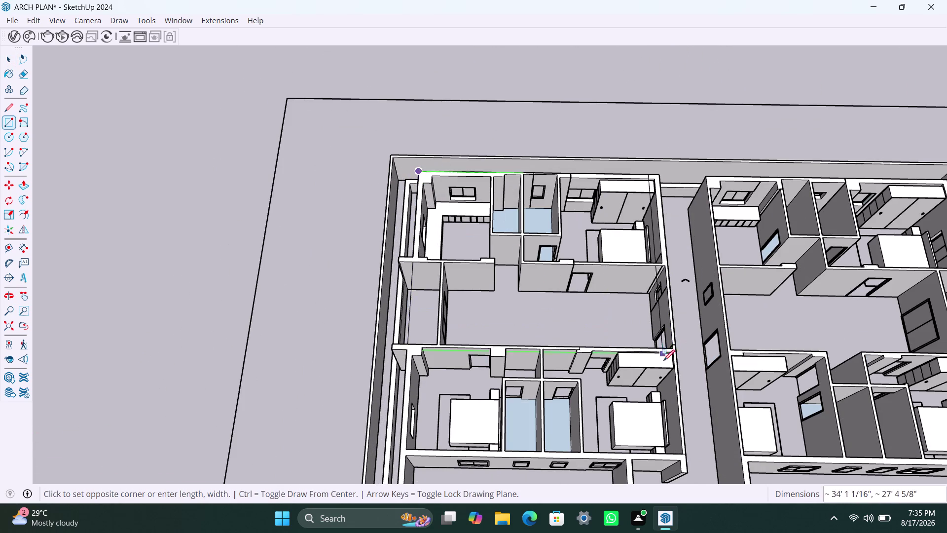
scroll(down, 3)
middle_drag(675, 408, 663, 237)
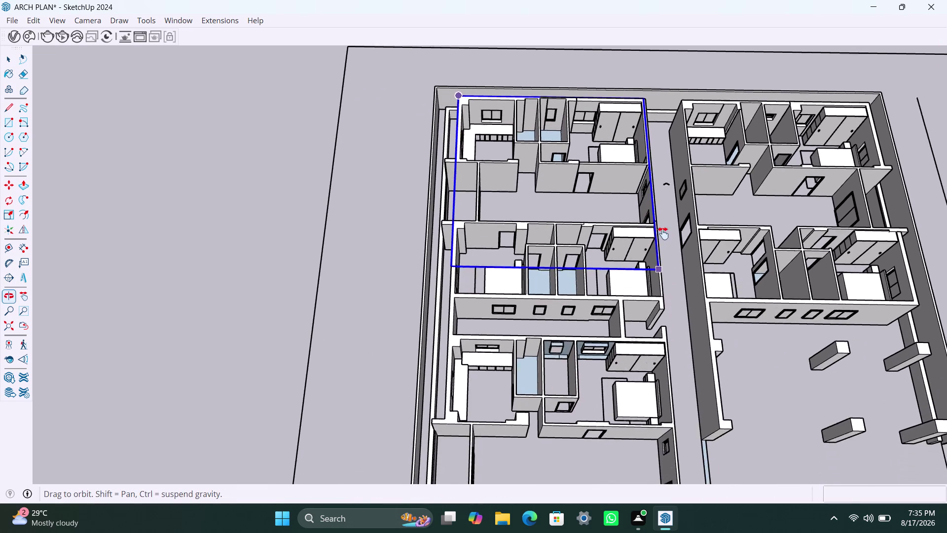
middle_drag(663, 237, 663, 223)
scroll(down, 3)
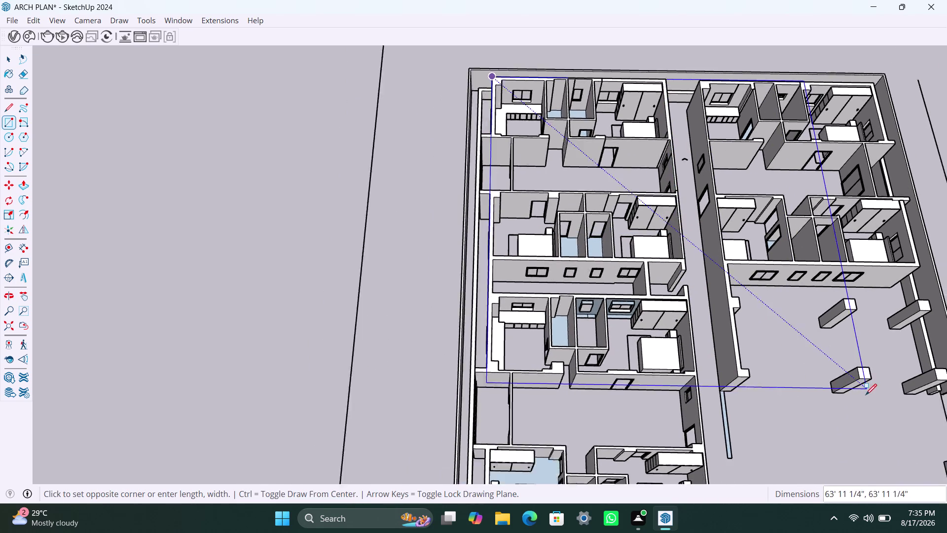
middle_drag(864, 395, 693, 286)
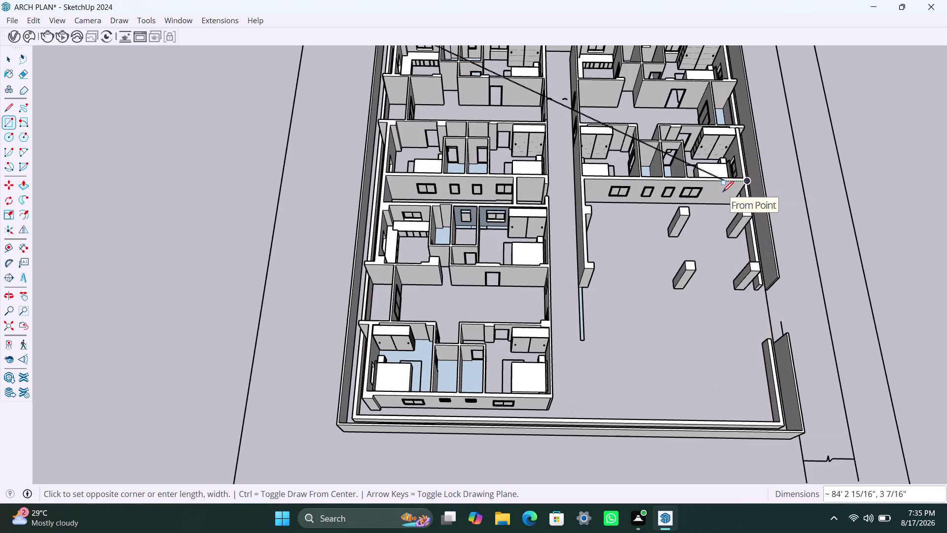
click(552, 401)
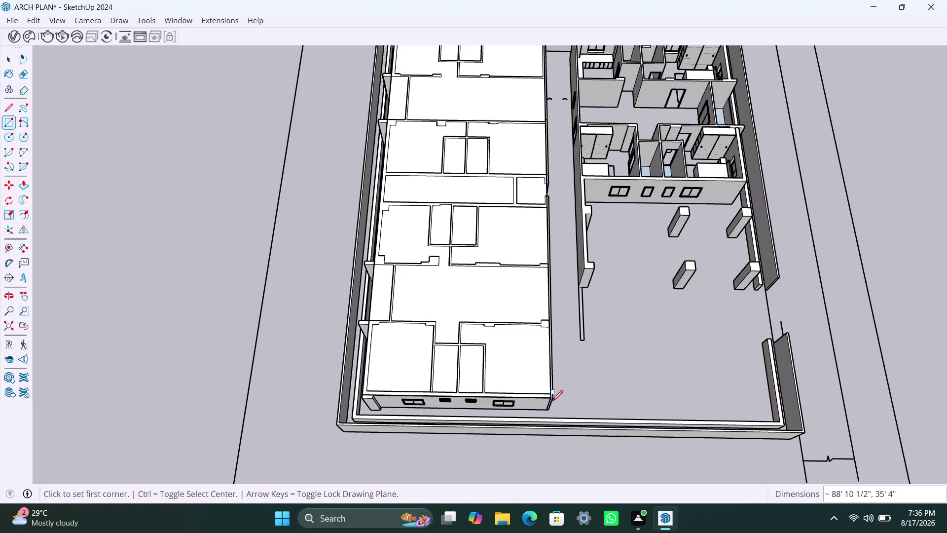
key(space)
double_click(511, 350)
Select the left wing face and make a first Push/Pull attempt on it.
right_click(511, 349)
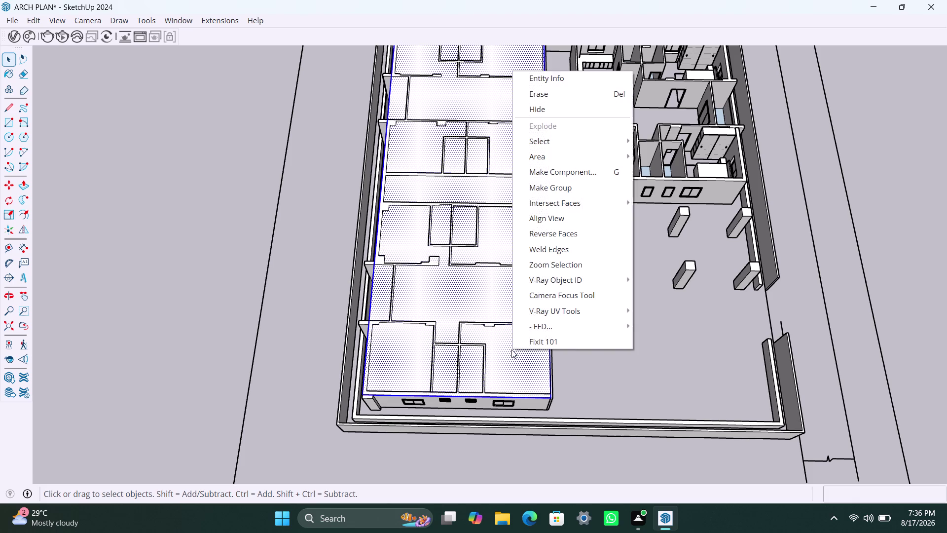
click(578, 182)
click(514, 357)
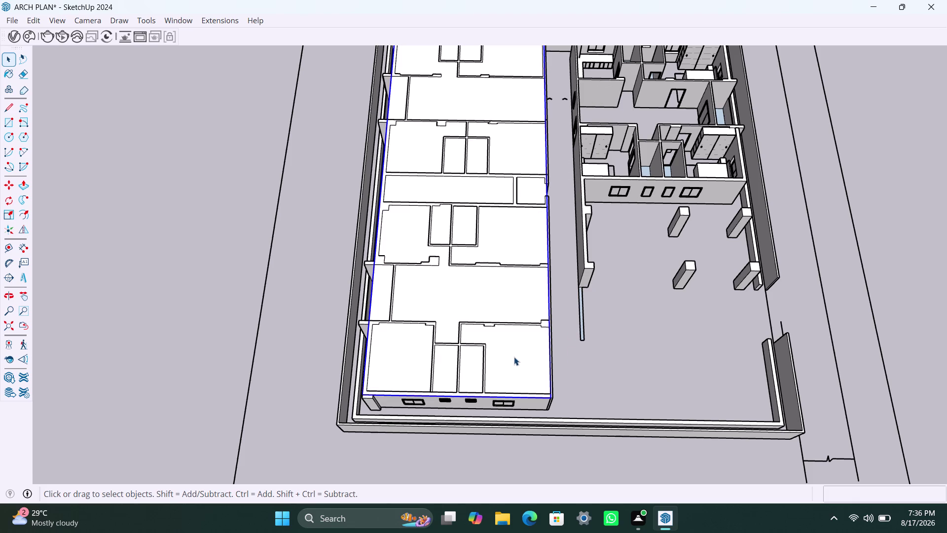
key(p)
click(514, 356)
key(space)
Raise the left wing face 6 inches with Push/Pull.
triple_click(518, 356)
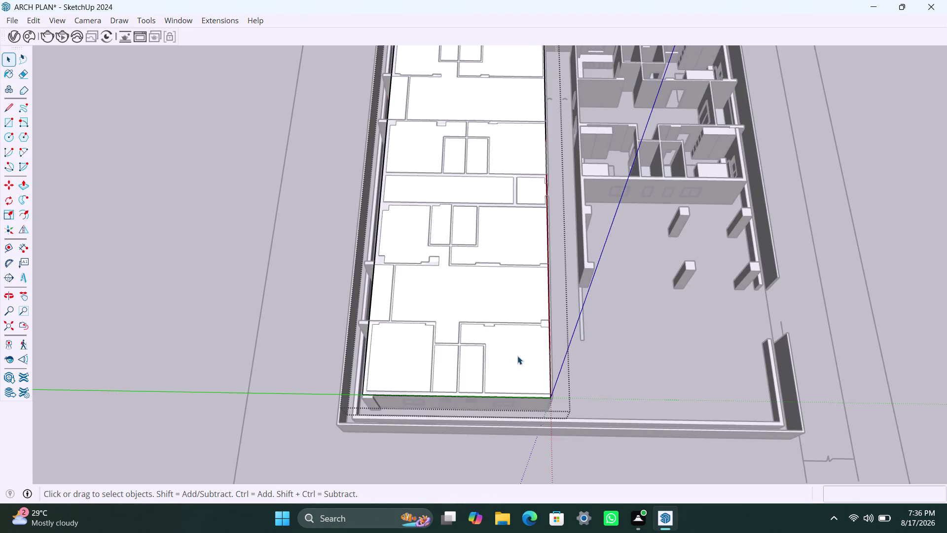
key(p)
click(518, 356)
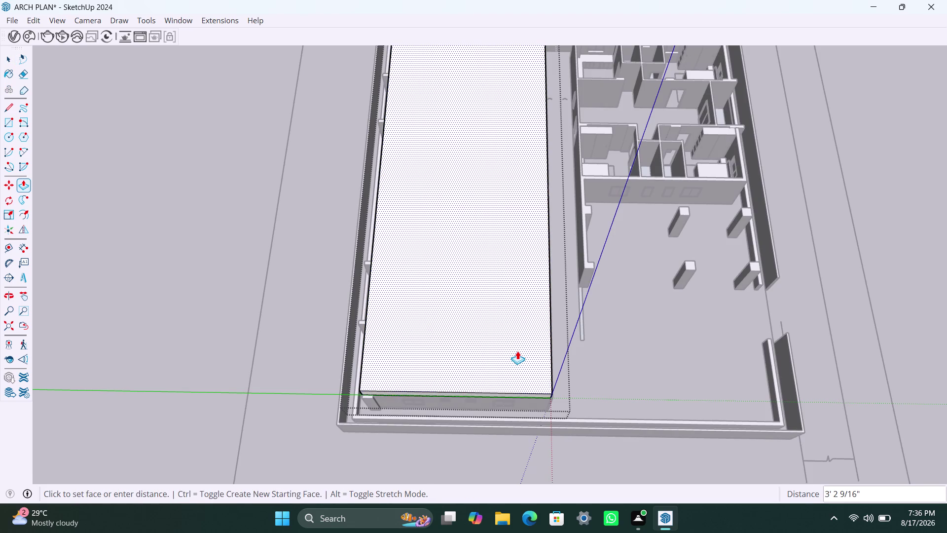
key(6)
text(6)
text(")
key(Return)
key(space)
click(857, 318)
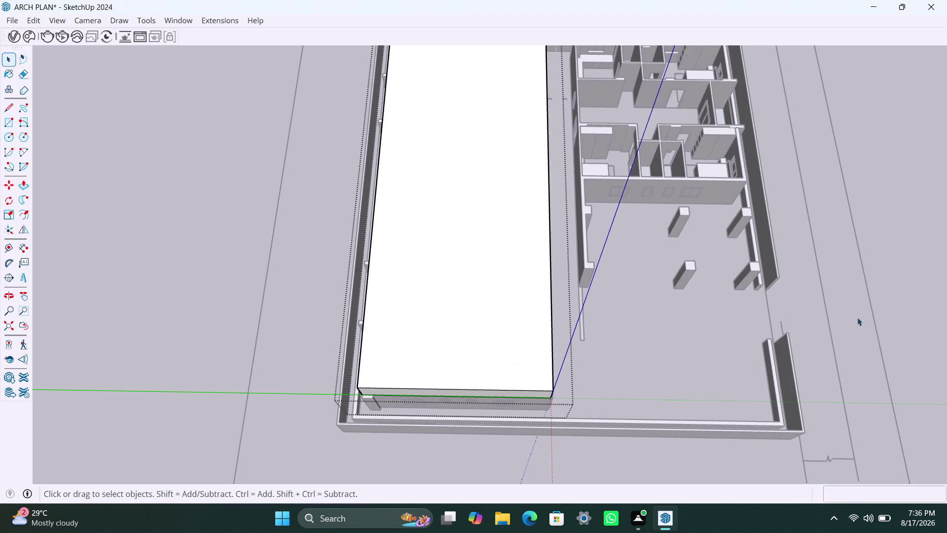
View the building from above and undo the left wing extrusion.
scroll(up, 3)
middle_drag(658, 370, 420, 225)
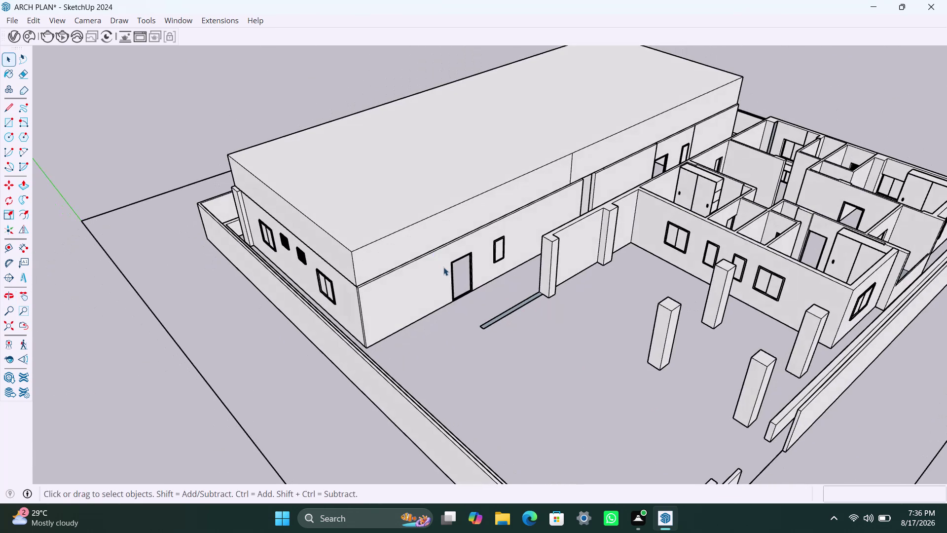
key(ctrl+z)
key(ctrl+z)
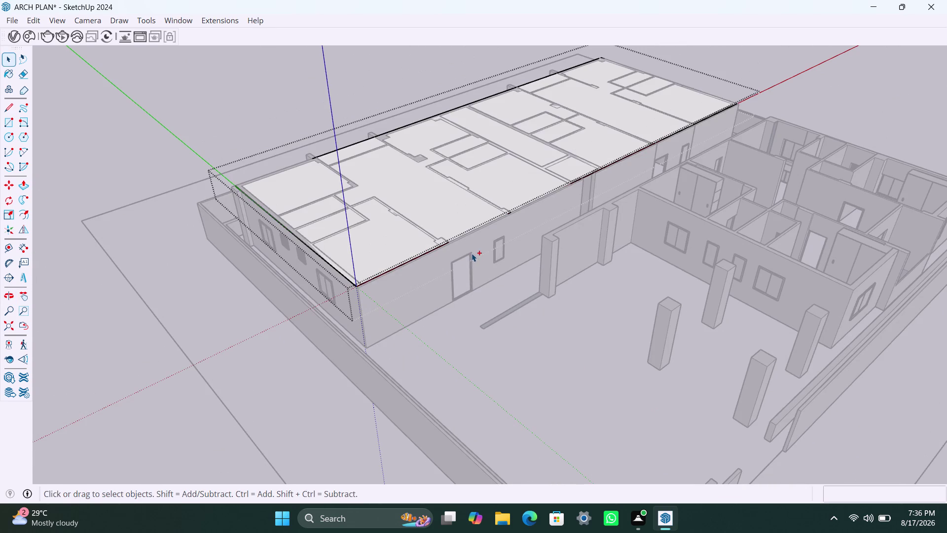
Push/Pull the roof face above the walls into a 6-inch slab.
click(437, 224)
key(p)
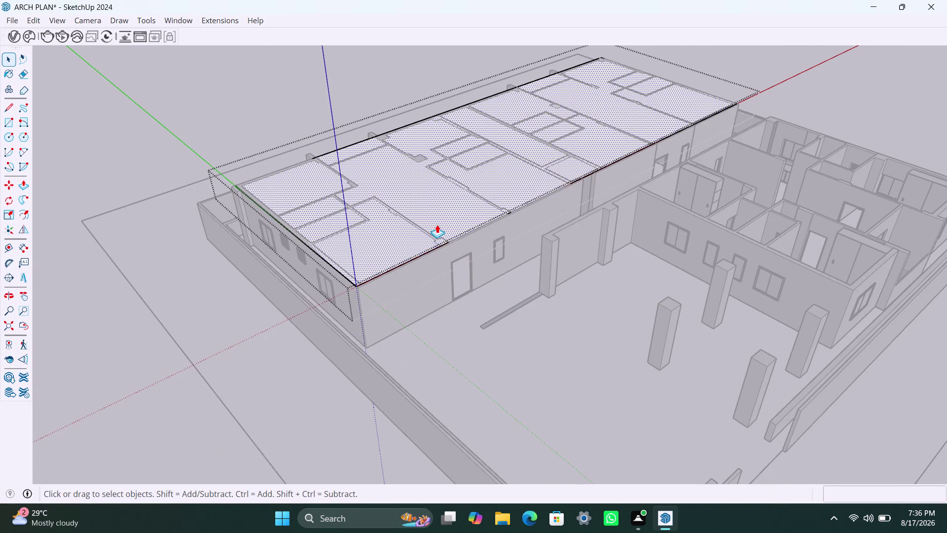
click(437, 224)
text(6)
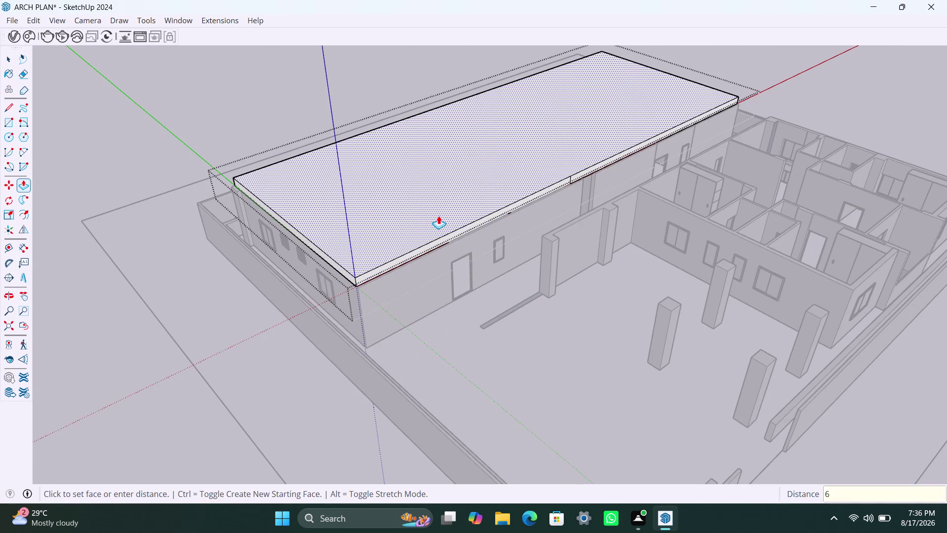
text(")
key(Return)
key(space)
click(331, 298)
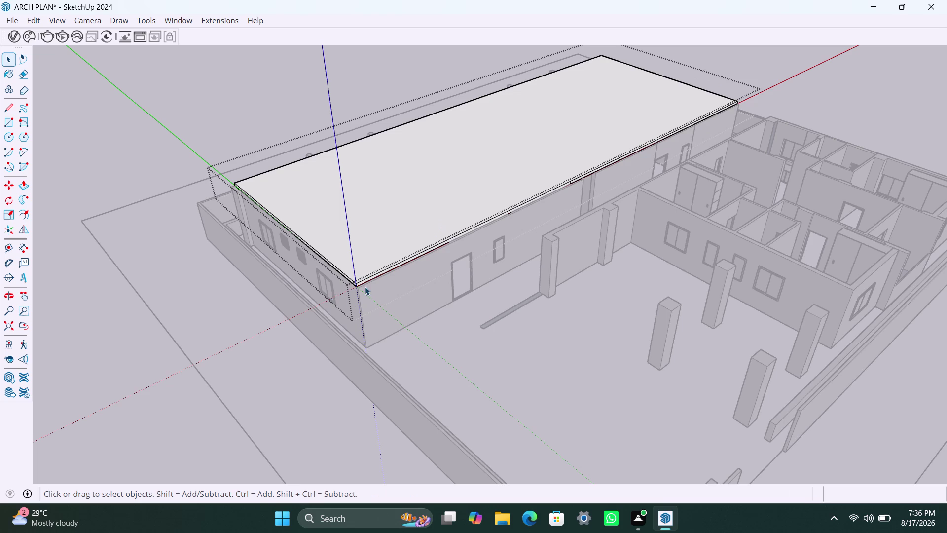
scroll(up, 3)
Pull the roof slab's side face outward over the courtyard.
click(371, 283)
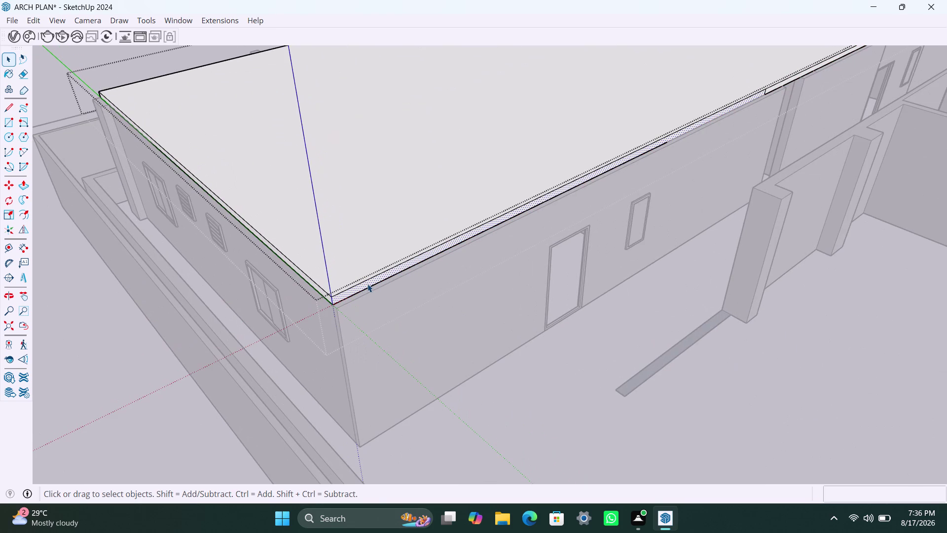
key(p)
click(367, 284)
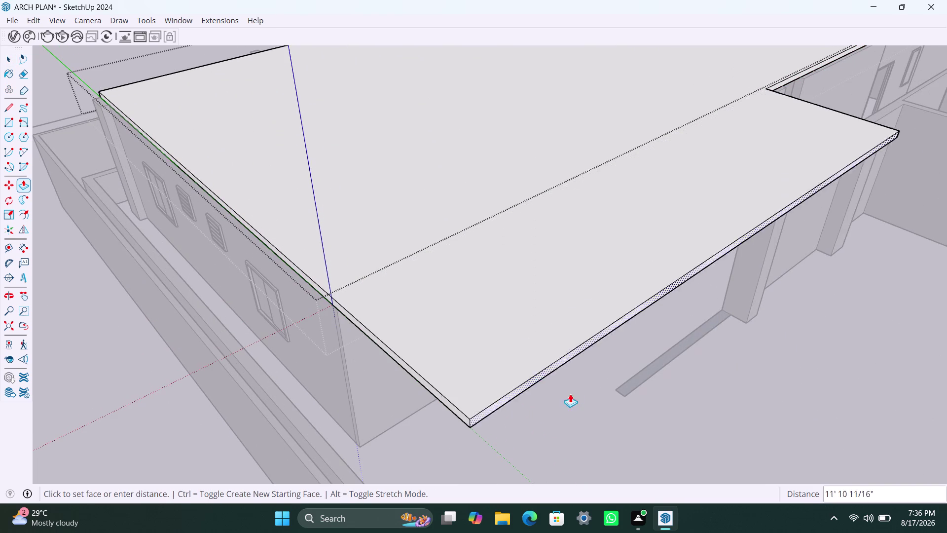
scroll(down, 3)
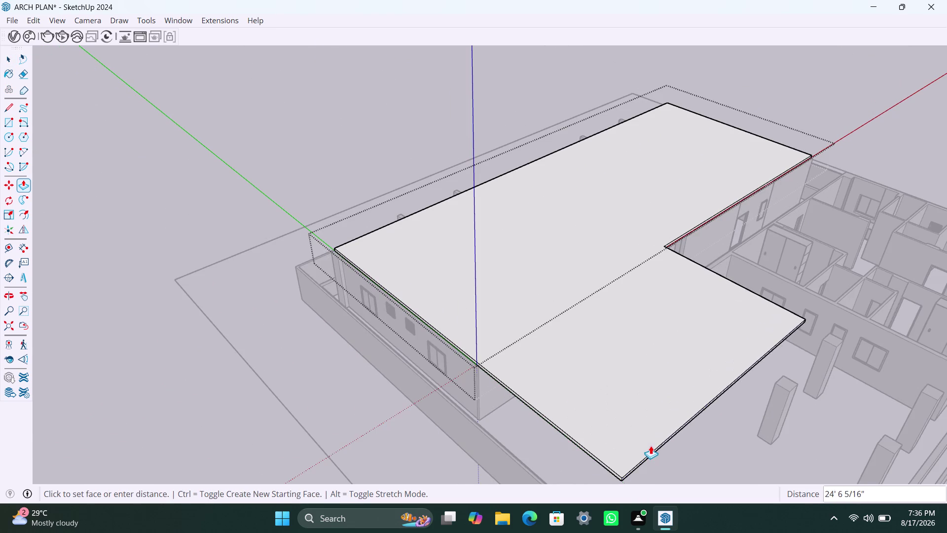
scroll(down, 3)
scroll(down, 3)
middle_drag(660, 442, 567, 275)
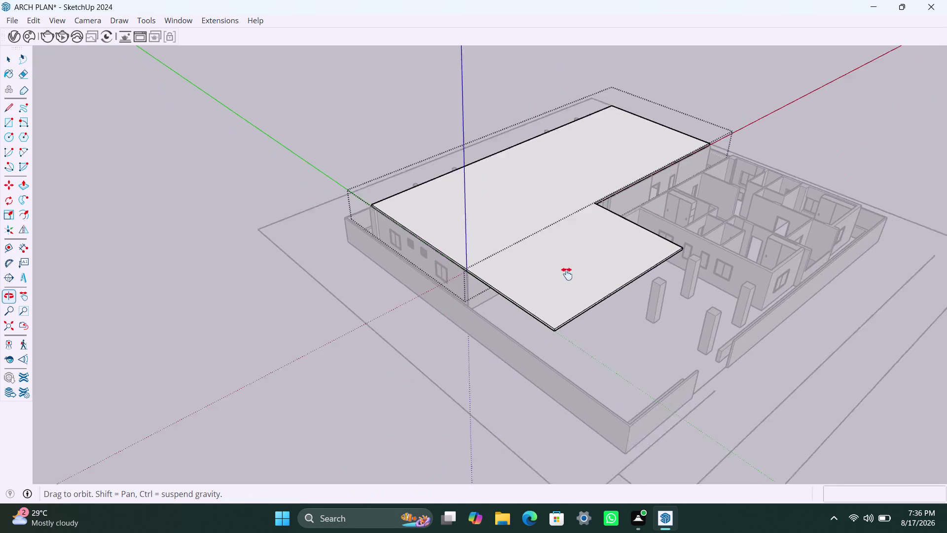
middle_drag(567, 275, 565, 270)
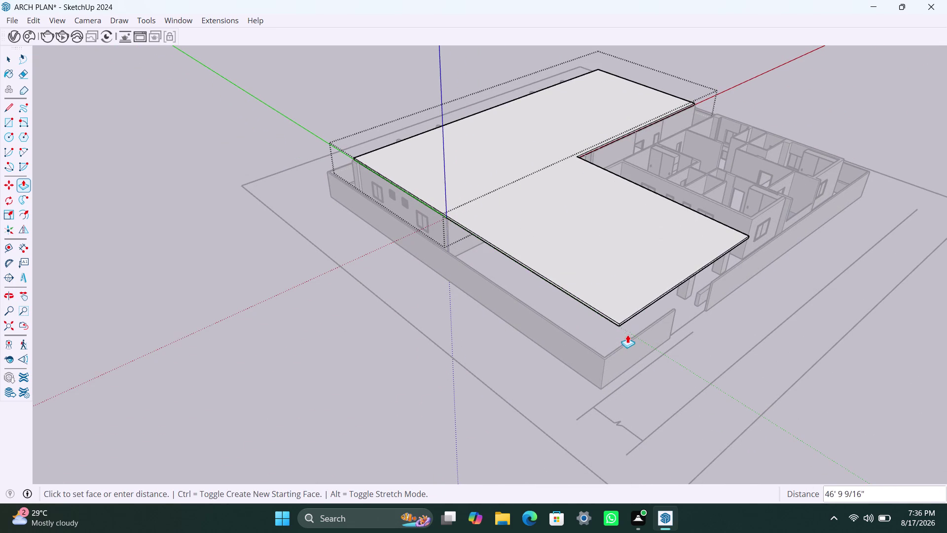
click(628, 340)
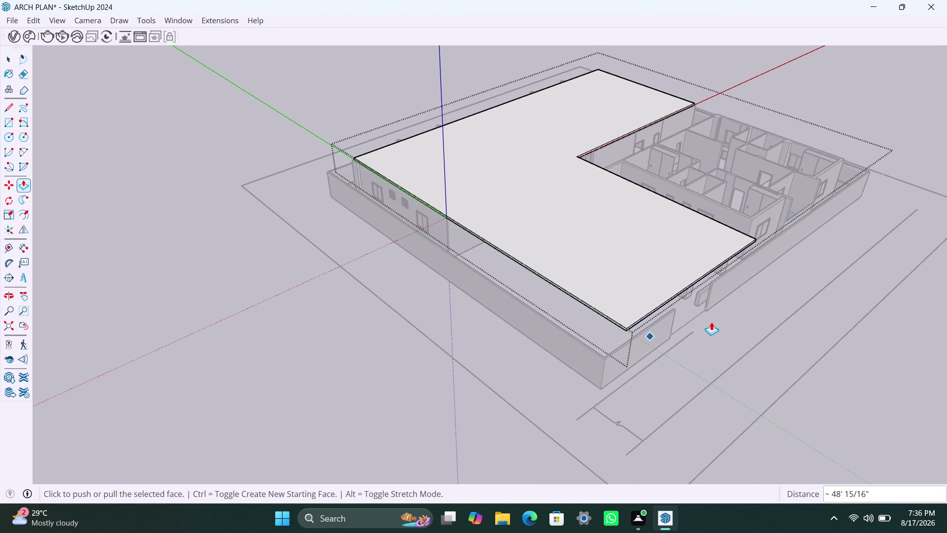
Begin extending the slab's inner side face outward past the walls.
scroll(down, 3)
middle_drag(794, 311, 435, 264)
scroll(up, 3)
scroll(up, 3)
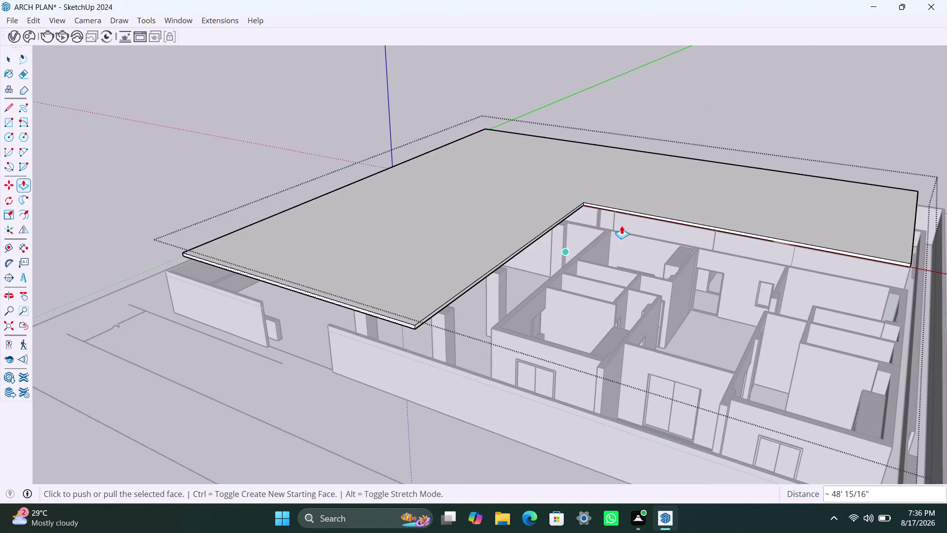
scroll(up, 3)
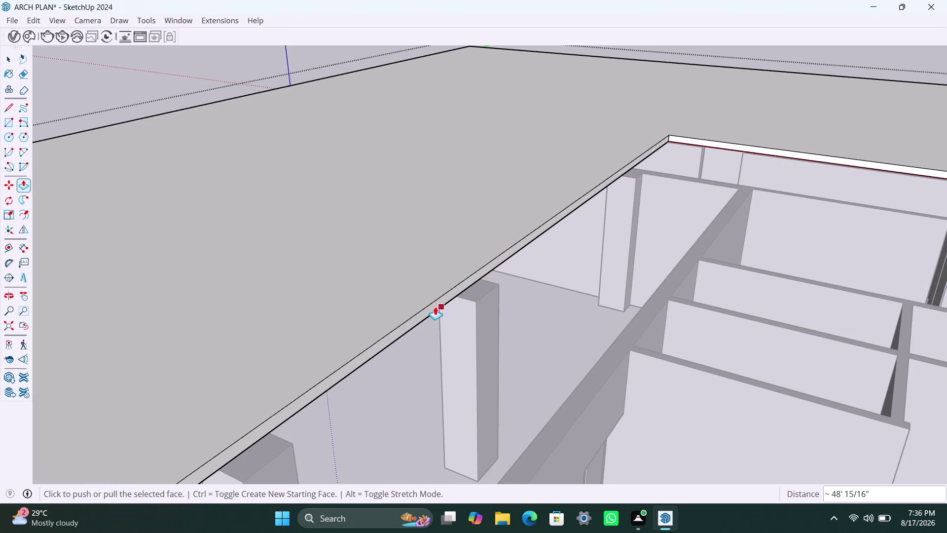
key(space)
click(421, 315)
key(p)
click(422, 314)
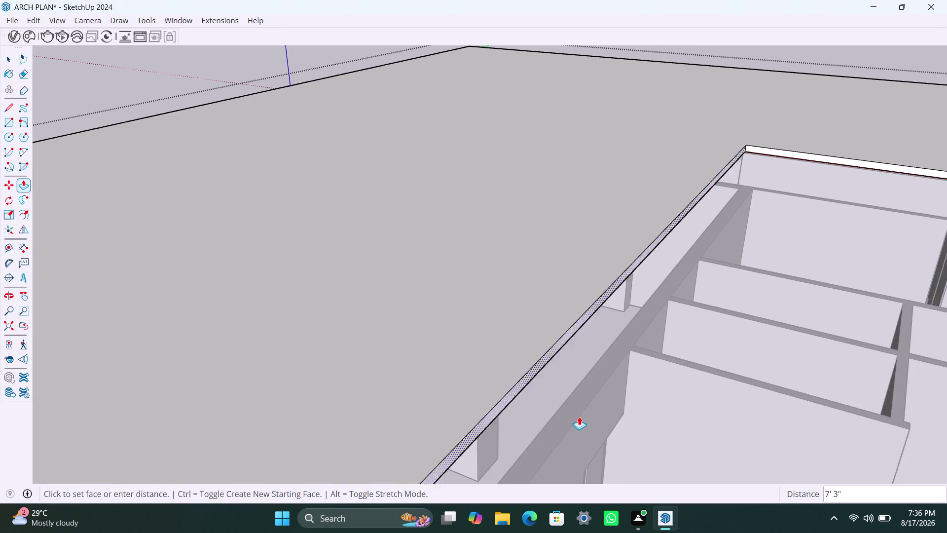
scroll(down, 3)
scroll(down, 3)
scroll(down, 3)
middle_drag(636, 386, 526, 303)
scroll(down, 3)
middle_drag(727, 410, 583, 285)
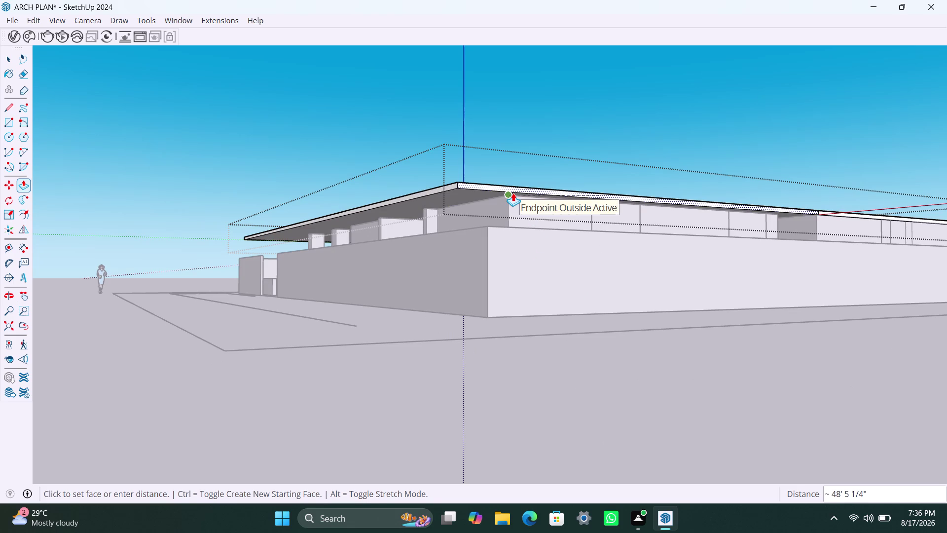
Finish extending the roof slab past the wall.
click(513, 193)
scroll(down, 3)
middle_drag(547, 363, 677, 436)
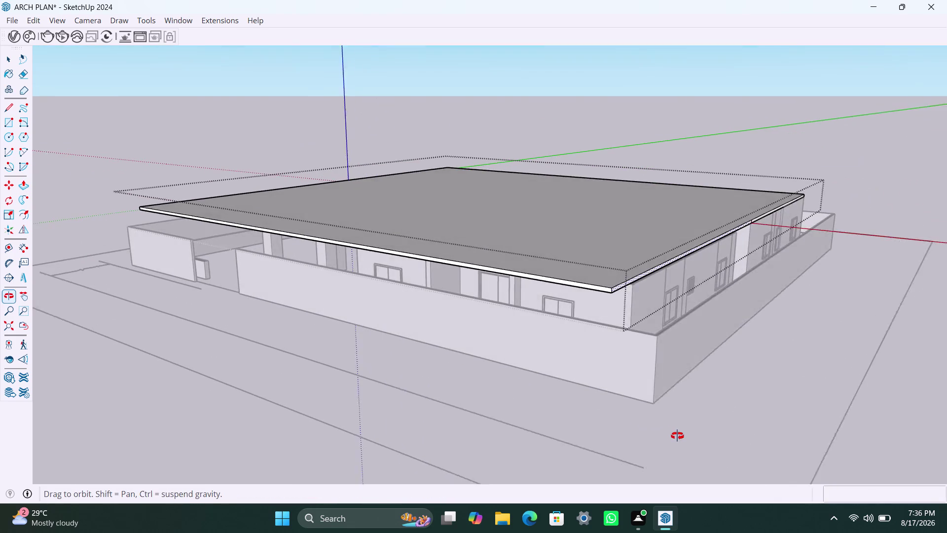
middle_drag(676, 436, 677, 436)
scroll(up, 3)
scroll(up, 3)
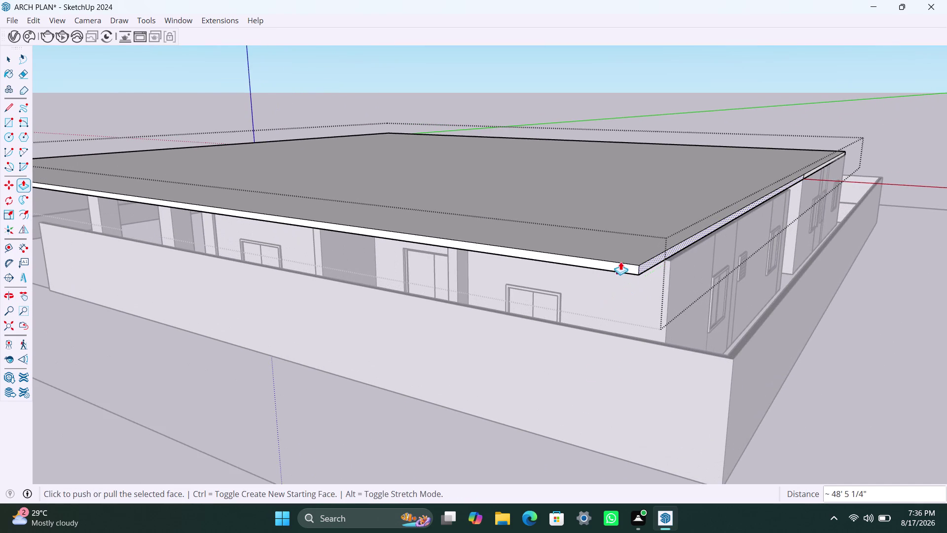
scroll(down, 3)
middle_click(804, 371)
middle_drag(788, 358, 667, 396)
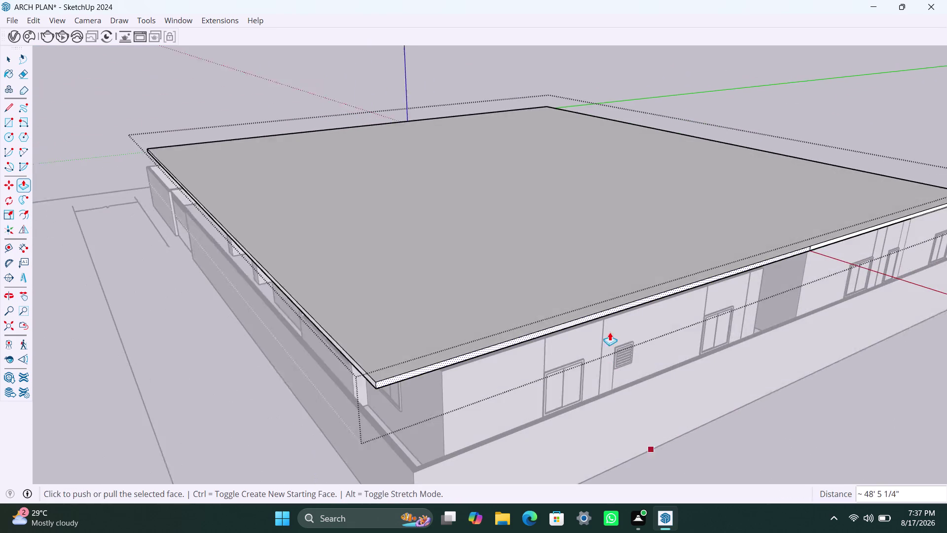
scroll(up, 3)
scroll(up, 3)
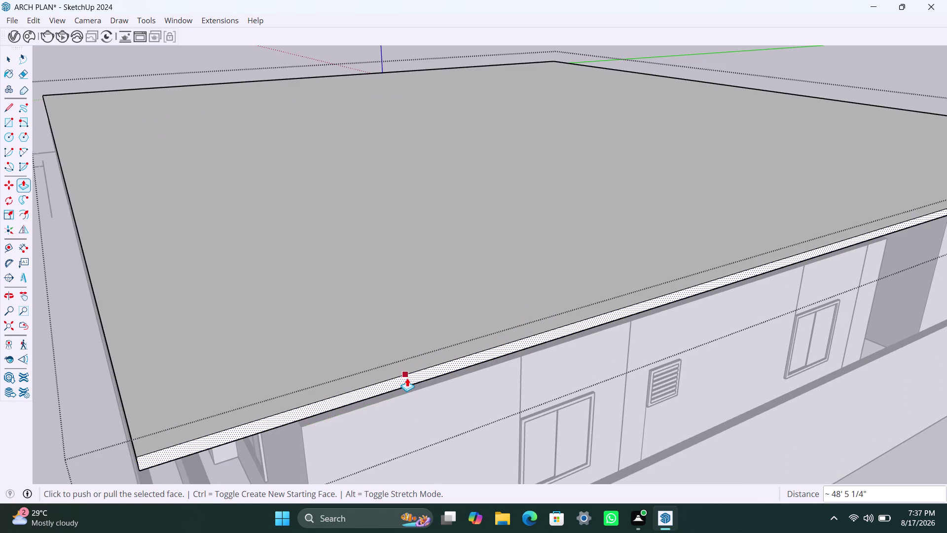
Pull two more roof slab edges outward and check the overhang from below.
click(407, 377)
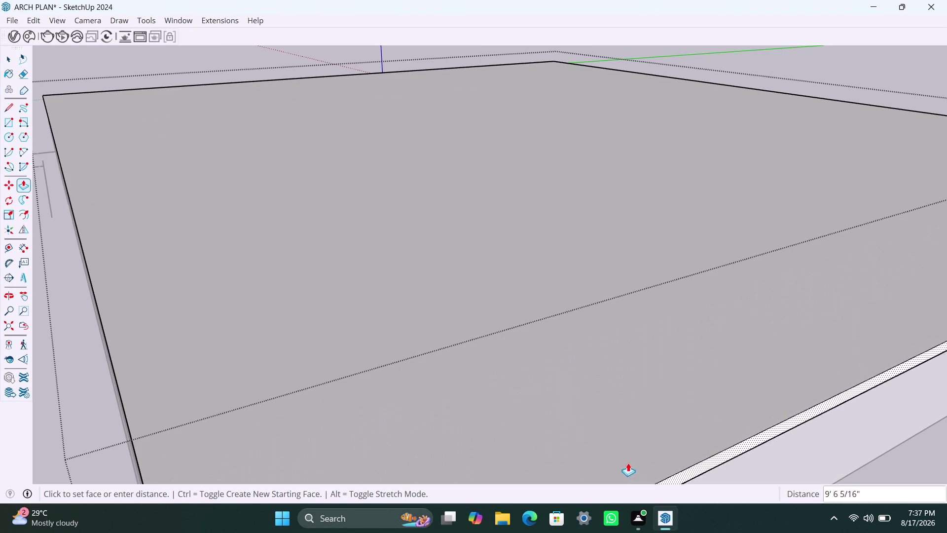
scroll(down, 3)
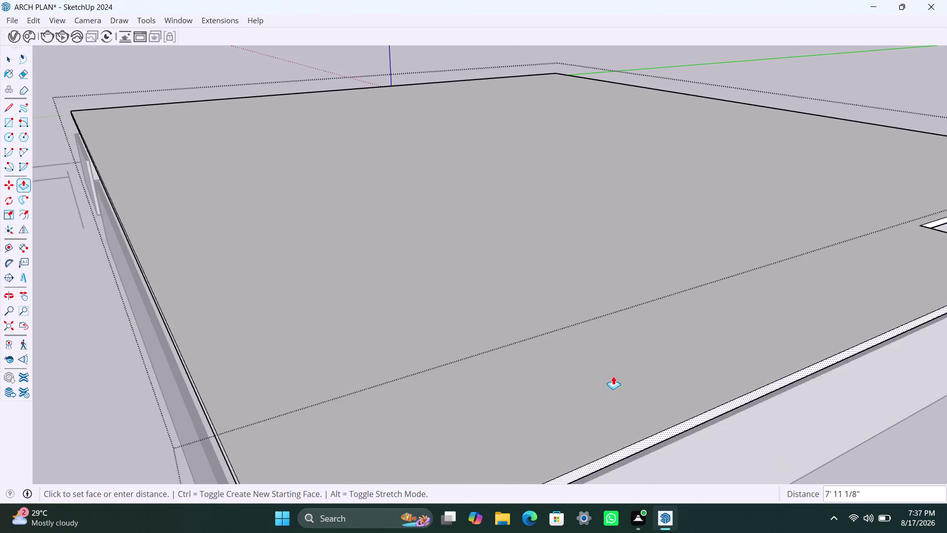
middle_drag(614, 375, 666, 231)
click(484, 194)
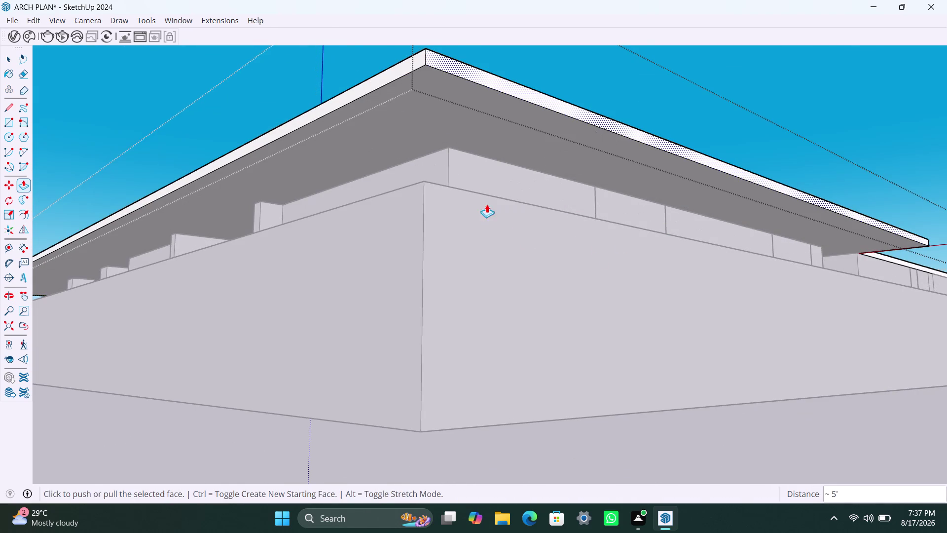
scroll(down, 3)
middle_drag(758, 279, 473, 256)
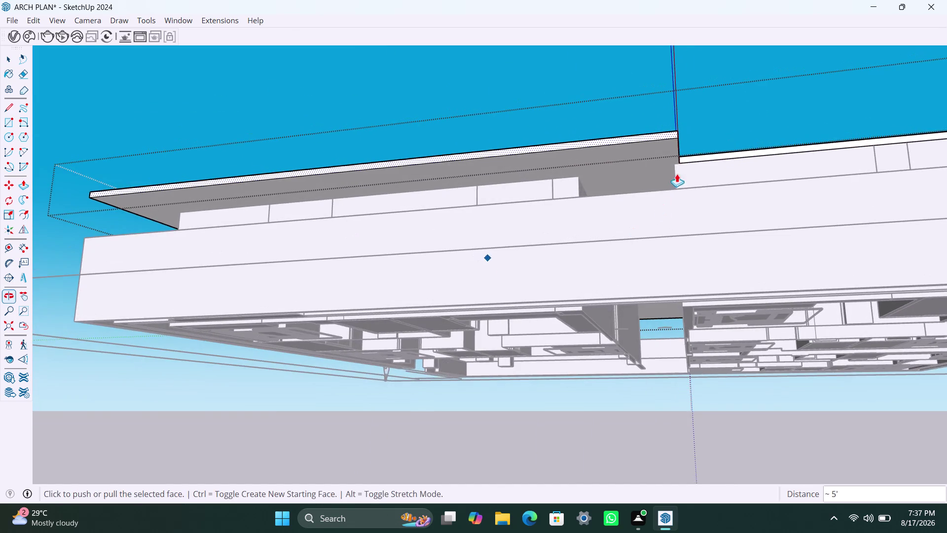
middle_drag(677, 173, 653, 256)
scroll(up, 3)
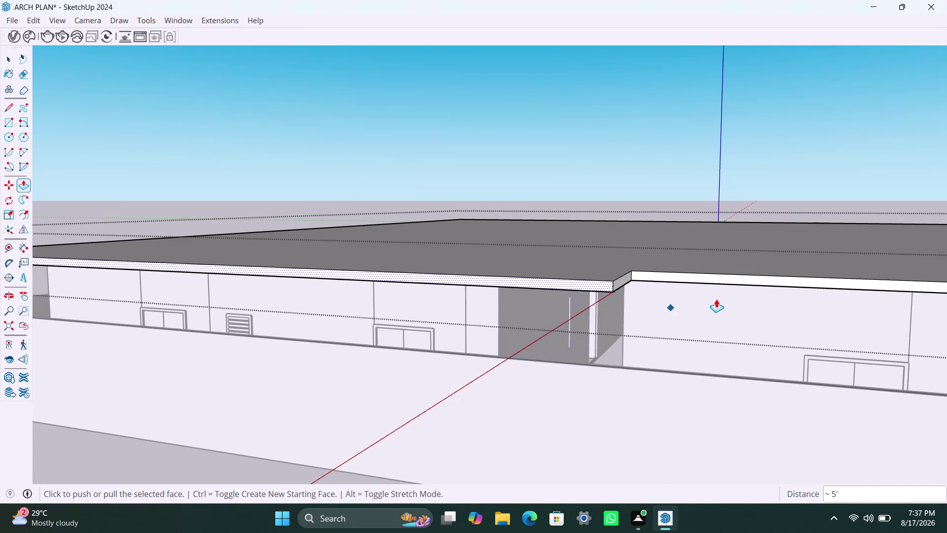
scroll(up, 3)
scroll(up, 3)
Pull the recessed slab edge flush with the slab and delete the leftover selection.
key(space)
click(678, 266)
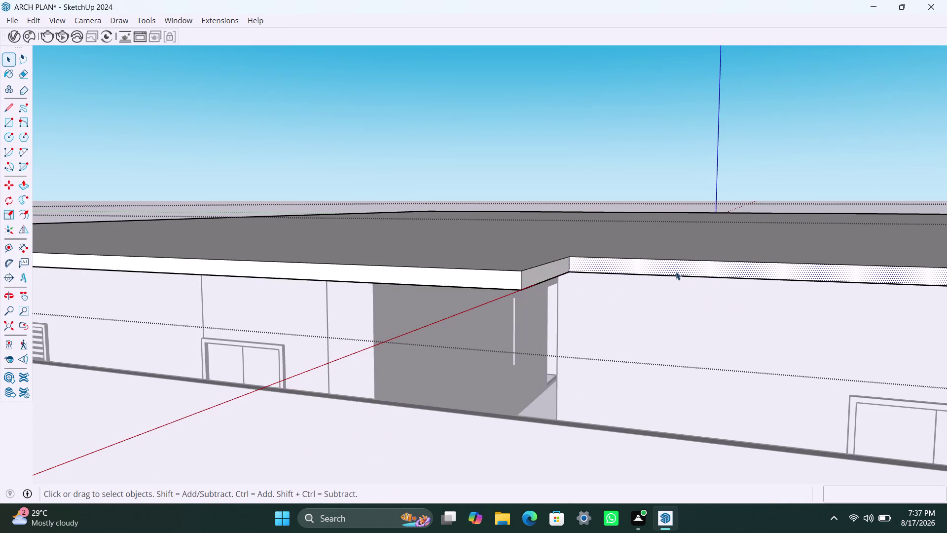
key(p)
click(678, 267)
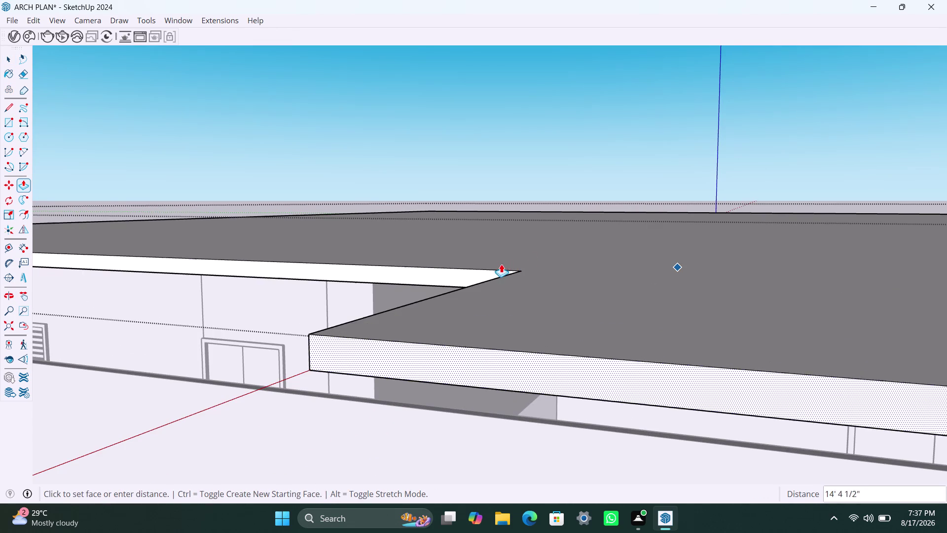
click(476, 272)
key(space)
click(523, 280)
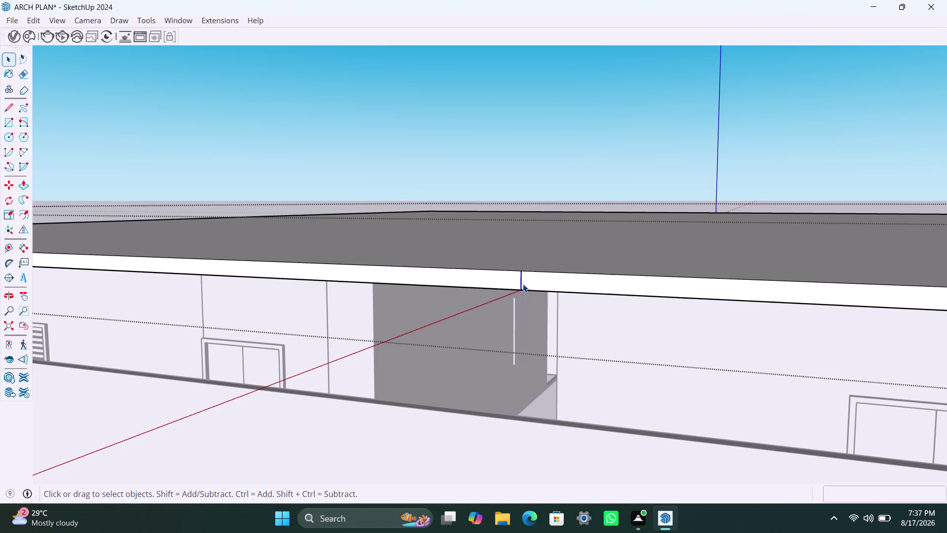
key(Delete)
Pull the roof's side face outward to set its overhang.
scroll(down, 3)
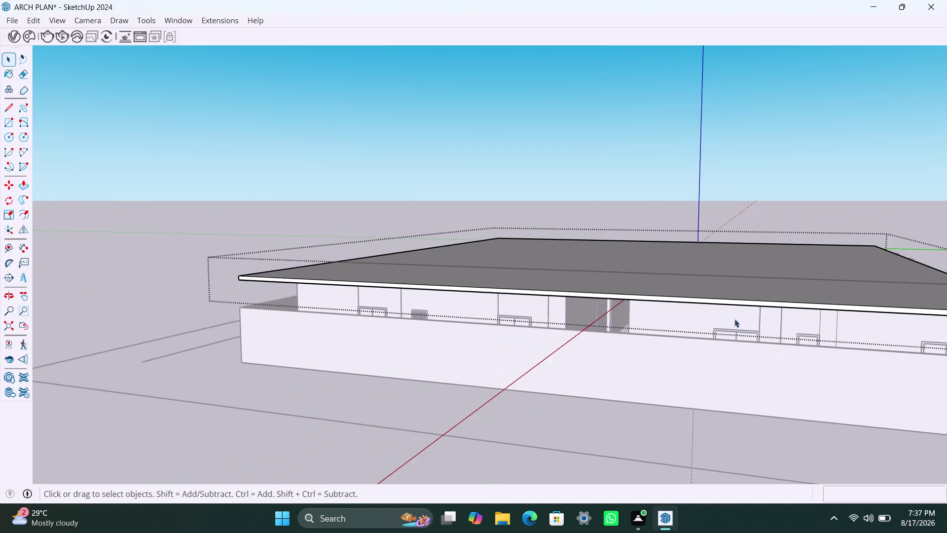
scroll(down, 3)
middle_drag(734, 319, 560, 301)
scroll(down, 3)
middle_drag(705, 341, 578, 365)
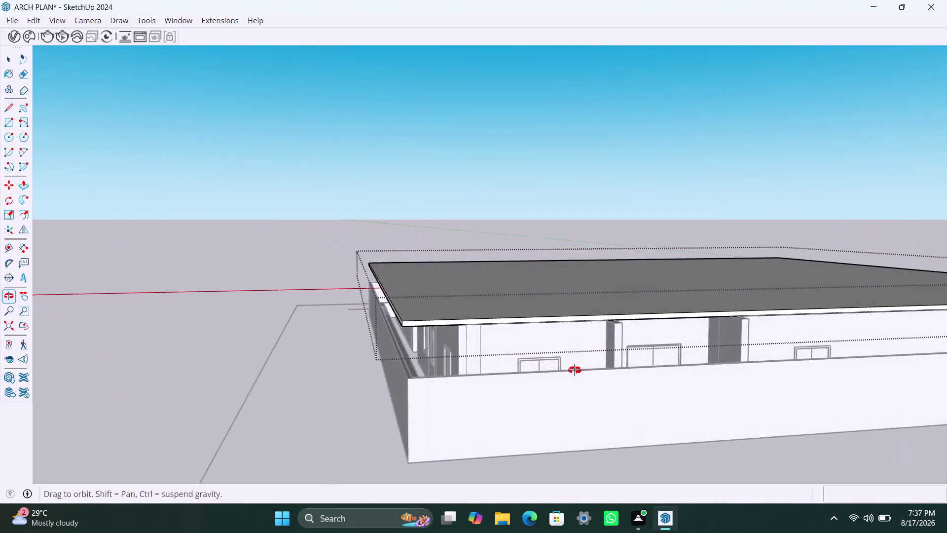
middle_drag(578, 366, 570, 374)
scroll(up, 3)
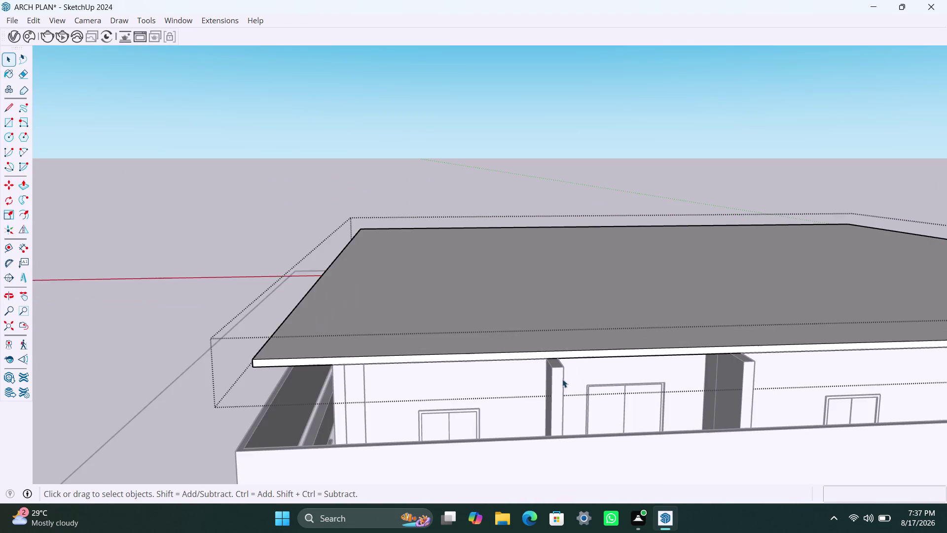
middle_drag(557, 380, 783, 374)
scroll(up, 3)
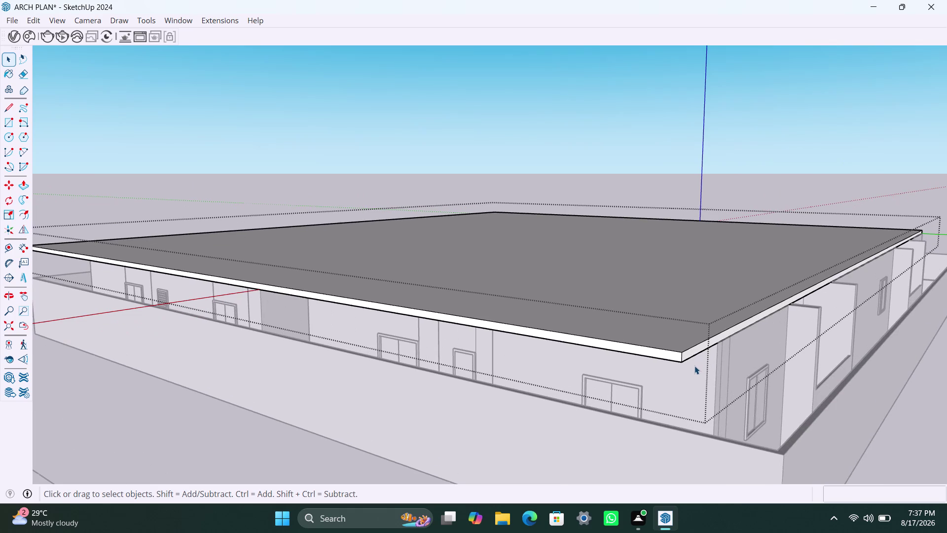
click(694, 348)
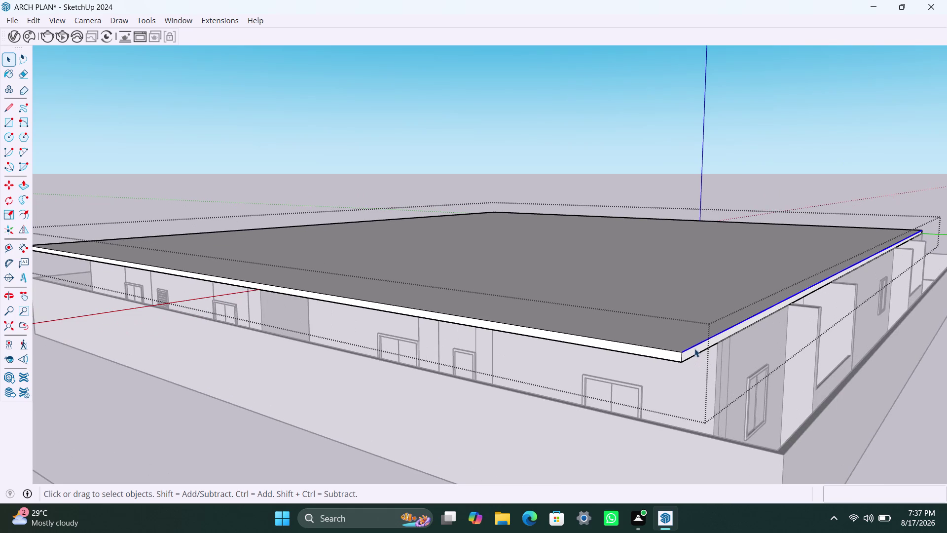
click(695, 351)
key(p)
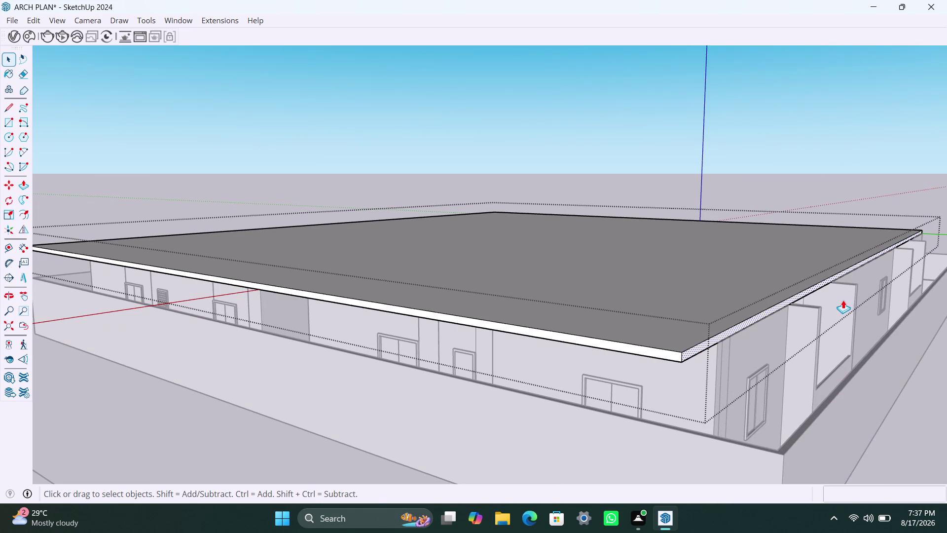
click(786, 297)
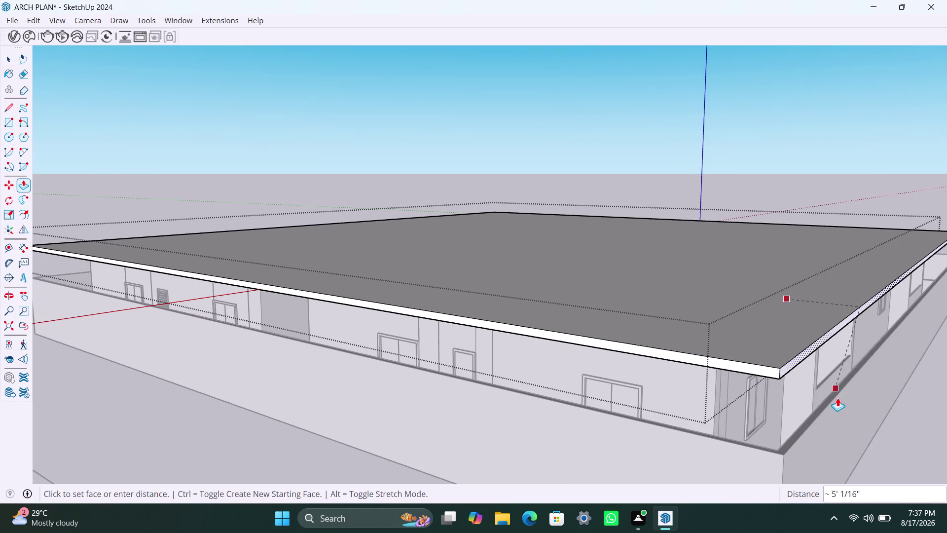
click(838, 399)
Return to Select and clear the selection.
key(space)
scroll(down, 3)
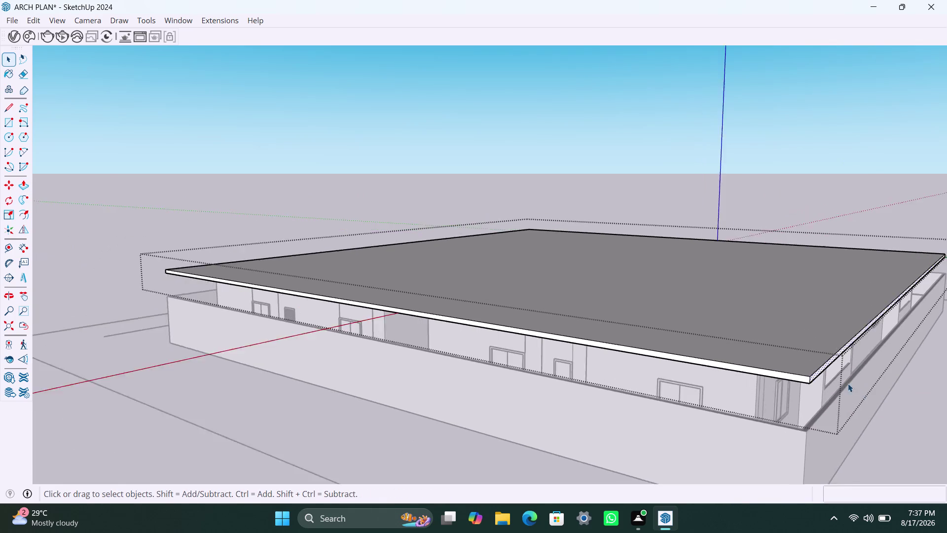
scroll(down, 3)
click(780, 224)
Select the narrow wall strip under the roof, delete it, then undo the deletion.
scroll(up, 3)
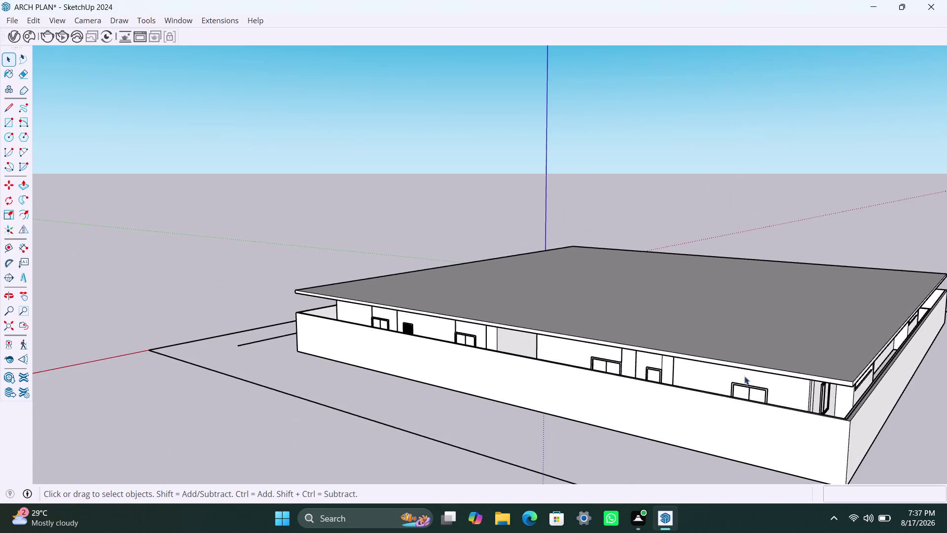
middle_drag(745, 376, 912, 306)
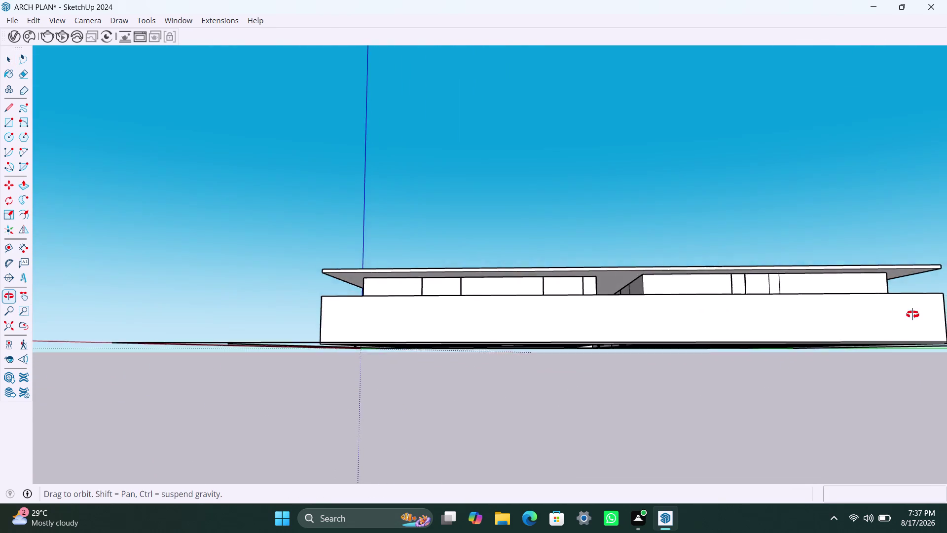
middle_drag(912, 307, 886, 356)
scroll(up, 3)
click(773, 312)
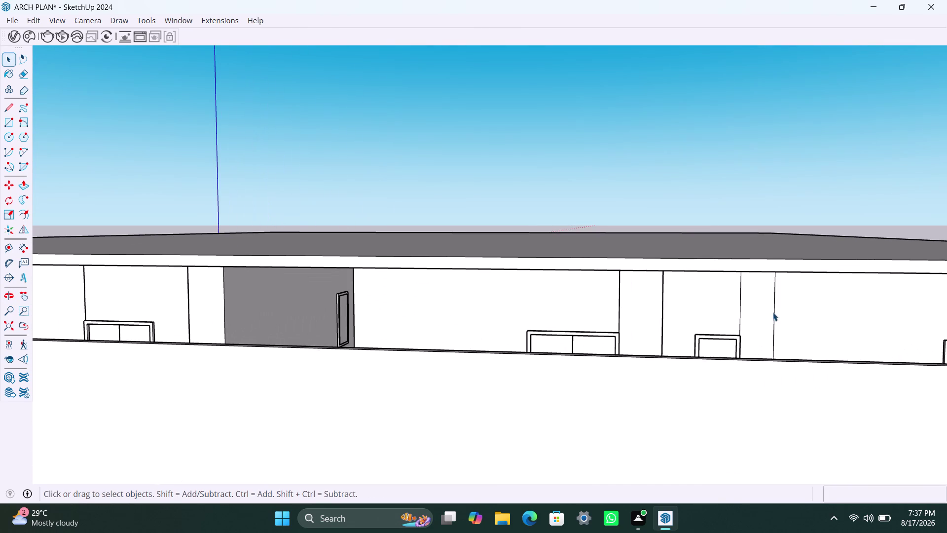
double_click(773, 313)
click(773, 312)
click(773, 316)
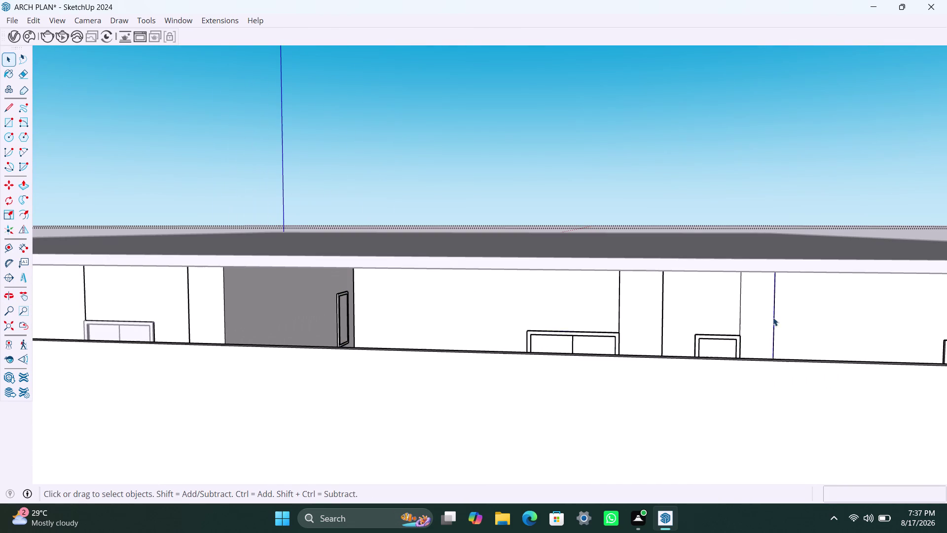
key(Delete)
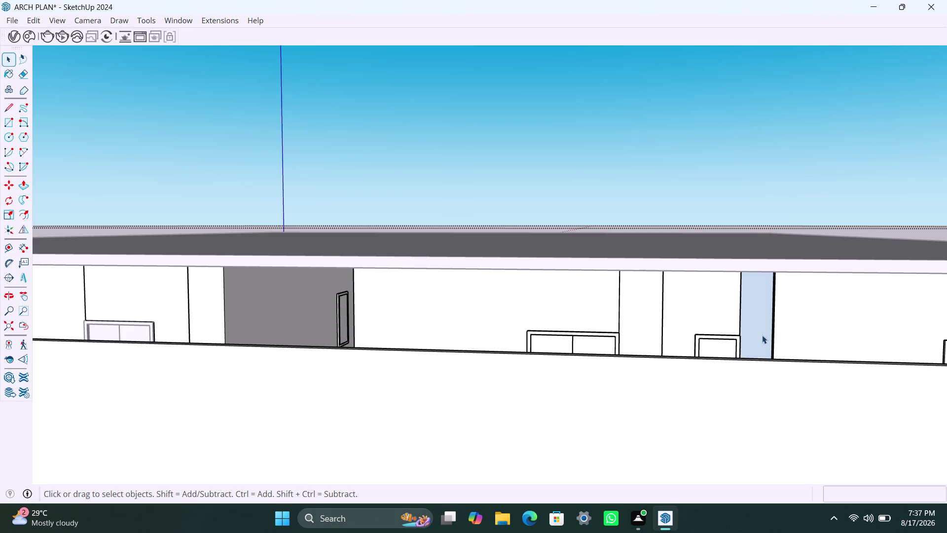
key(ctrl+z)
Orbit around the house to inspect the walls under the roof and the perimeter wall.
scroll(down, 3)
scroll(down, 3)
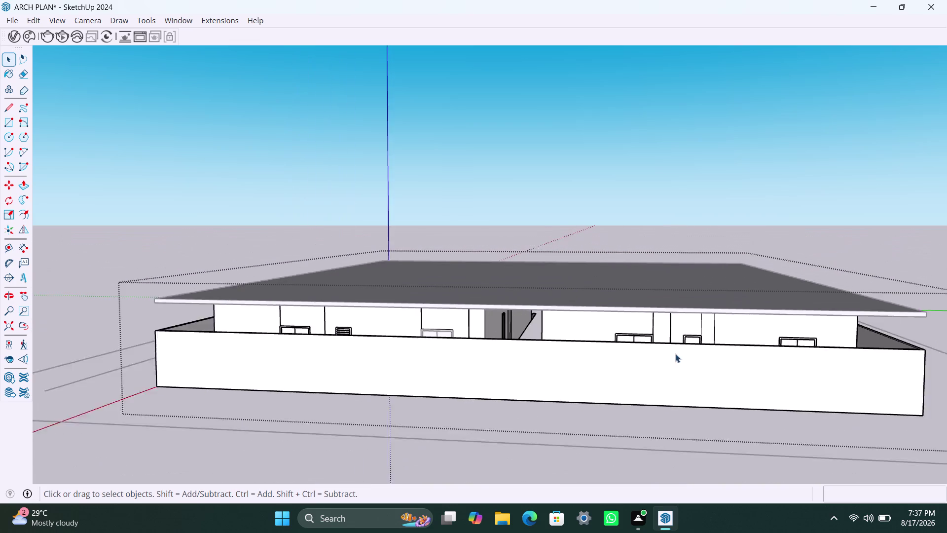
middle_drag(666, 363, 832, 372)
scroll(down, 3)
middle_drag(624, 378, 878, 391)
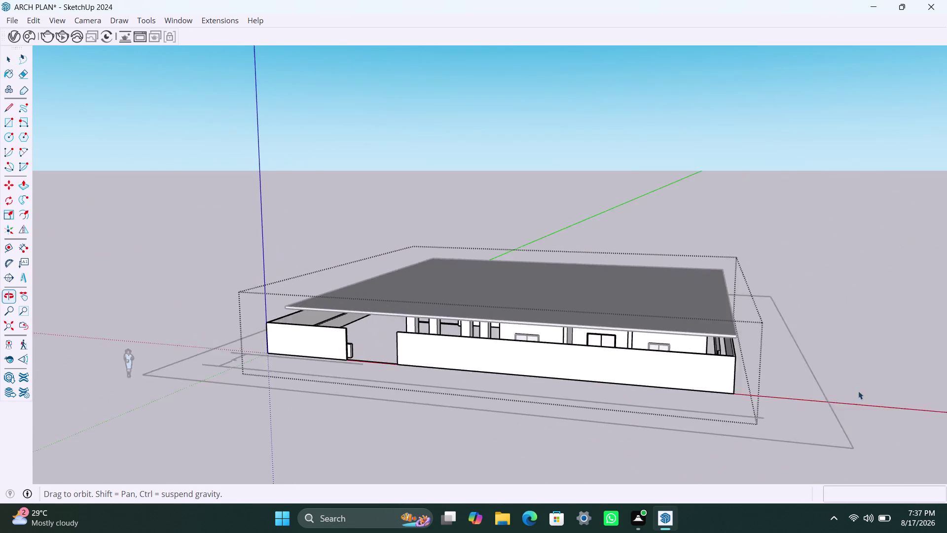
scroll(up, 3)
scroll(up, 3)
scroll(up, 3)
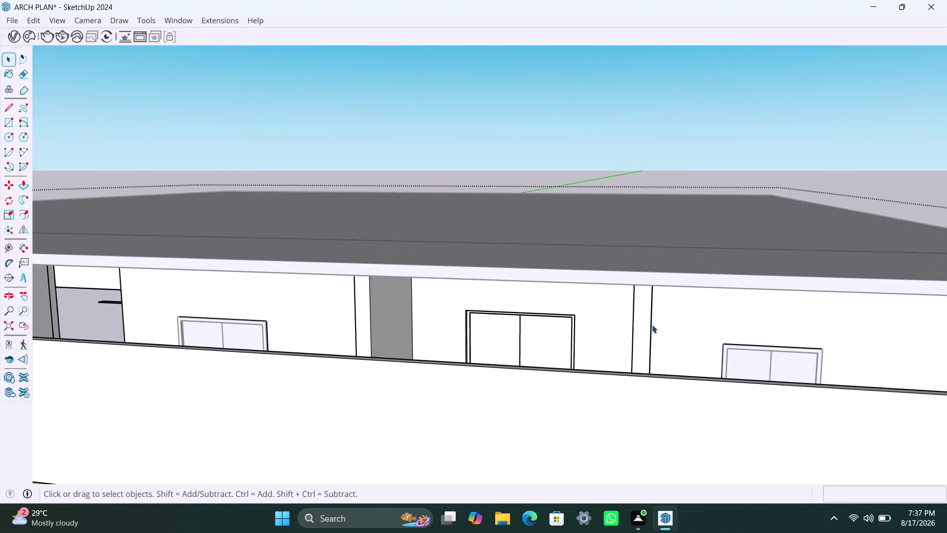
middle_drag(652, 324, 742, 331)
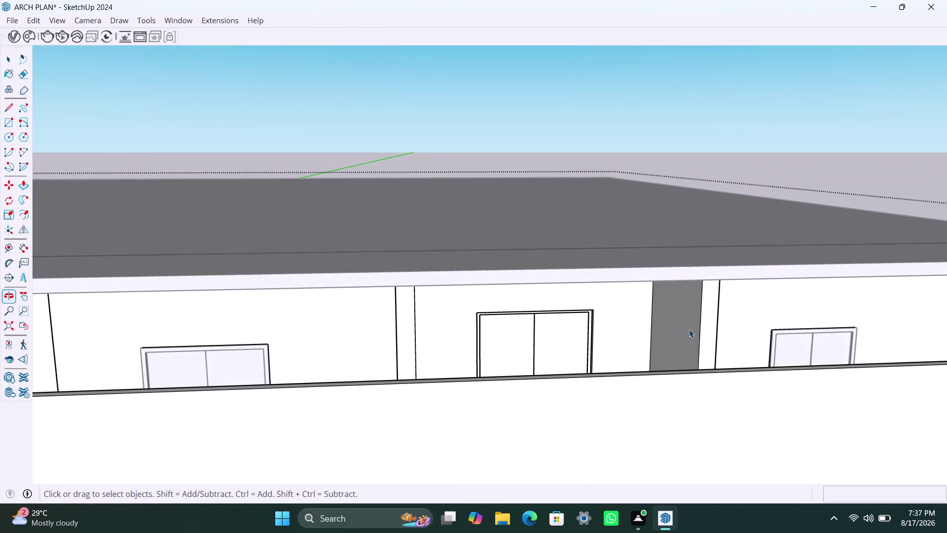
scroll(down, 3)
scroll(down, 3)
scroll(down, 3)
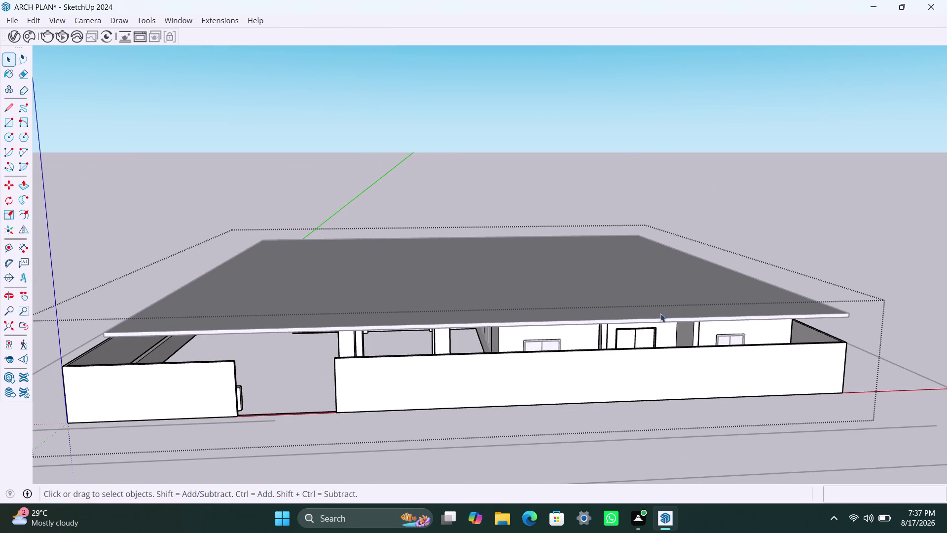
middle_drag(638, 364, 622, 353)
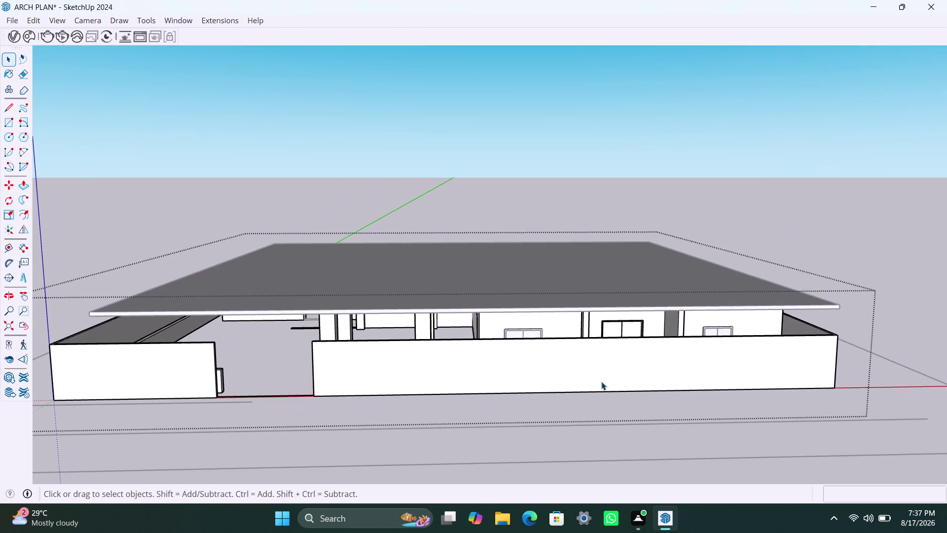
scroll(up, 3)
middle_drag(645, 346, 833, 261)
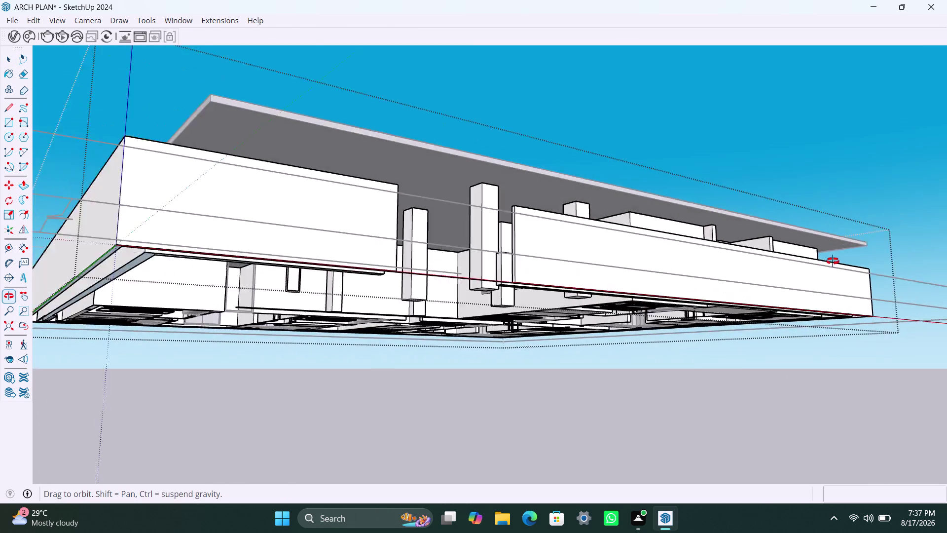
middle_drag(832, 261, 687, 324)
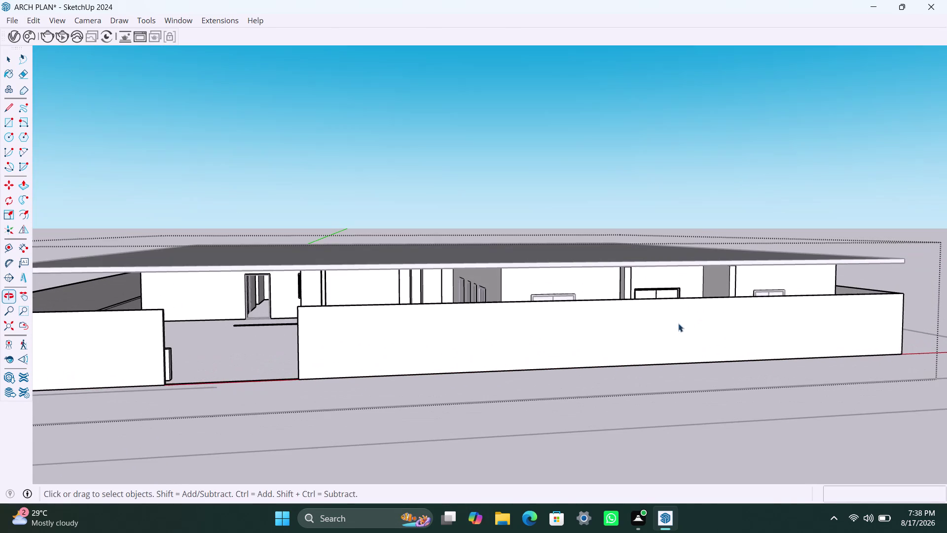
middle_drag(652, 315, 605, 358)
scroll(up, 3)
middle_drag(730, 386, 722, 394)
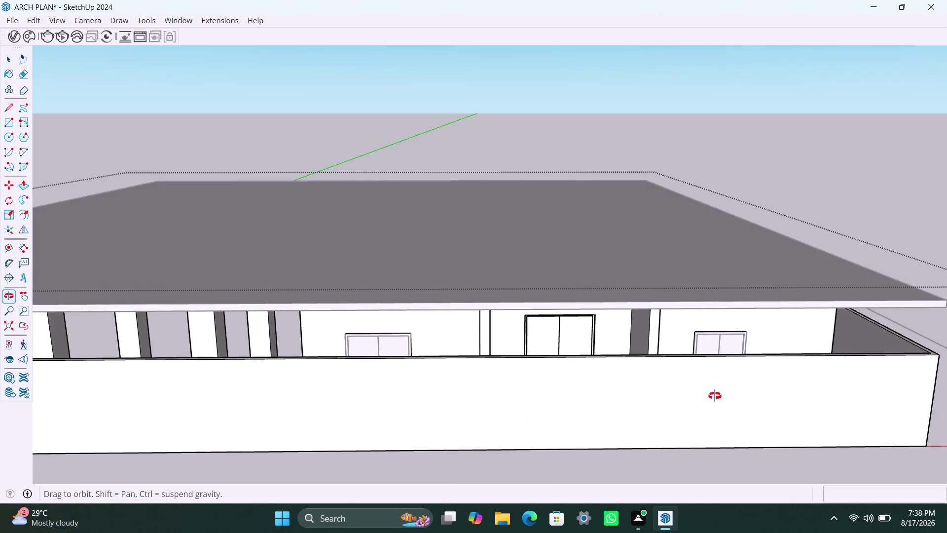
middle_drag(722, 393, 591, 387)
scroll(up, 3)
middle_drag(690, 407, 657, 413)
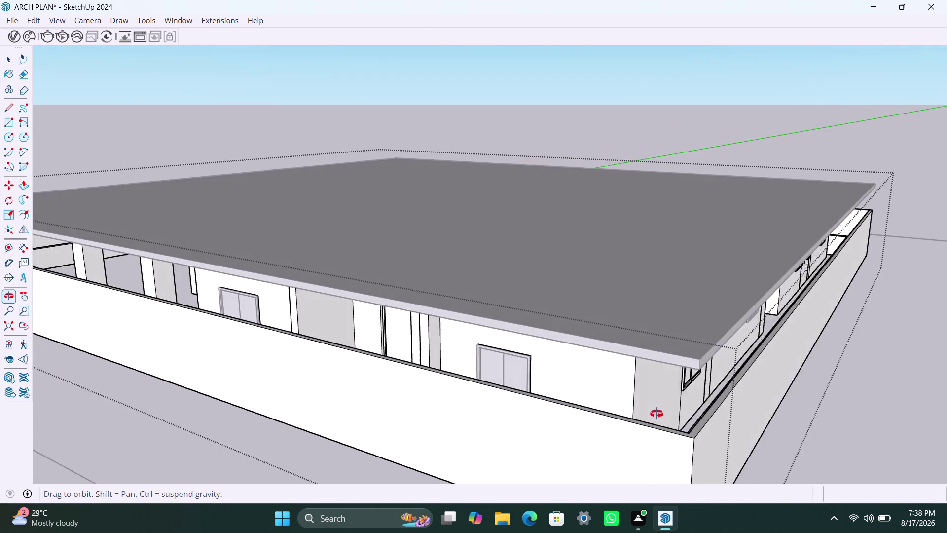
middle_drag(657, 413, 837, 436)
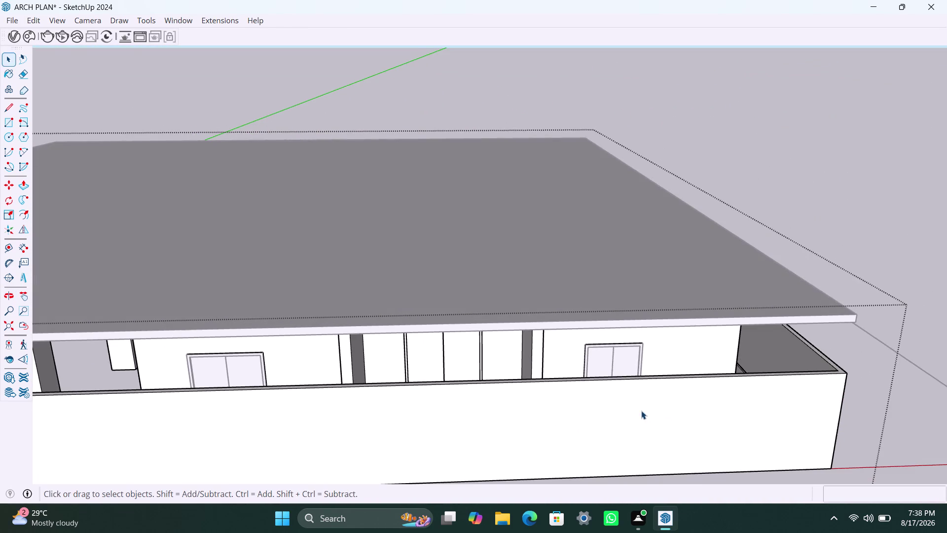
scroll(down, 3)
Select the whole perimeter wall and lower it back down.
click(559, 402)
double_click(559, 402)
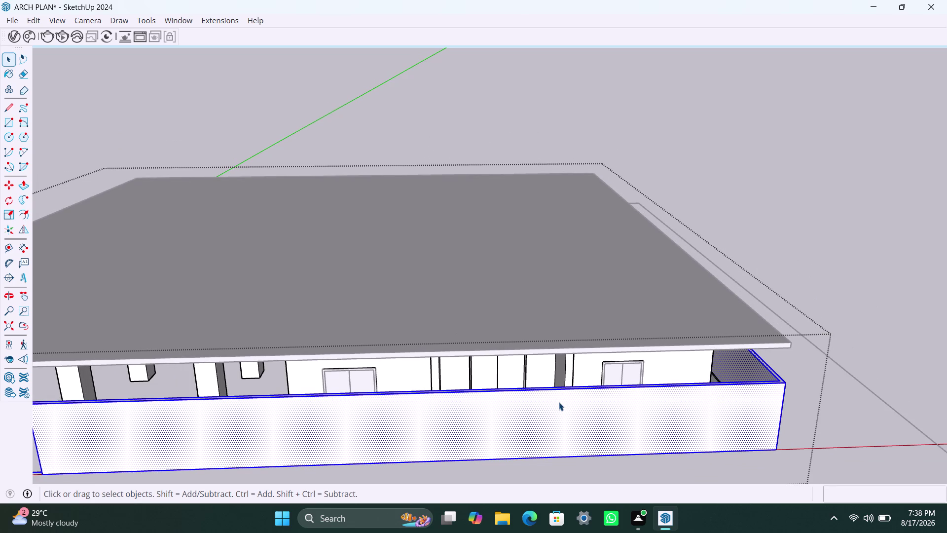
scroll(down, 3)
scroll(down, 3)
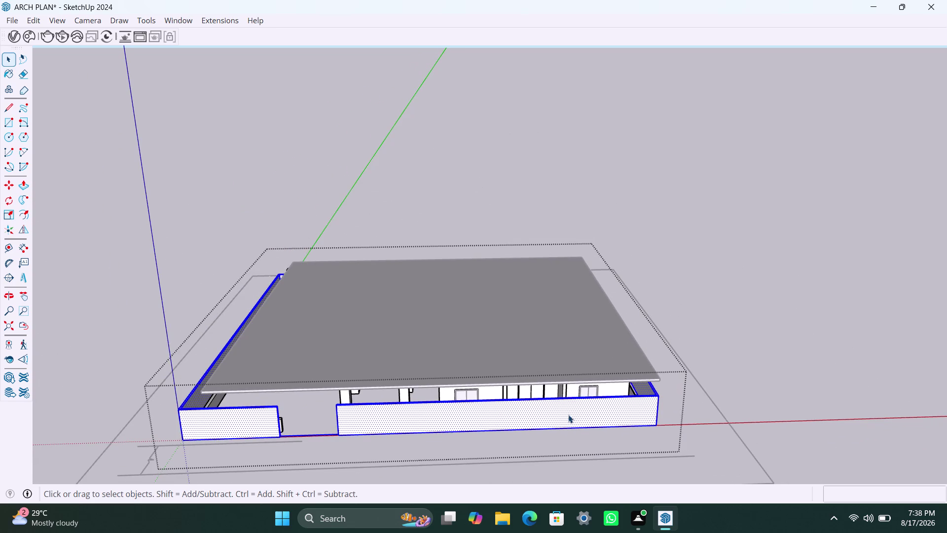
key(Delete)
middle_drag(579, 428, 578, 379)
scroll(up, 3)
middle_drag(523, 351, 568, 343)
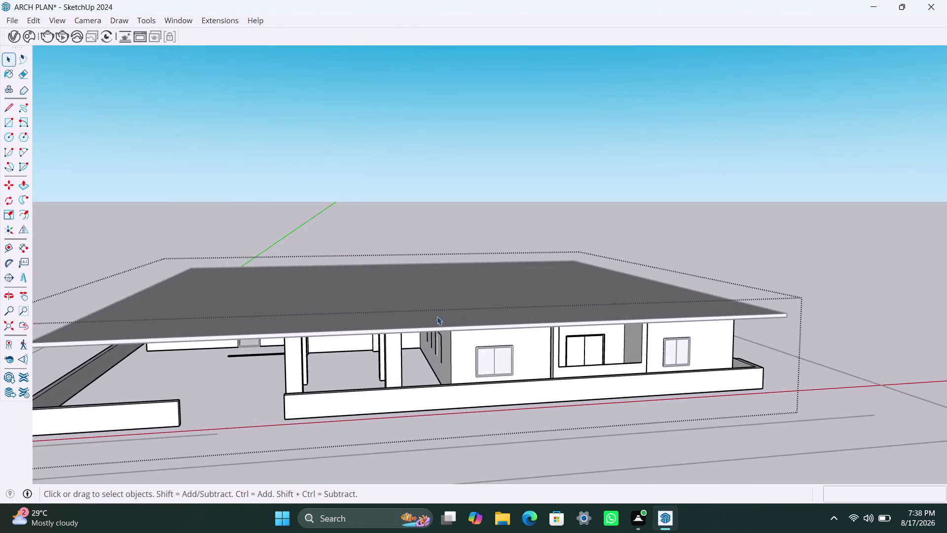
scroll(up, 3)
Pull the roof slab's front edge face outward to set the front overhang.
click(441, 332)
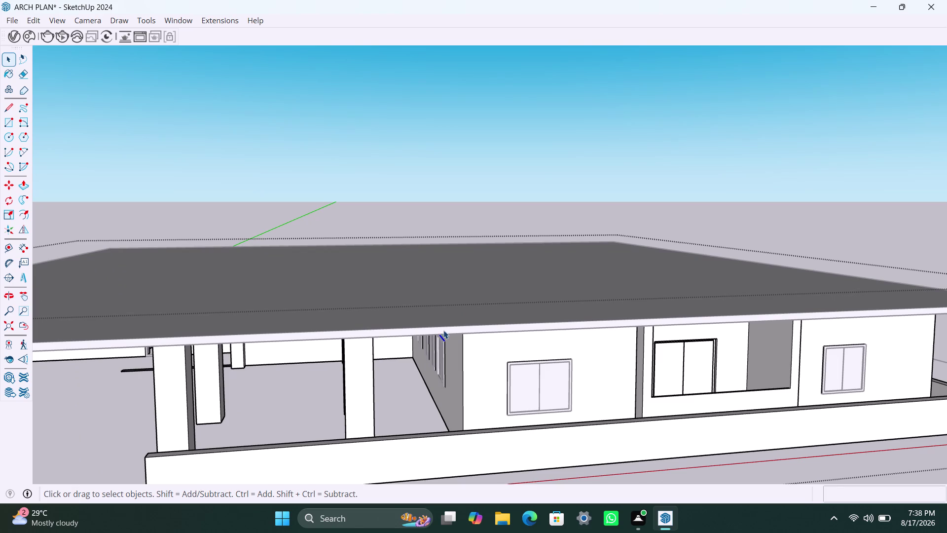
double_click(444, 330)
click(447, 333)
click(444, 331)
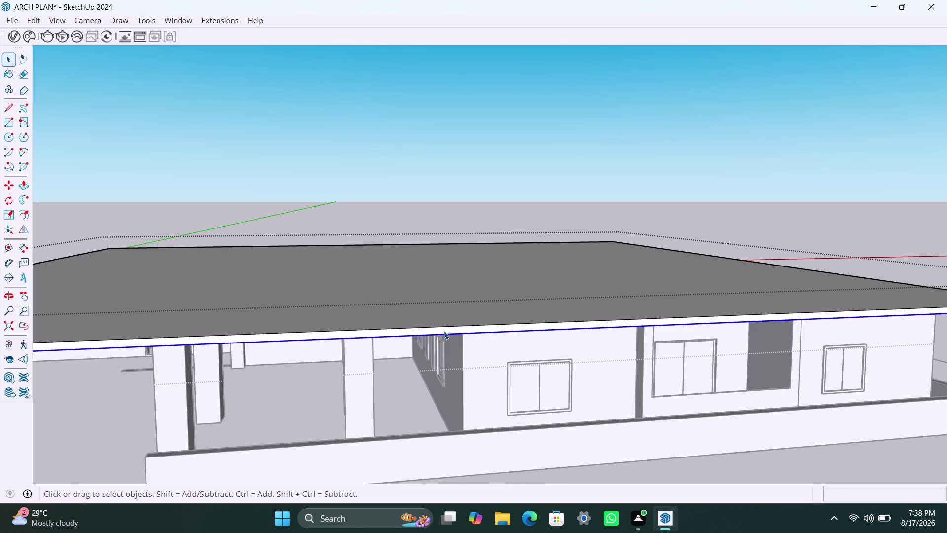
key(p)
click(443, 330)
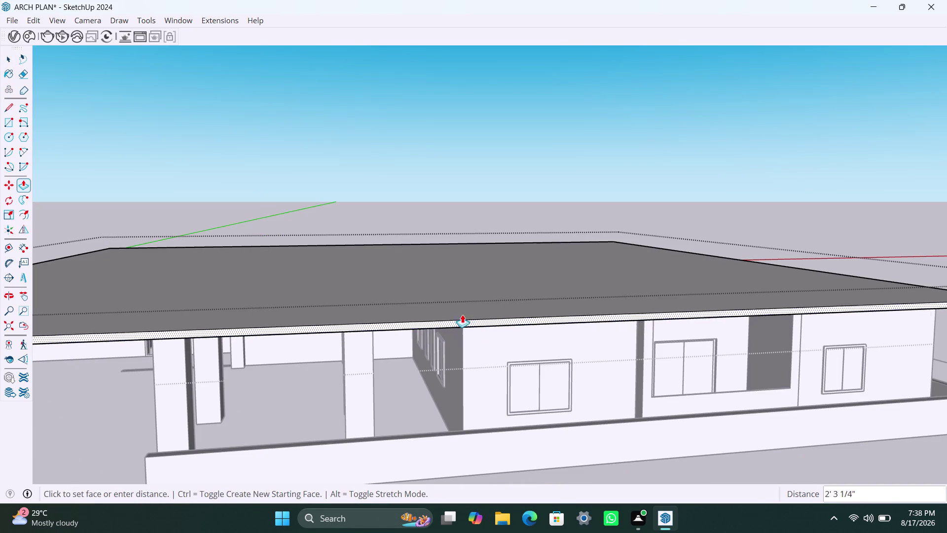
drag(488, 418, 483, 422)
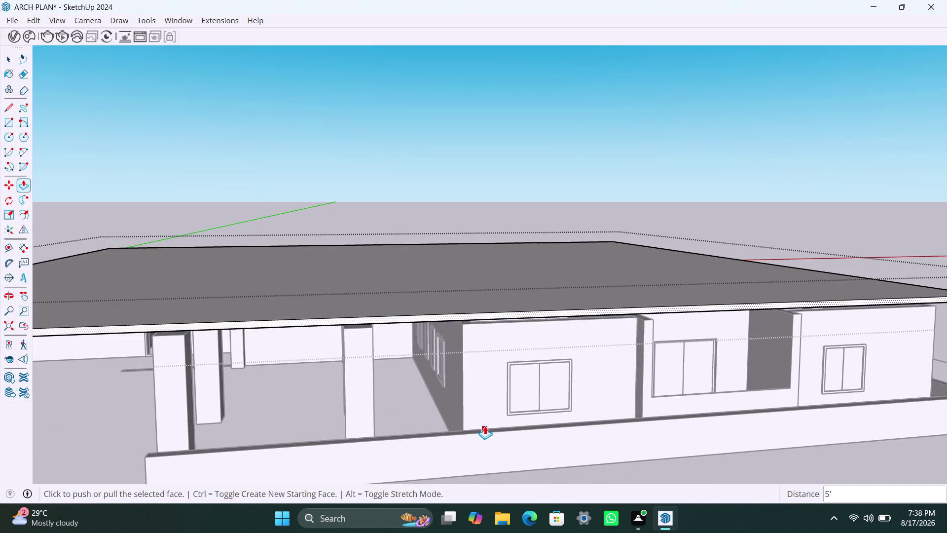
click(466, 415)
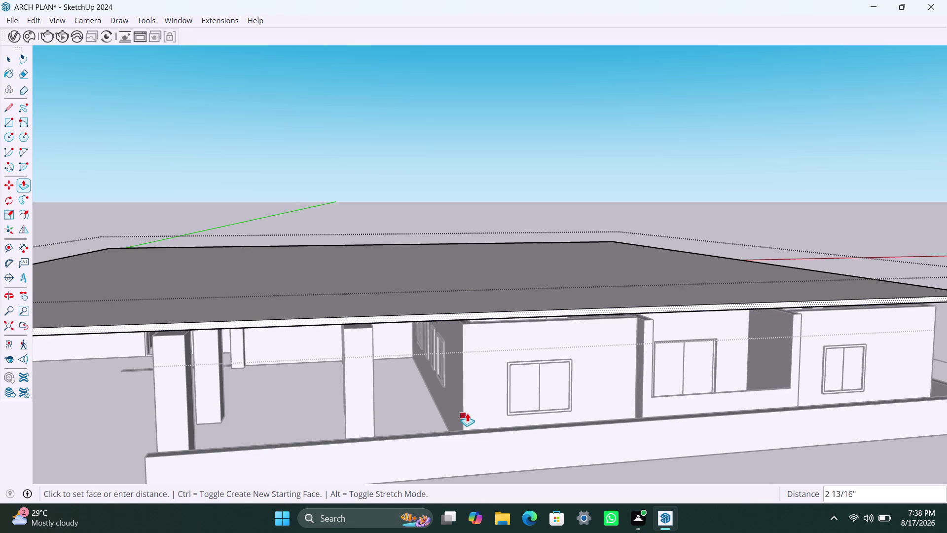
click(483, 425)
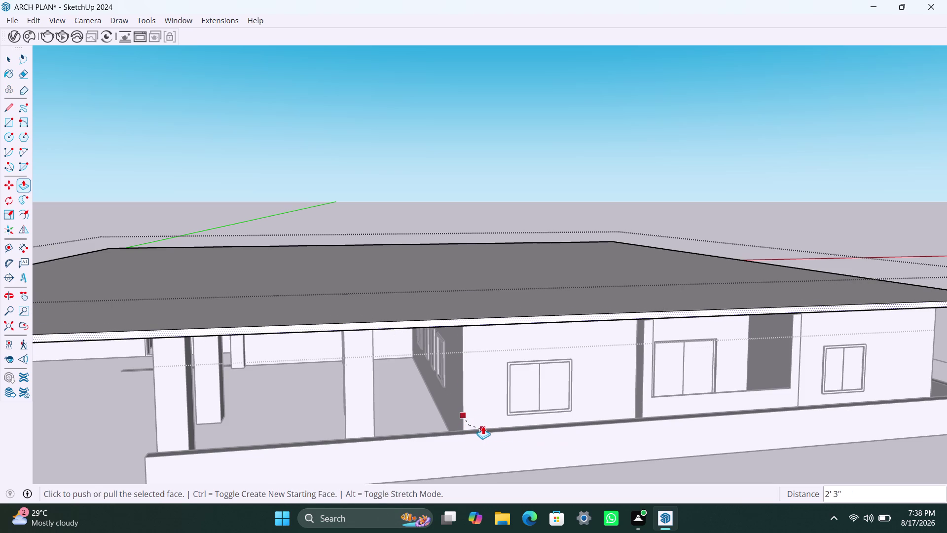
Push/pull the roof slab's front face to line up with the perimeter wall.
middle_drag(450, 353, 574, 315)
scroll(up, 3)
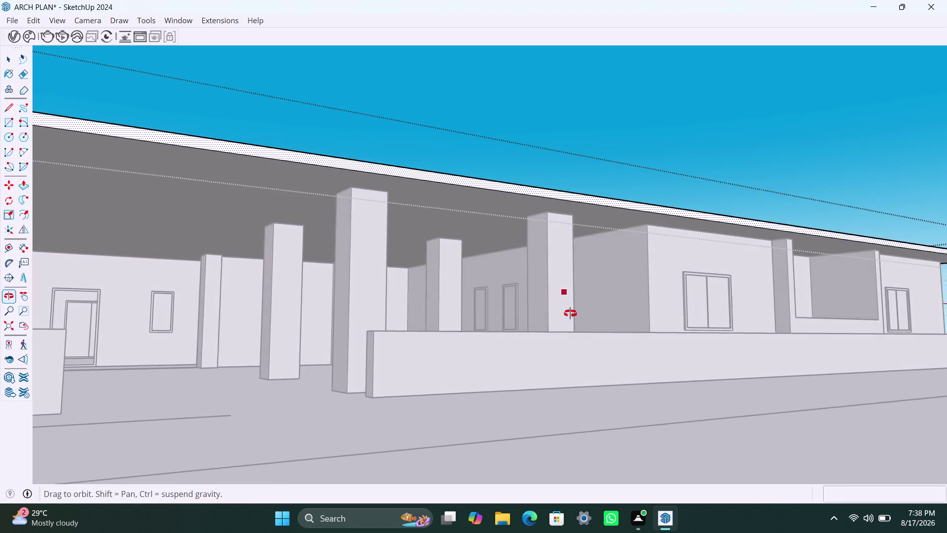
middle_drag(574, 314, 412, 330)
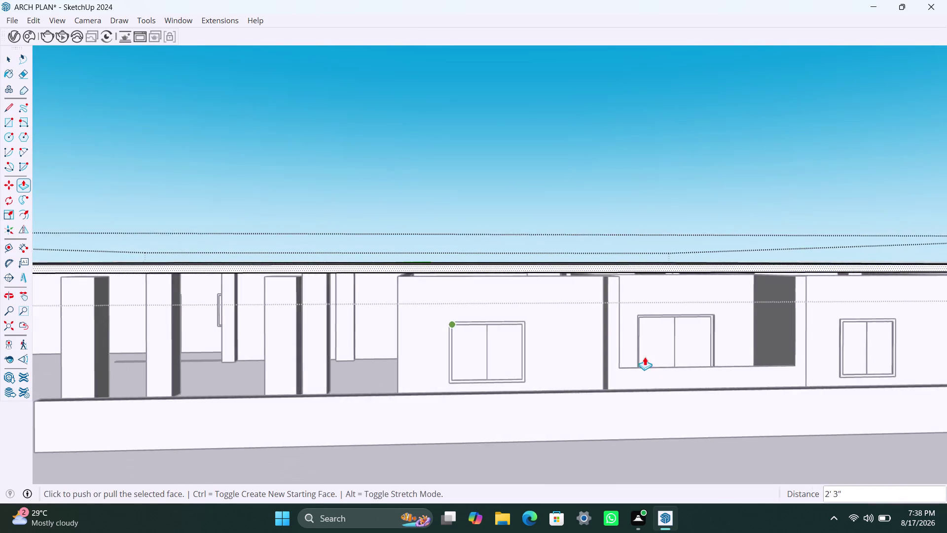
scroll(down, 3)
middle_drag(765, 384, 479, 388)
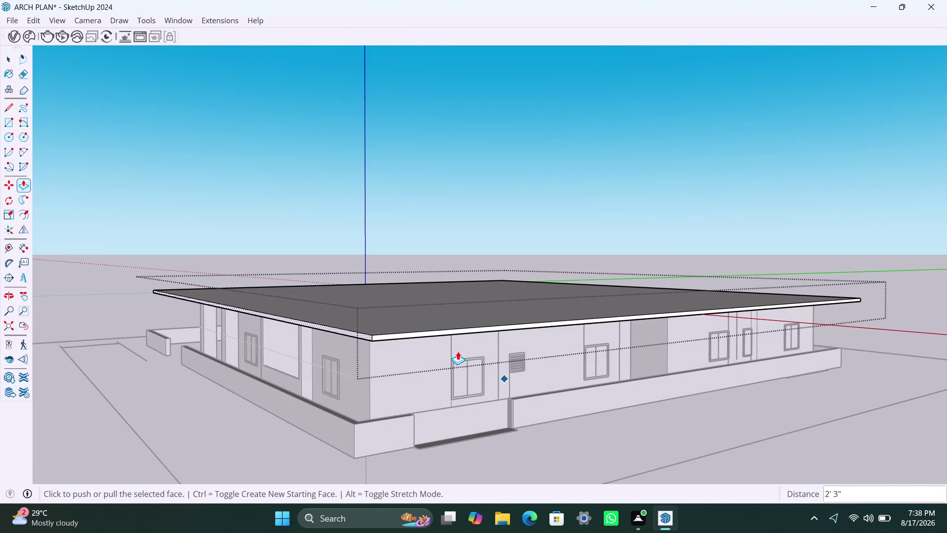
key(space)
scroll(up, 3)
click(389, 334)
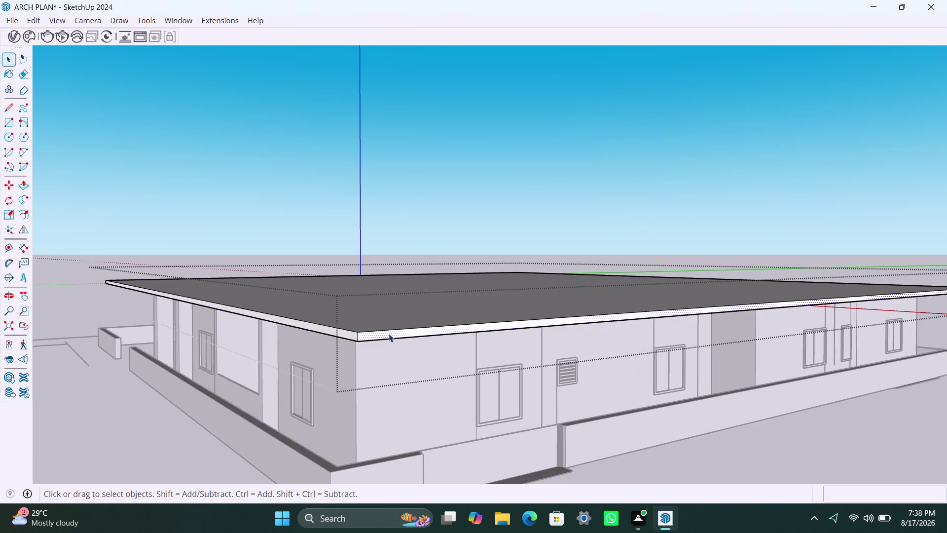
key(p)
click(389, 333)
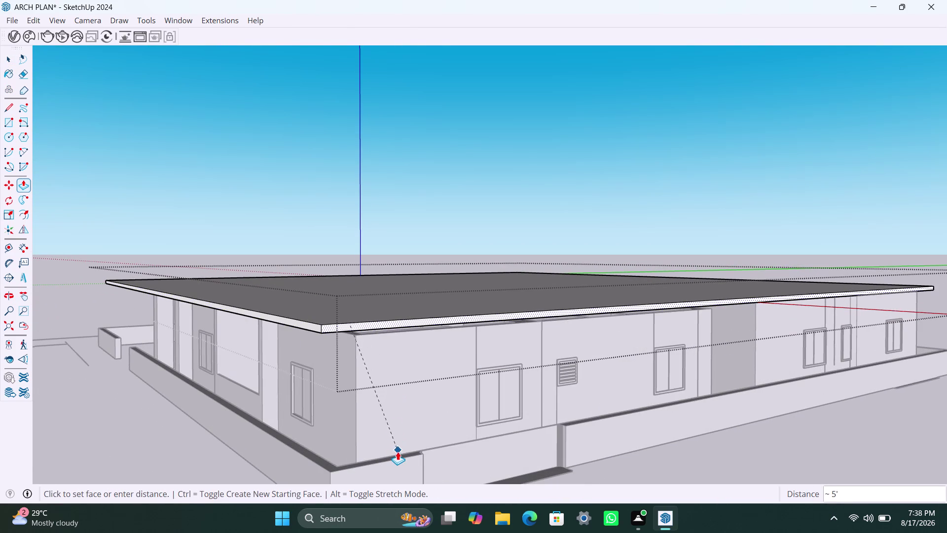
click(555, 421)
key(space)
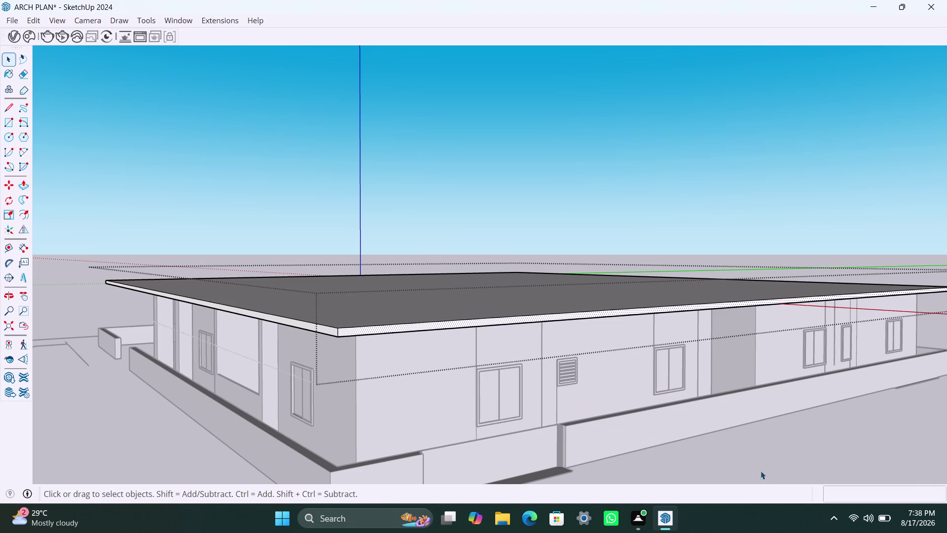
Push/pull the roof slab's long side face and a second face onto the perimeter wall edge.
scroll(down, 3)
middle_drag(840, 438, 577, 398)
scroll(down, 3)
middle_drag(810, 397, 600, 419)
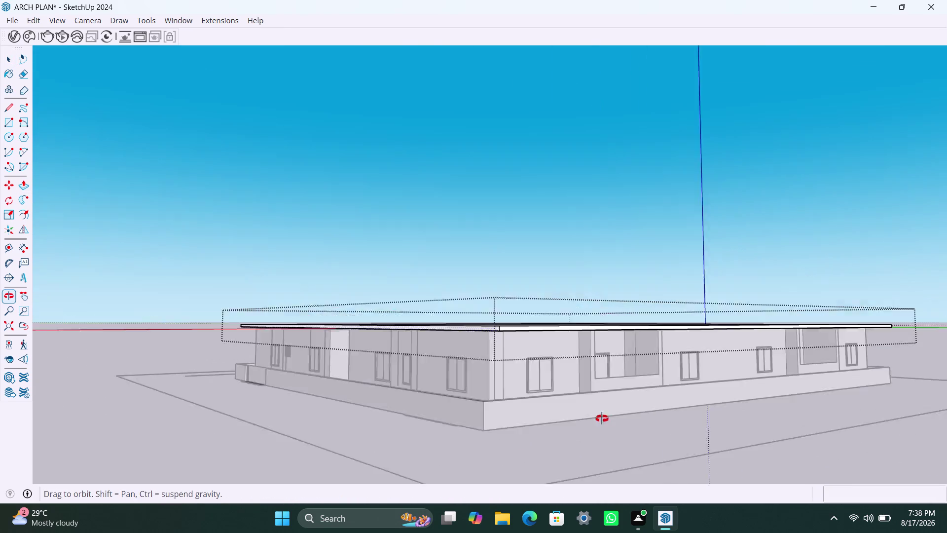
middle_drag(600, 419, 582, 426)
scroll(up, 3)
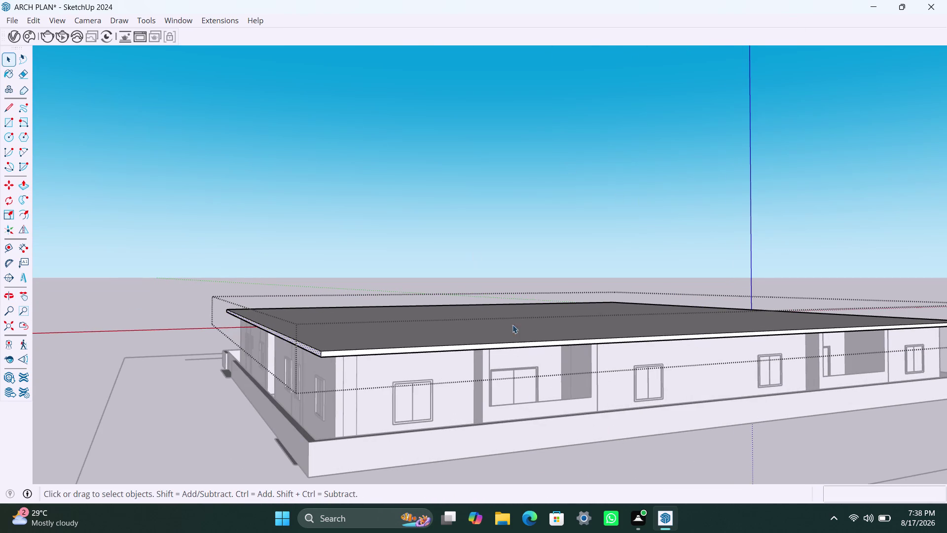
click(459, 346)
click(454, 348)
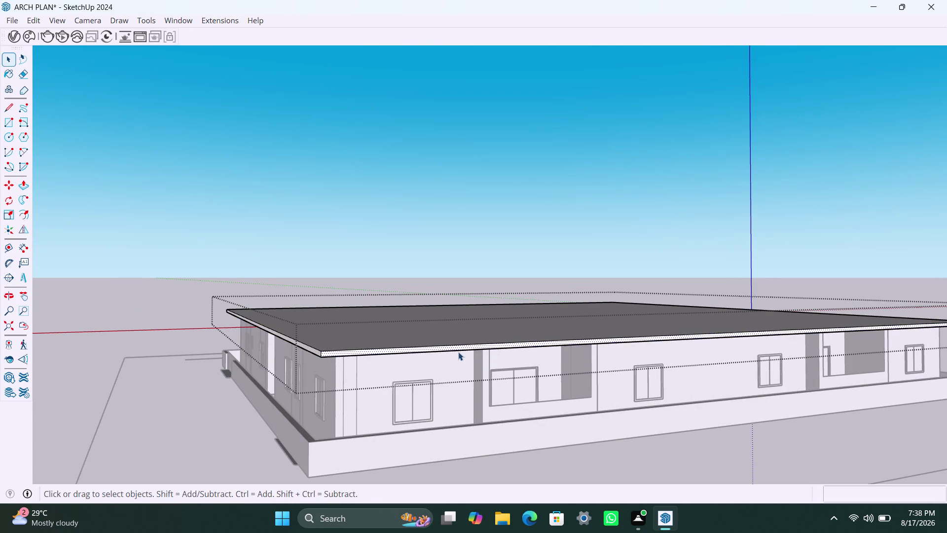
scroll(up, 3)
key(p)
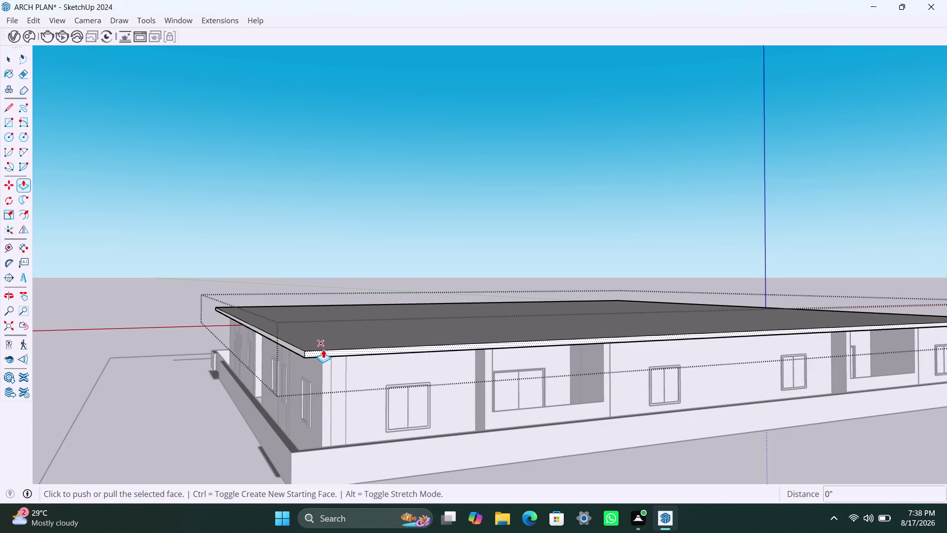
click(327, 350)
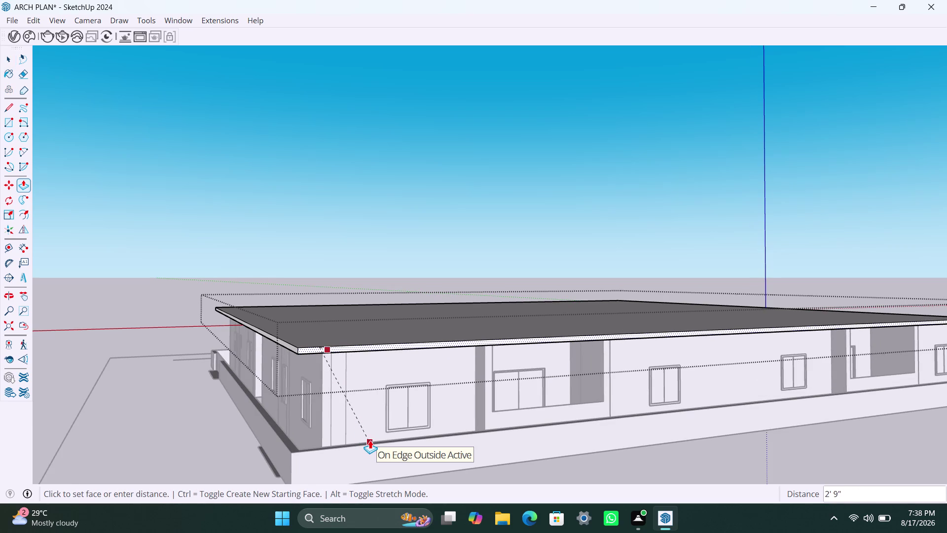
scroll(up, 3)
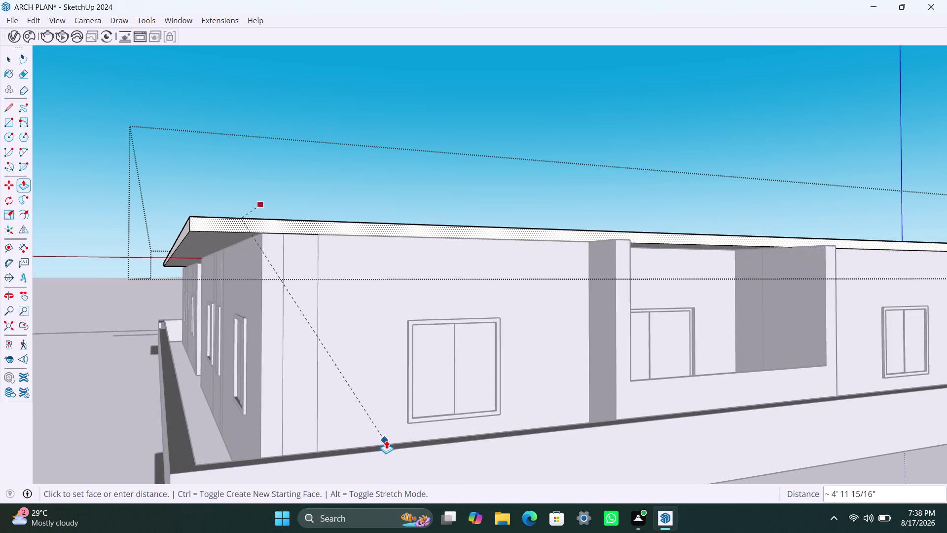
click(387, 441)
scroll(down, 3)
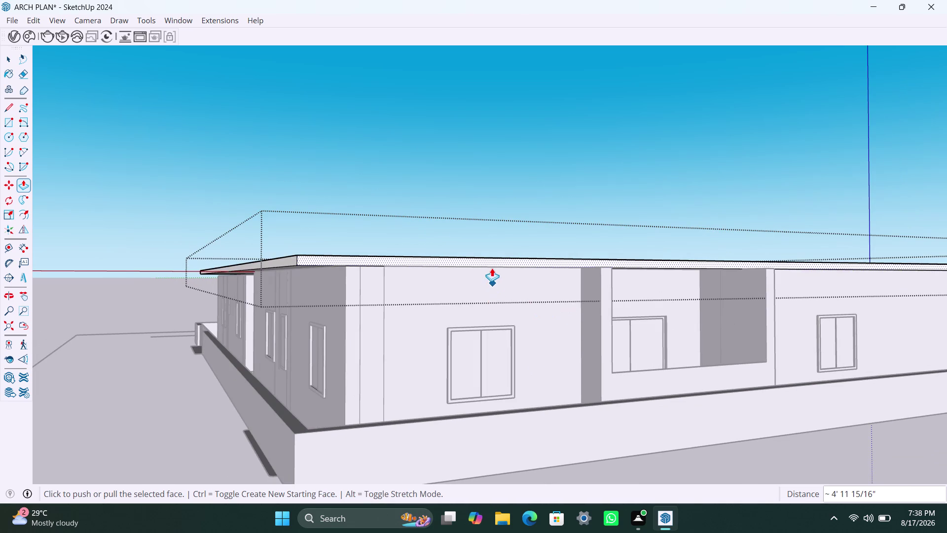
click(492, 261)
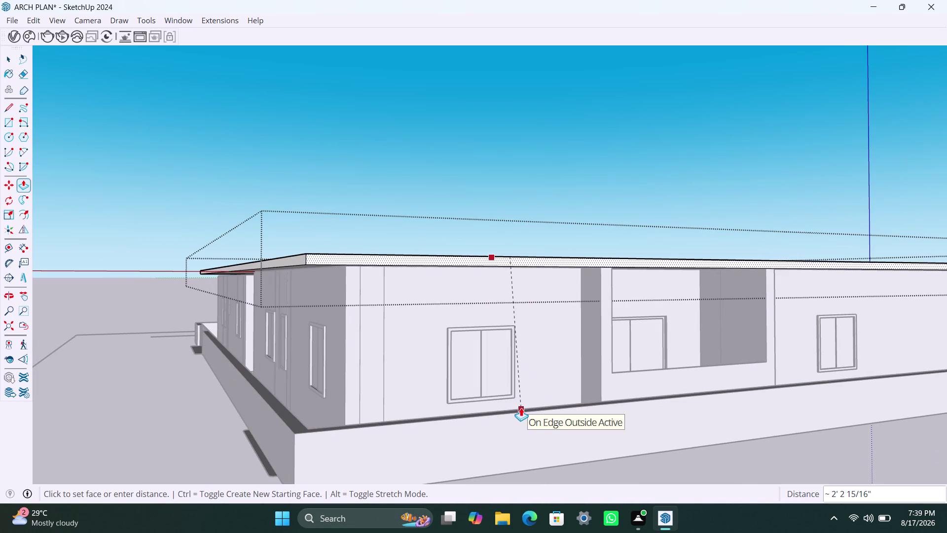
click(521, 409)
scroll(down, 3)
Orbit around the roof to check its edges and the far corner.
middle_drag(535, 380, 536, 380)
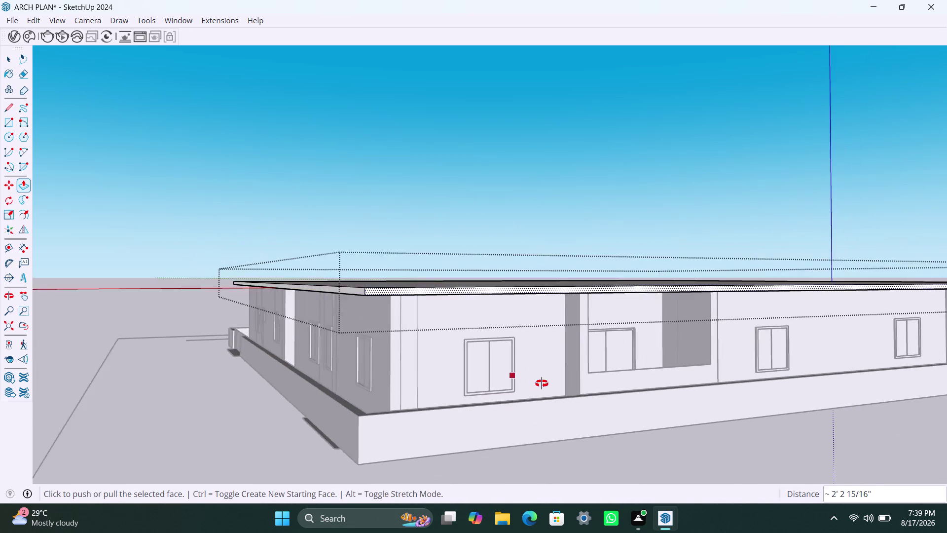
middle_drag(536, 380, 758, 413)
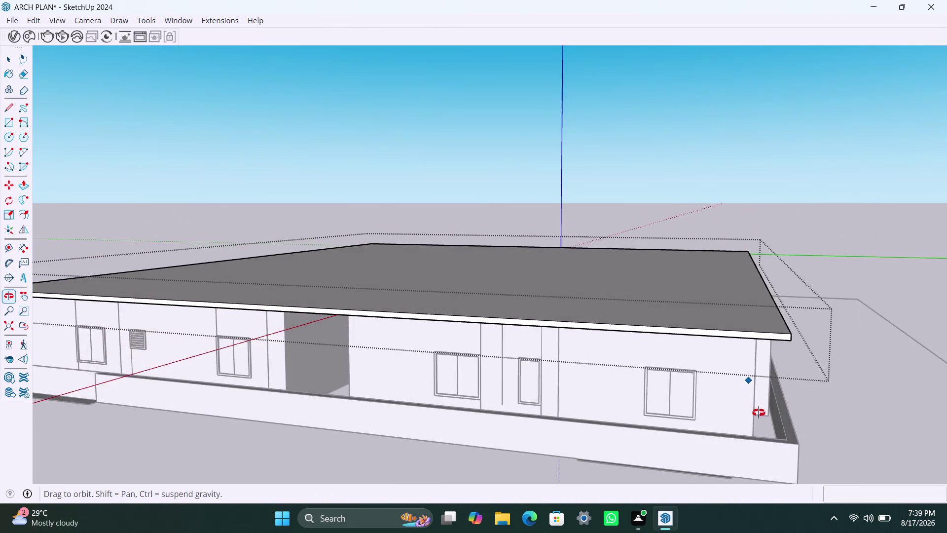
middle_drag(759, 413, 759, 416)
scroll(up, 3)
middle_drag(774, 409, 730, 408)
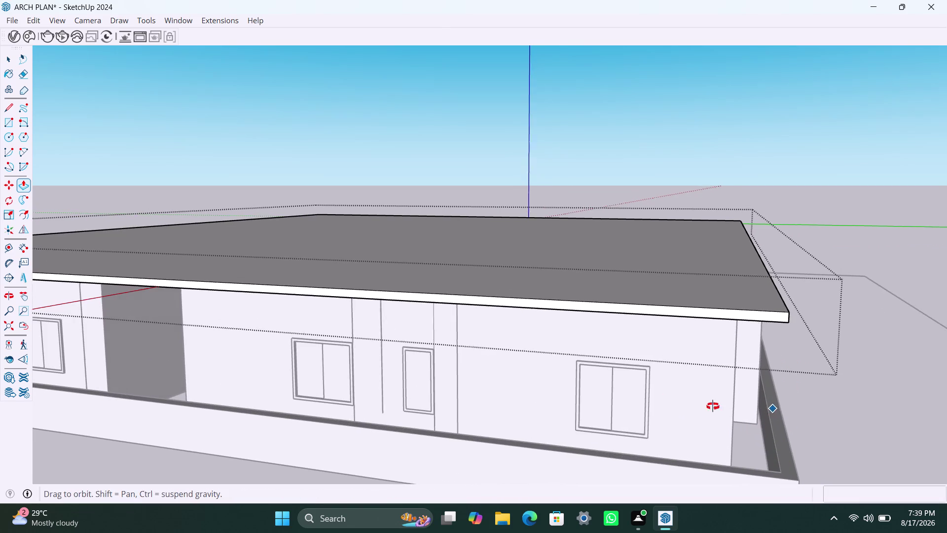
middle_drag(731, 408, 475, 391)
scroll(down, 3)
middle_drag(750, 383, 517, 369)
scroll(down, 3)
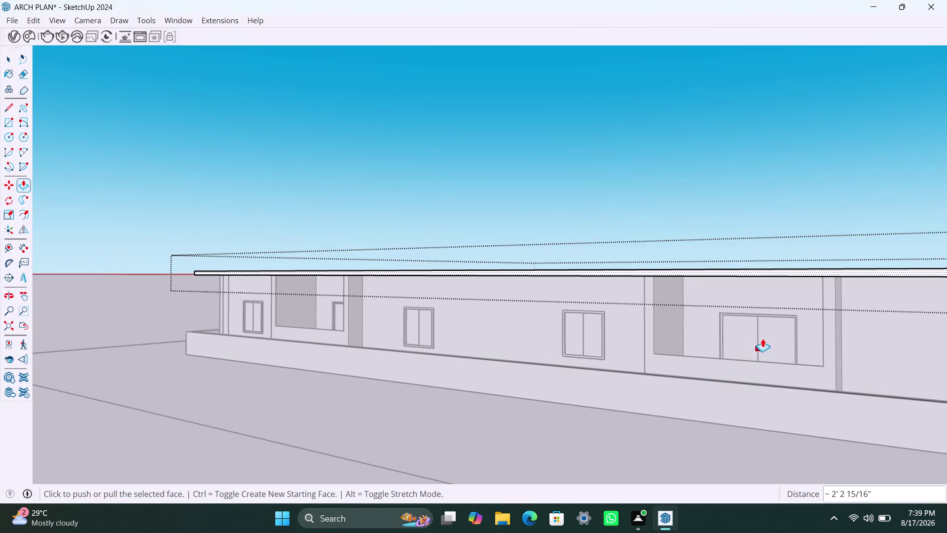
middle_drag(762, 337, 667, 395)
scroll(down, 3)
scroll(down, 3)
middle_drag(748, 406, 699, 358)
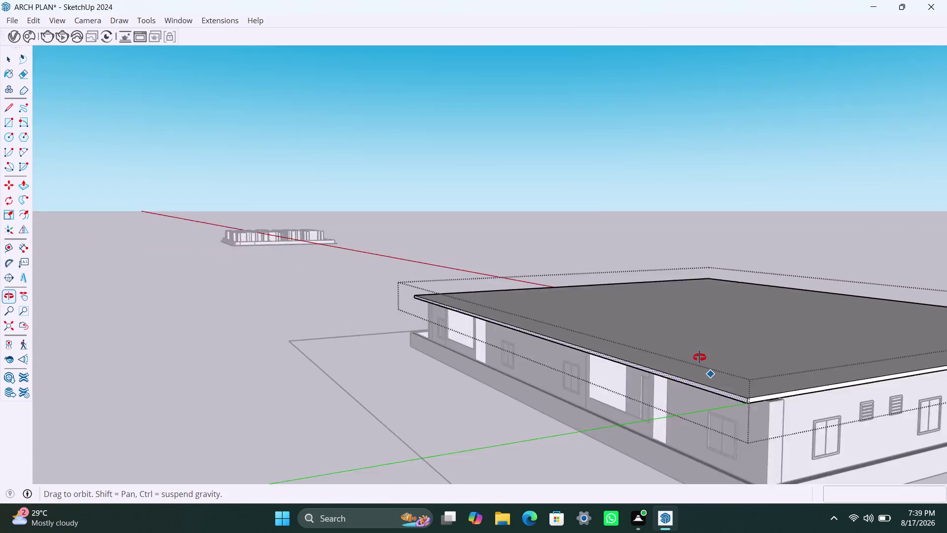
middle_drag(699, 358, 699, 357)
scroll(down, 3)
scroll(up, 3)
middle_drag(753, 367, 762, 427)
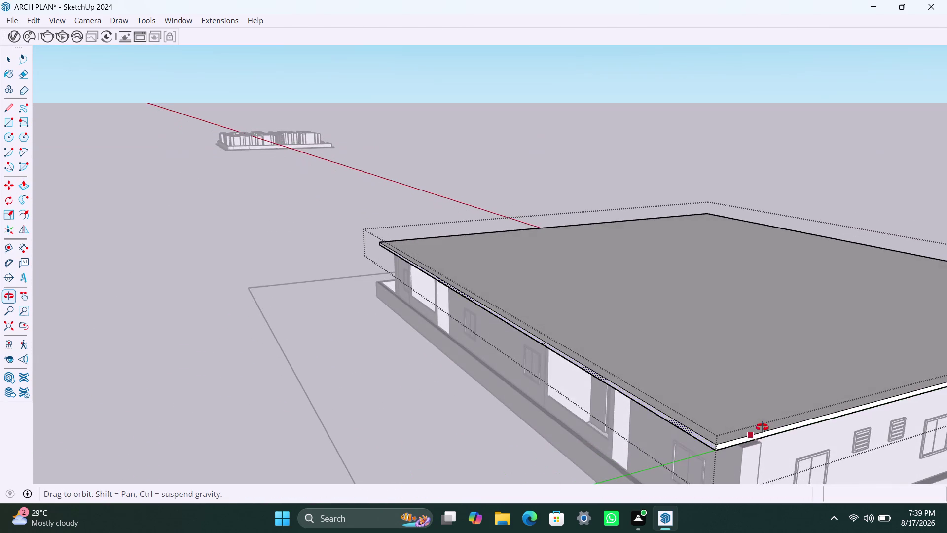
middle_drag(762, 427, 762, 427)
scroll(down, 3)
middle_drag(790, 440, 763, 320)
scroll(up, 3)
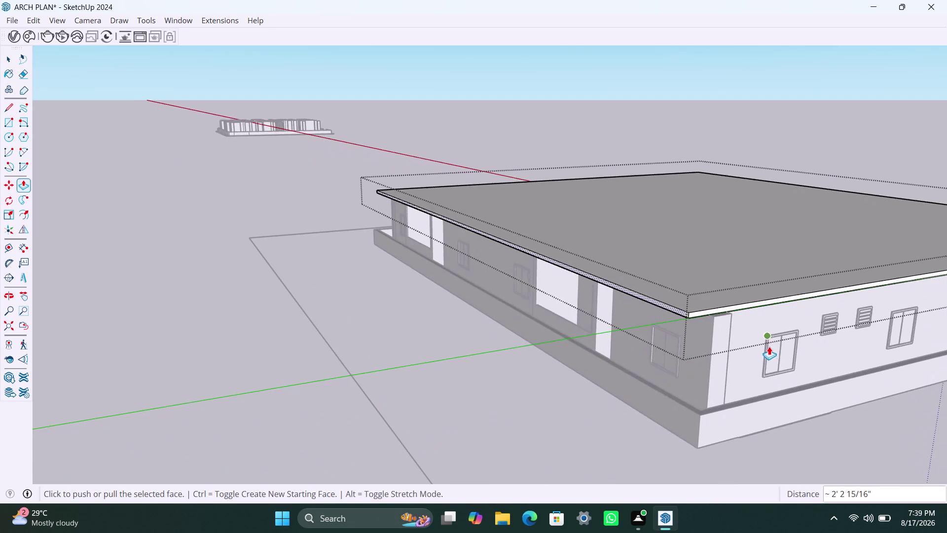
middle_drag(769, 360, 769, 390)
scroll(up, 3)
scroll(up, 3)
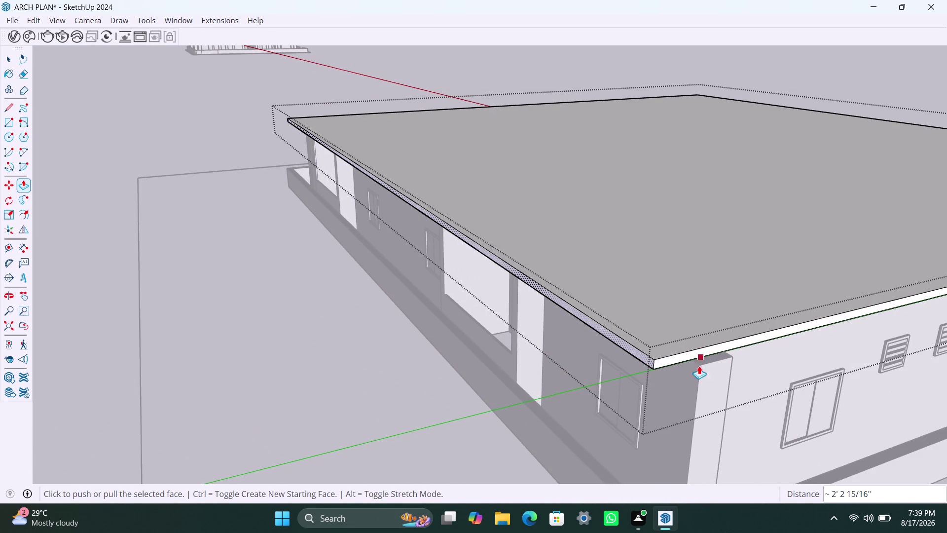
Push/pull the roof slab's far corner face to clean up the corner edge.
key(space)
click(684, 359)
key(p)
click(679, 354)
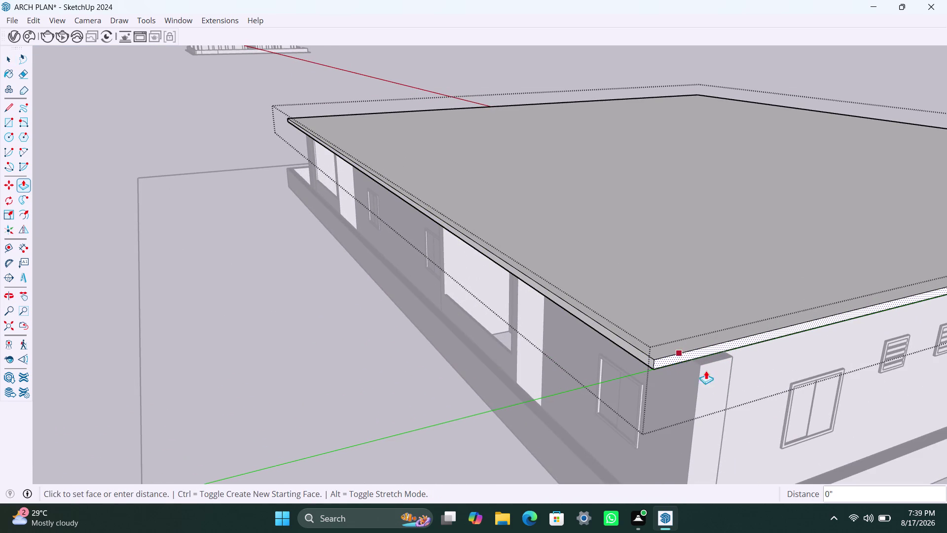
click(860, 471)
key(space)
click(438, 403)
scroll(down, 3)
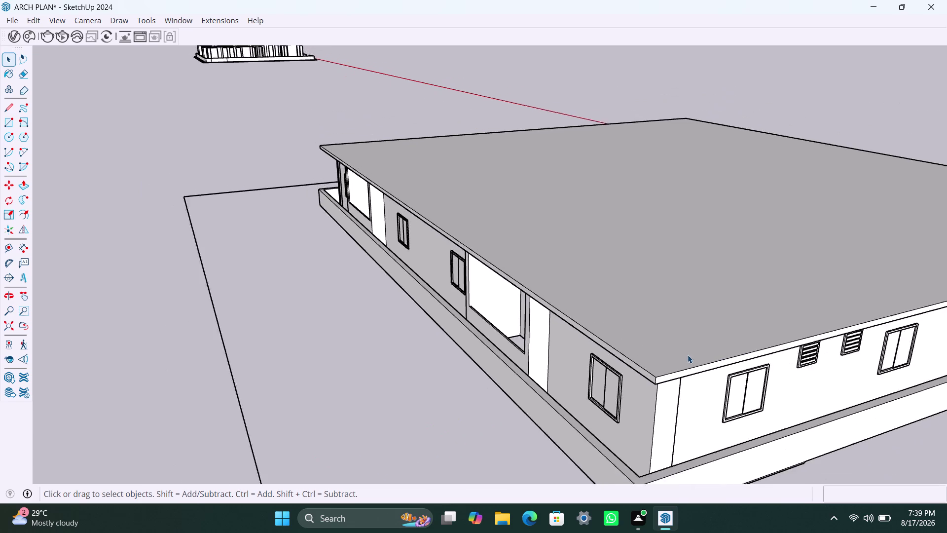
Frame the house at ground level, select the base slab and start moving it.
scroll(down, 3)
middle_drag(810, 363, 678, 325)
scroll(down, 3)
middle_drag(863, 370, 614, 297)
scroll(down, 3)
middle_drag(735, 351, 538, 377)
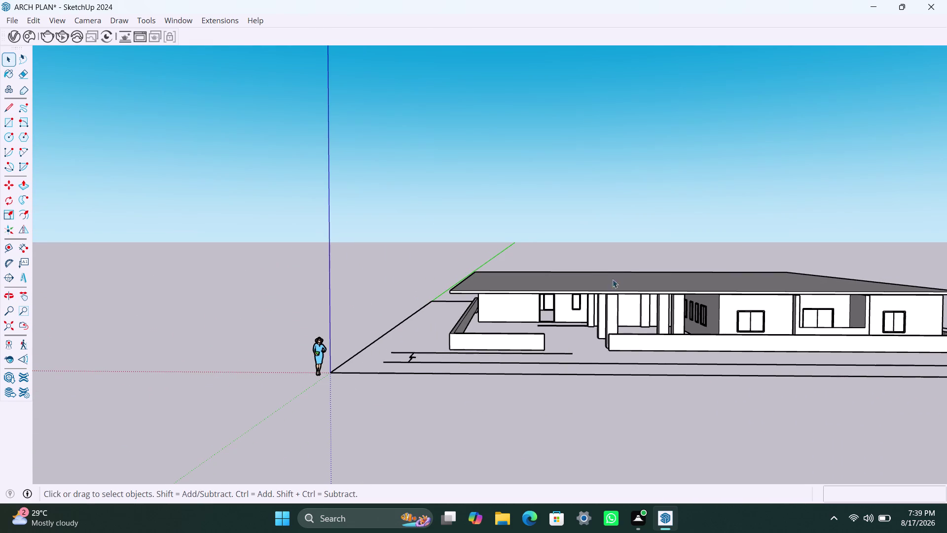
click(609, 283)
key(m)
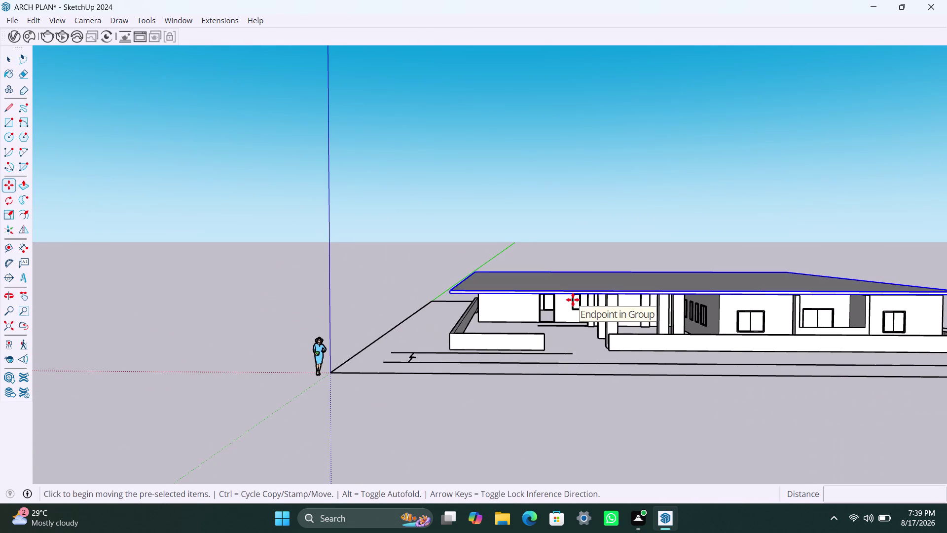
click(449, 296)
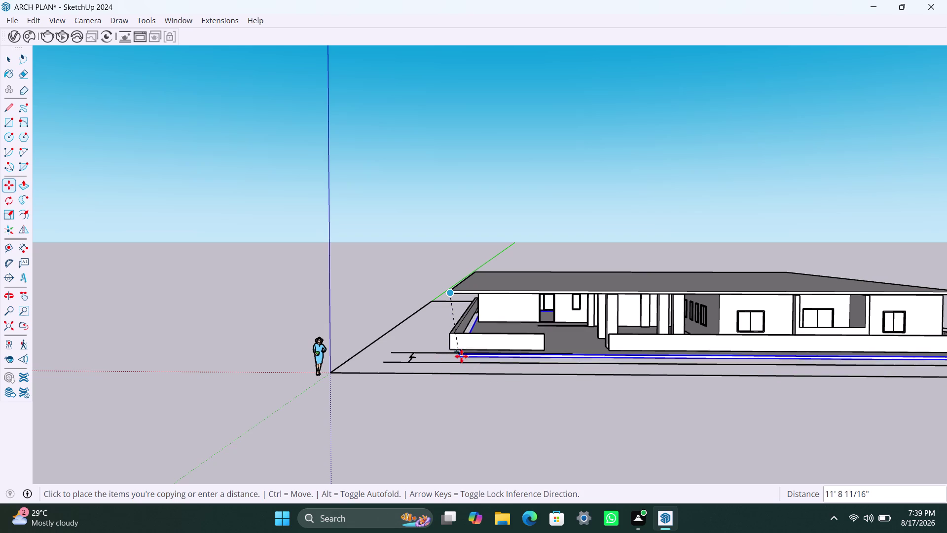
Grab the base slab by its outer corner and drop it vertically below the house.
click(459, 354)
scroll(down, 3)
middle_drag(483, 372, 689, 412)
scroll(up, 3)
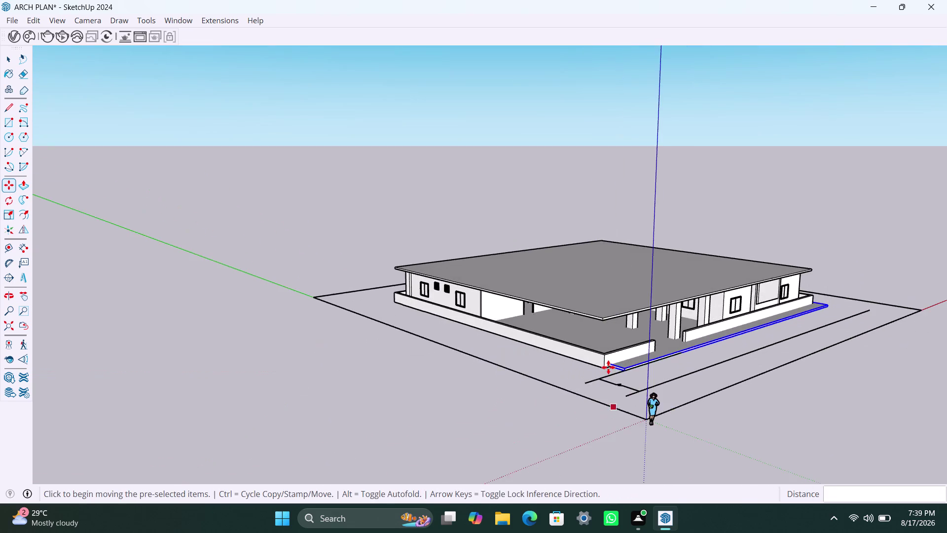
scroll(up, 3)
scroll(up, 3)
click(633, 377)
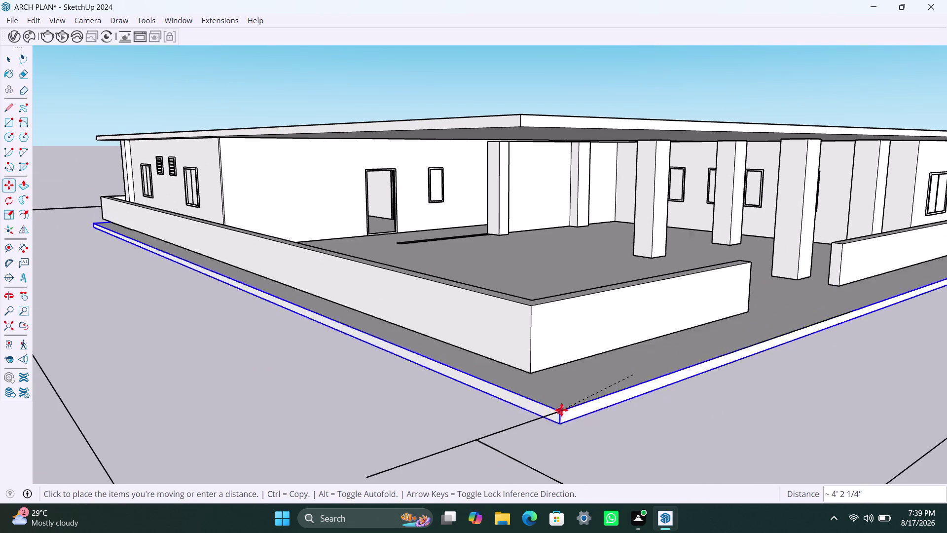
middle_drag(575, 379, 608, 211)
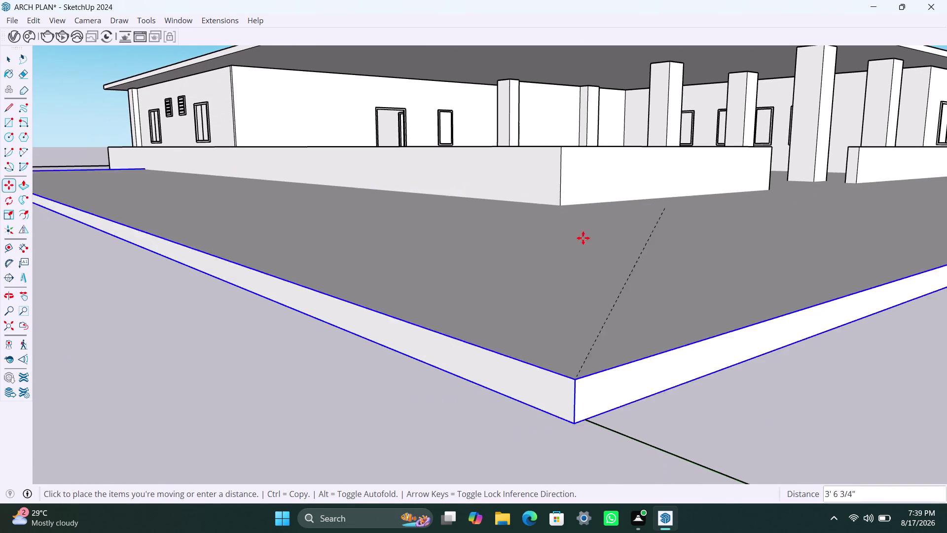
click(559, 263)
click(559, 292)
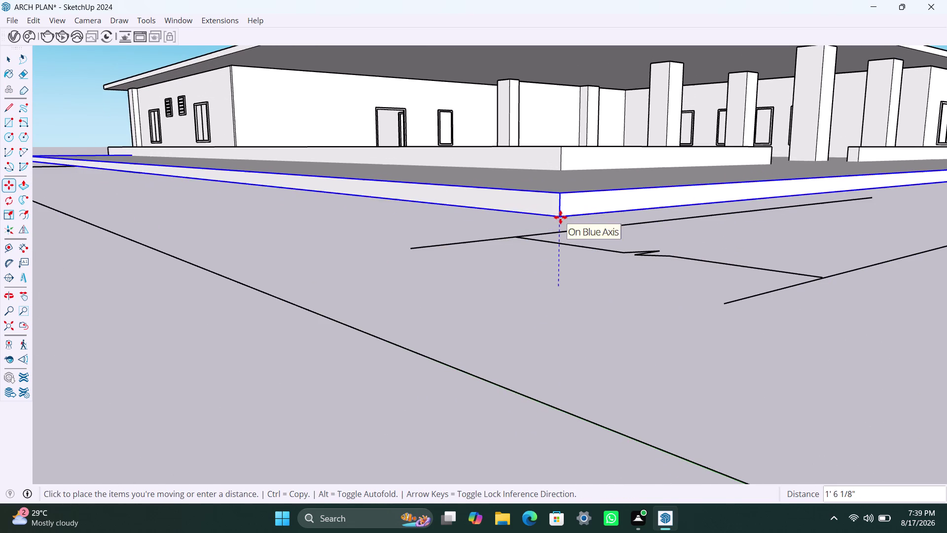
click(551, 368)
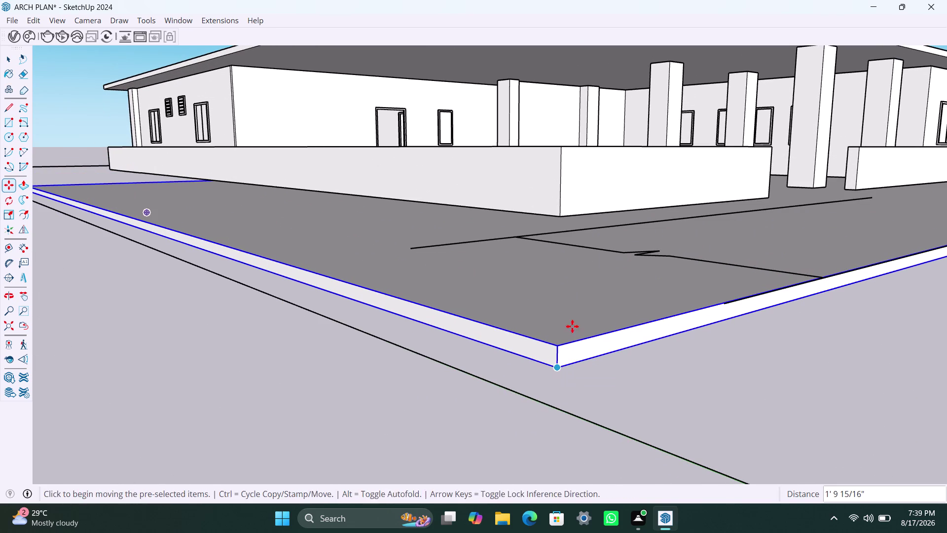
Move the slab from its outer corner and snap it to the wall's bottom corner.
middle_drag(543, 265, 607, 144)
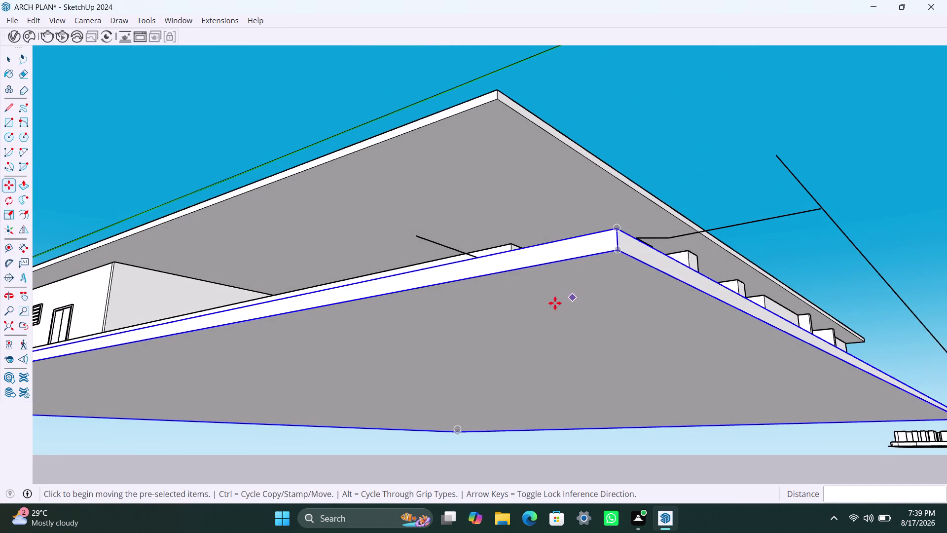
scroll(down, 3)
middle_drag(507, 323, 583, 344)
scroll(down, 3)
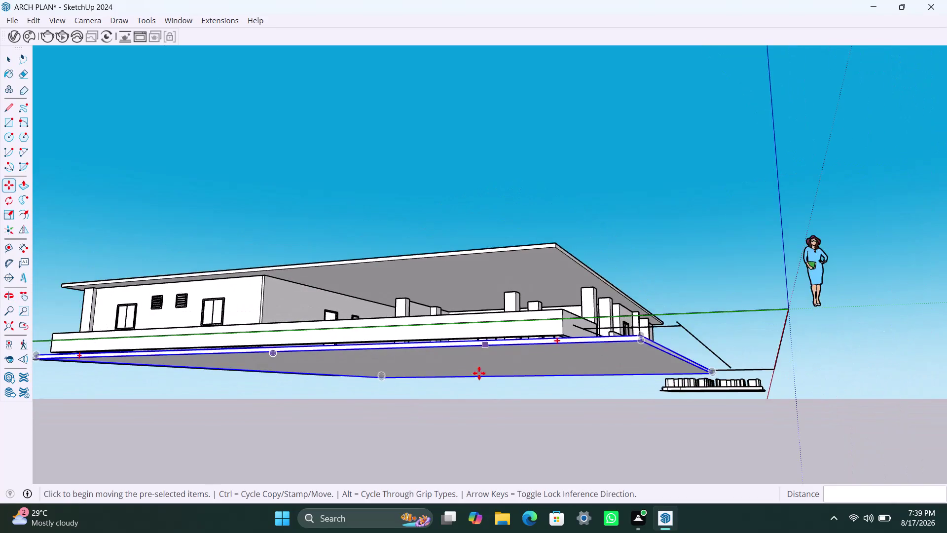
middle_drag(477, 373, 704, 399)
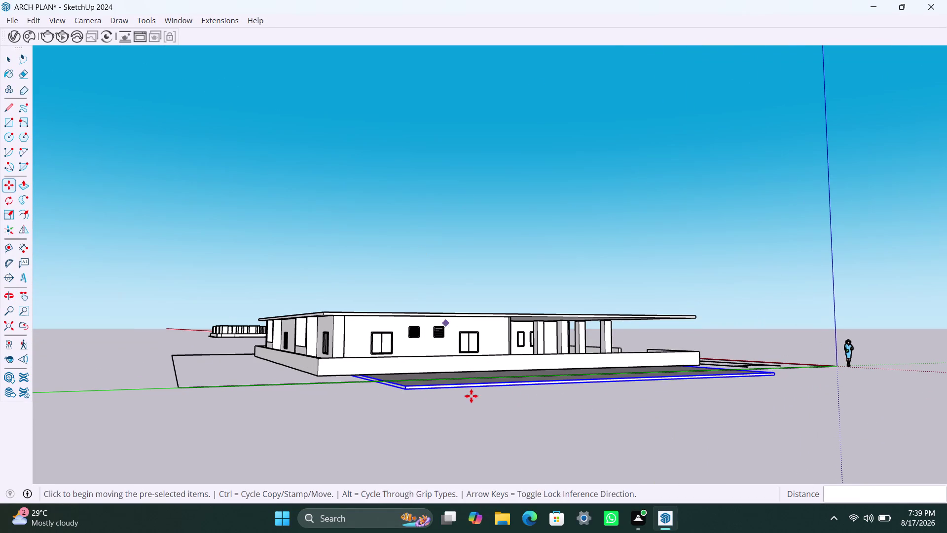
scroll(up, 3)
scroll(up, 3)
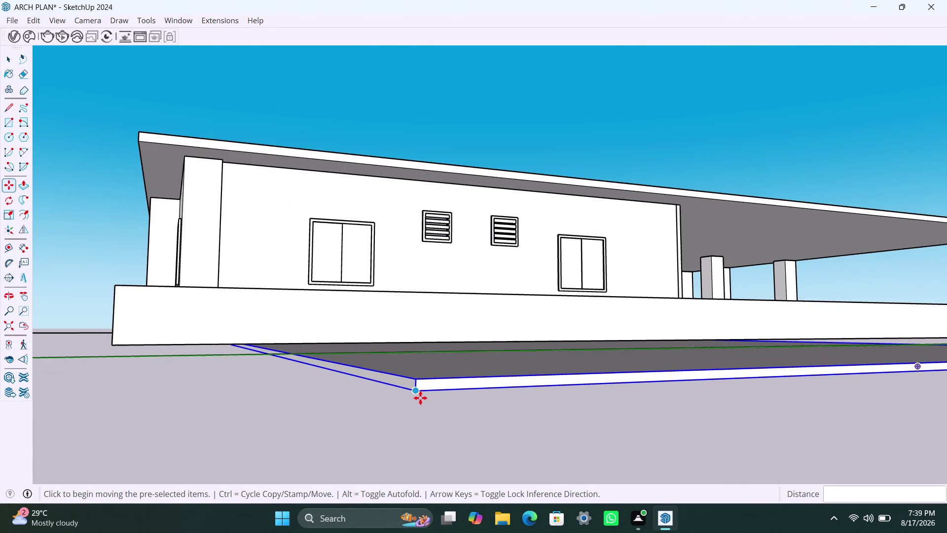
click(417, 397)
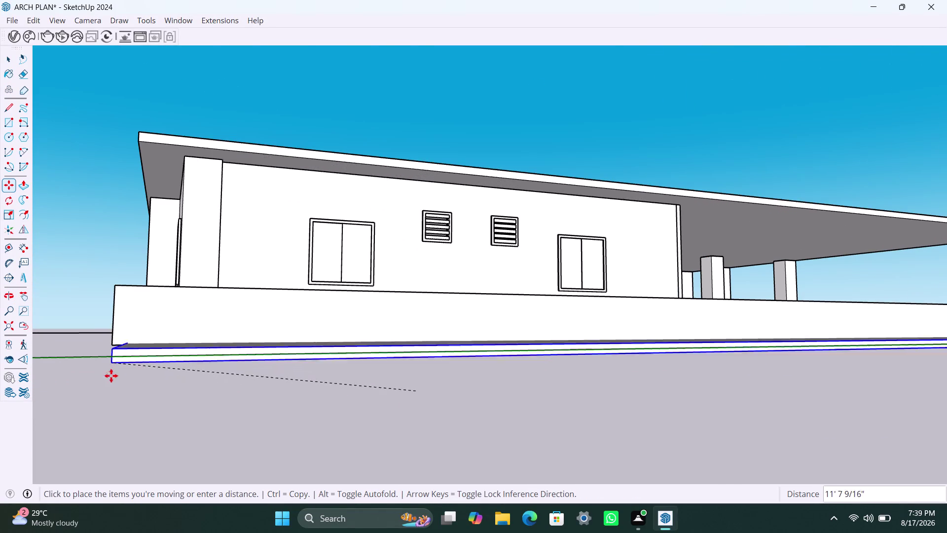
click(131, 390)
click(132, 373)
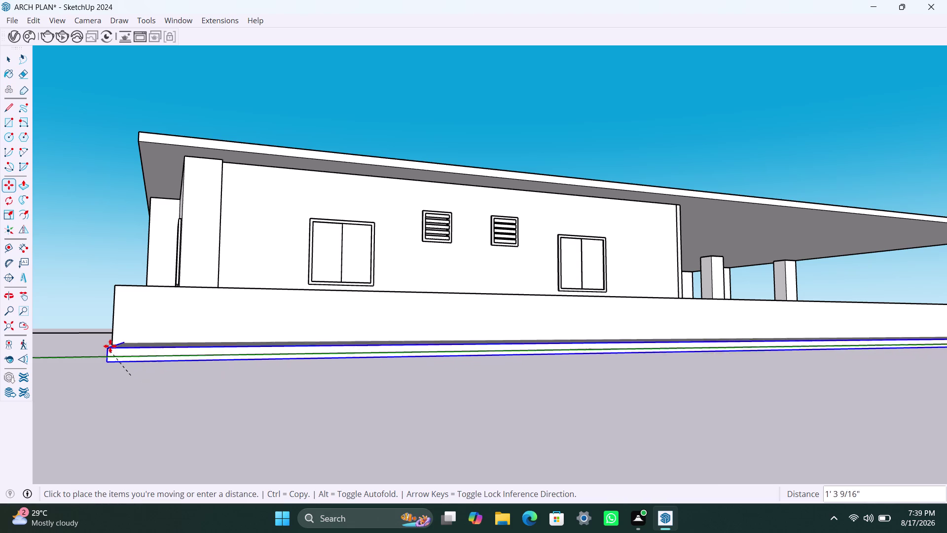
middle_drag(142, 372, 321, 385)
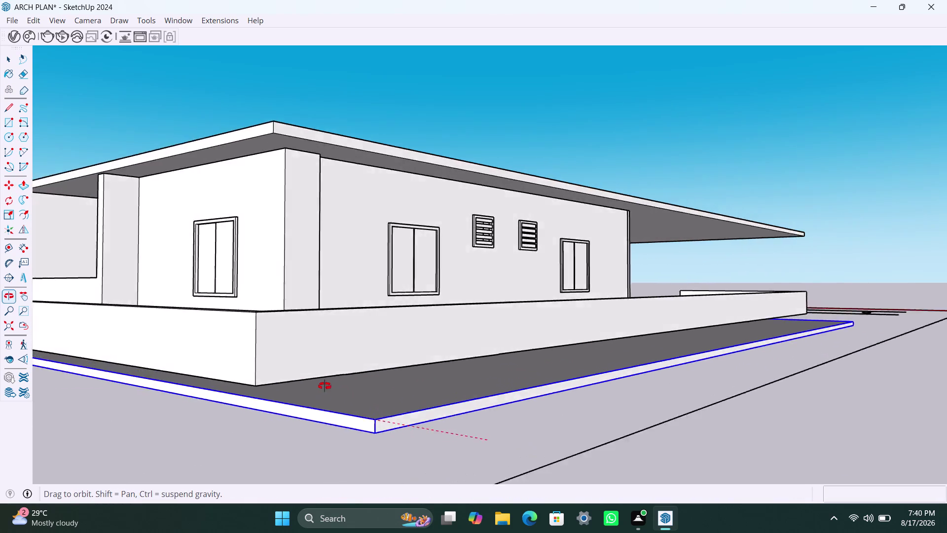
middle_drag(321, 385, 426, 380)
click(595, 368)
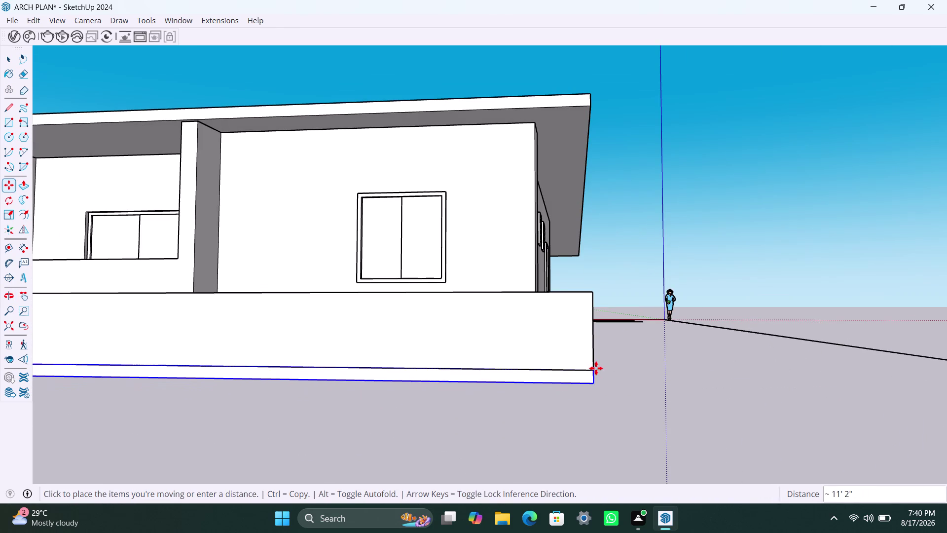
Drop the slab beneath the perimeter wall and orbit around the house to check it.
key(space)
click(681, 380)
scroll(down, 3)
middle_drag(713, 367, 477, 417)
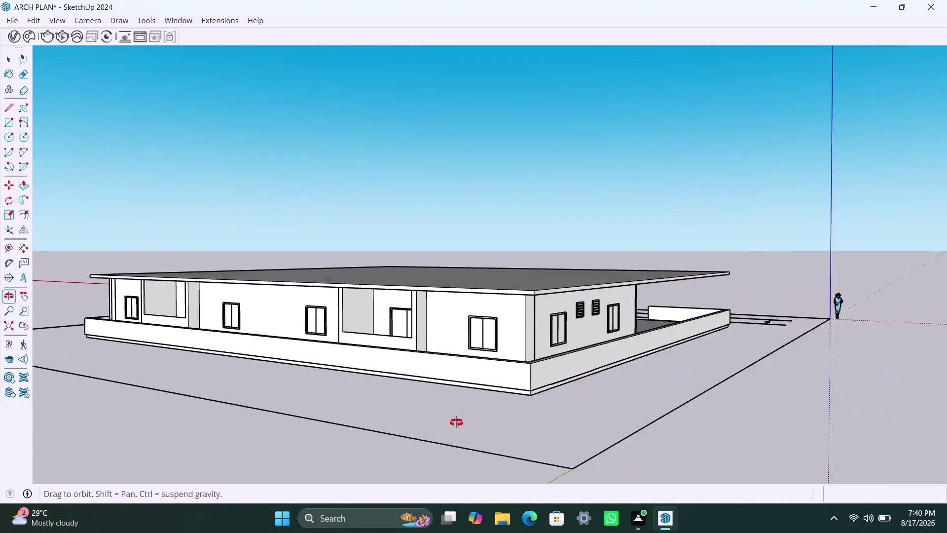
middle_drag(477, 417, 439, 429)
scroll(down, 3)
middle_drag(693, 419, 428, 402)
scroll(down, 3)
middle_drag(688, 410, 499, 417)
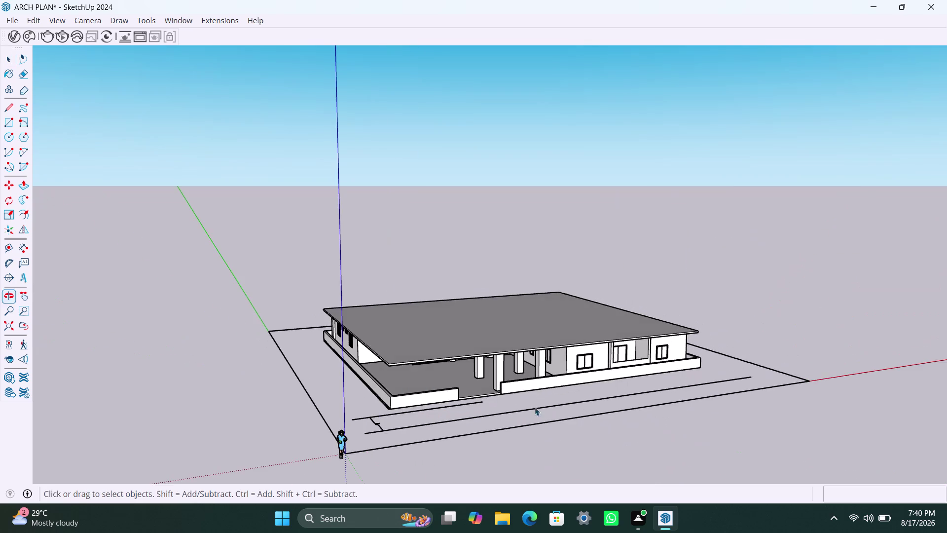
middle_drag(574, 414, 493, 429)
middle_drag(486, 428, 418, 432)
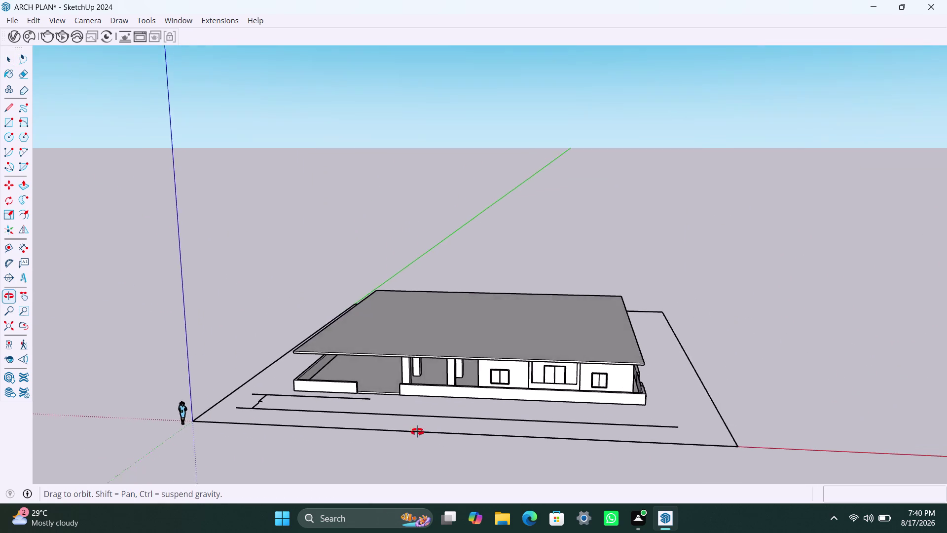
middle_drag(418, 431, 450, 453)
Orbit to a level front view of the house and save the model.
click(713, 366)
scroll(up, 3)
middle_drag(617, 374, 595, 338)
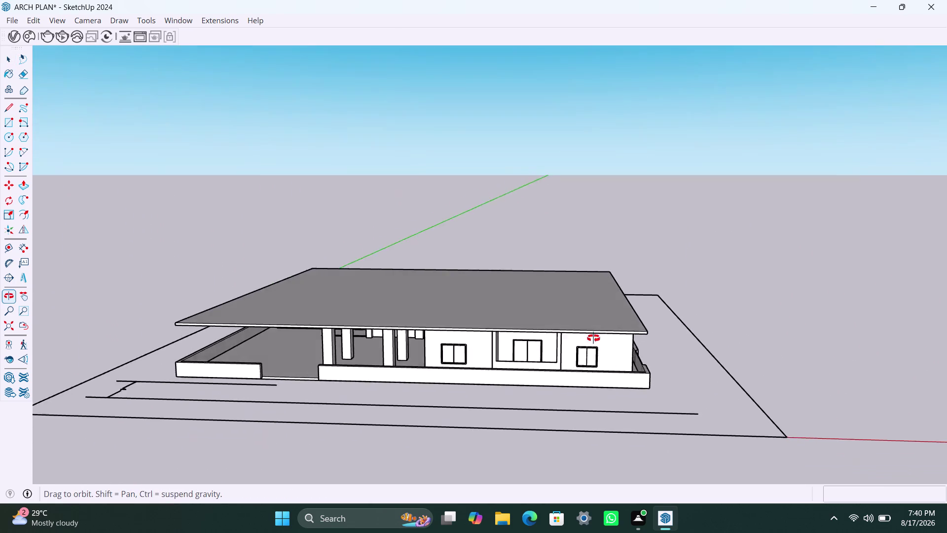
middle_drag(594, 339, 784, 297)
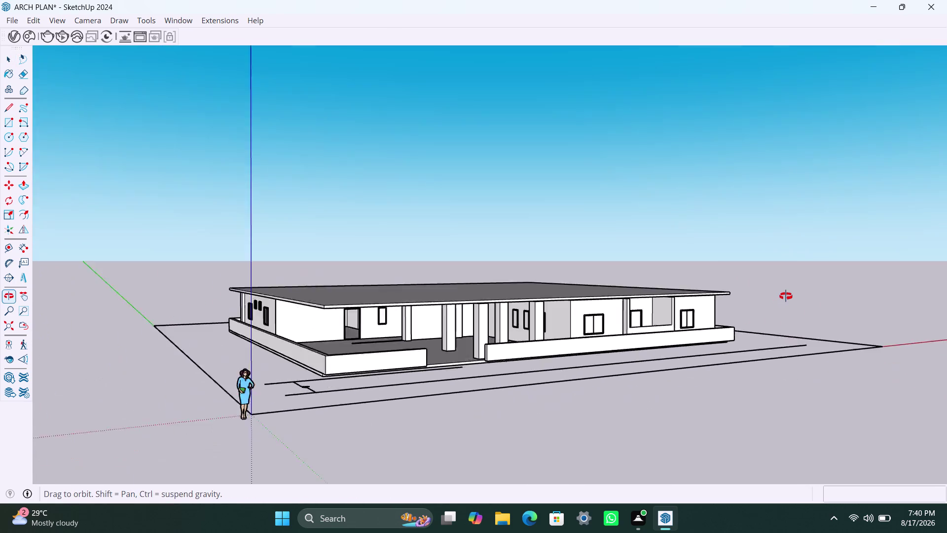
middle_drag(783, 297, 845, 343)
middle_drag(657, 356, 437, 319)
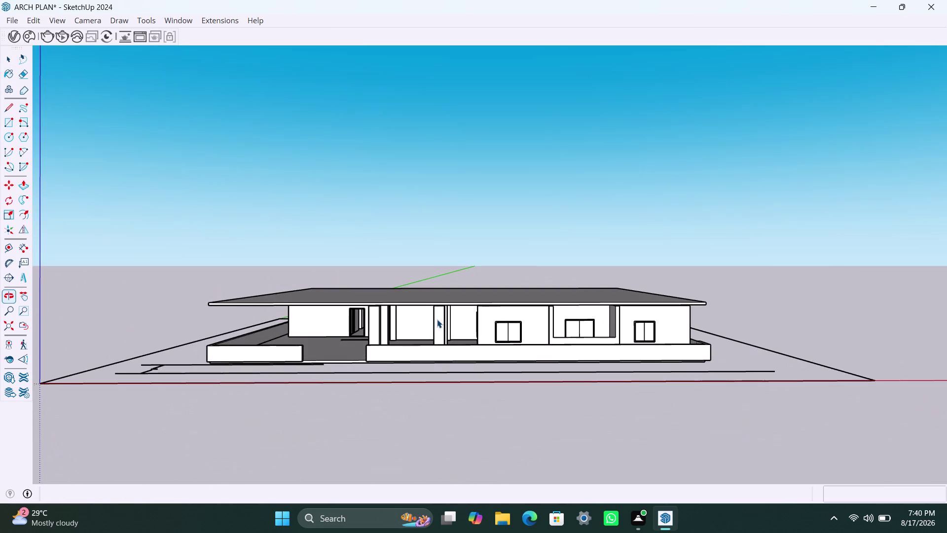
key(ctrl+s)
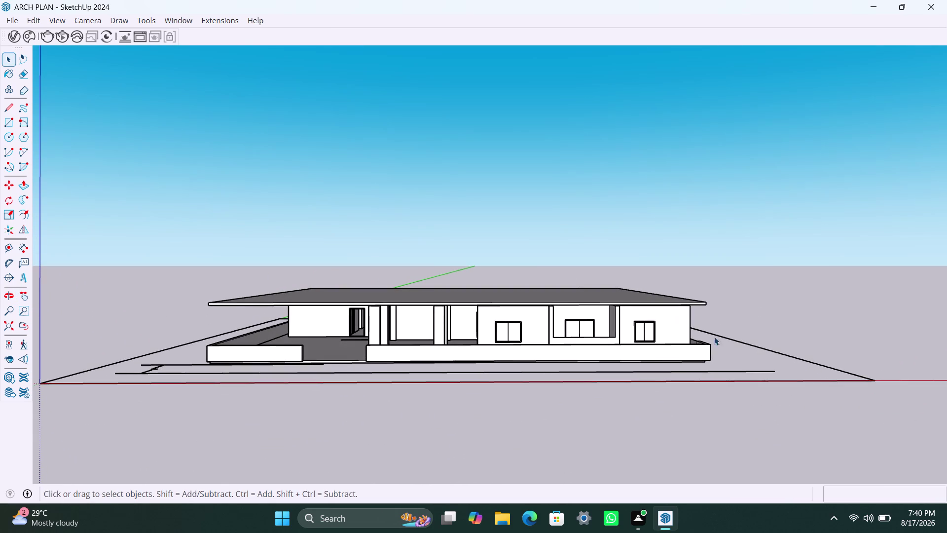
Switch to the Select tool and inspect the roof slab from above.
key(space)
click(769, 275)
middle_drag(575, 347, 551, 429)
scroll(down, 3)
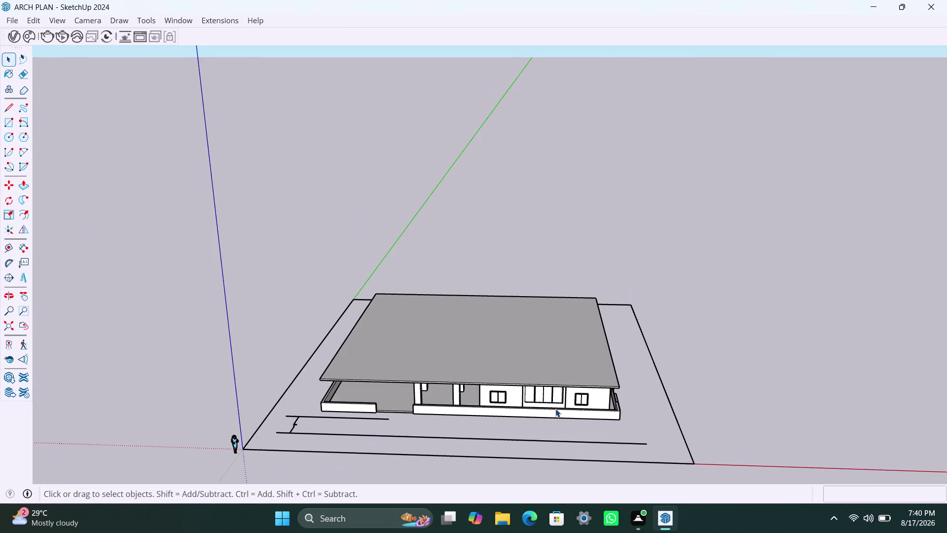
middle_click(558, 408)
scroll(up, 3)
middle_drag(517, 314, 525, 329)
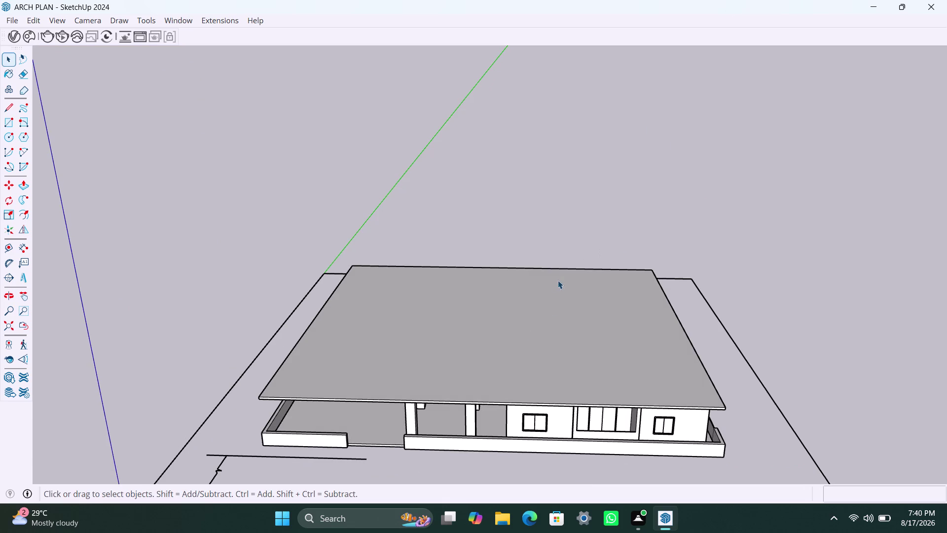
scroll(down, 3)
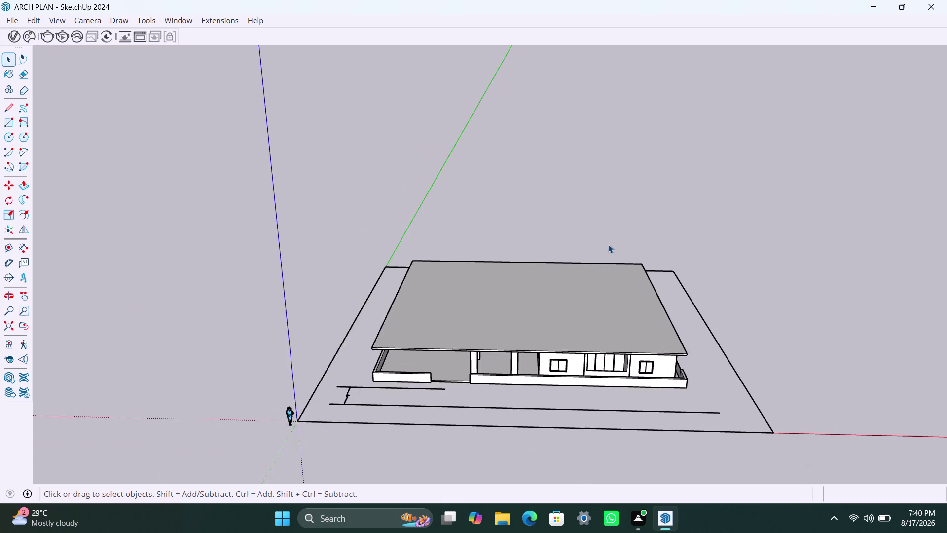
scroll(down, 3)
middle_drag(601, 262, 603, 376)
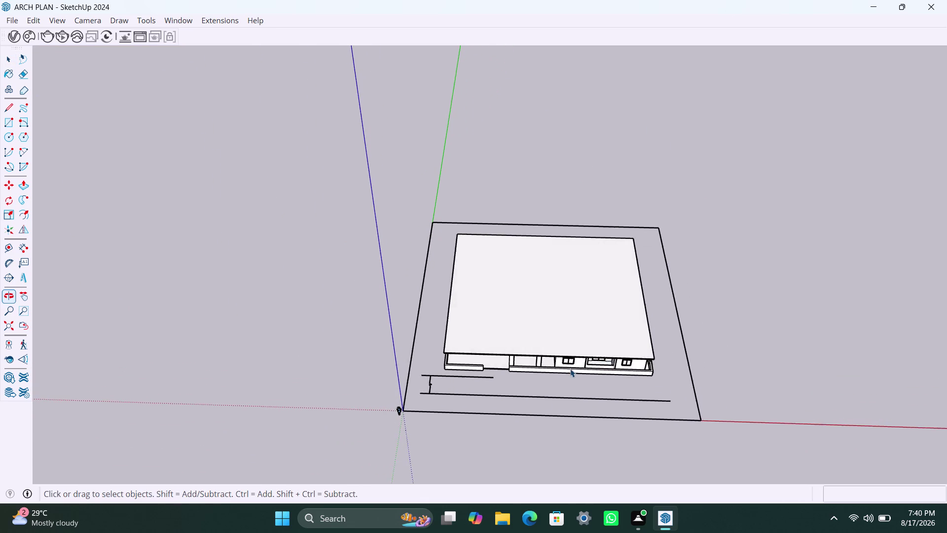
scroll(up, 3)
middle_drag(563, 359, 551, 324)
scroll(up, 3)
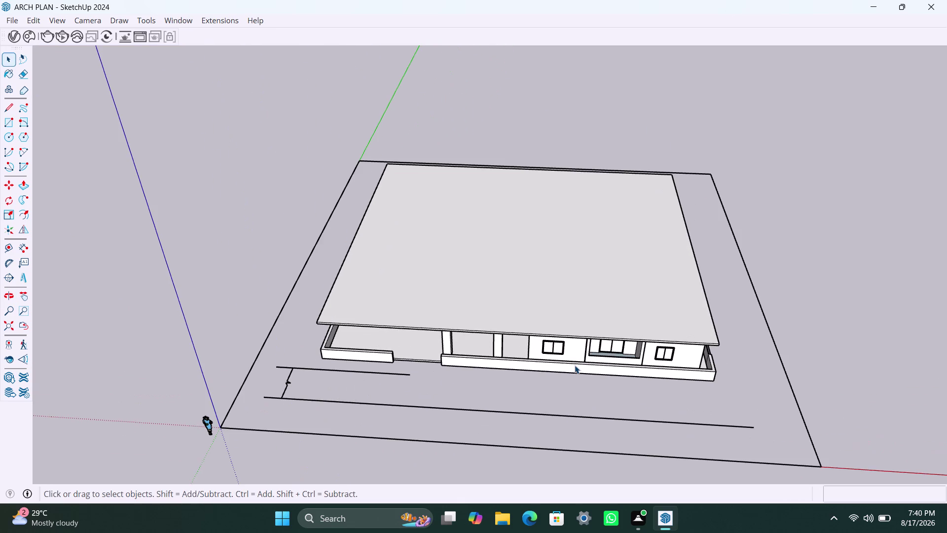
Select the whole house, then the first front window.
click(575, 348)
middle_drag(569, 366, 552, 282)
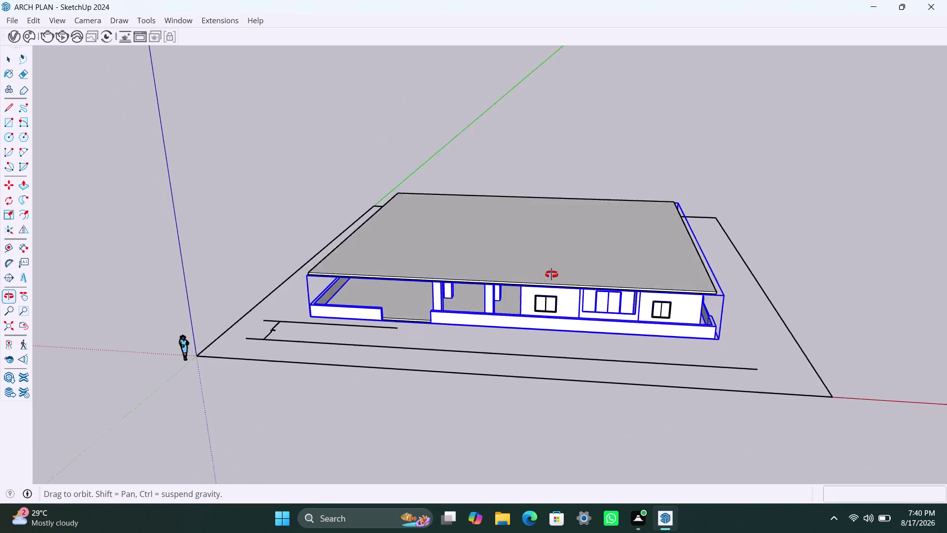
middle_drag(553, 282, 550, 265)
scroll(up, 3)
click(535, 293)
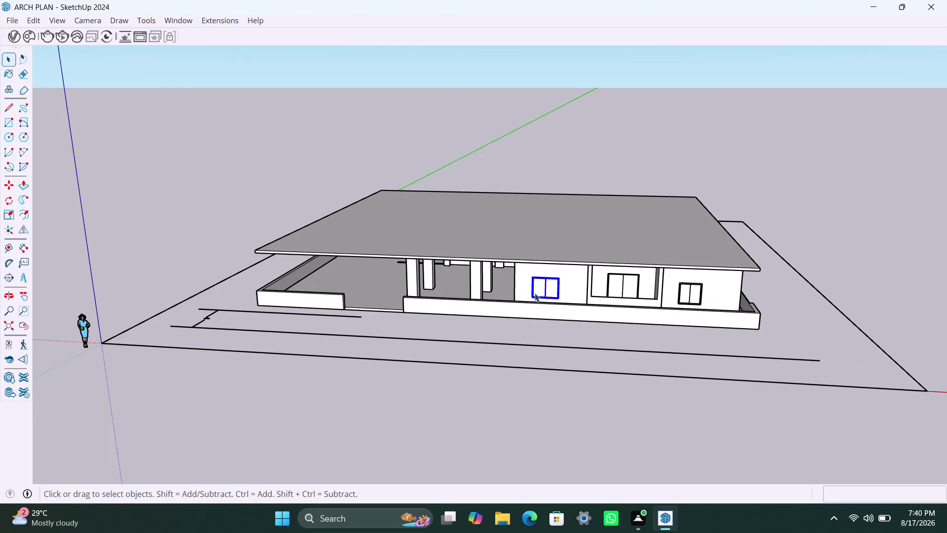